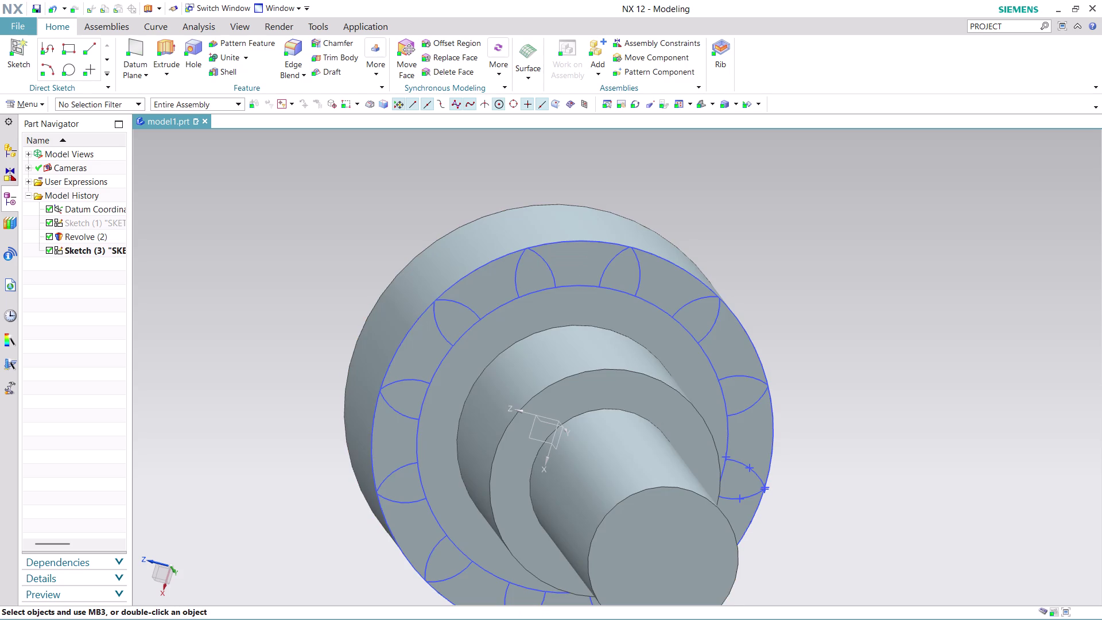
Zoom in on the tooth tip and bring up the Sketch (3) context menu.
scroll(up, 3)
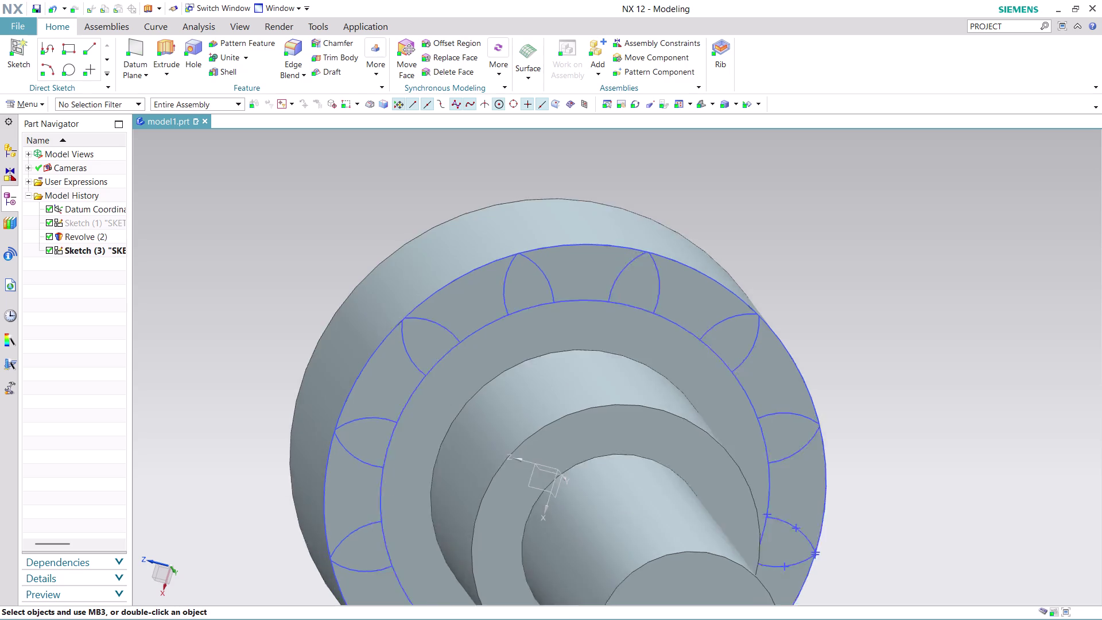
scroll(up, 3)
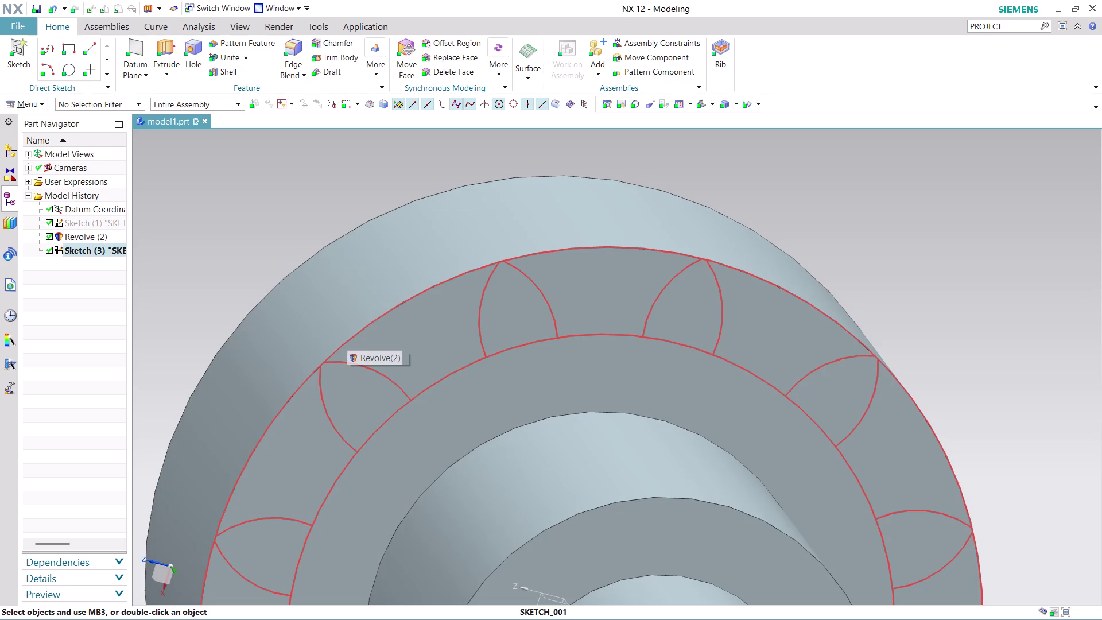
scroll(up, 3)
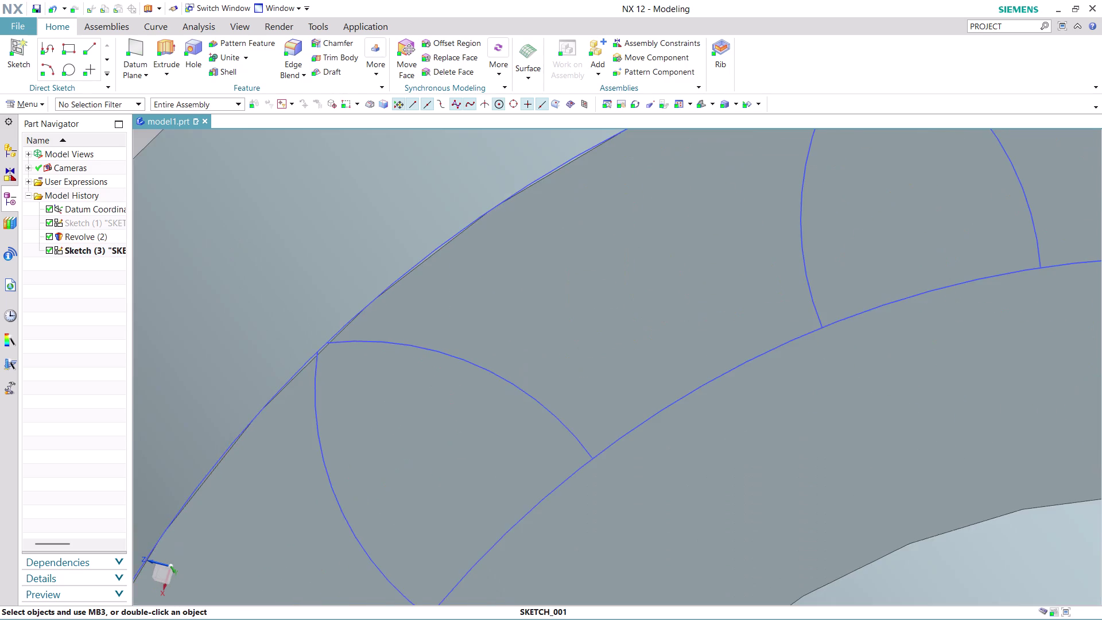
scroll(up, 3)
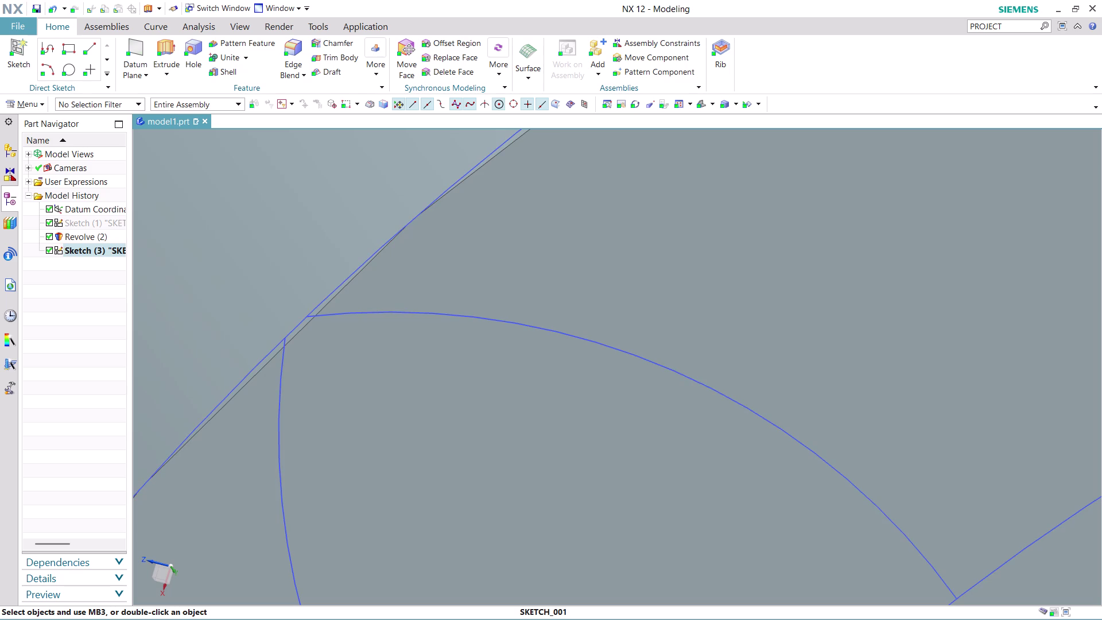
right_click(86, 246)
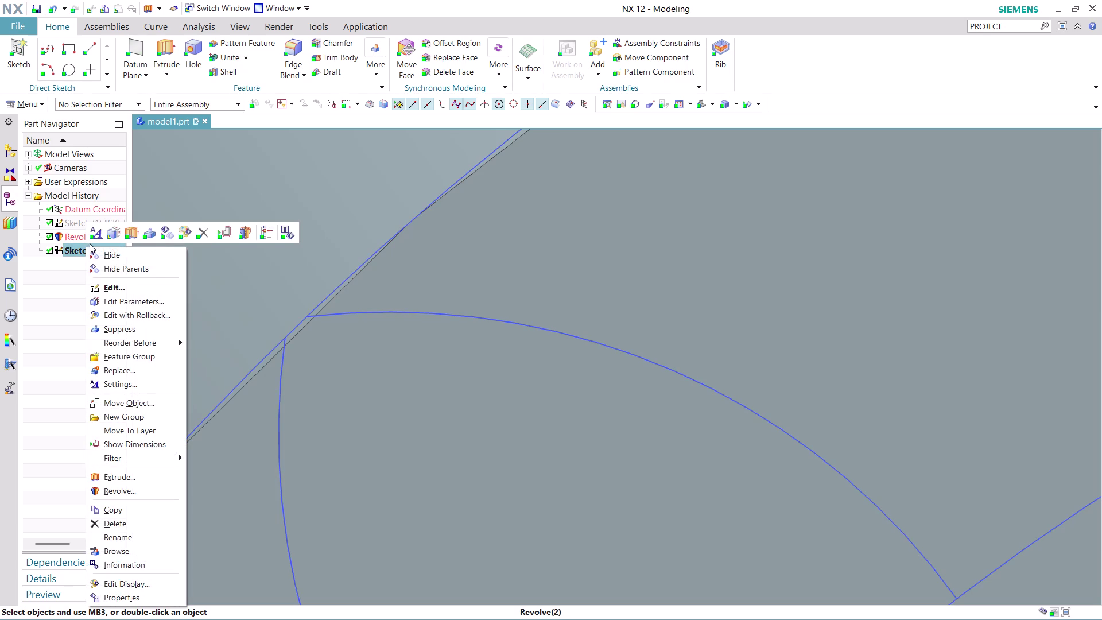
Edit Sketch (3) and zoom in on the tooth tip.
click(120, 289)
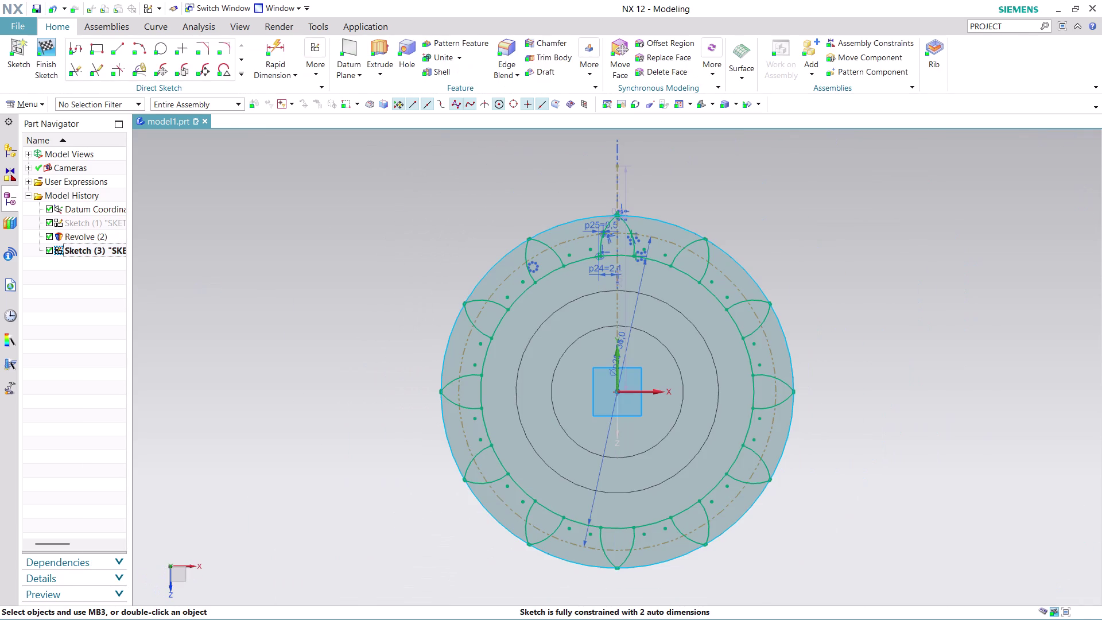
scroll(up, 3)
scroll(up, 3)
scroll(up, 3)
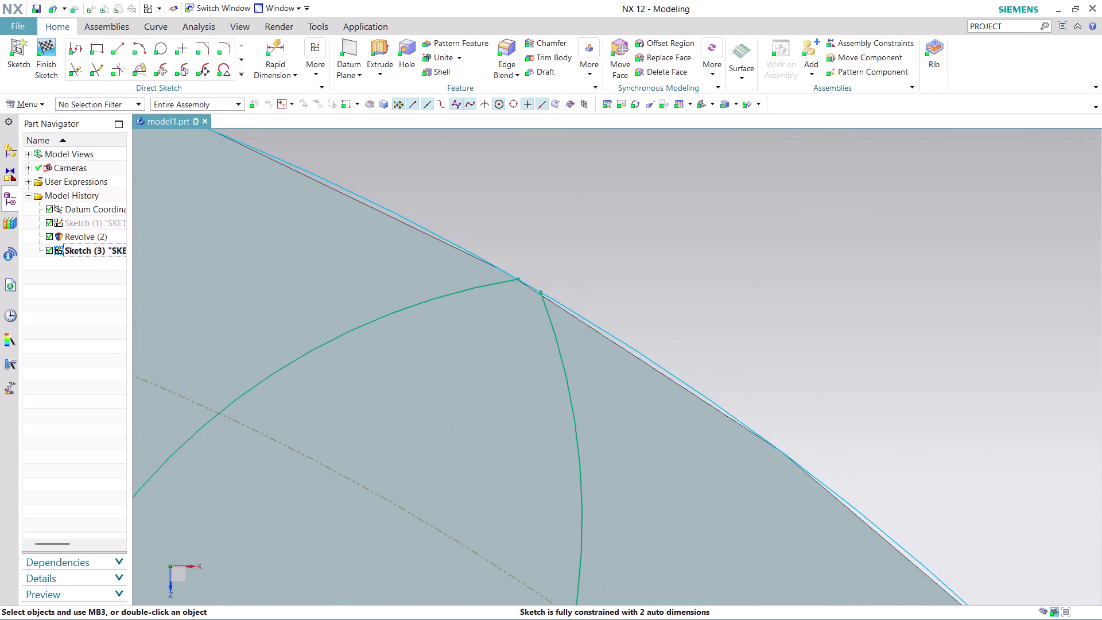
scroll(up, 3)
scroll(up, 3)
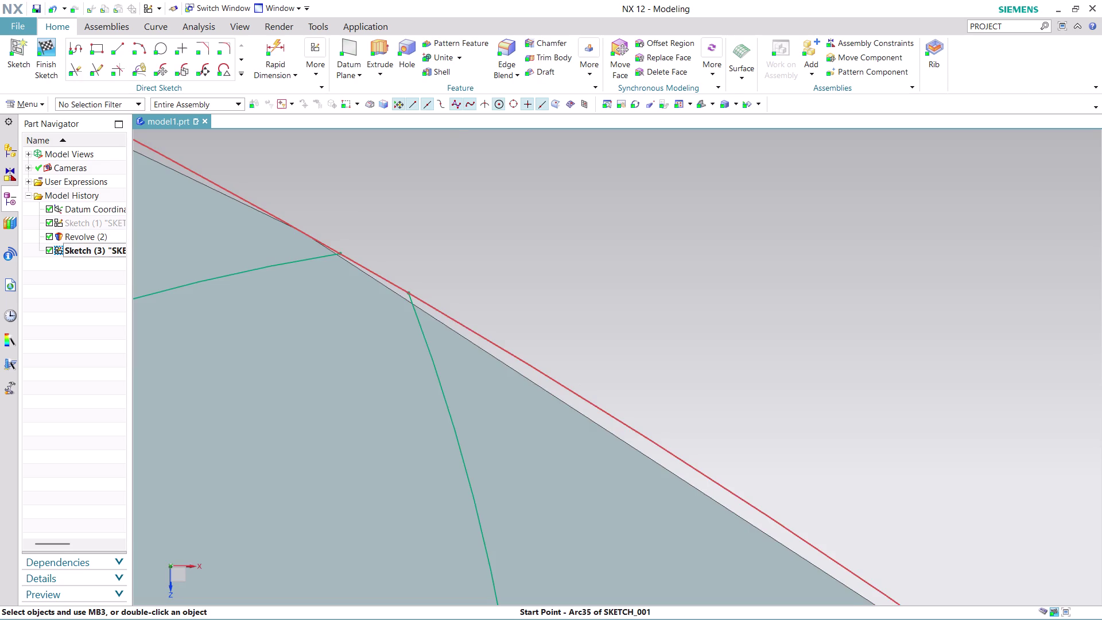
Select the tooth flank arc via QuickPick and the outer rim arc, then show More constraints.
click(416, 324)
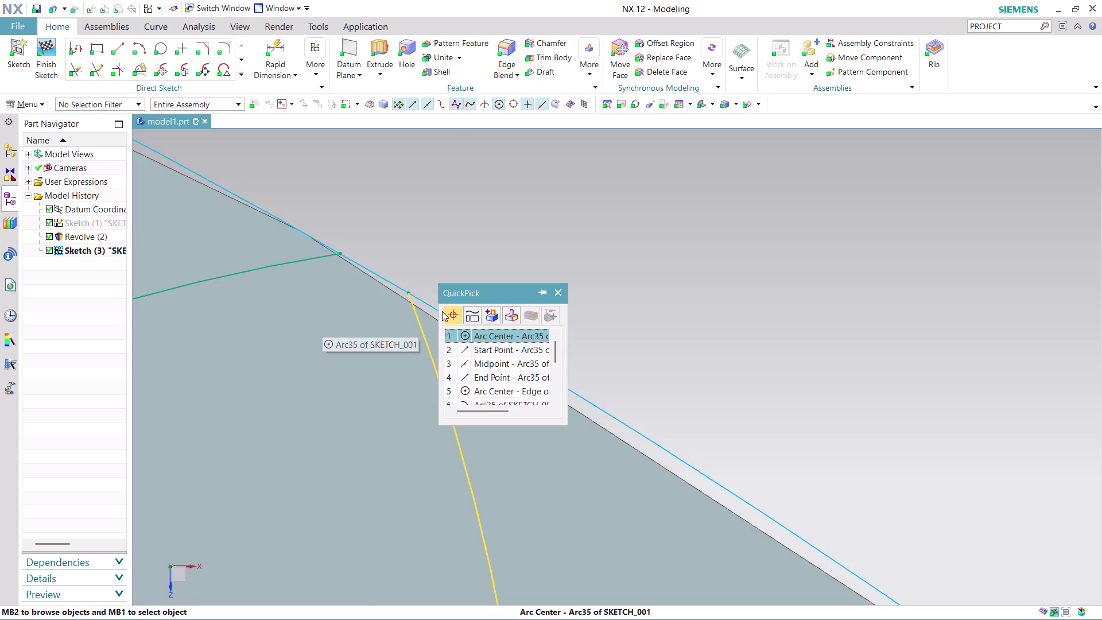
click(497, 337)
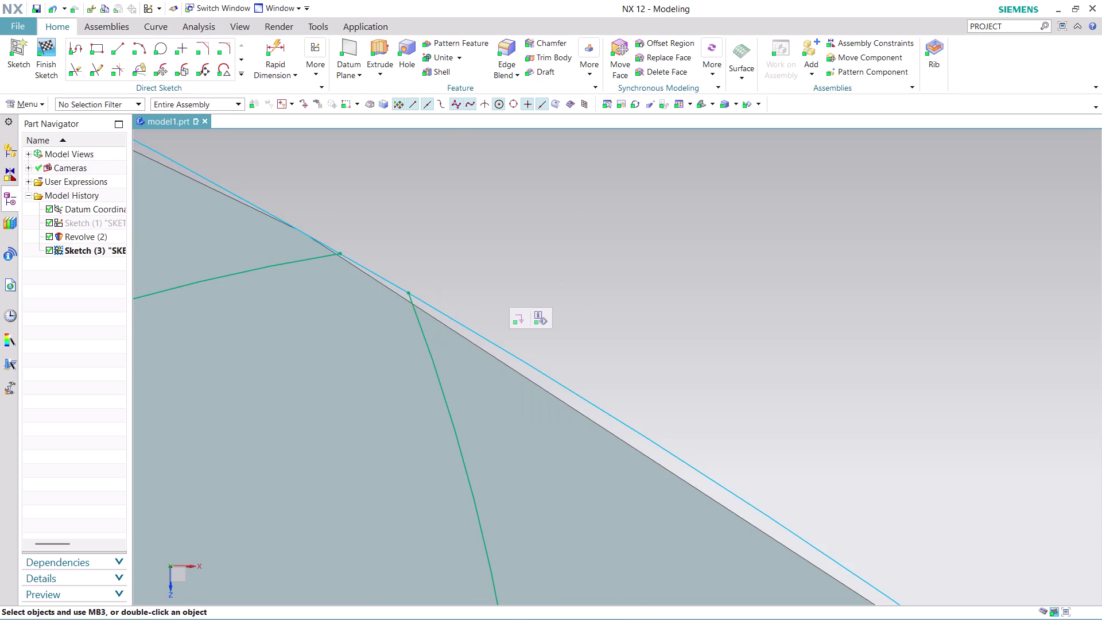
click(450, 316)
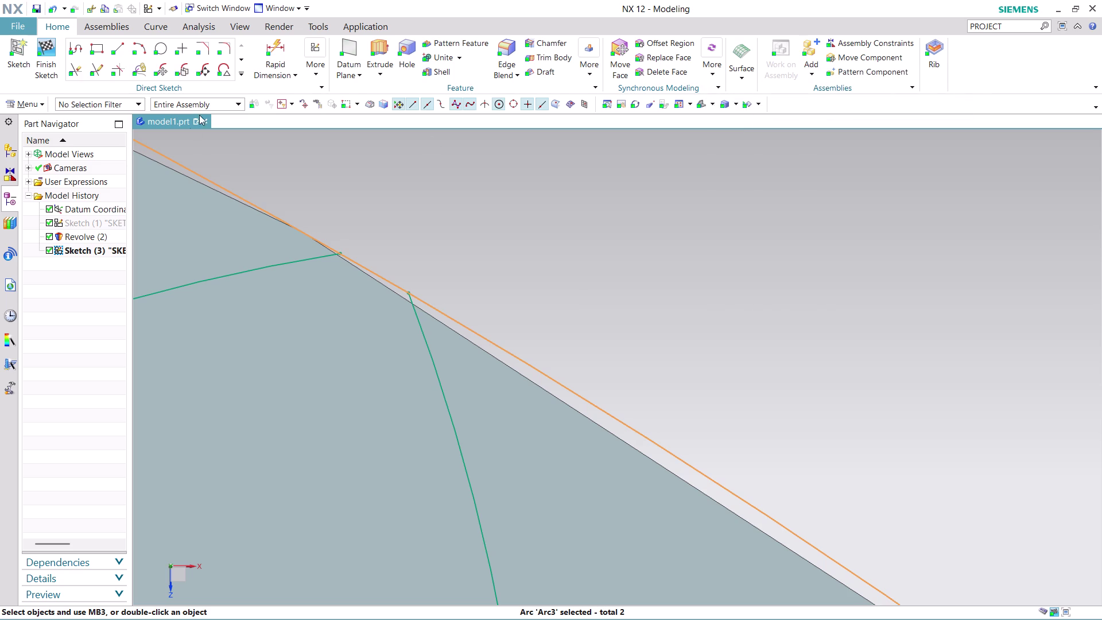
click(315, 66)
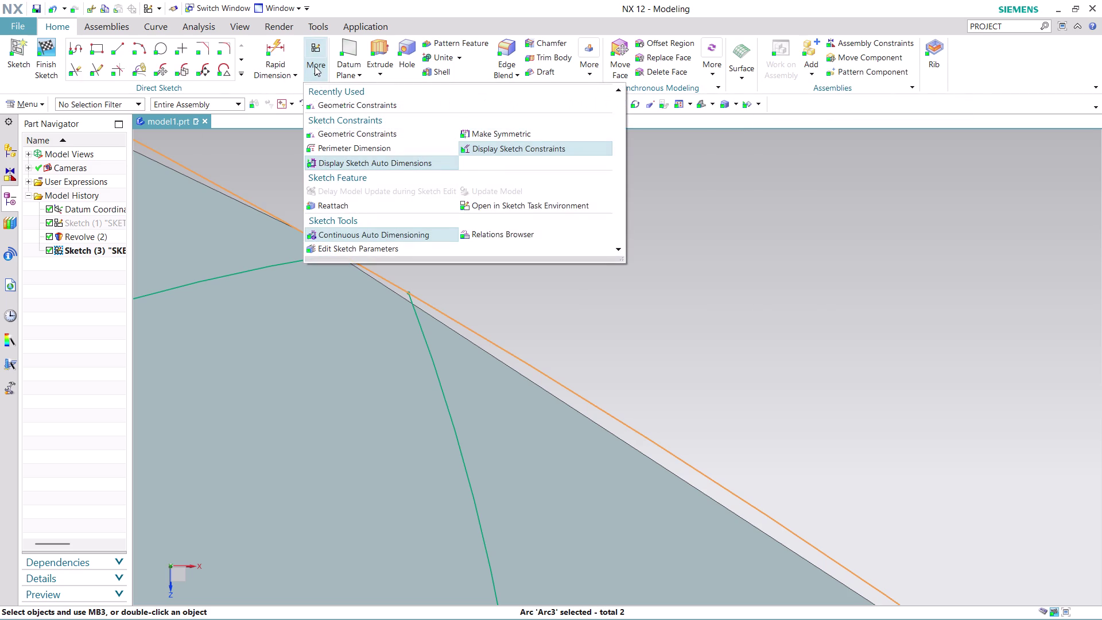
Make the tooth tip coincident with the outer rim and acknowledge the overconstrained warning.
click(370, 129)
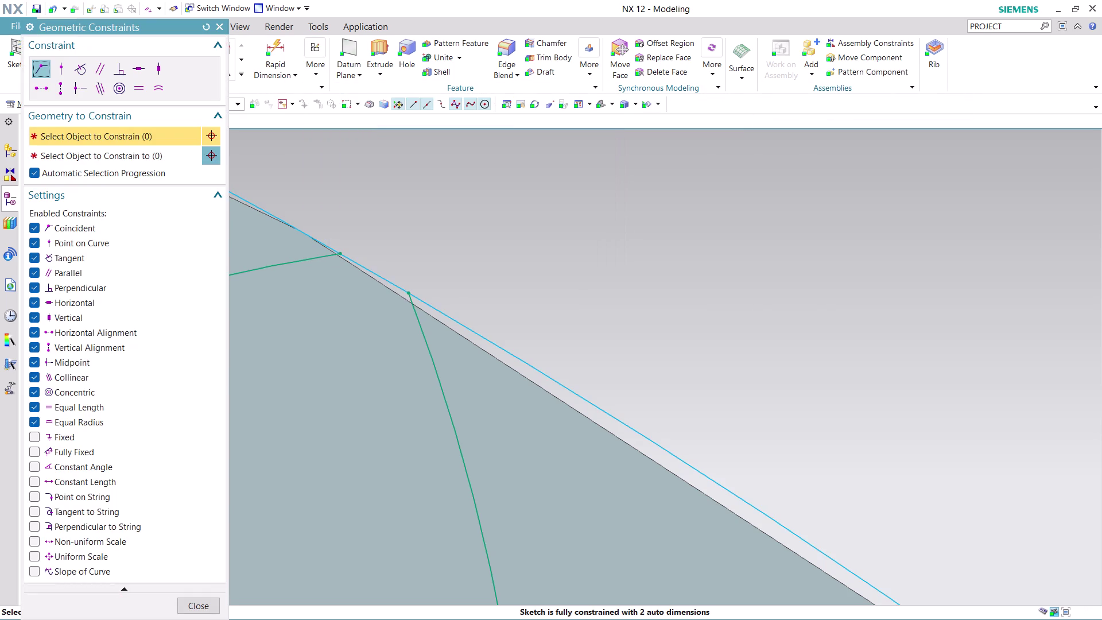
click(418, 297)
click(410, 292)
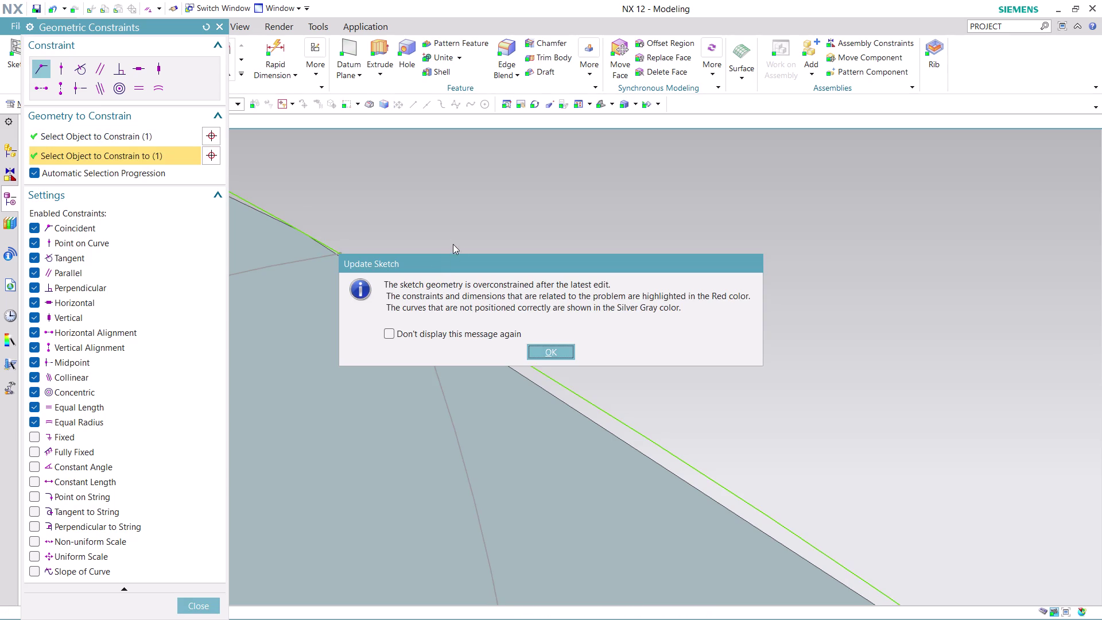
click(544, 344)
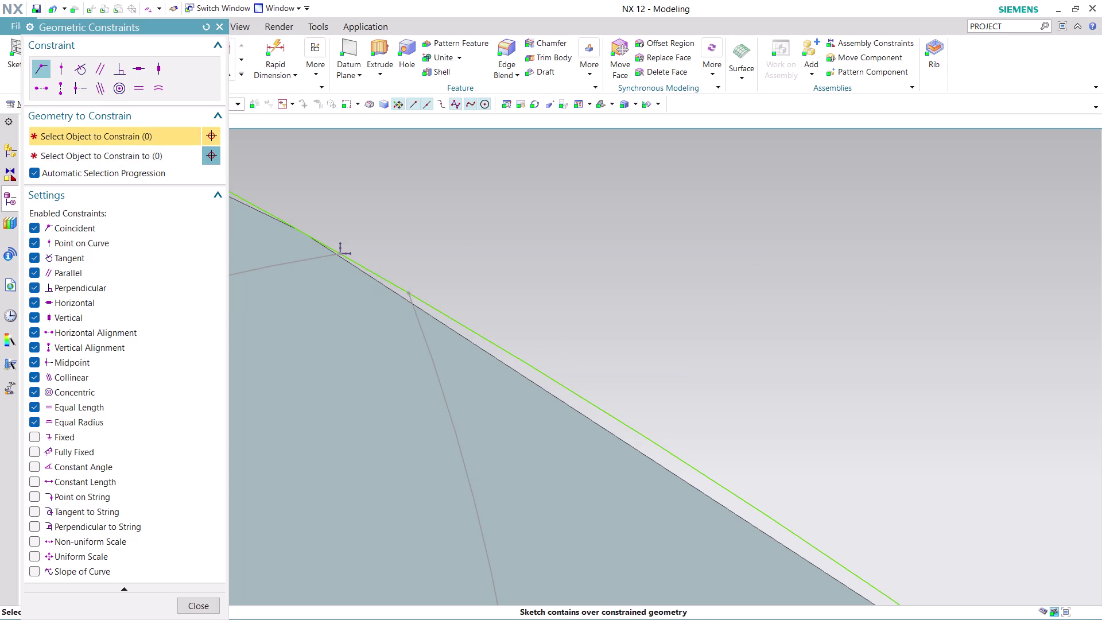
Undo the overconstraining coincident constraint.
scroll(down, 3)
scroll(down, 3)
scroll(down, 3)
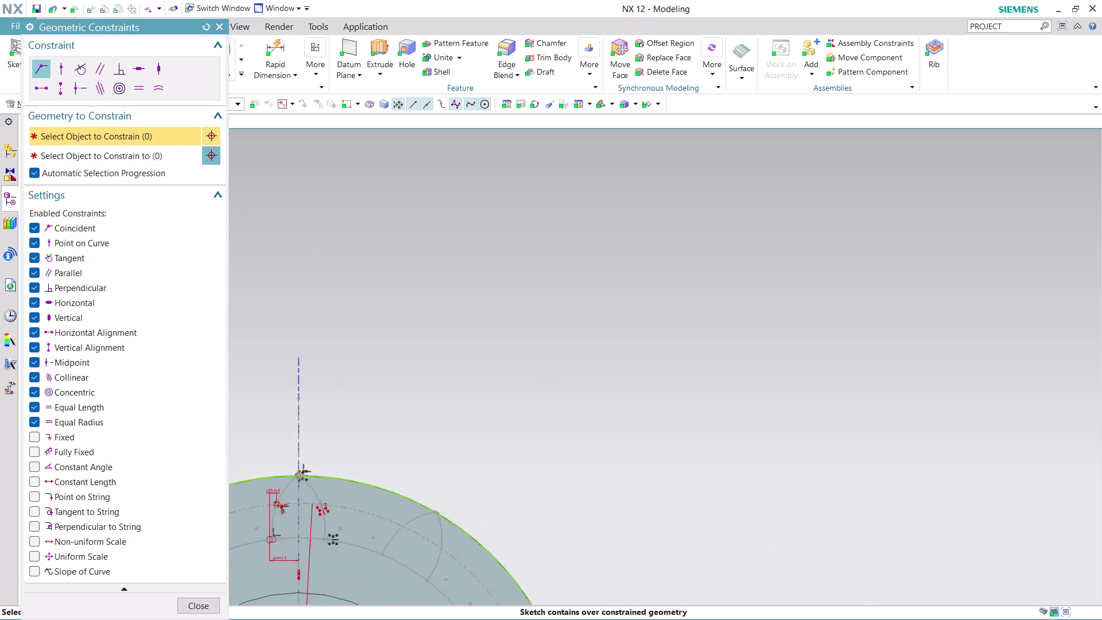
scroll(down, 3)
scroll(up, 3)
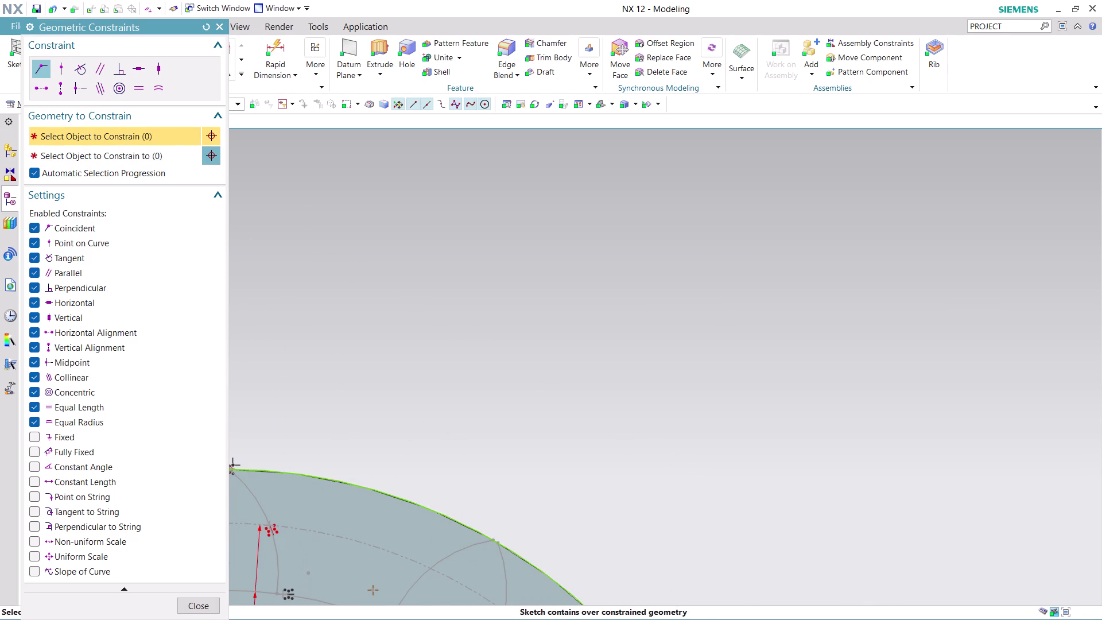
key(ctrl+z)
scroll(up, 3)
scroll(down, 3)
scroll(down, 3)
scroll(up, 3)
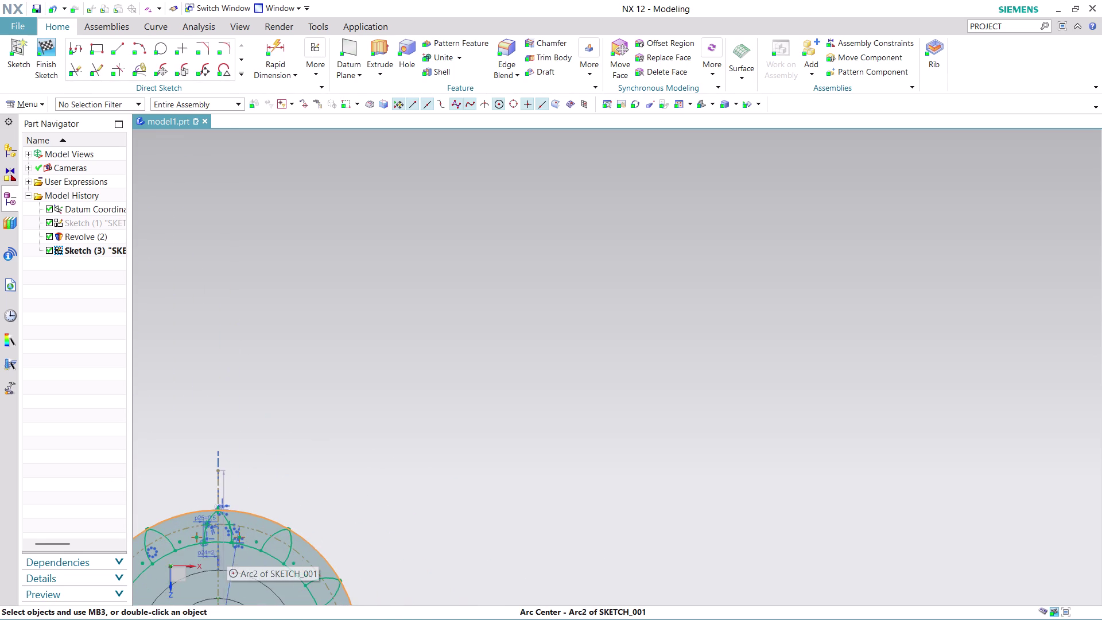
Pan and zoom to review the top tooth against the rim.
middle_drag(391, 448, 610, 242)
scroll(up, 3)
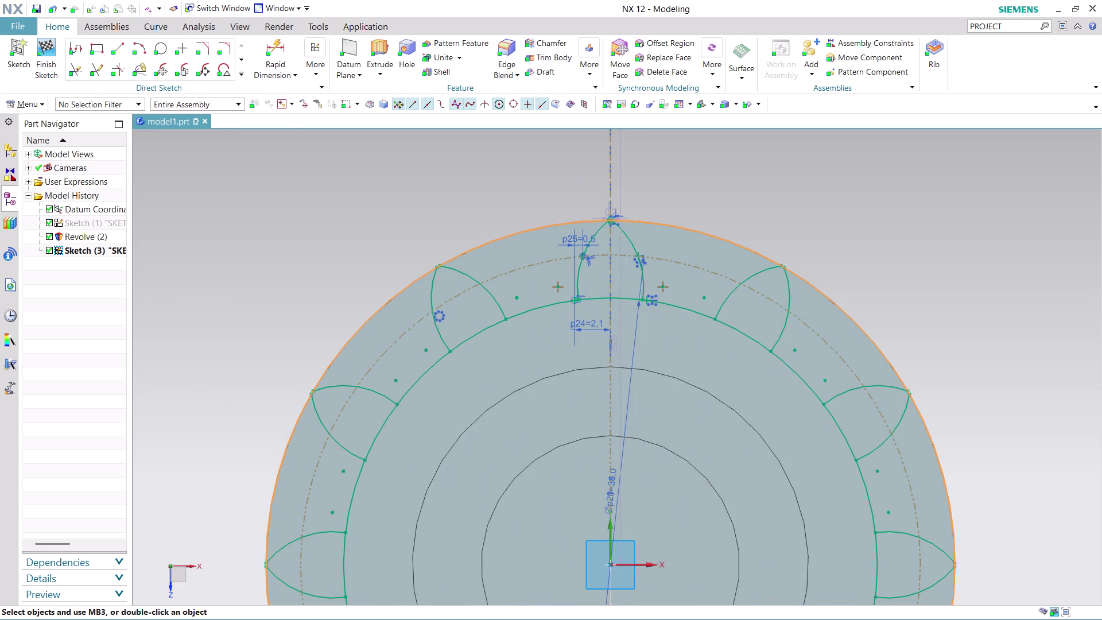
scroll(up, 3)
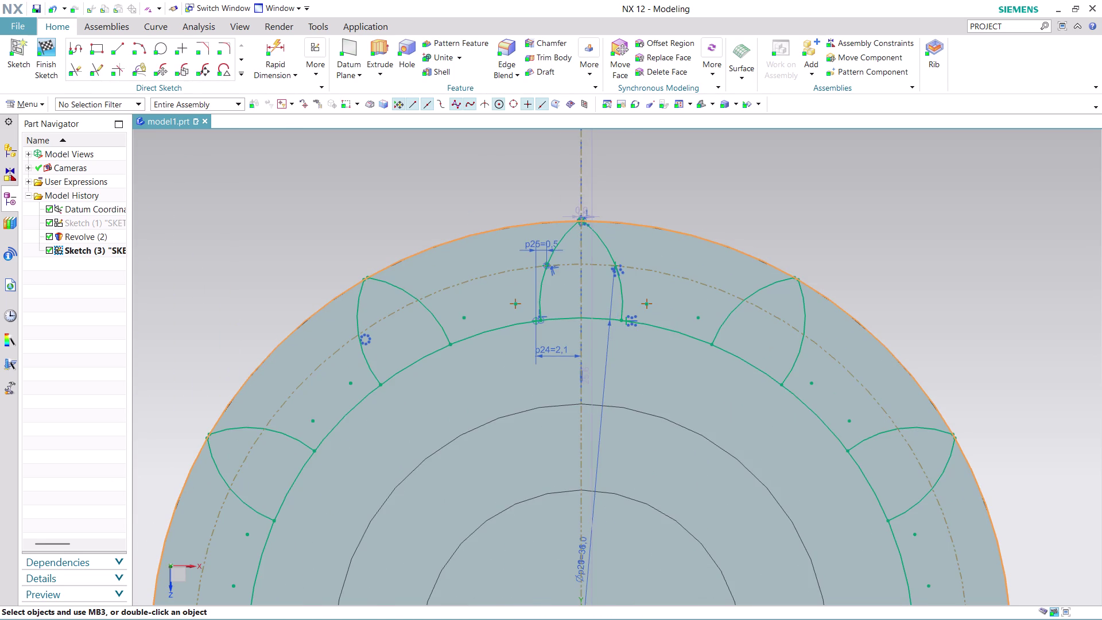
scroll(up, 3)
scroll(up, 3)
scroll(up, 3)
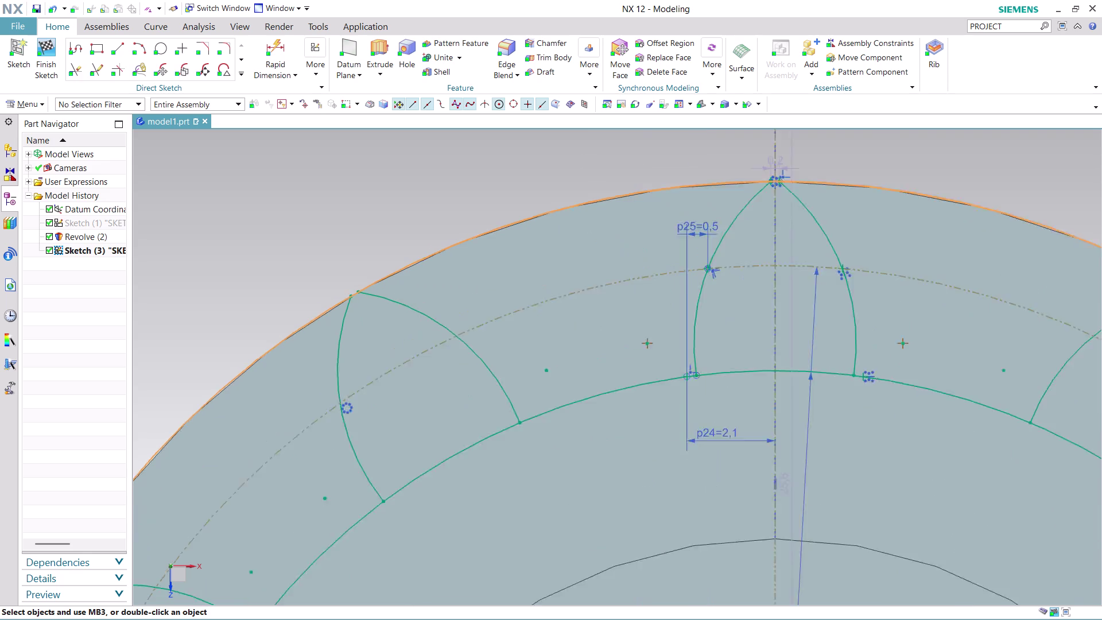
scroll(up, 3)
scroll(up, 3)
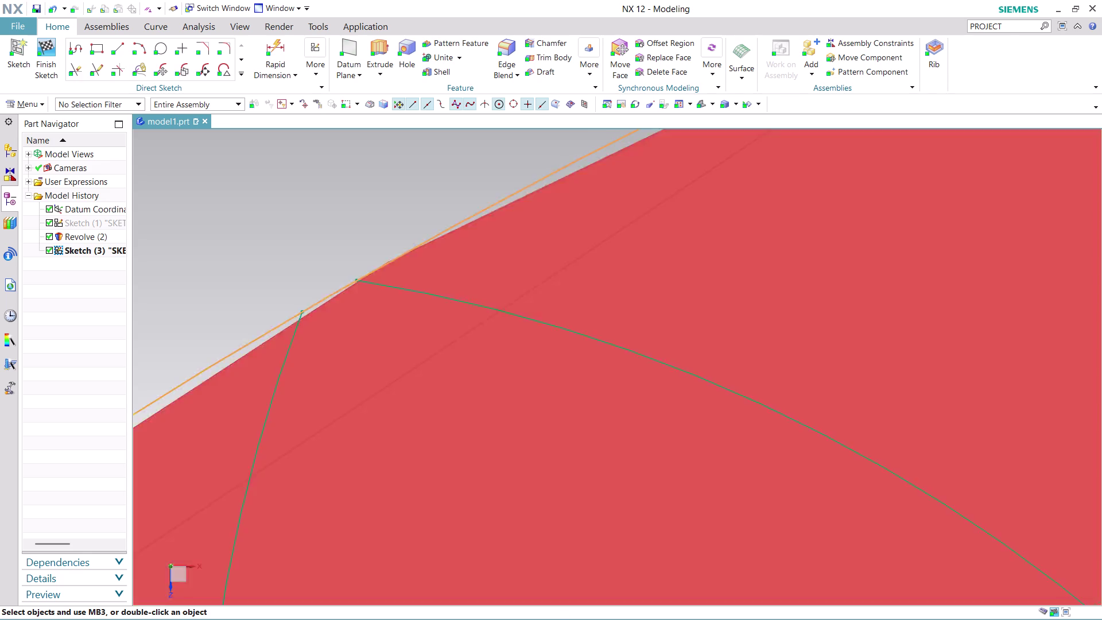
scroll(down, 3)
scroll(down, 3)
scroll(down, 3)
scroll(down, 3)
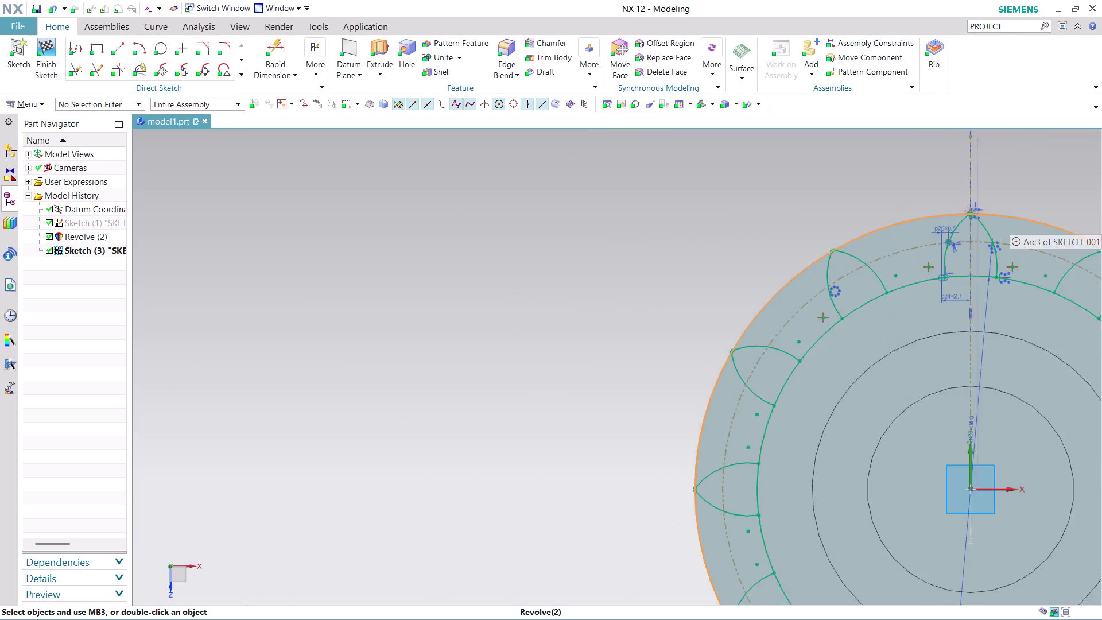
scroll(down, 3)
scroll(up, 3)
scroll(up, 3)
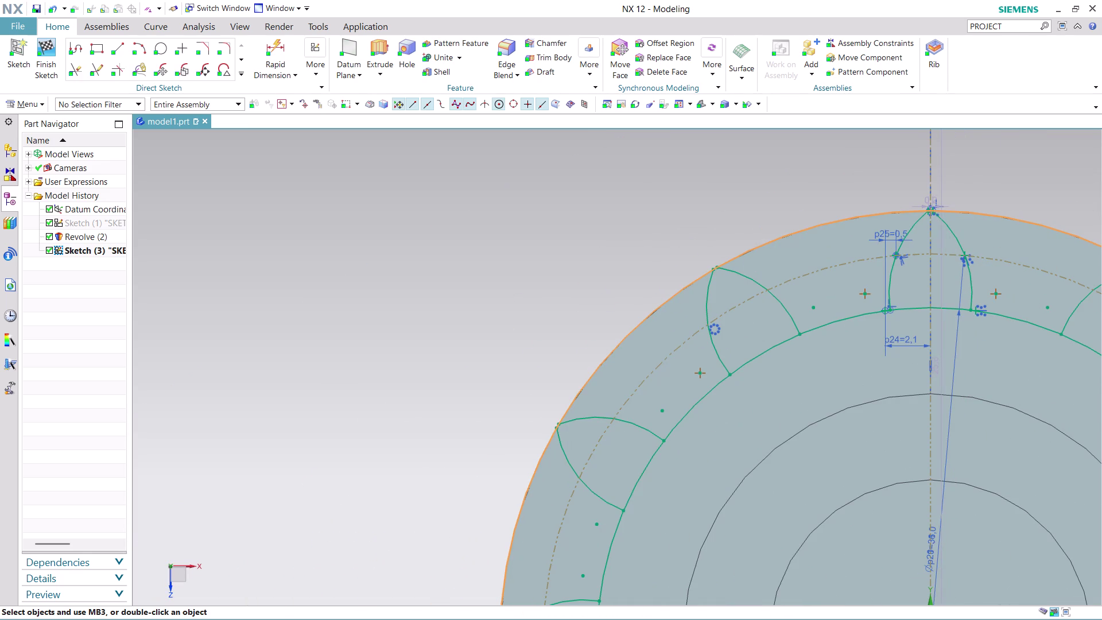
Move in closer on the top tooth tip and start Quick Trim.
middle_drag(1050, 196, 823, 220)
scroll(up, 3)
scroll(up, 3)
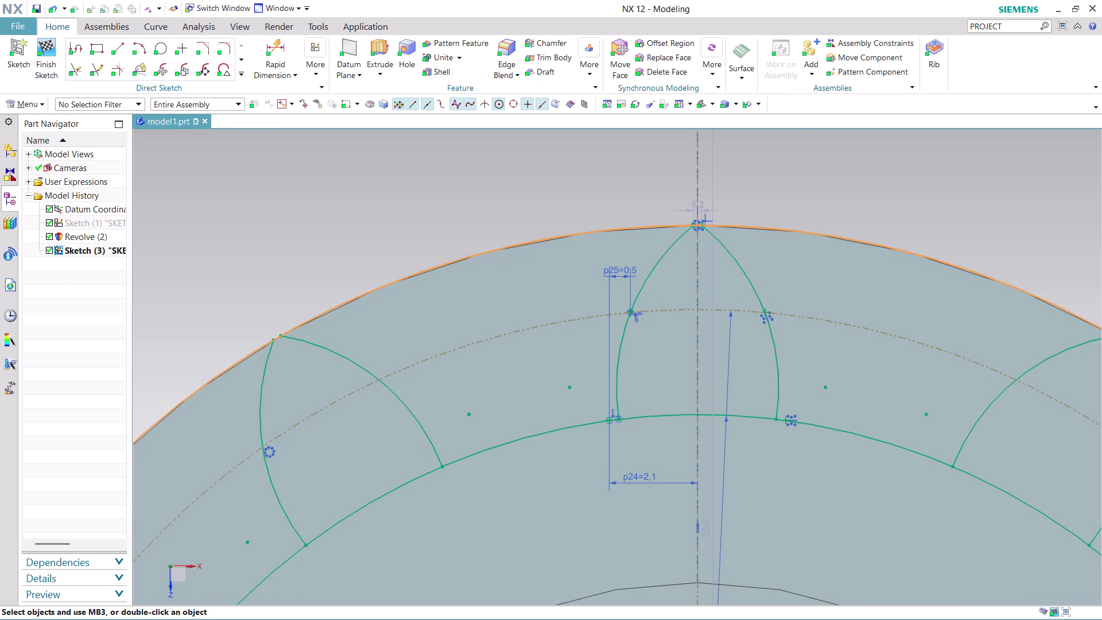
scroll(up, 3)
scroll(up, 3)
scroll(up, 3)
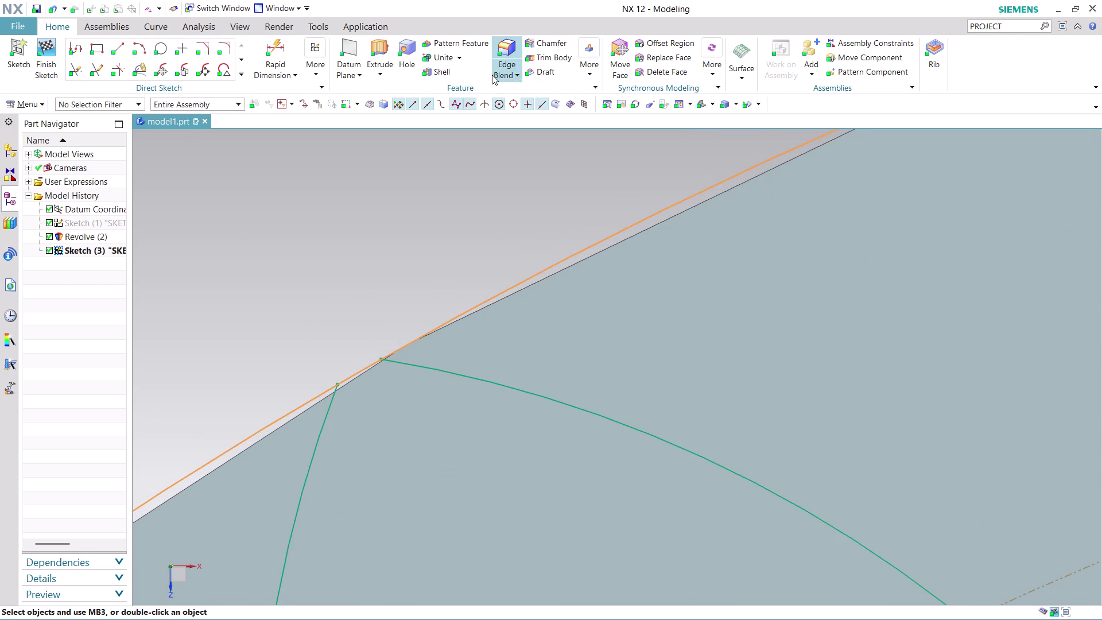
click(77, 70)
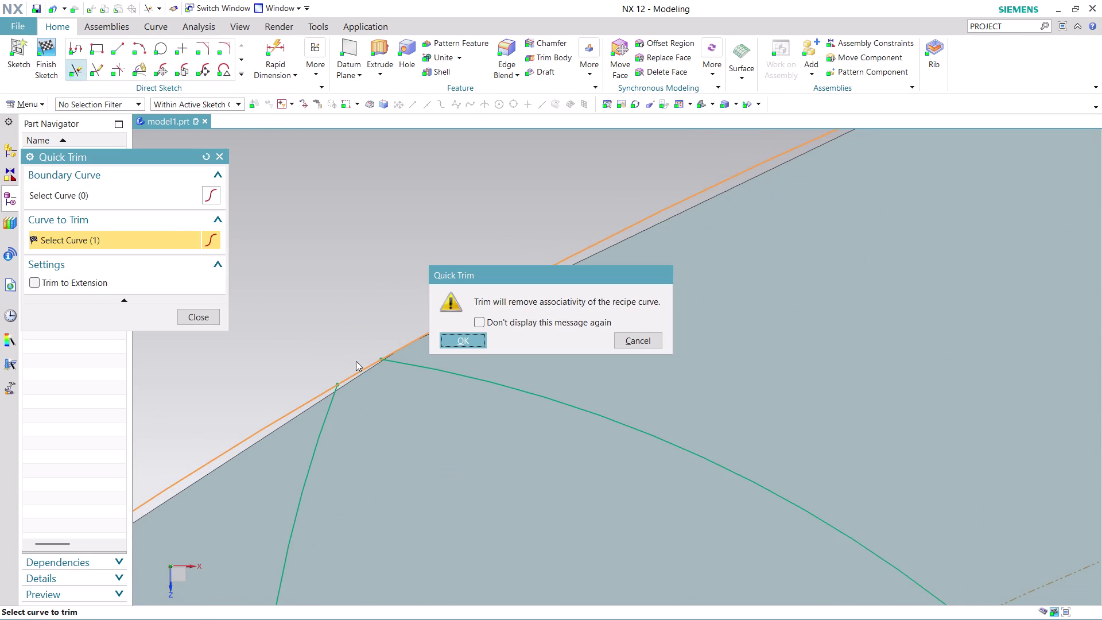
Accept the associativity-loss warning and trim the rim arc segment at the top tooth.
click(467, 339)
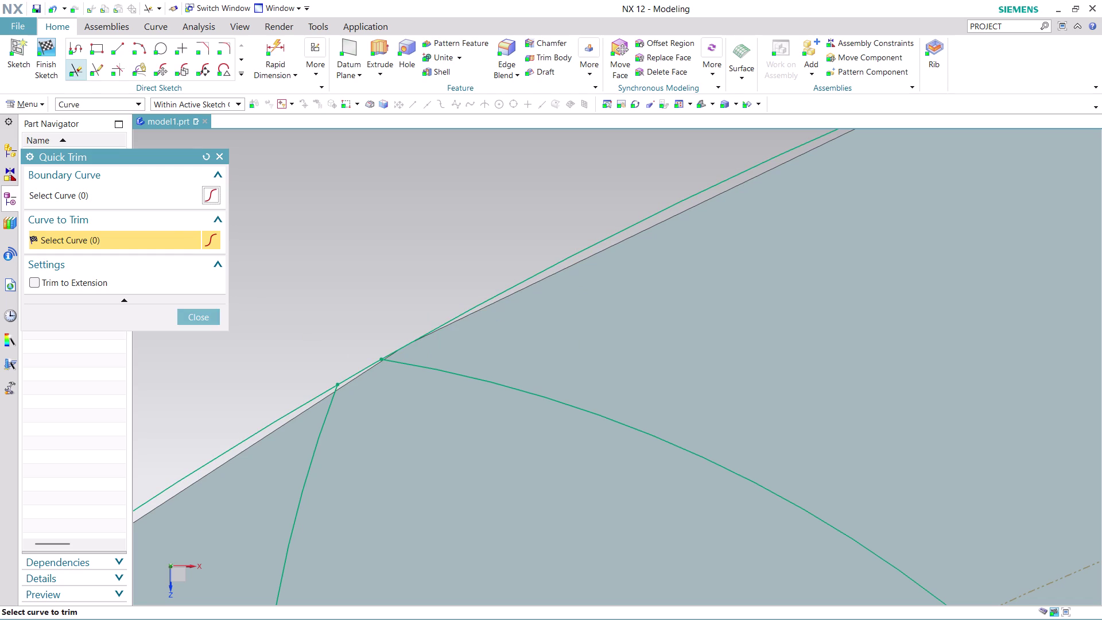
click(354, 375)
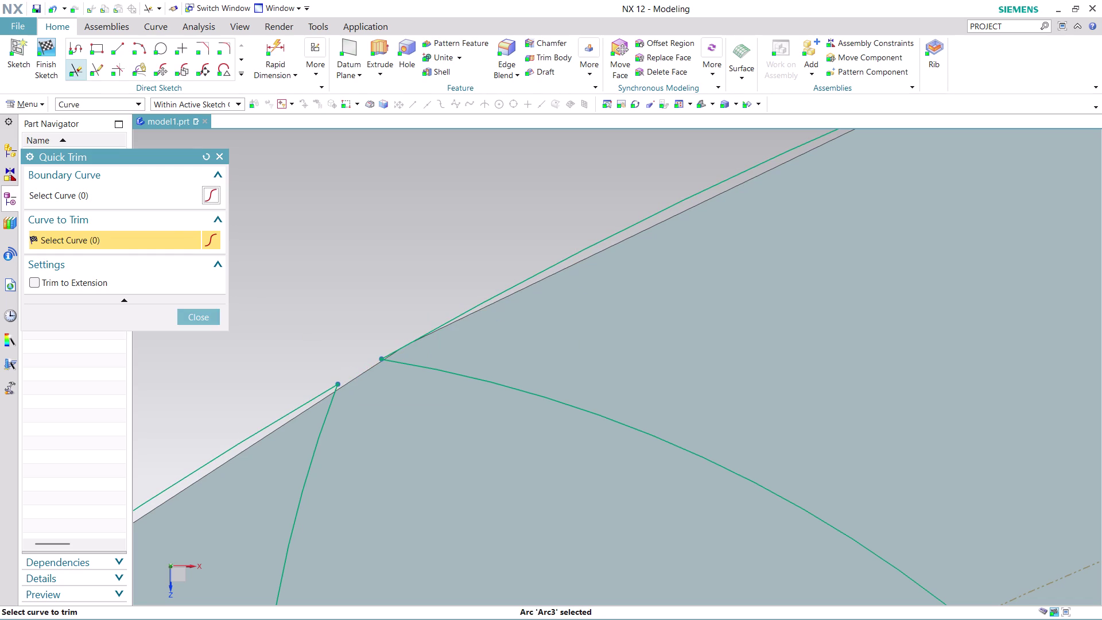
scroll(down, 3)
scroll(up, 3)
scroll(down, 3)
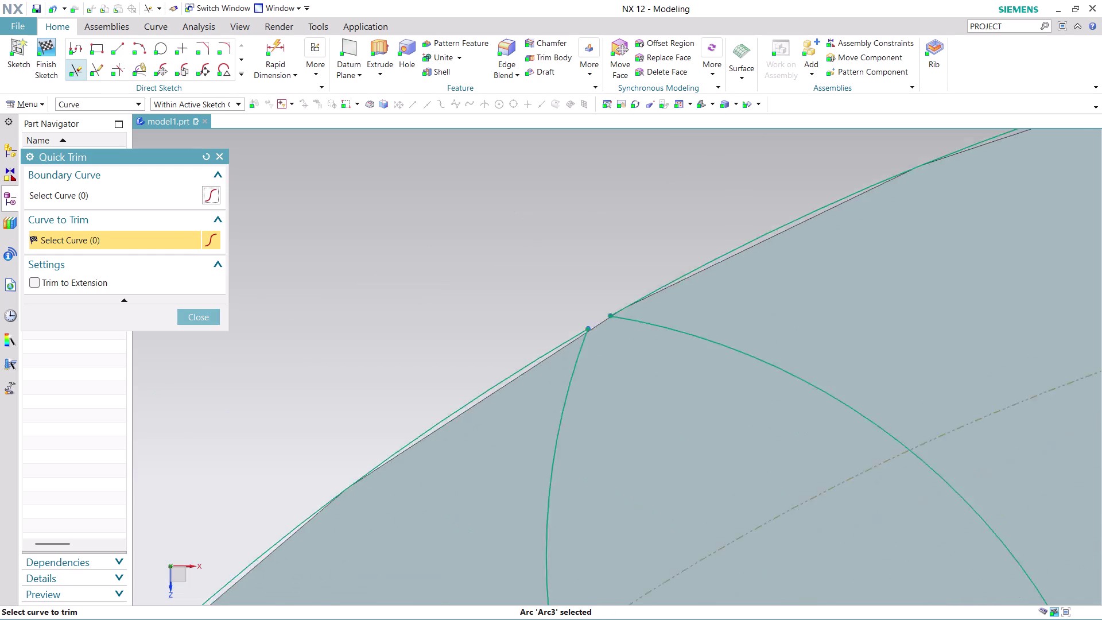
scroll(down, 3)
scroll(down, 3)
scroll(up, 3)
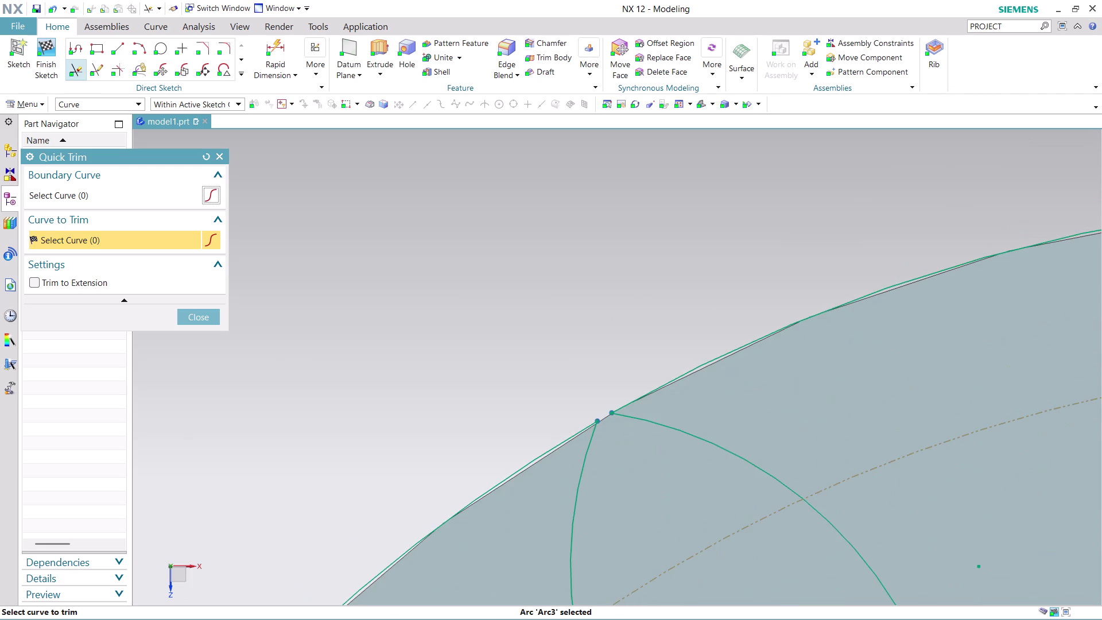
scroll(up, 3)
scroll(down, 3)
scroll(down, 3)
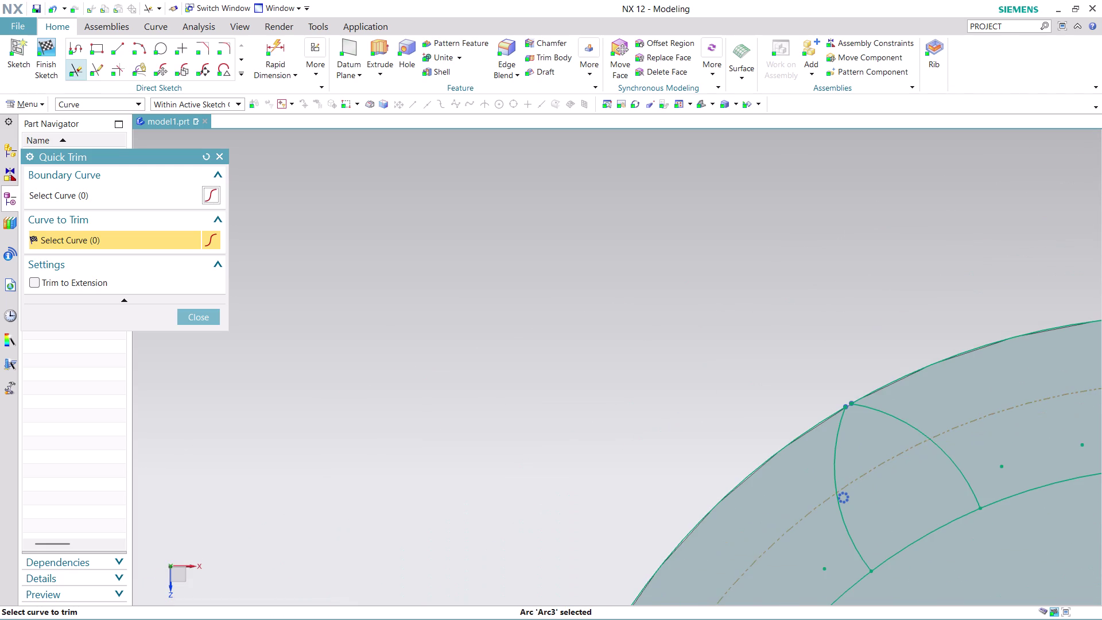
Trim the small arc piece at another tooth tip and close Quick Trim.
middle_drag(1004, 401, 517, 400)
scroll(up, 3)
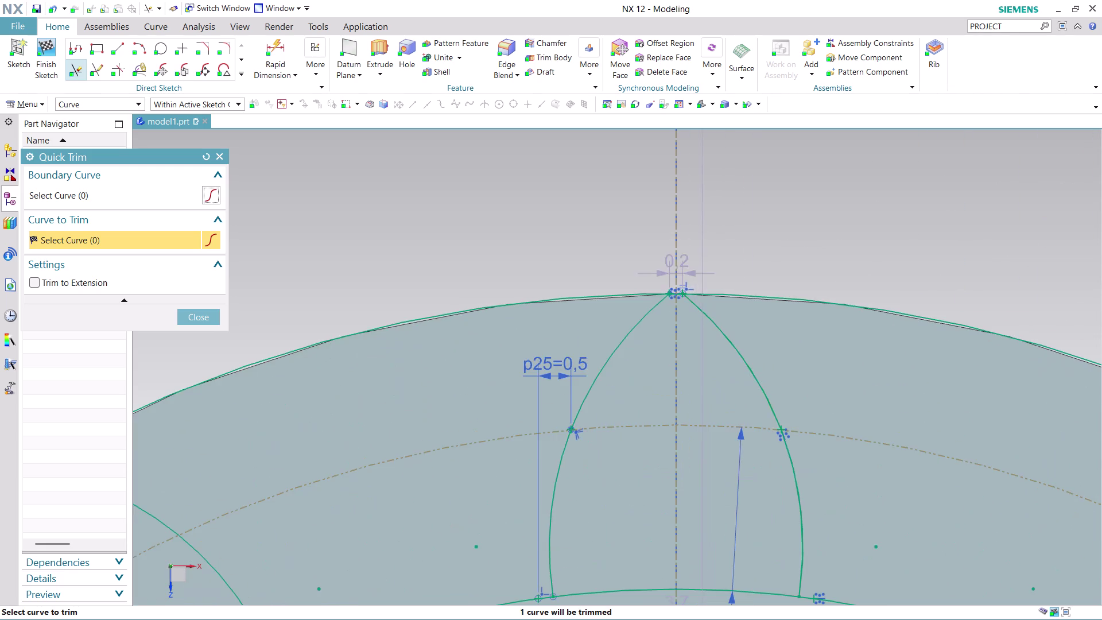
scroll(up, 3)
scroll(up, 3)
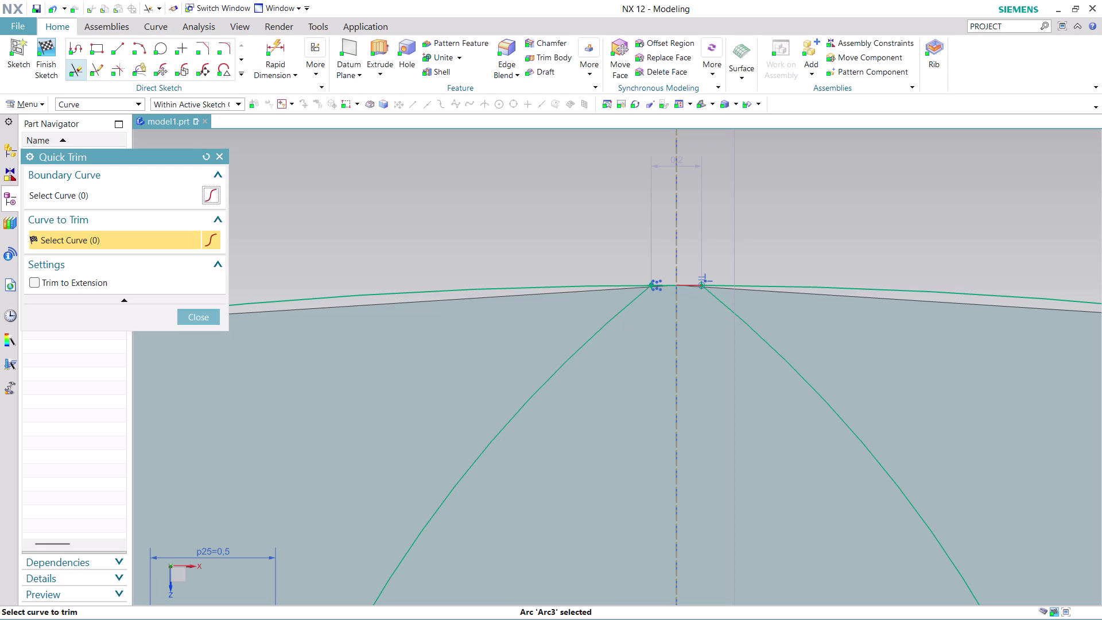
click(691, 285)
click(665, 285)
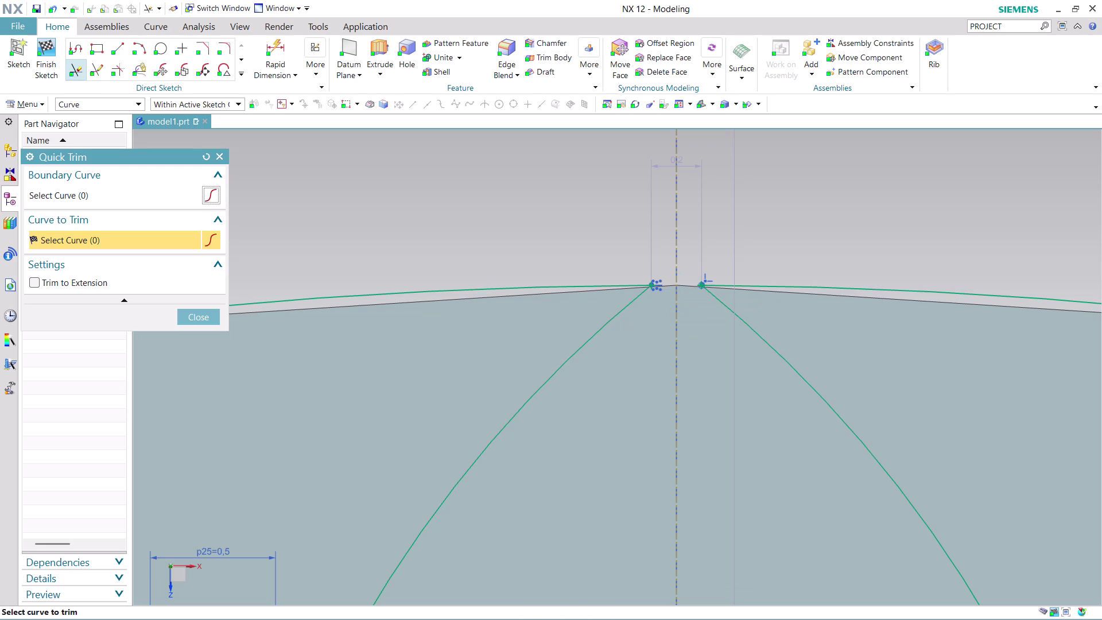
scroll(down, 3)
scroll(down, 3)
scroll(down, 3)
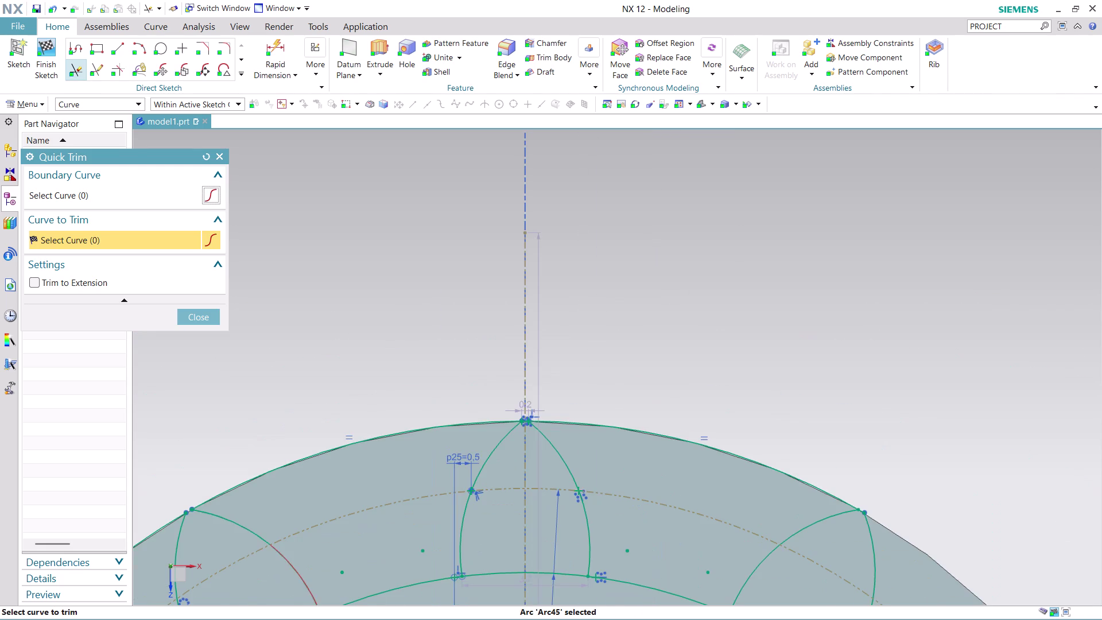
scroll(down, 3)
scroll(up, 3)
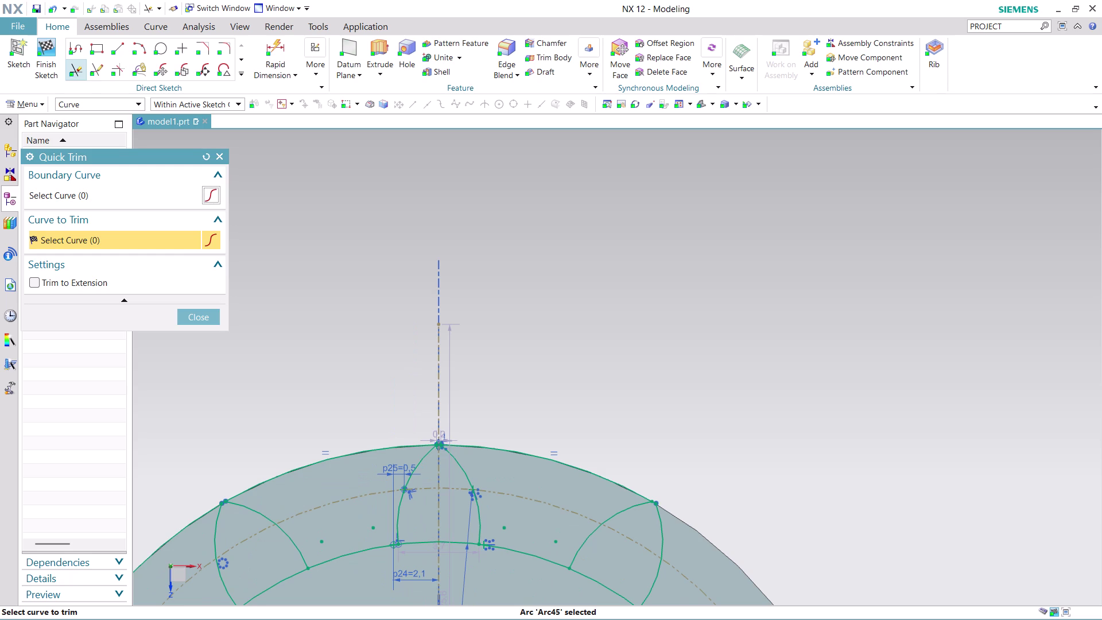
scroll(down, 3)
scroll(up, 3)
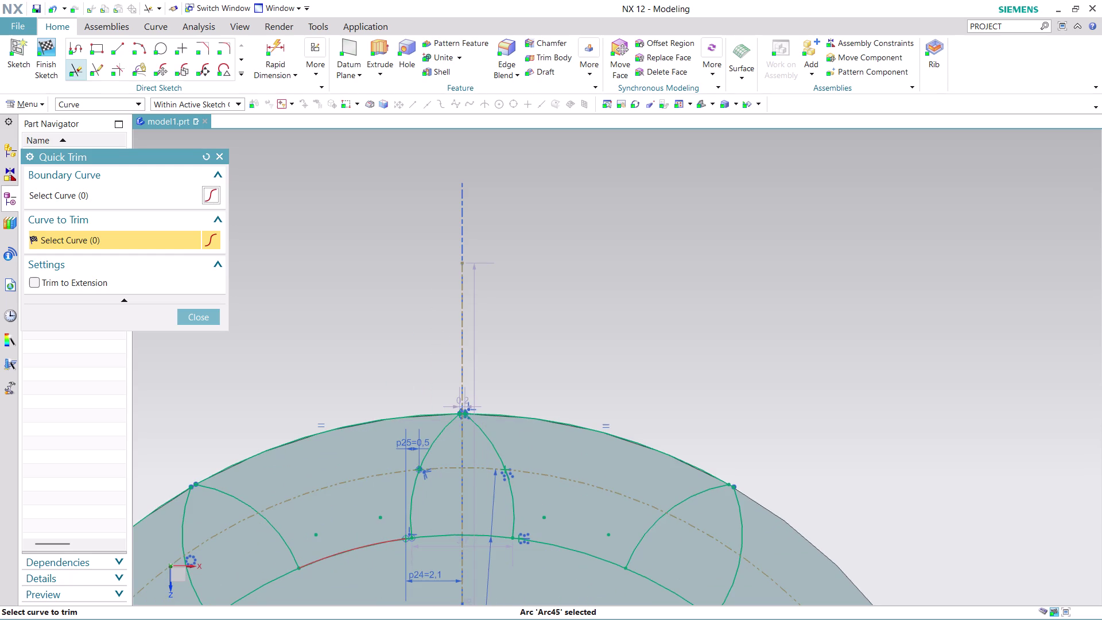
scroll(down, 3)
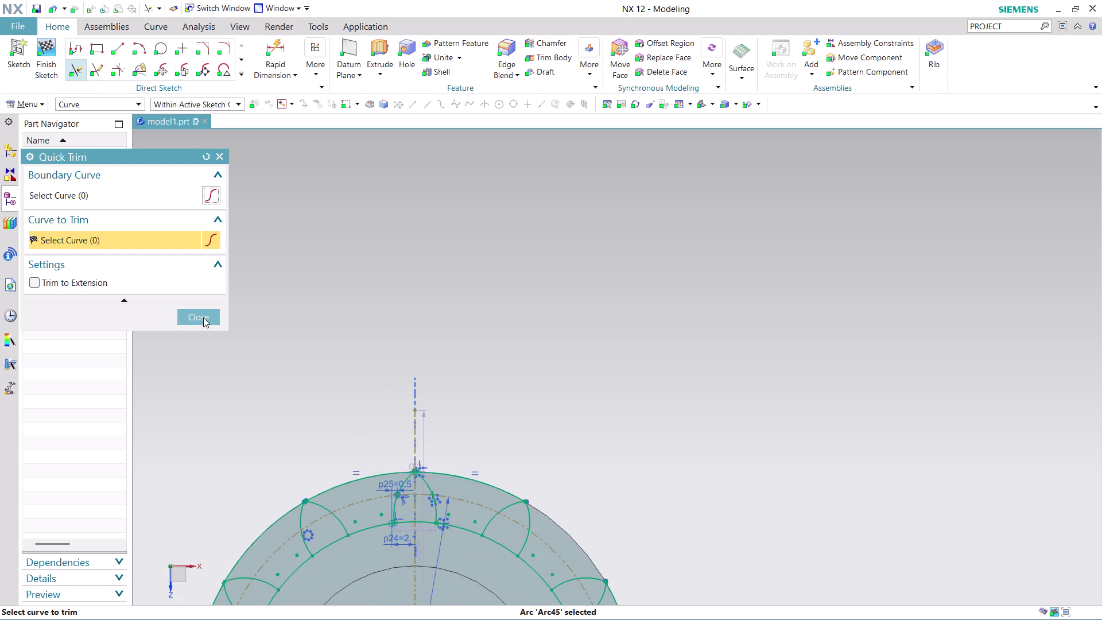
click(203, 318)
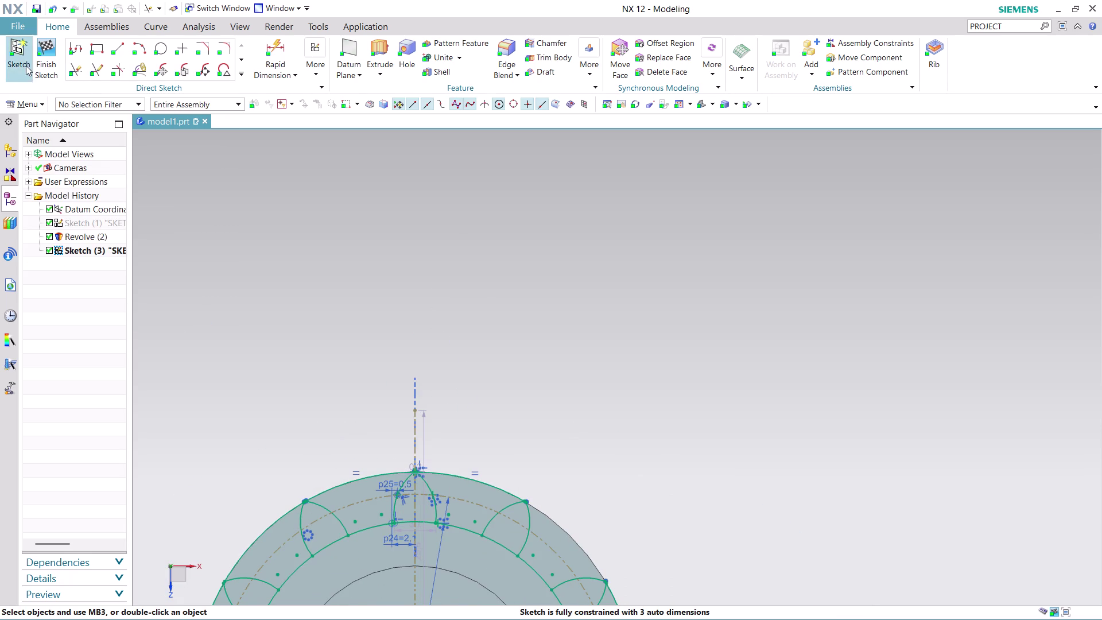
Finish the tooth-profile sketch.
click(47, 55)
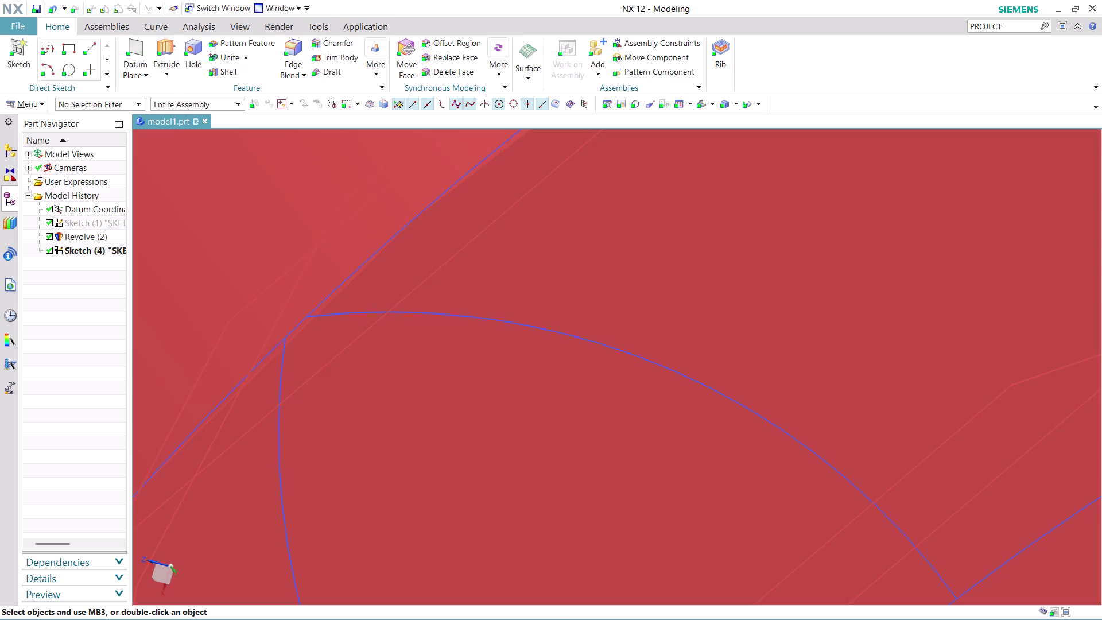
scroll(up, 3)
scroll(down, 3)
scroll(down, 3)
scroll(down, 3)
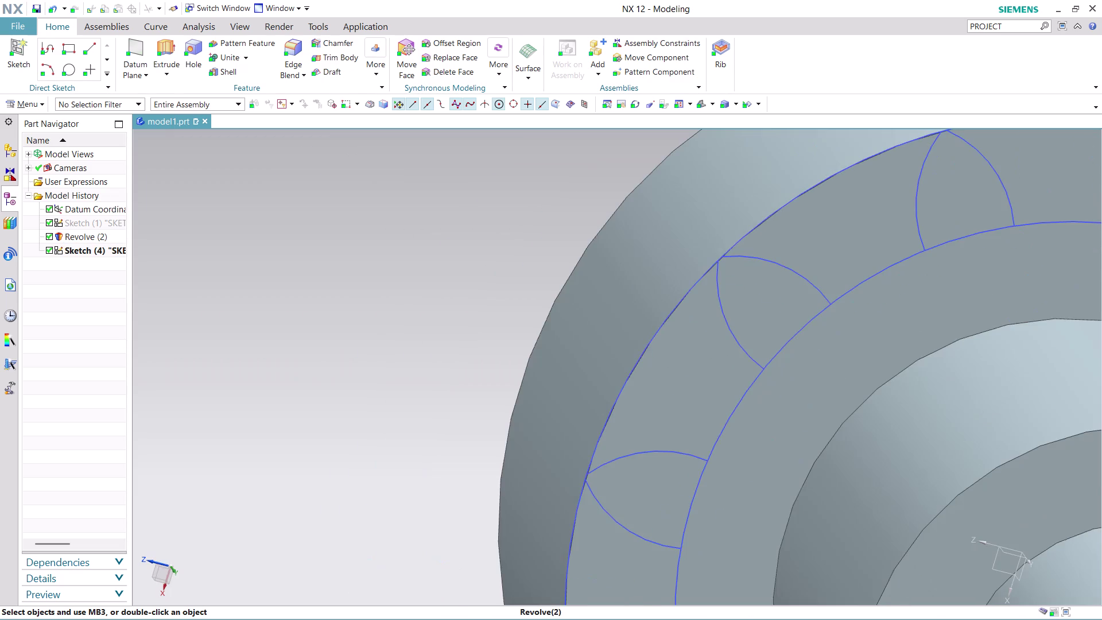
scroll(down, 3)
scroll(up, 3)
Orbit to inspect the petal-shaped tooth curves on the end face, then start Extrude.
middle_drag(928, 210, 662, 274)
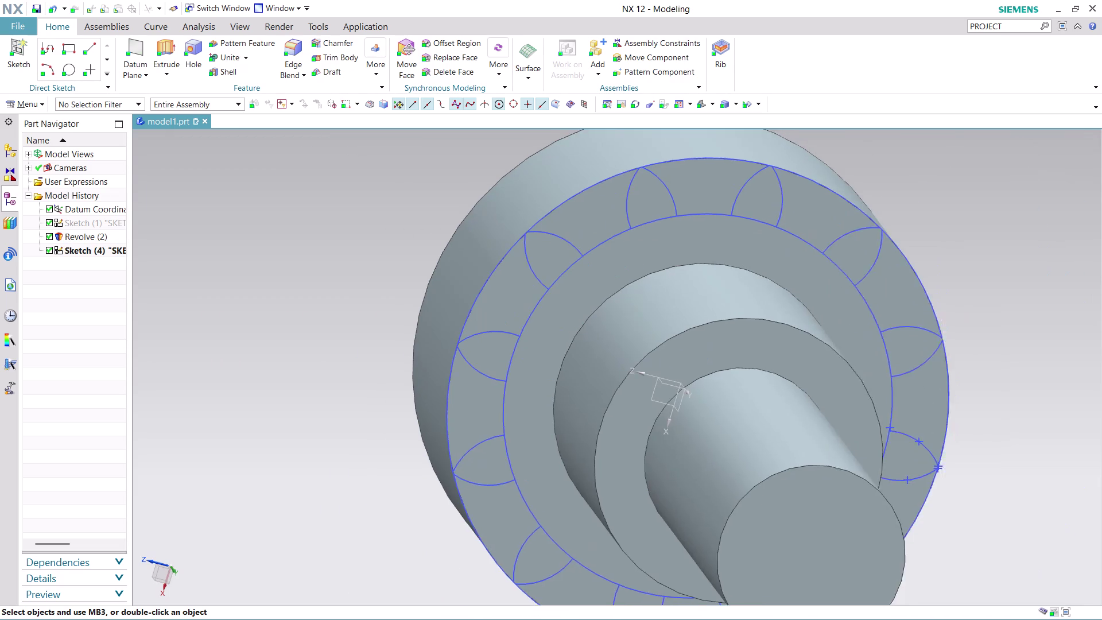
middle_drag(661, 274, 490, 403)
scroll(up, 3)
scroll(up, 3)
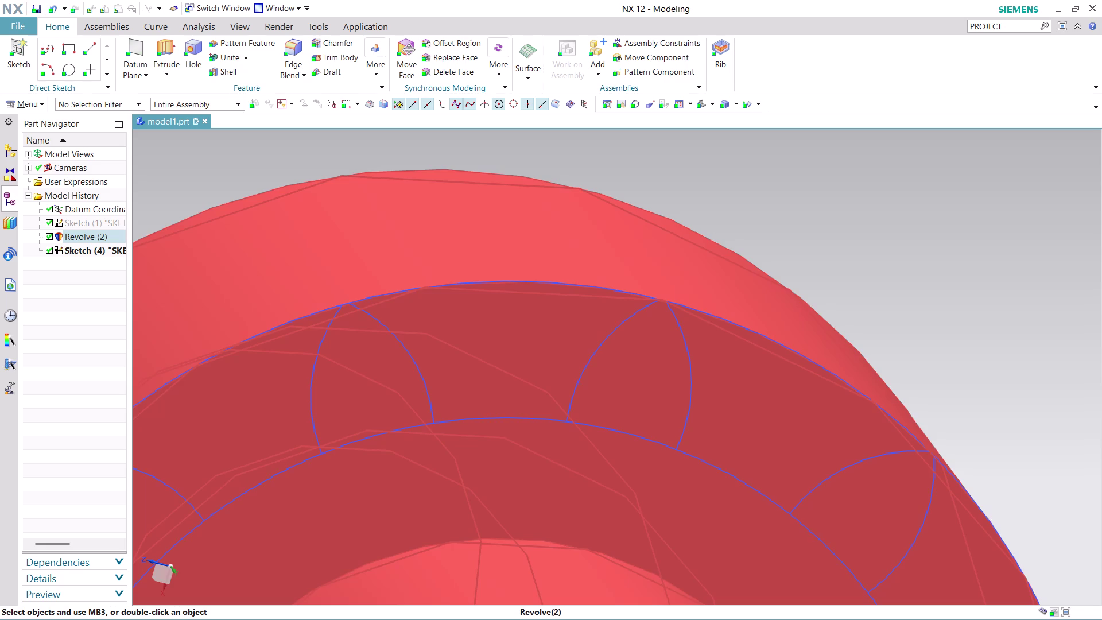
click(171, 45)
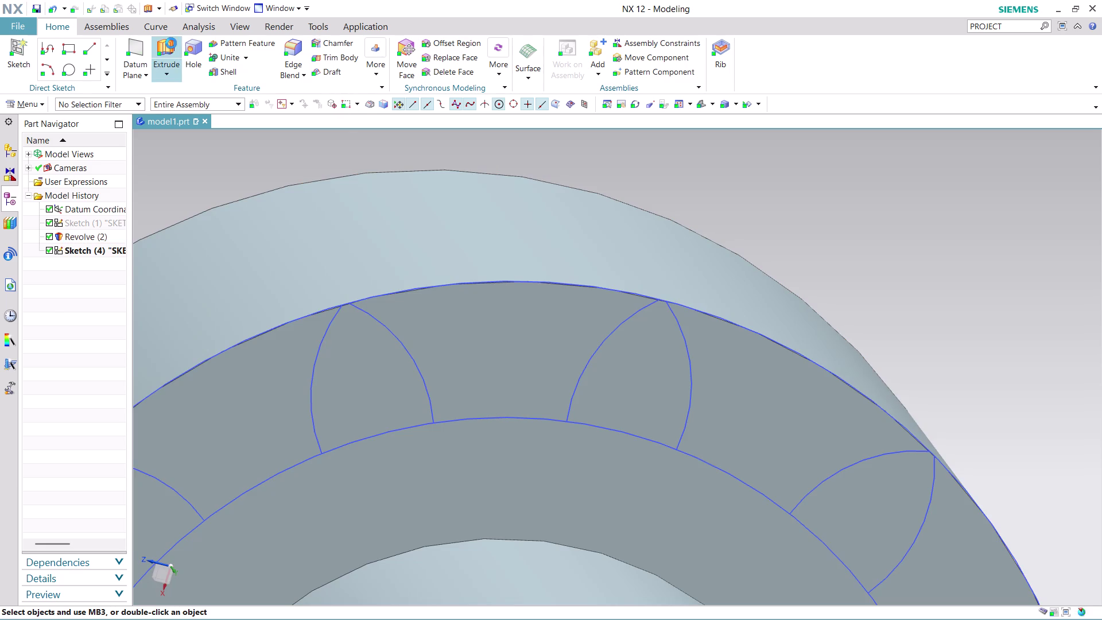
click(462, 102)
click(451, 119)
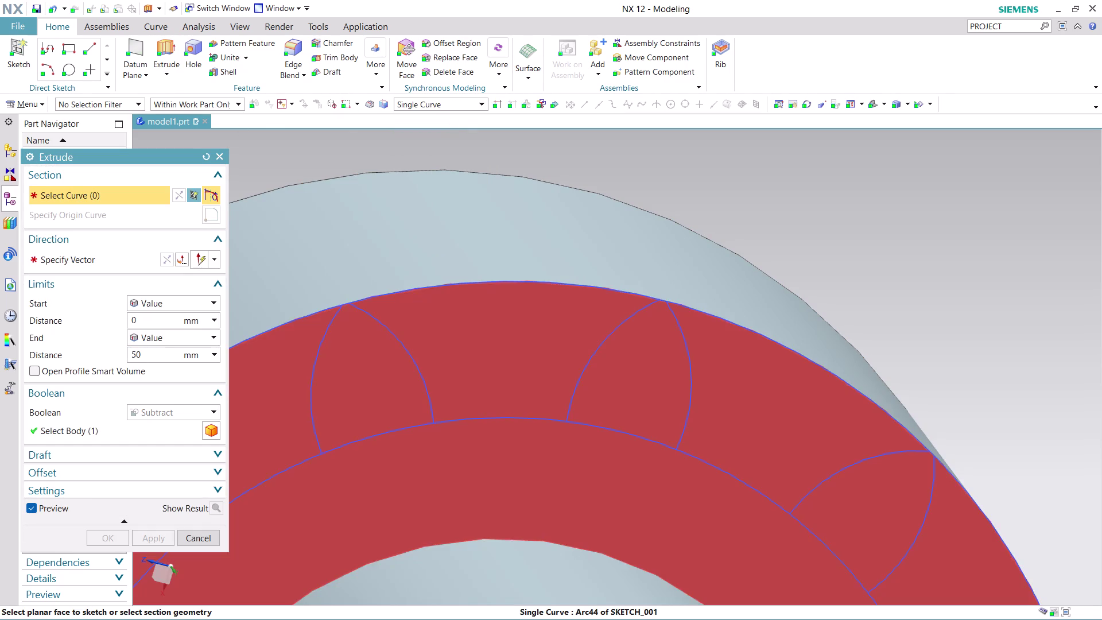
scroll(up, 3)
scroll(down, 3)
scroll(up, 3)
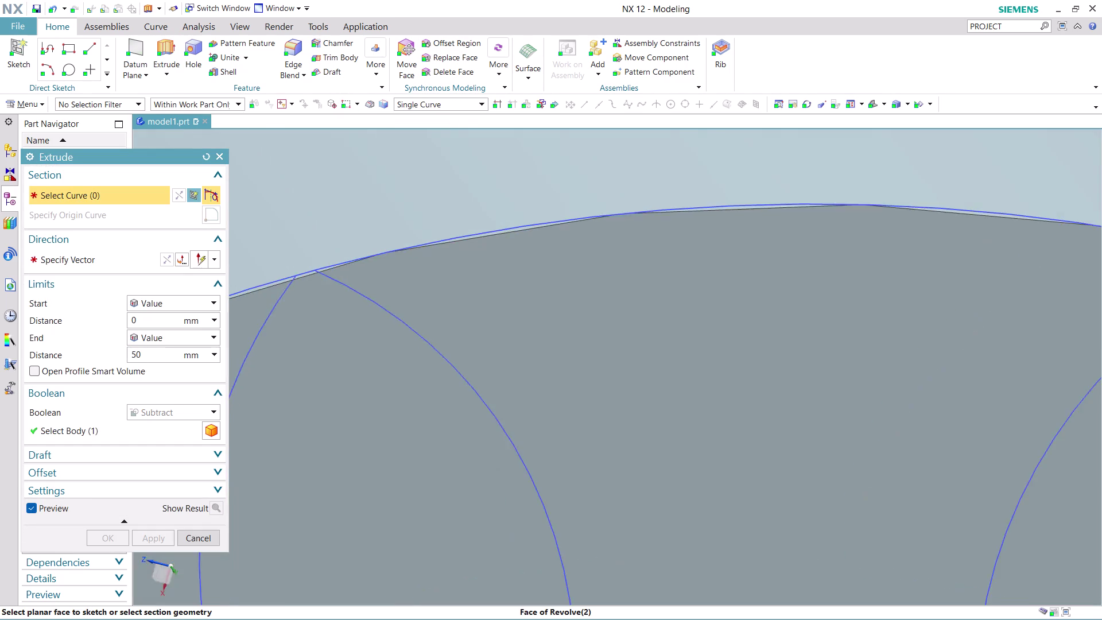
scroll(down, 3)
scroll(up, 3)
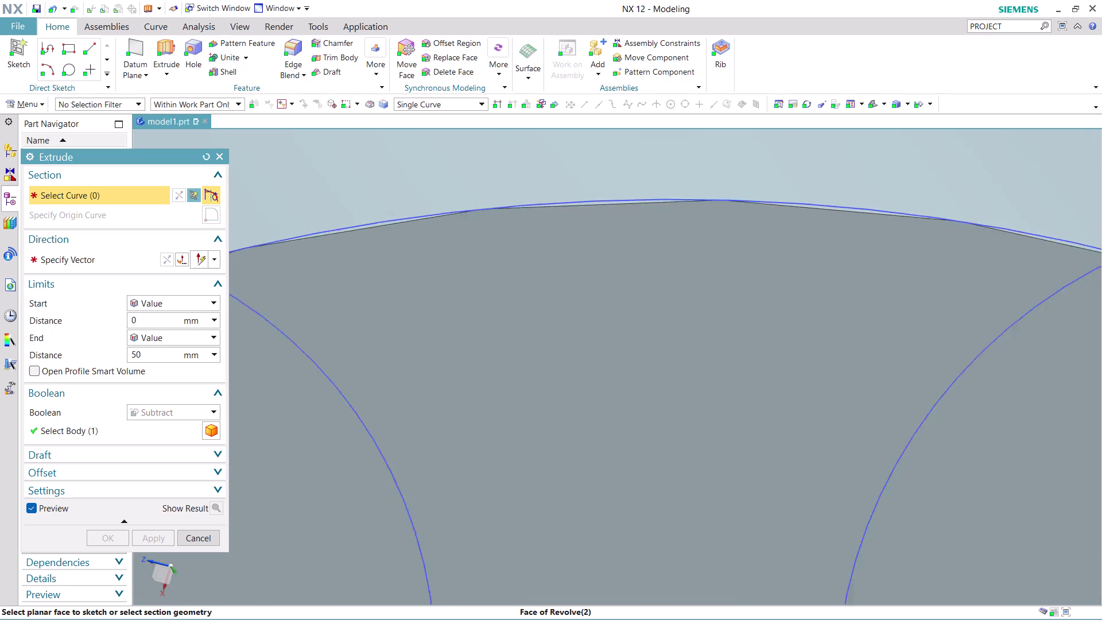
scroll(down, 3)
middle_drag(984, 307, 856, 329)
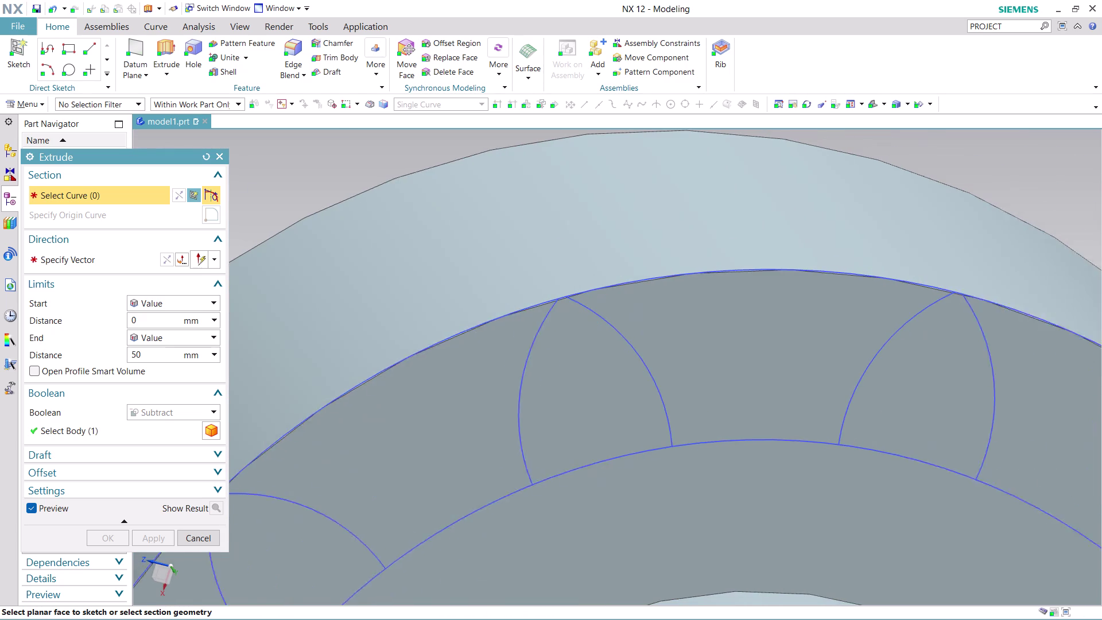
middle_drag(856, 329, 618, 350)
scroll(down, 3)
scroll(up, 3)
scroll(up, 3)
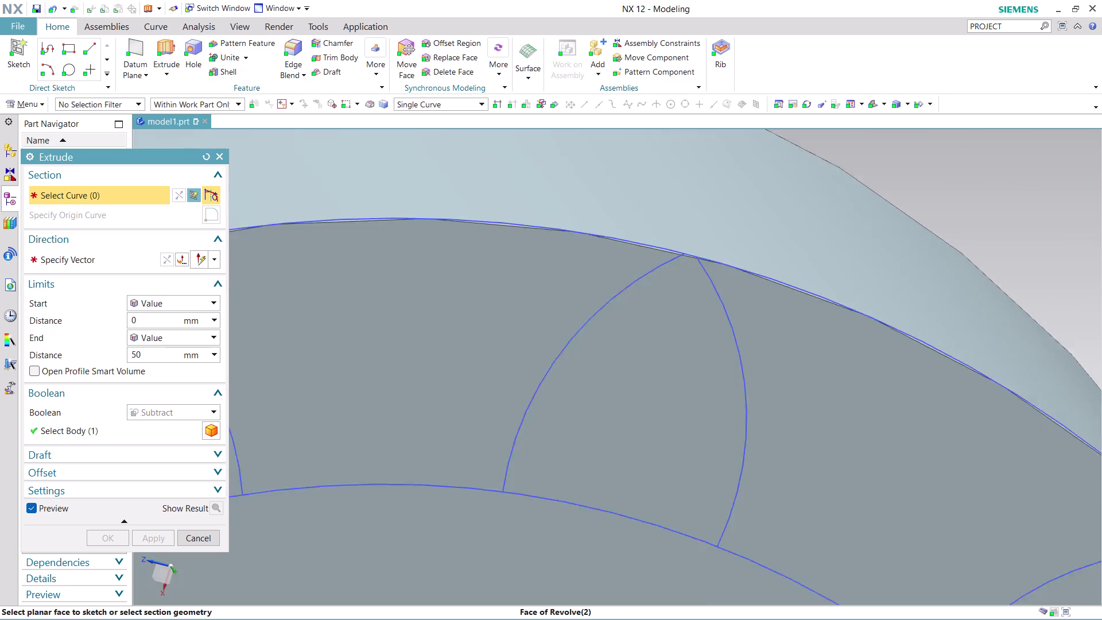
scroll(up, 3)
scroll(down, 3)
scroll(down, 3)
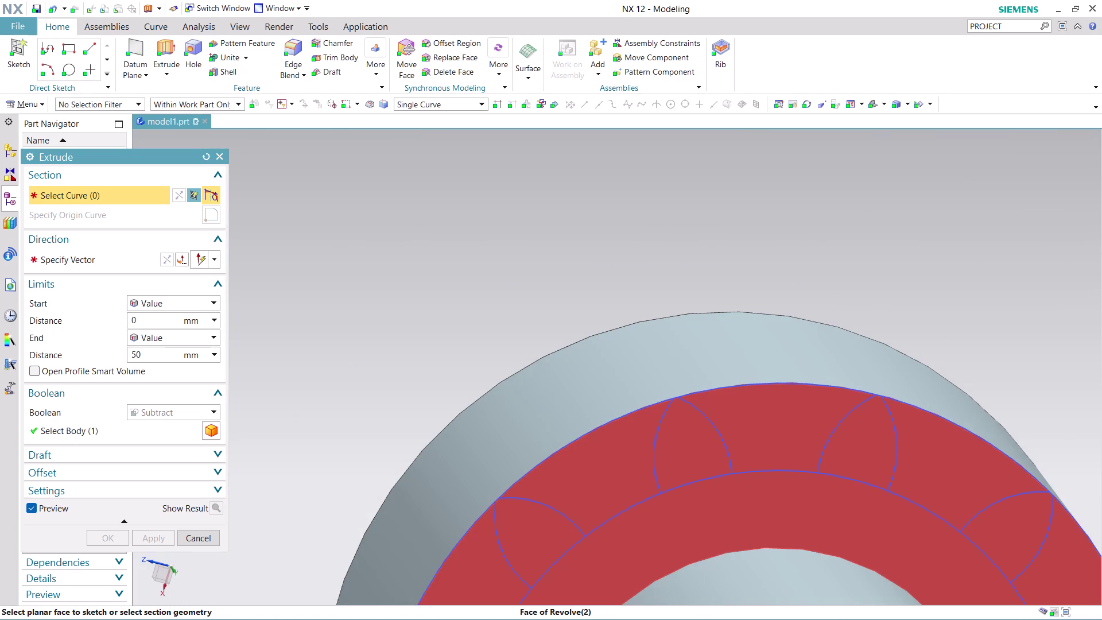
scroll(down, 3)
scroll(down, 3)
scroll(up, 3)
scroll(up, 3)
scroll(up, 3)
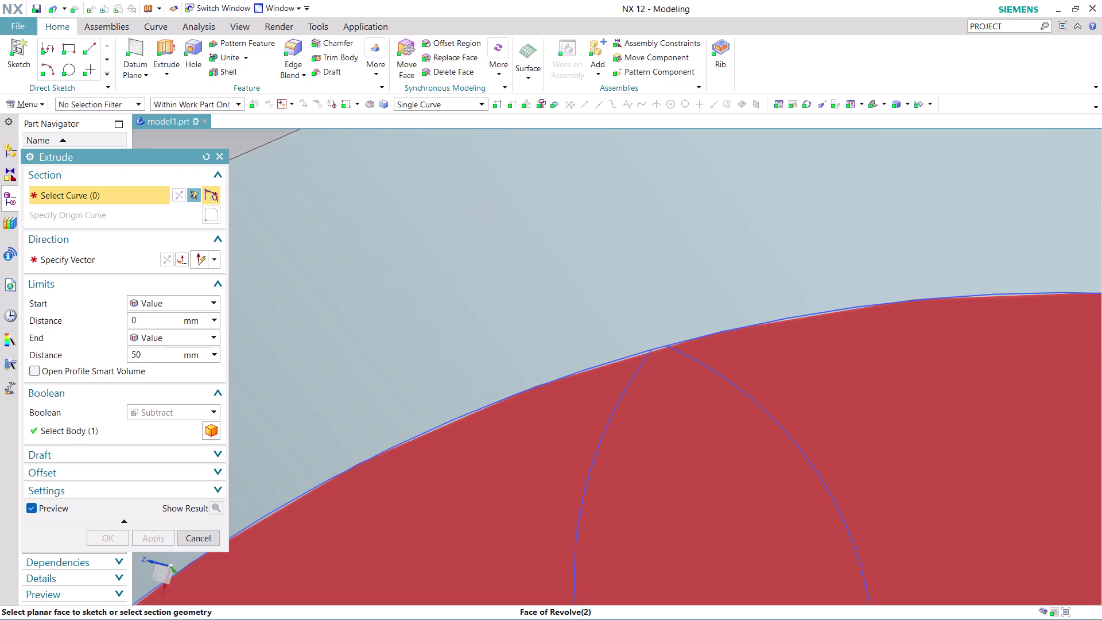
scroll(up, 3)
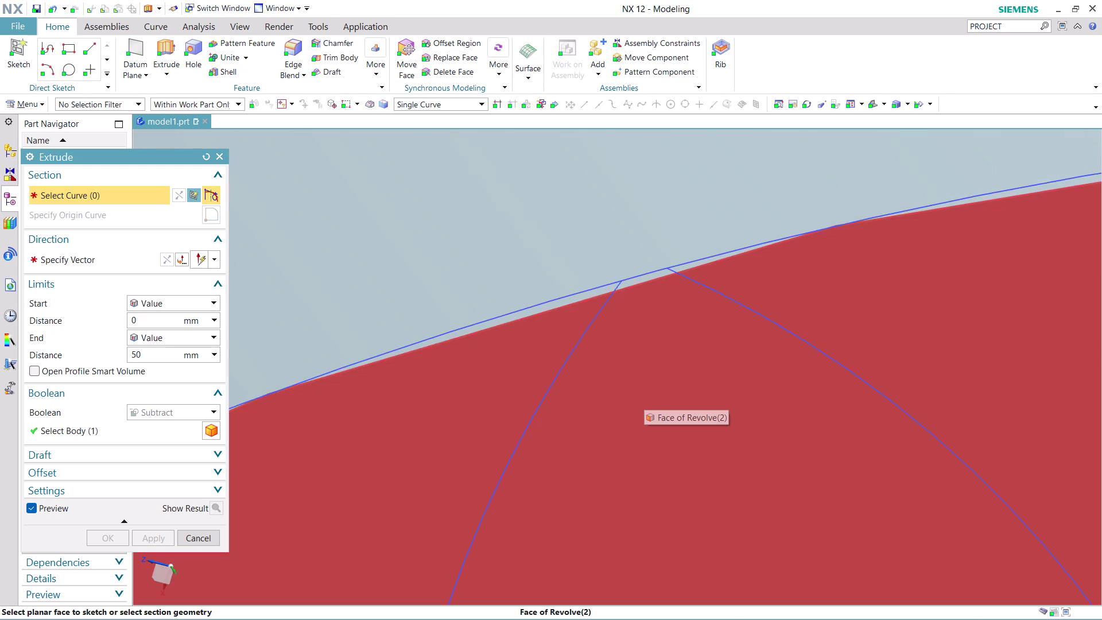
scroll(down, 3)
scroll(down, 3)
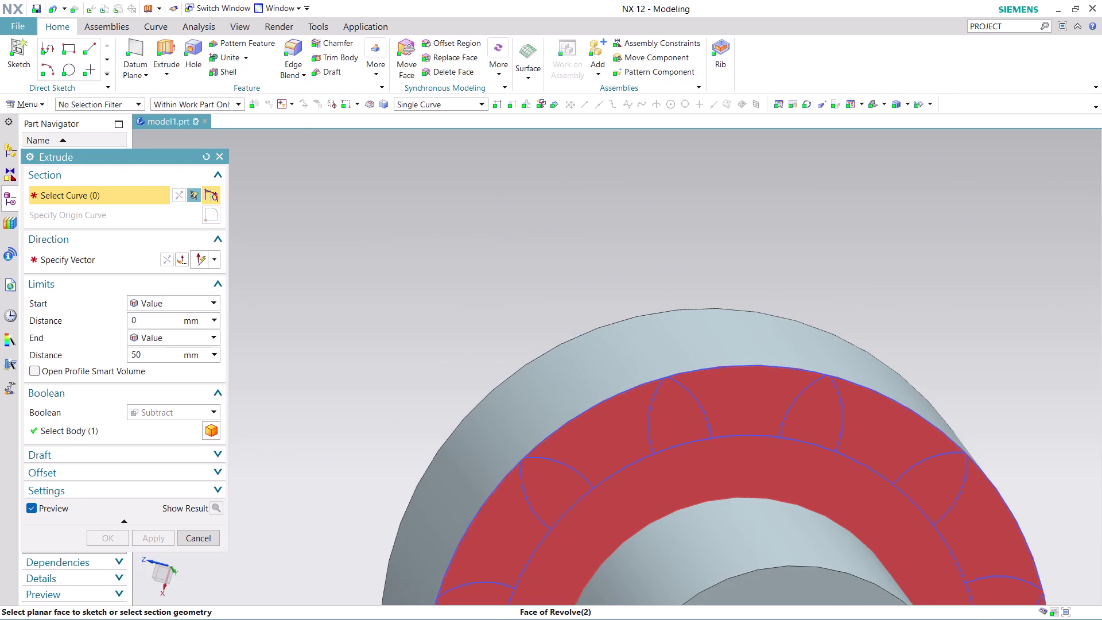
middle_drag(736, 471, 654, 306)
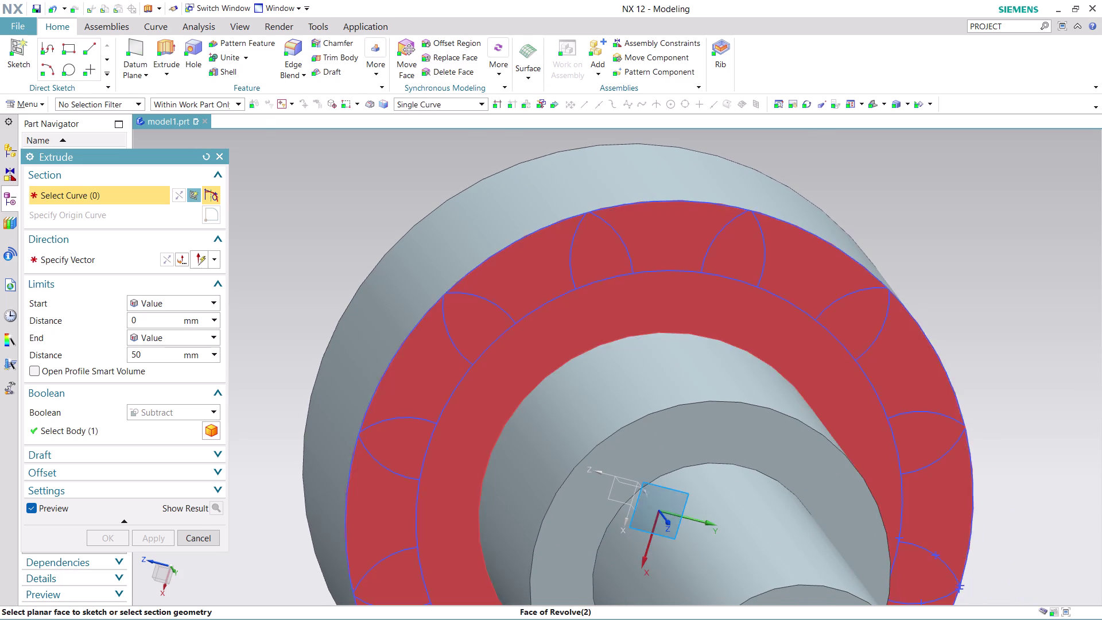
scroll(up, 3)
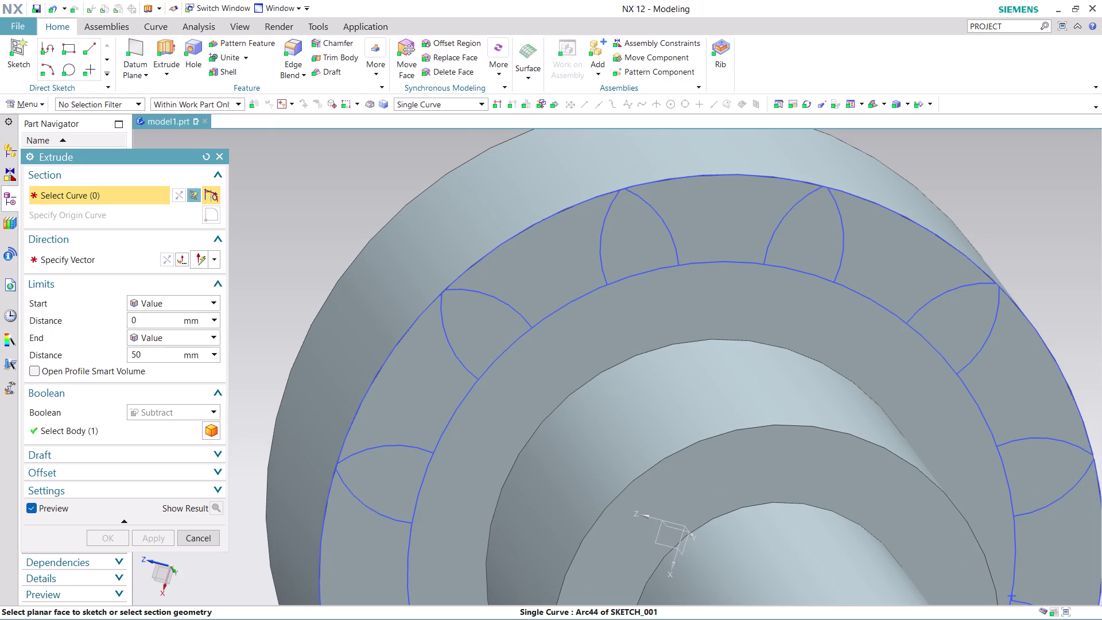
click(204, 534)
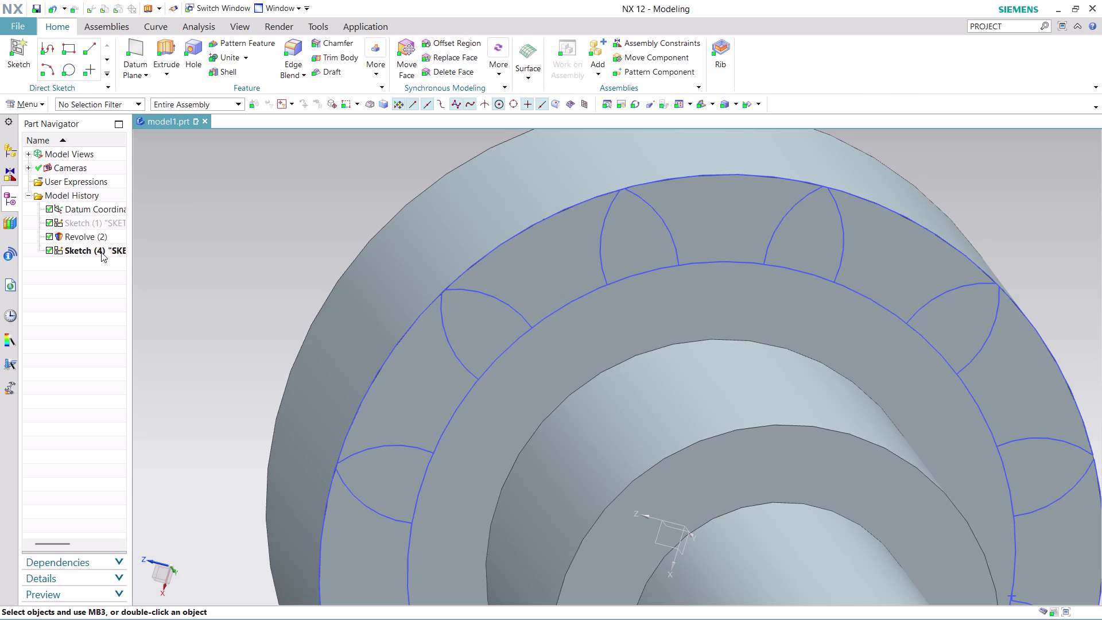
right_click(101, 252)
click(127, 291)
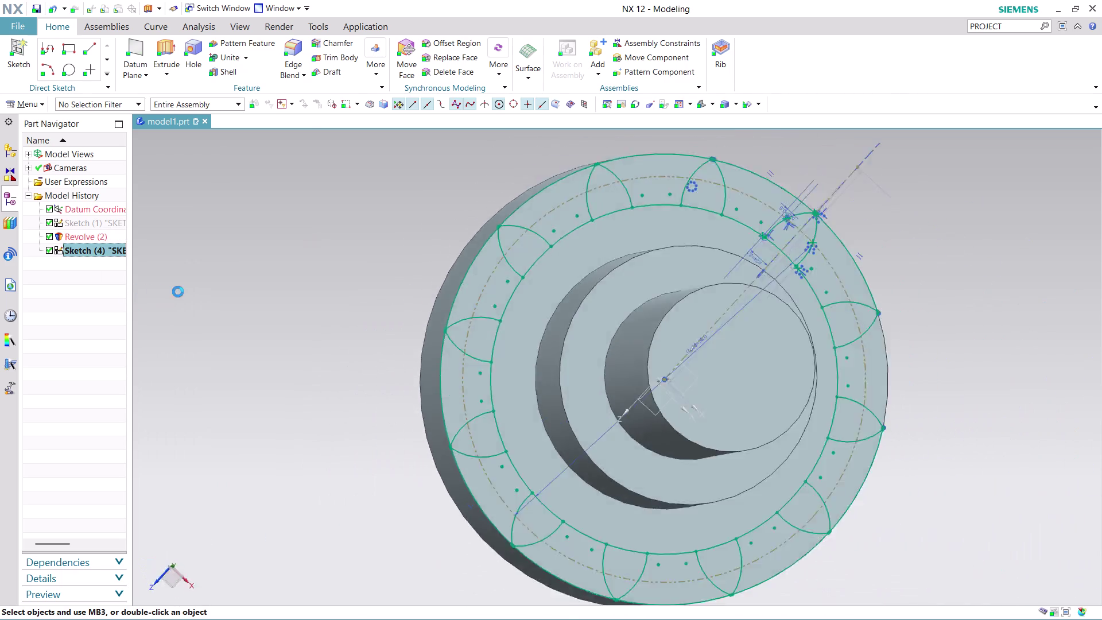
scroll(up, 3)
scroll(up, 3)
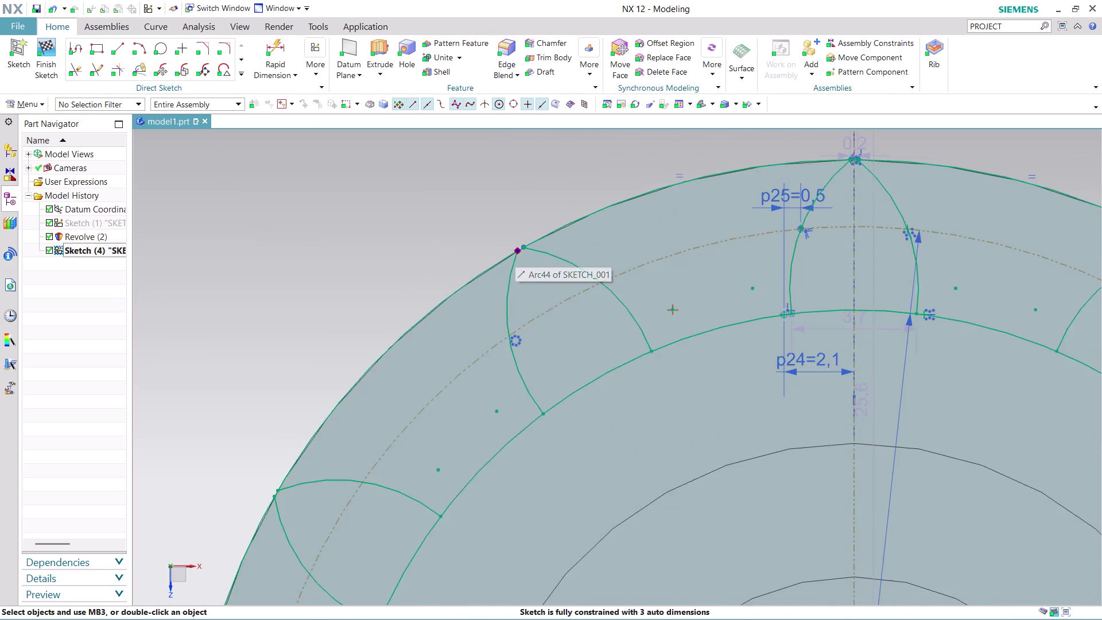
scroll(up, 3)
scroll(up, 3)
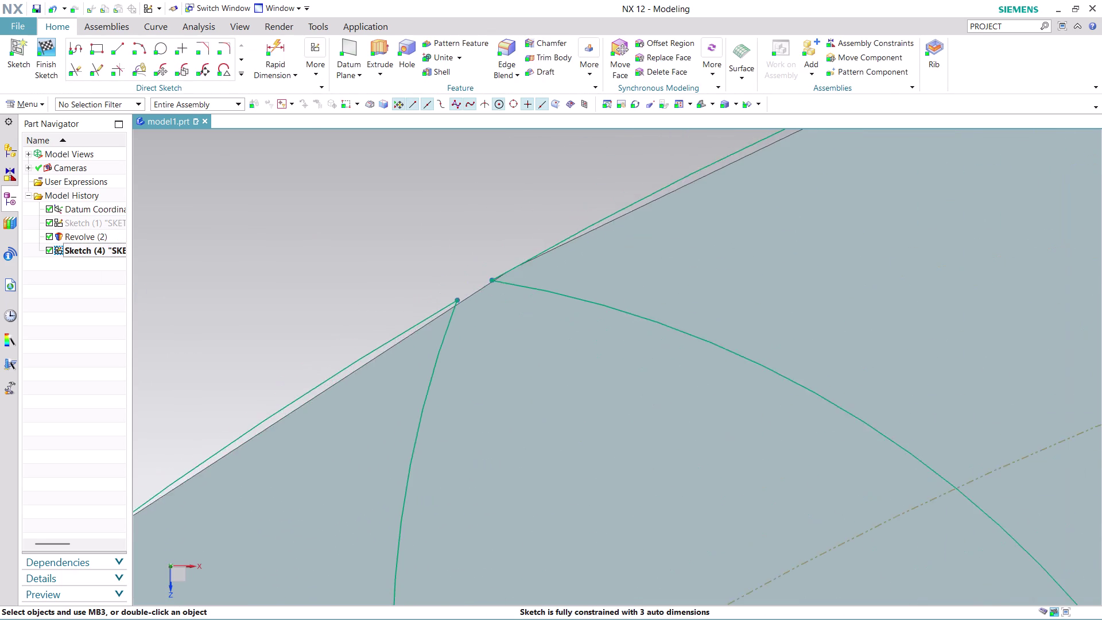
scroll(up, 3)
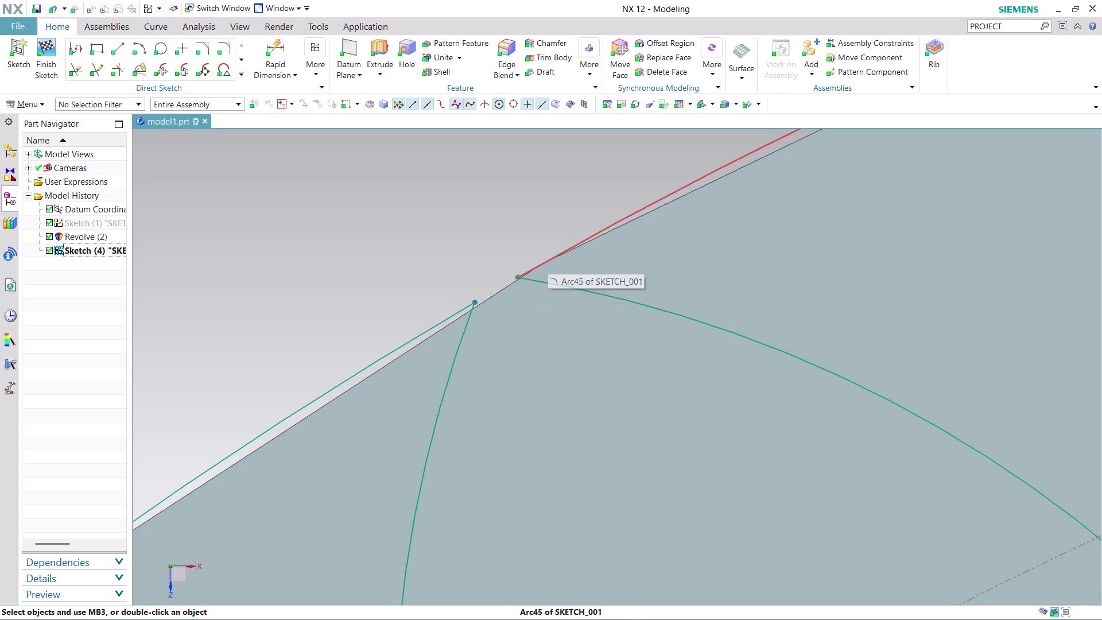
scroll(down, 3)
scroll(down, 3)
scroll(down, 3)
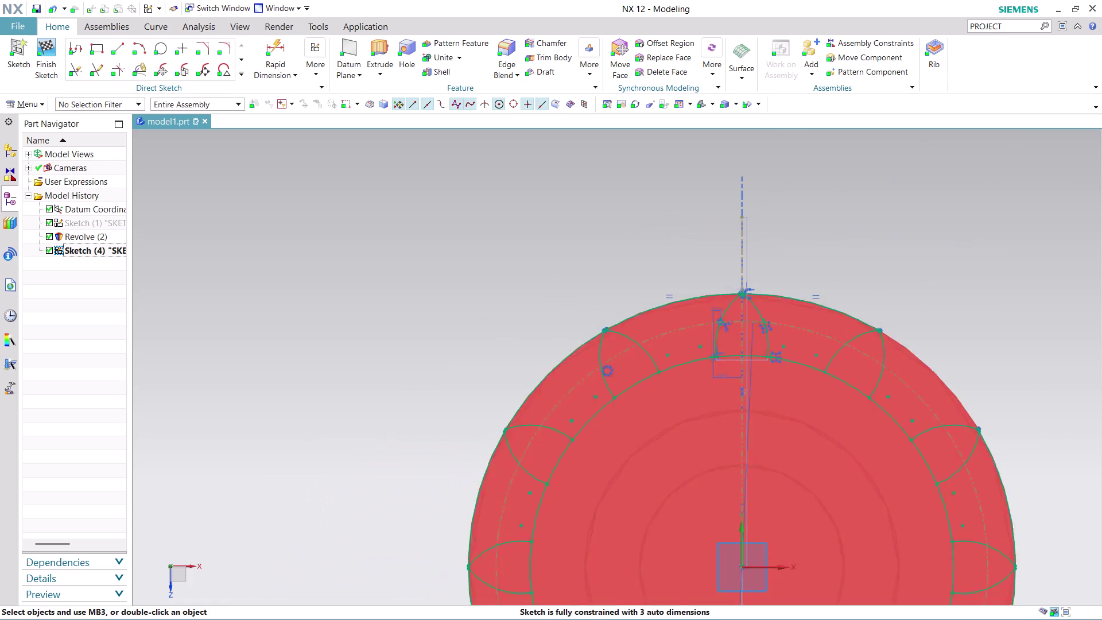
scroll(up, 3)
scroll(up, 3)
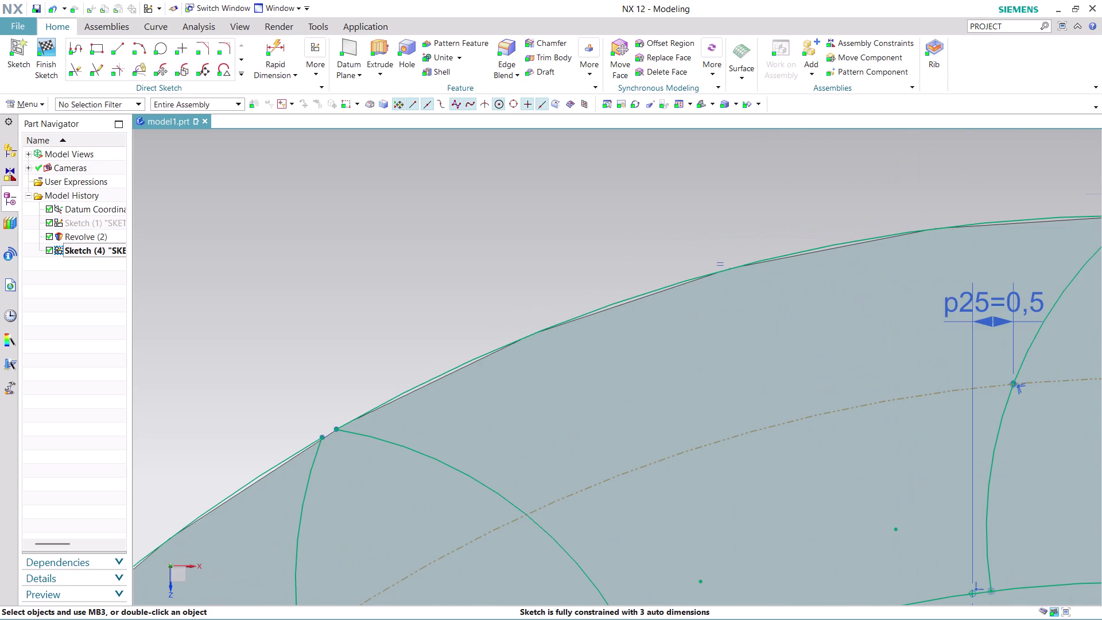
scroll(down, 3)
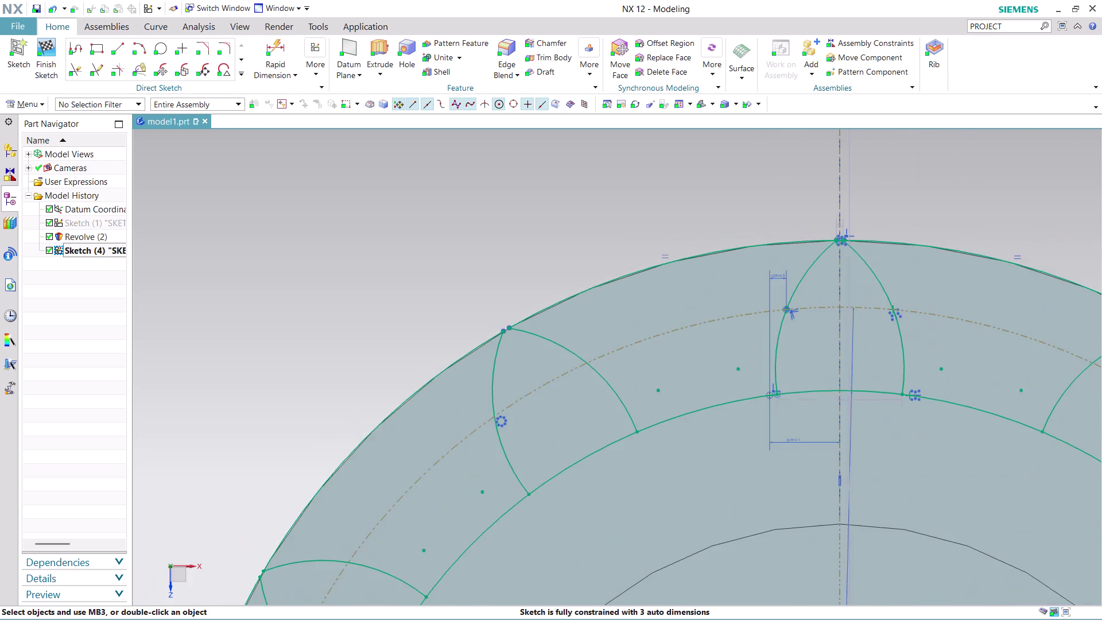
scroll(down, 3)
scroll(down, 3)
scroll(up, 3)
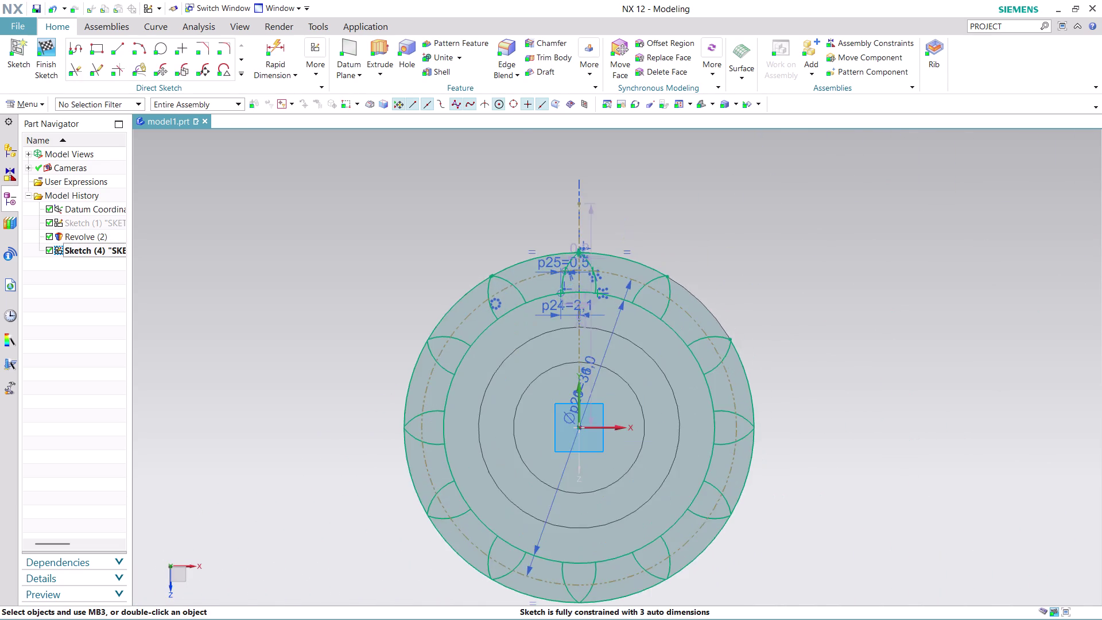
scroll(up, 3)
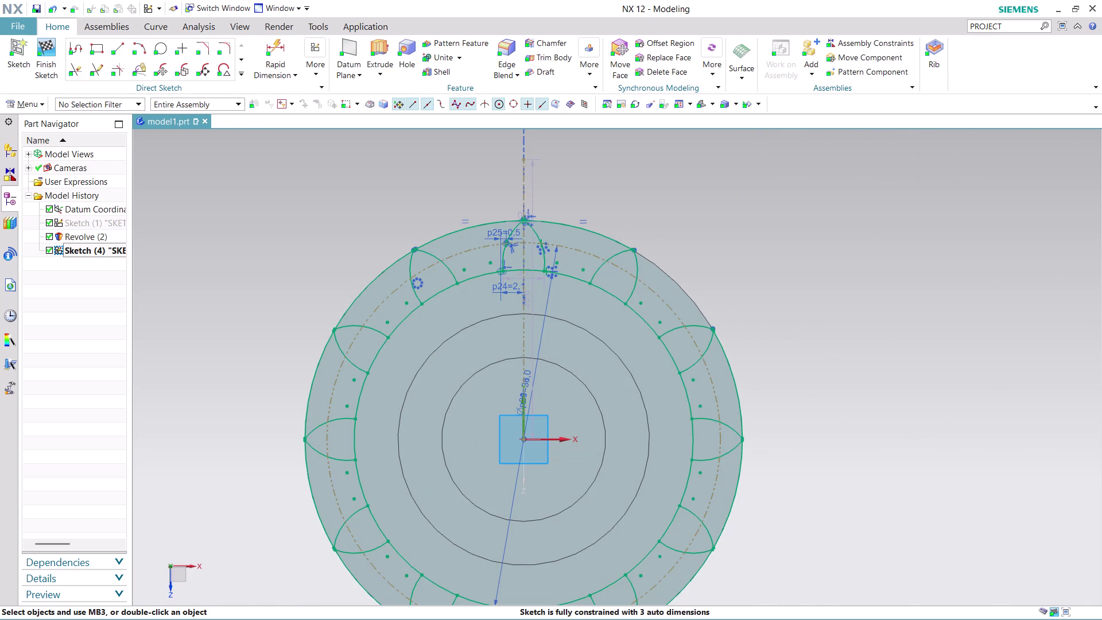
scroll(up, 3)
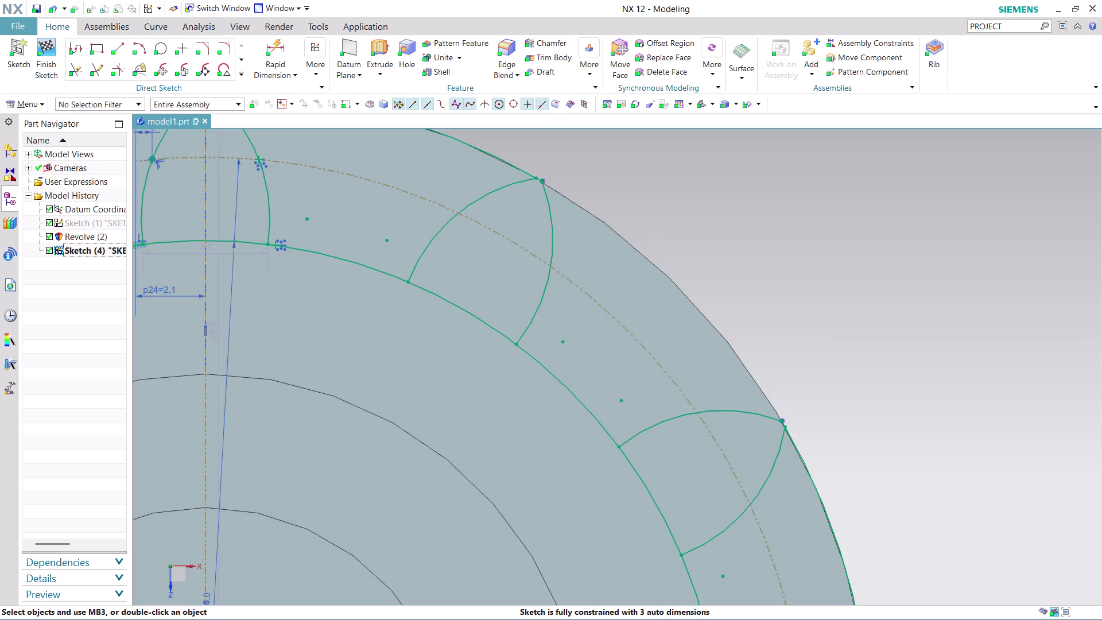
key(ctrl+z)
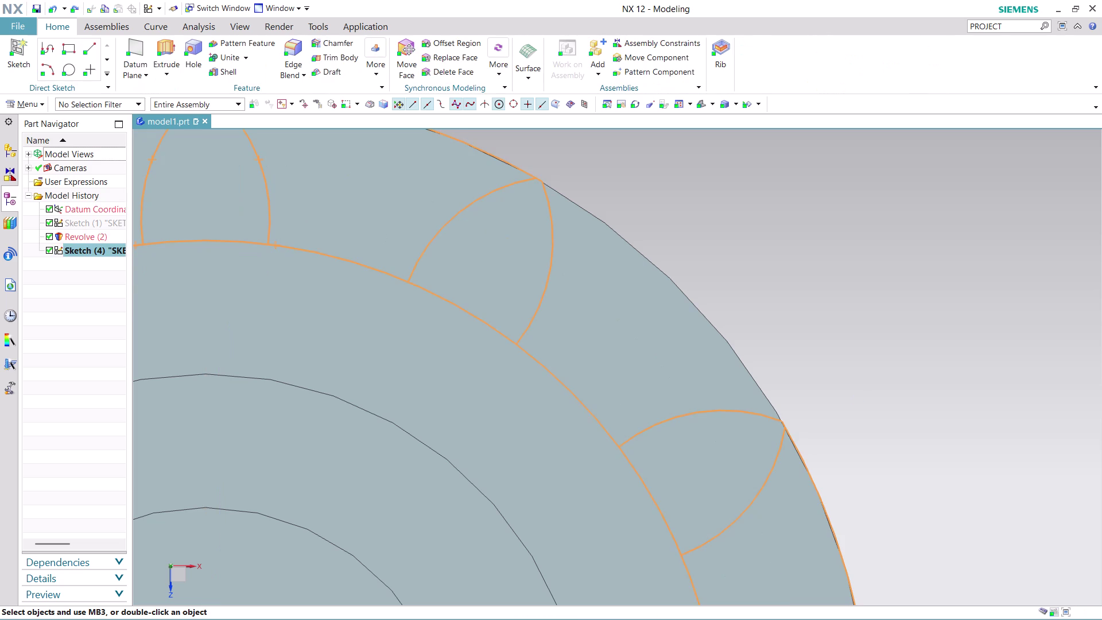
key(ctrl+z)
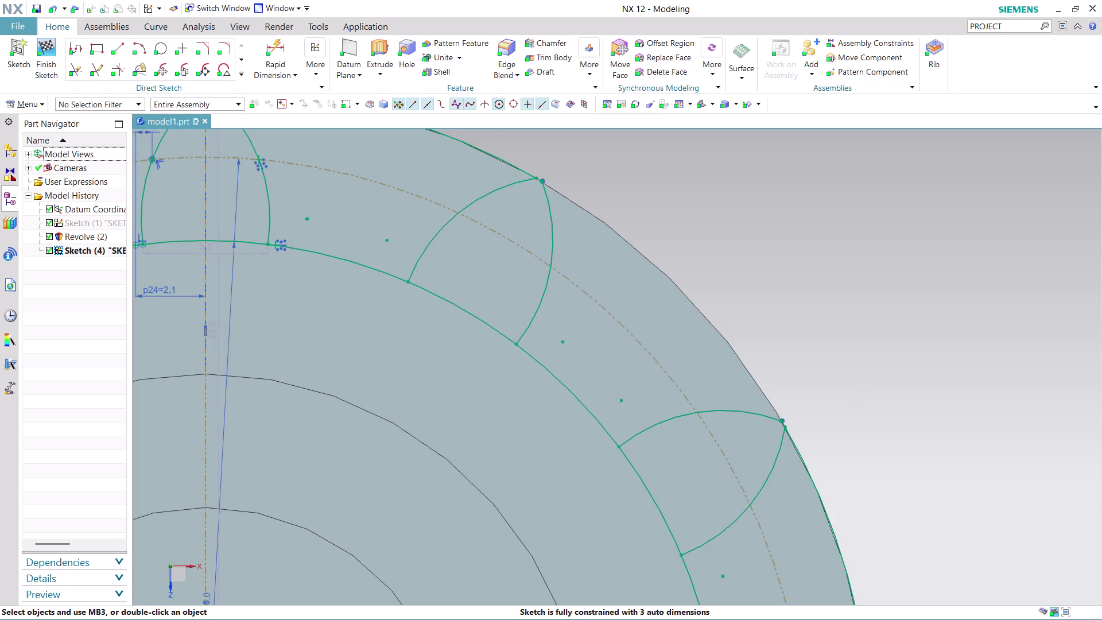
scroll(down, 3)
scroll(down, 3)
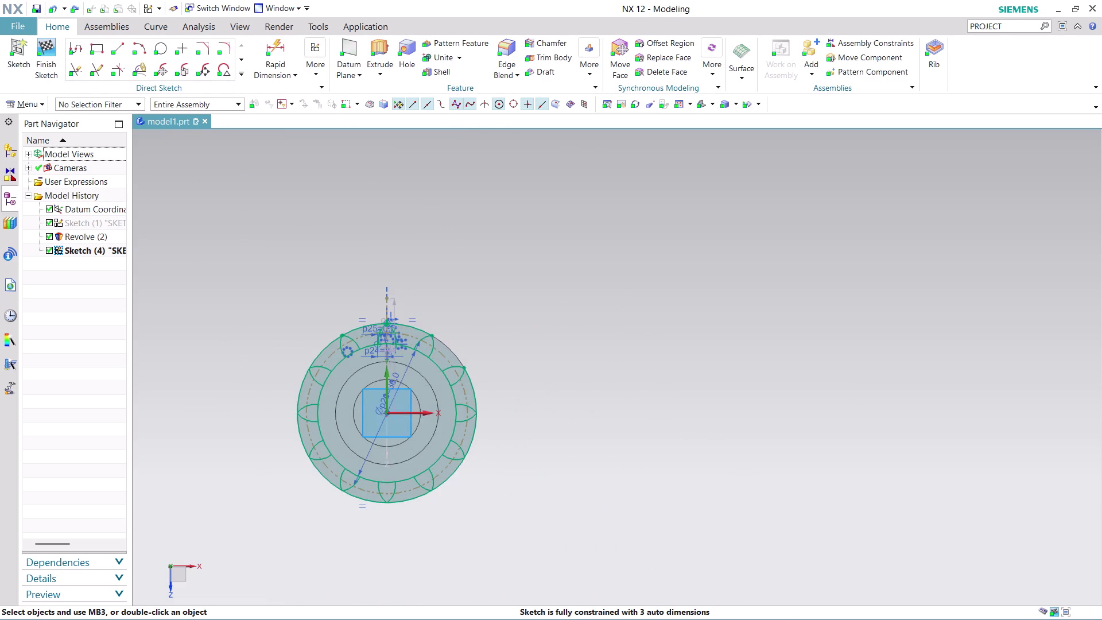
scroll(up, 3)
scroll(up, 3)
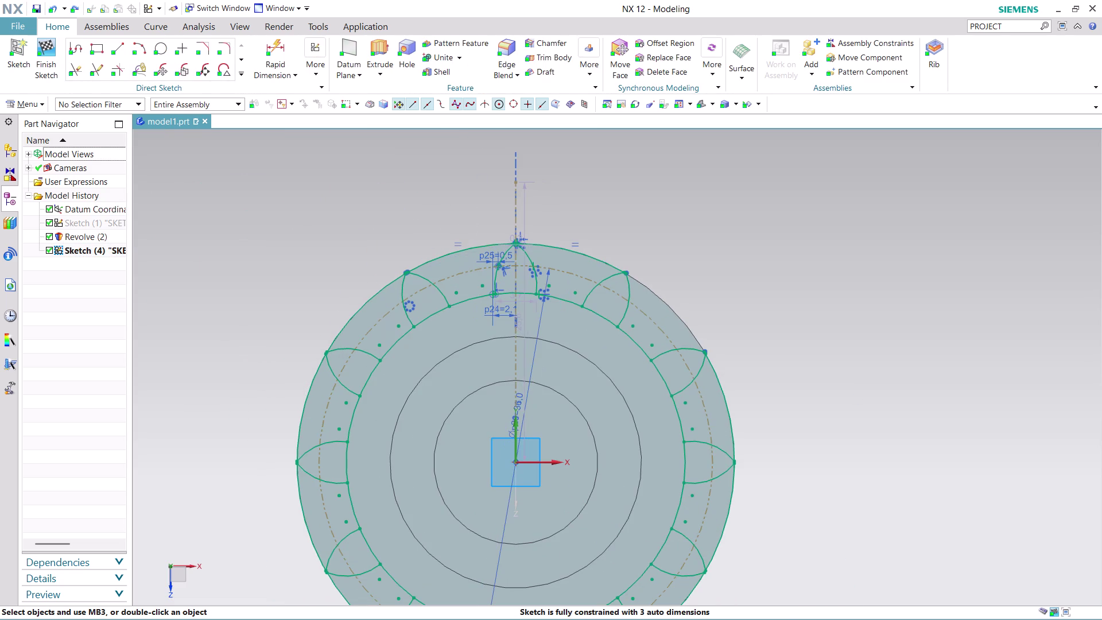
right_click(374, 296)
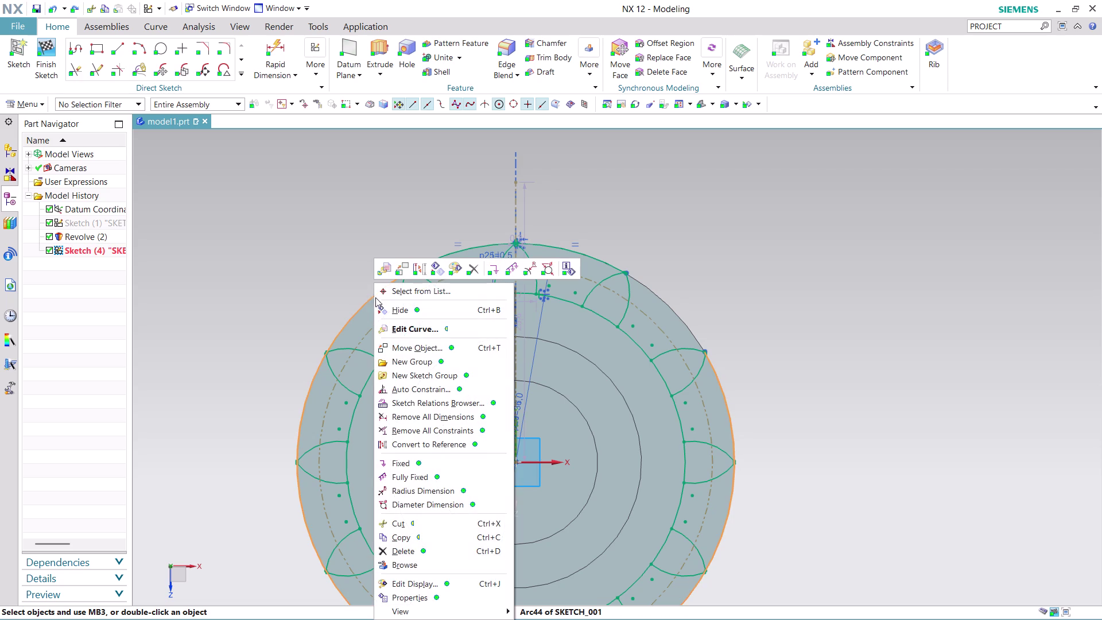
Delete an extra arc from the tooth sketch and finish the sketch.
click(434, 552)
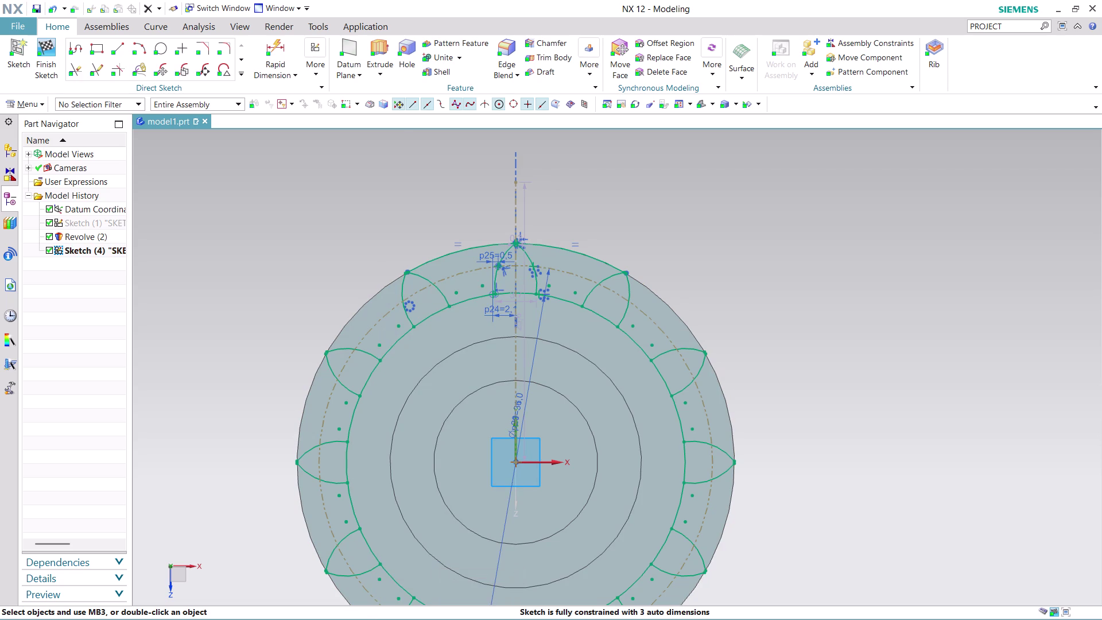
right_click(461, 253)
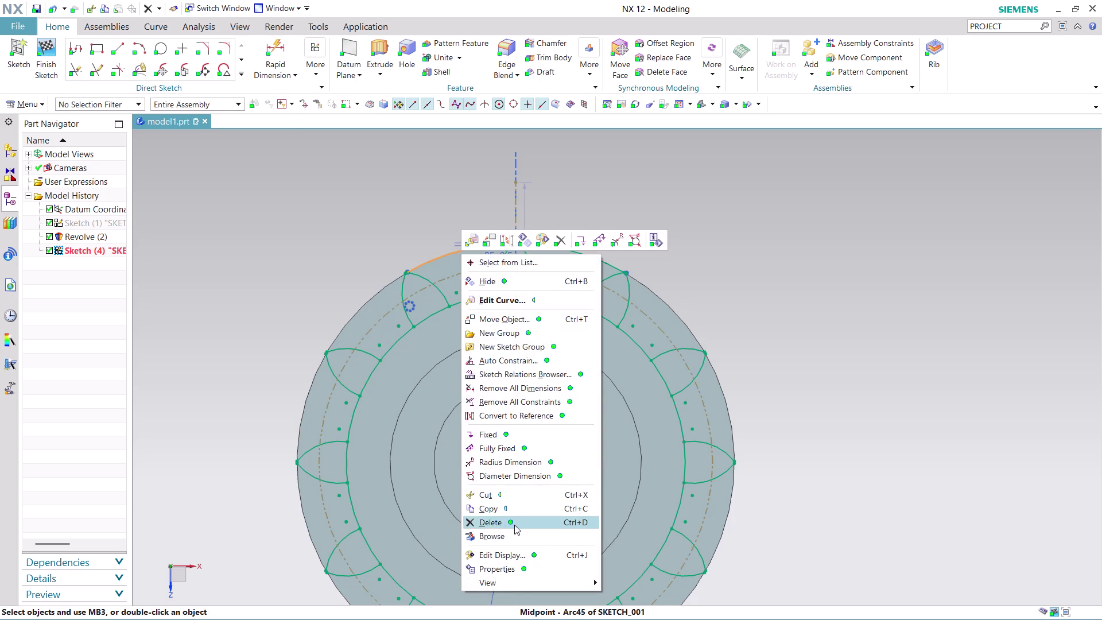
click(514, 525)
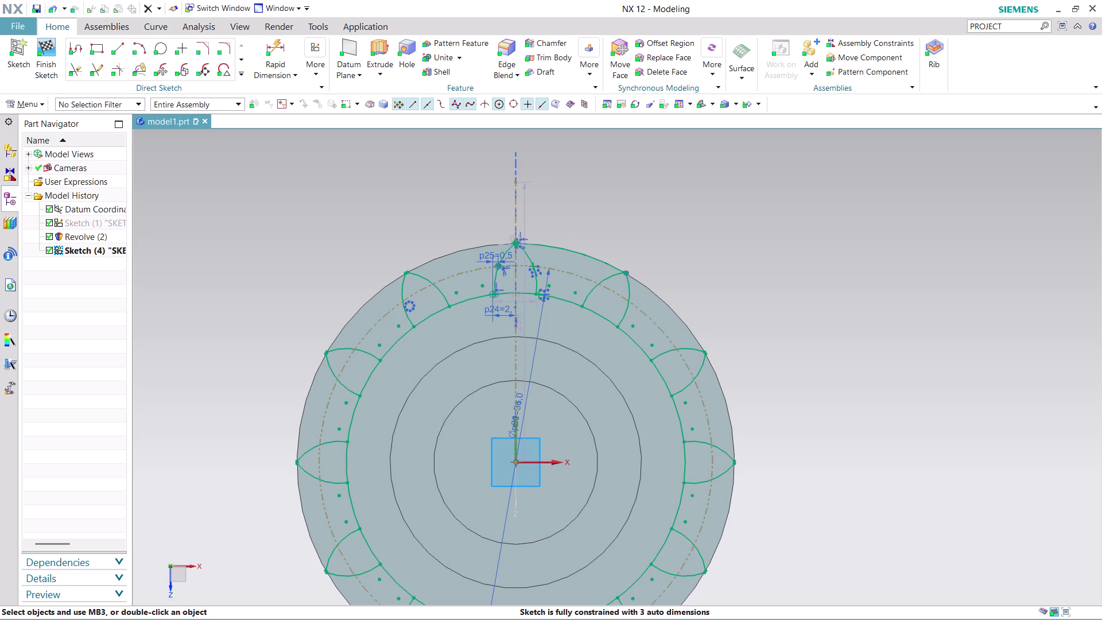
click(43, 49)
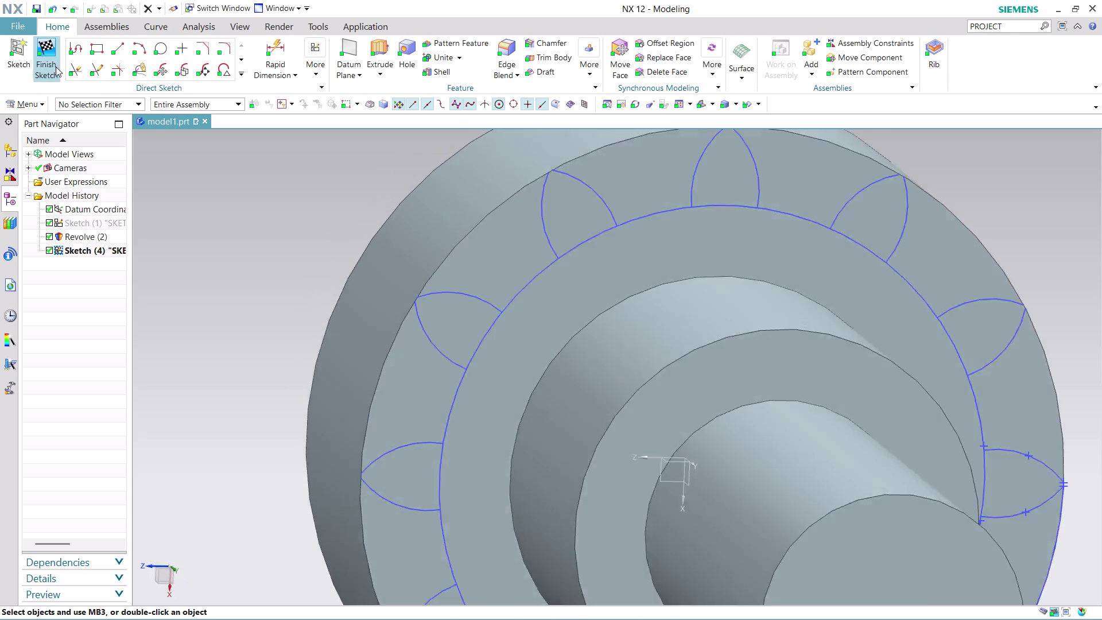
Zoom and orbit to check the sketched teeth on the gear face.
scroll(up, 3)
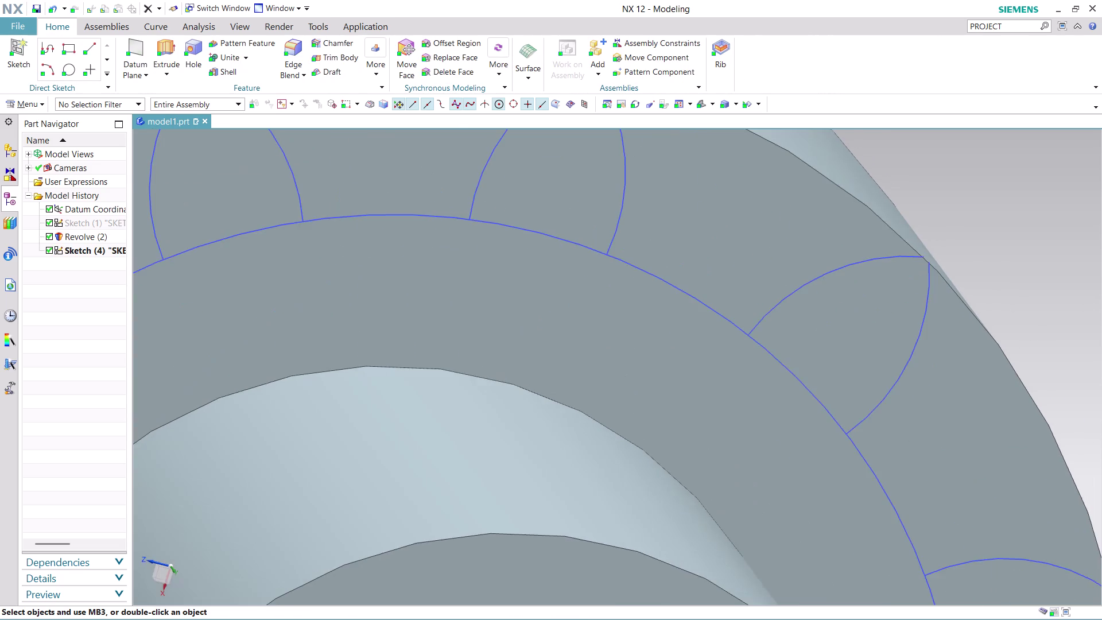
scroll(up, 3)
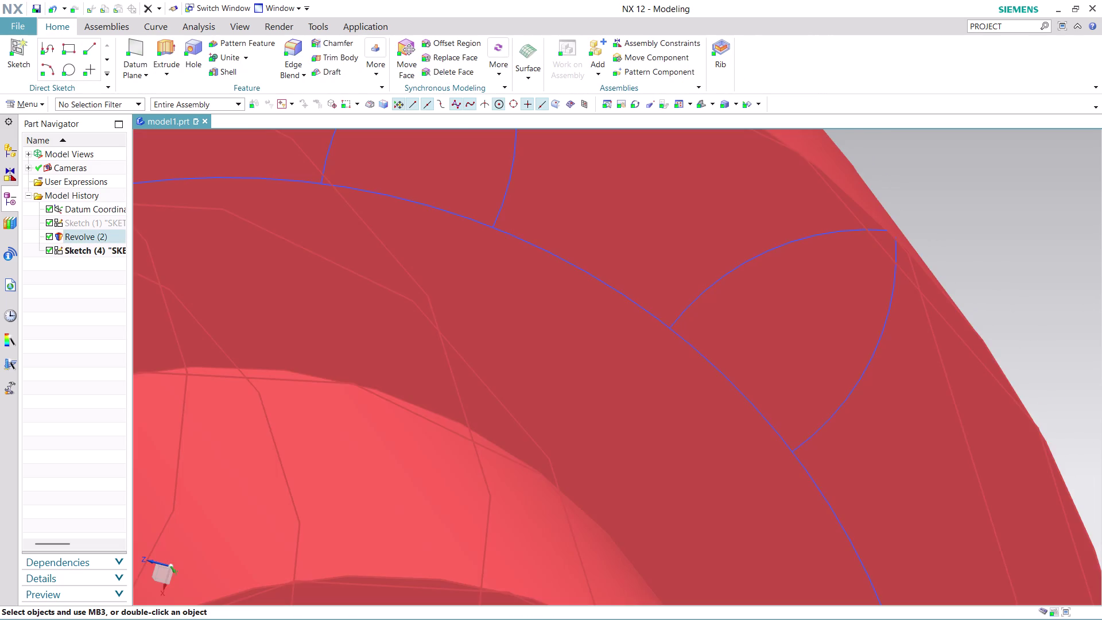
scroll(down, 3)
scroll(down, 3)
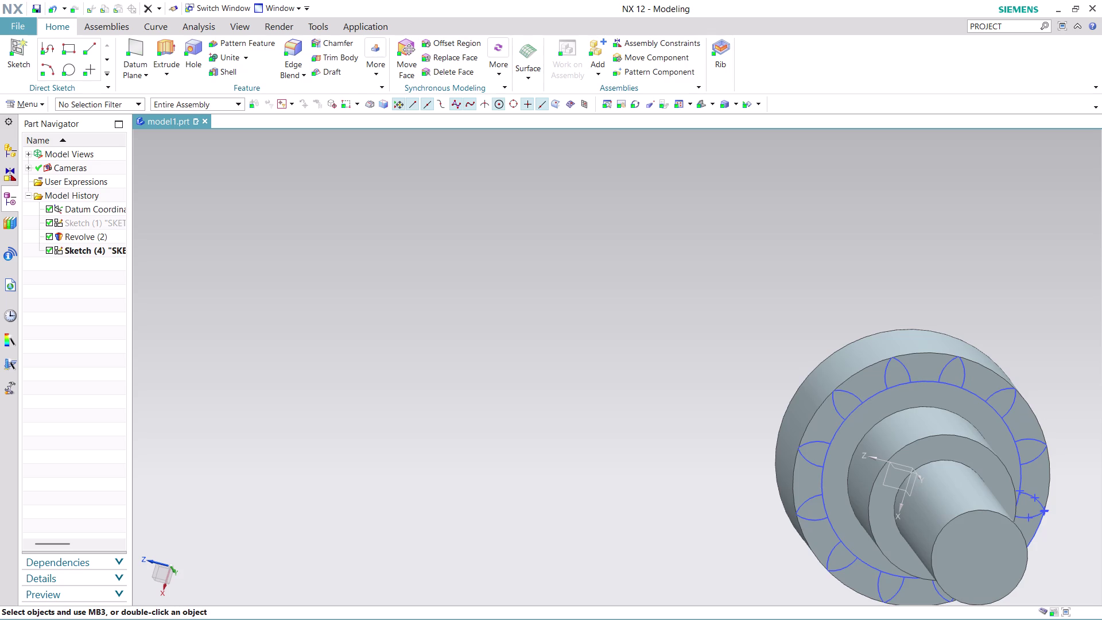
scroll(up, 3)
middle_drag(1024, 543, 1001, 516)
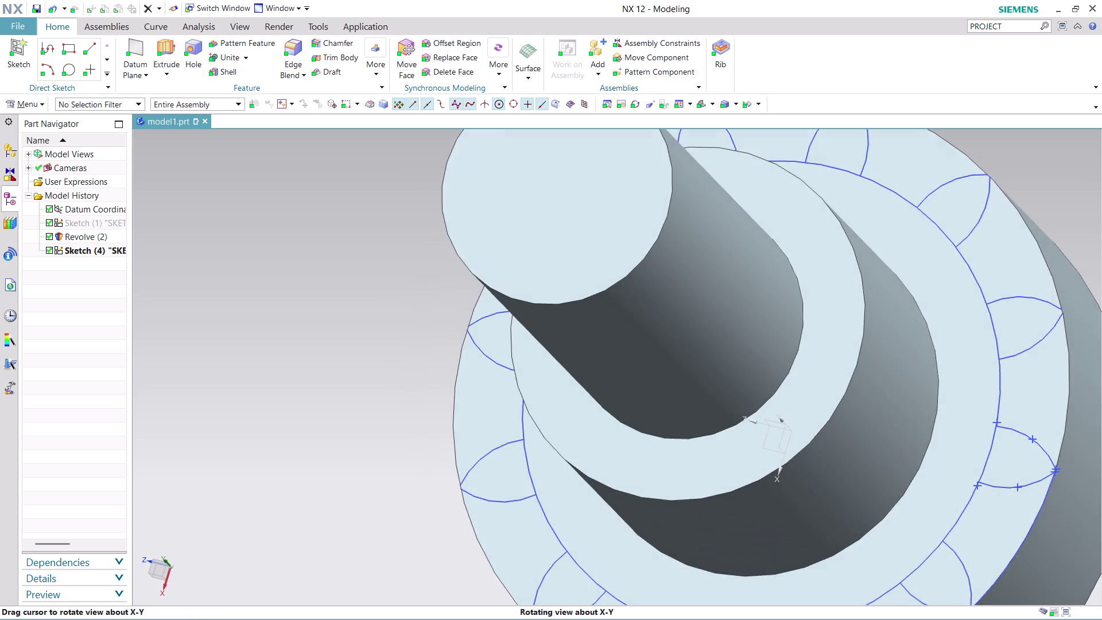
middle_drag(1001, 516, 1000, 516)
Turn the model toward the sketched face and start an extrusion.
scroll(down, 3)
scroll(up, 3)
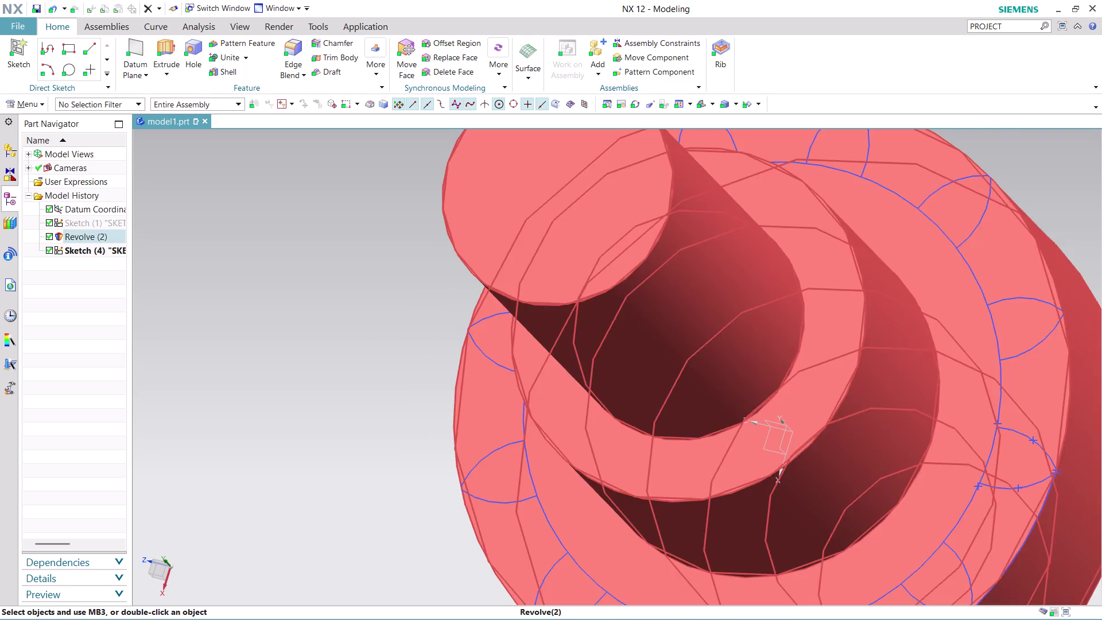
scroll(down, 3)
scroll(down, 3)
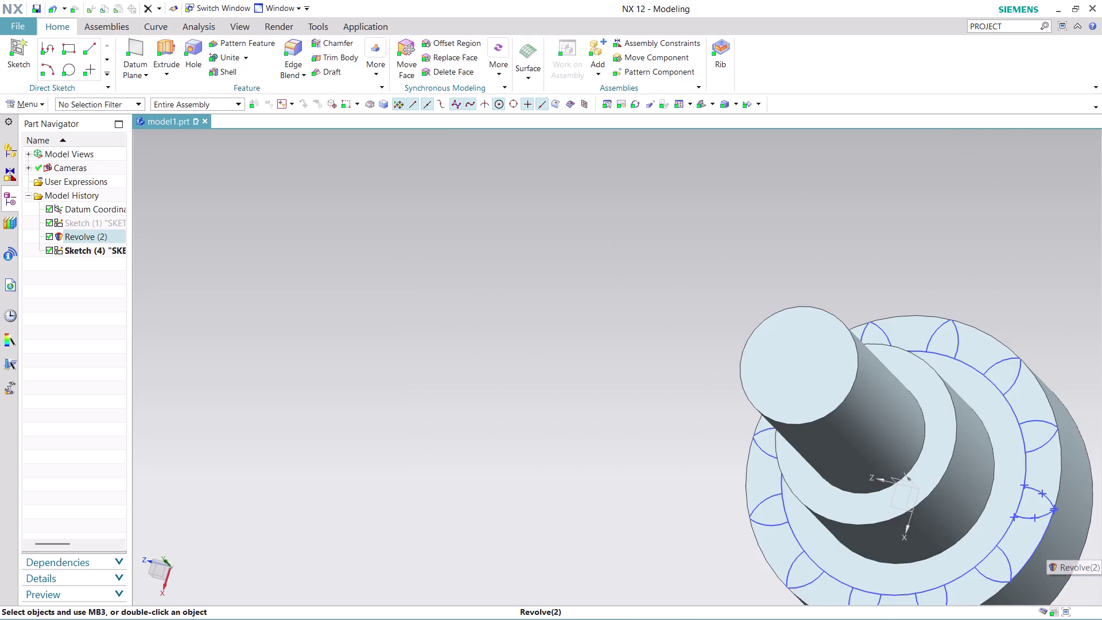
middle_drag(1062, 541, 713, 423)
scroll(up, 3)
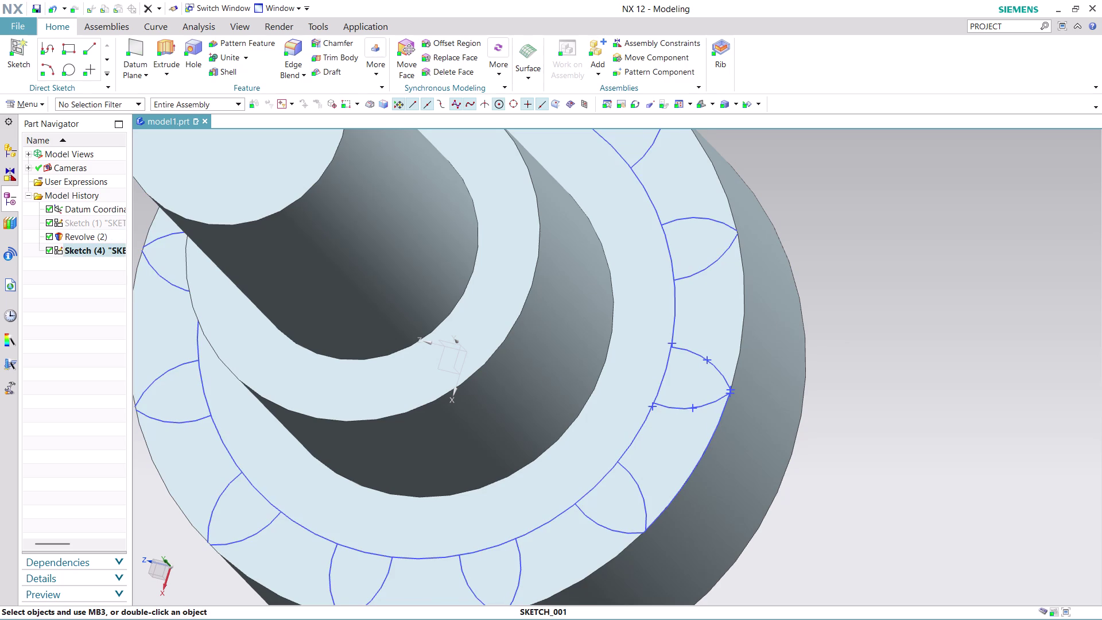
click(168, 46)
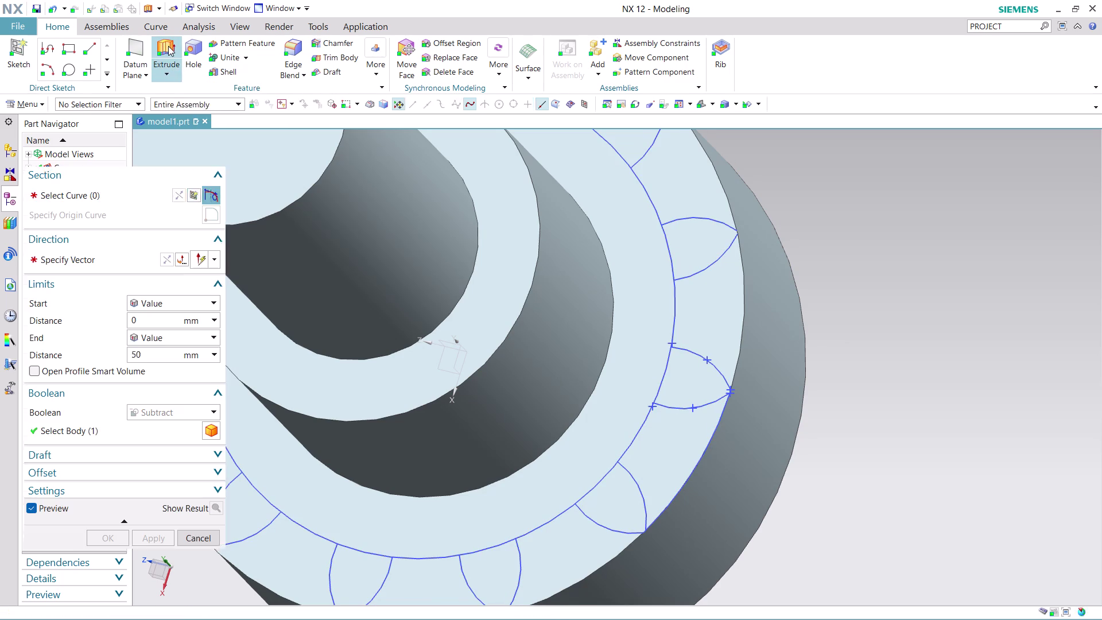
Use the Single Curve rule to pick the three arcs of one tooth gap.
click(445, 101)
click(442, 118)
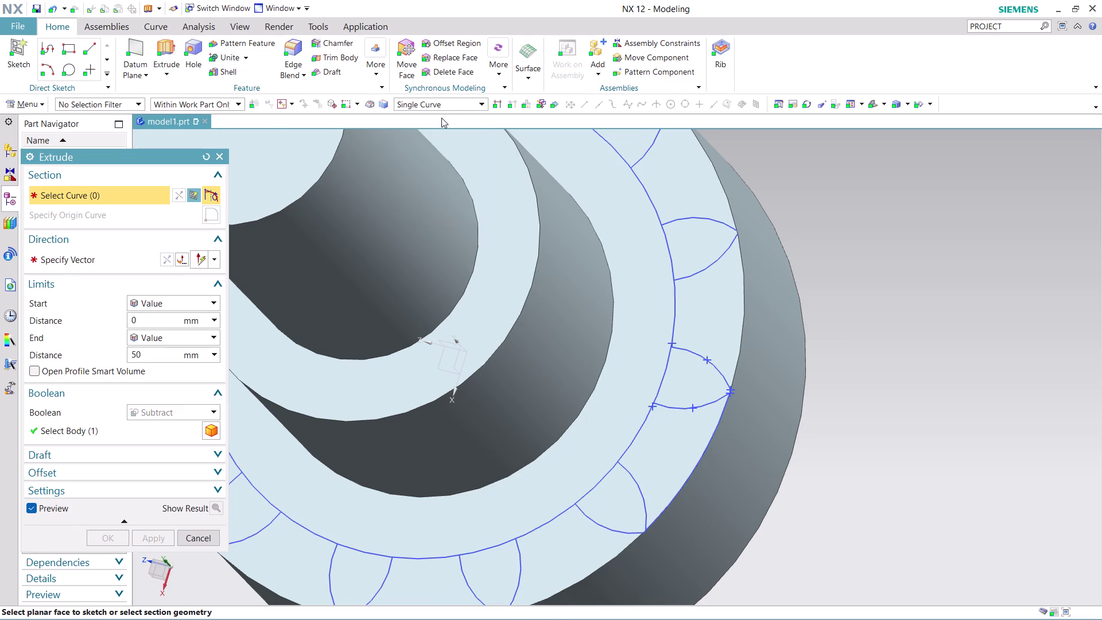
click(642, 491)
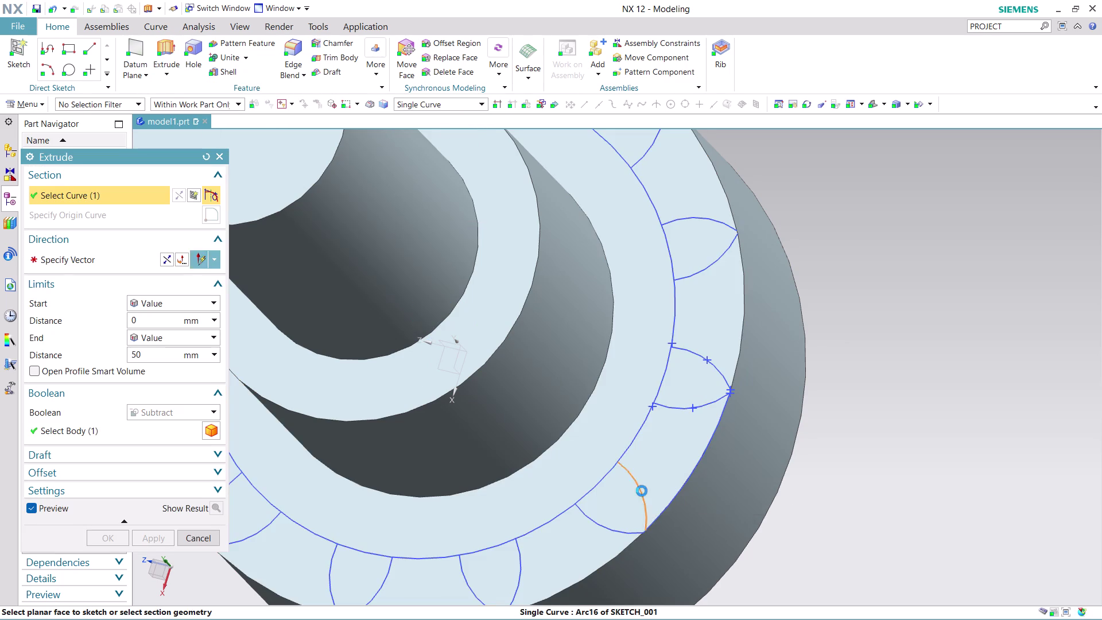
click(697, 406)
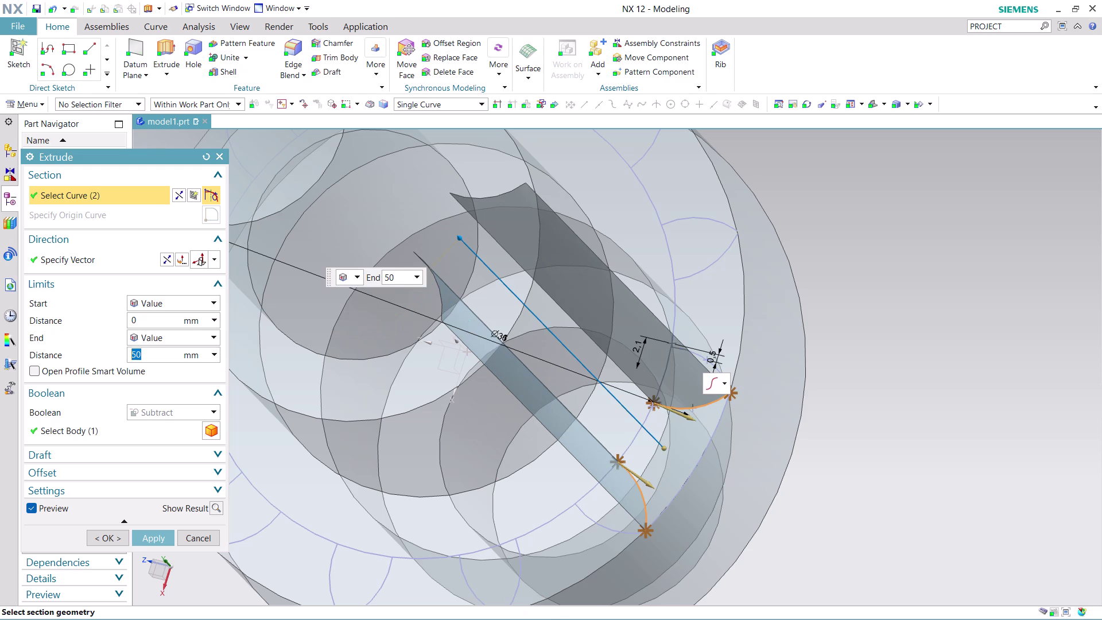
click(693, 469)
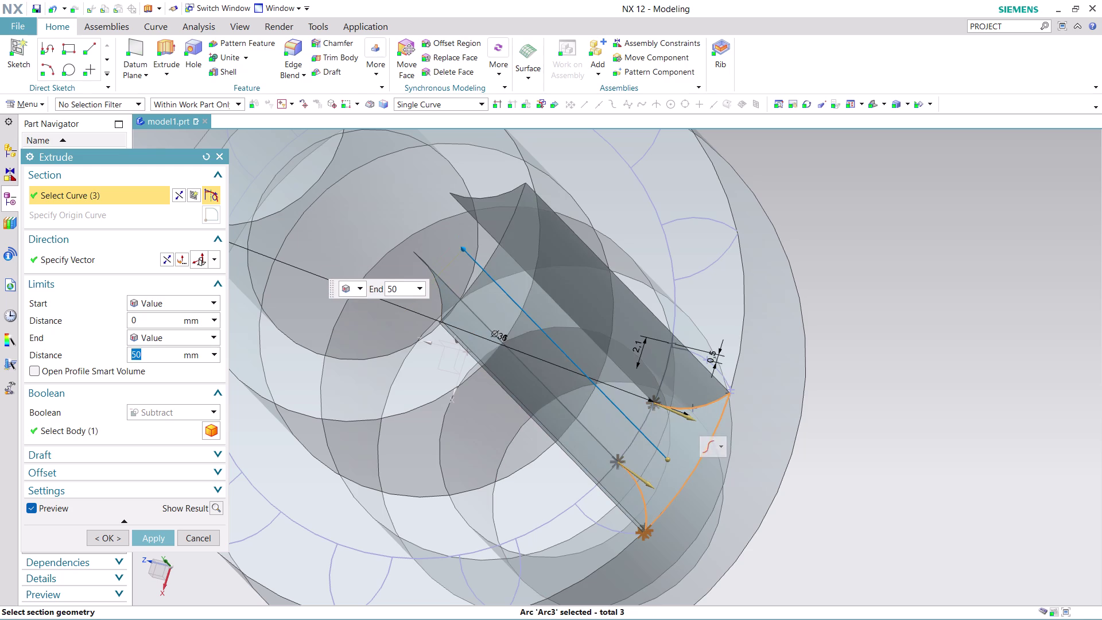
Check the extrusion preview and confirm End 50 mm with Subtract.
middle_drag(844, 522, 775, 408)
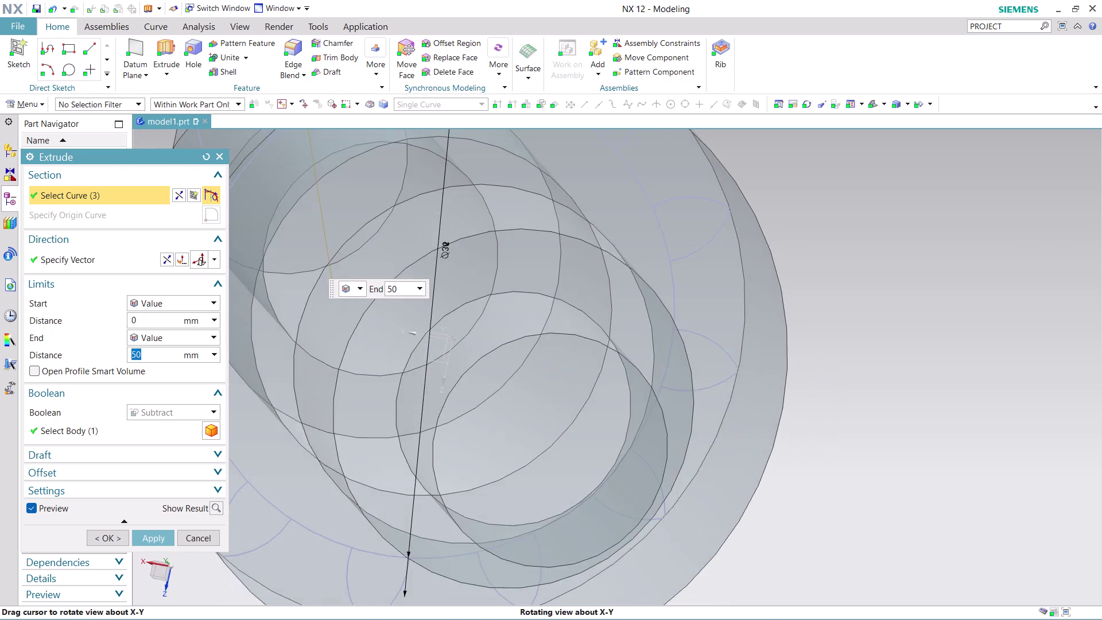
middle_drag(775, 408, 773, 426)
scroll(down, 3)
scroll(down, 3)
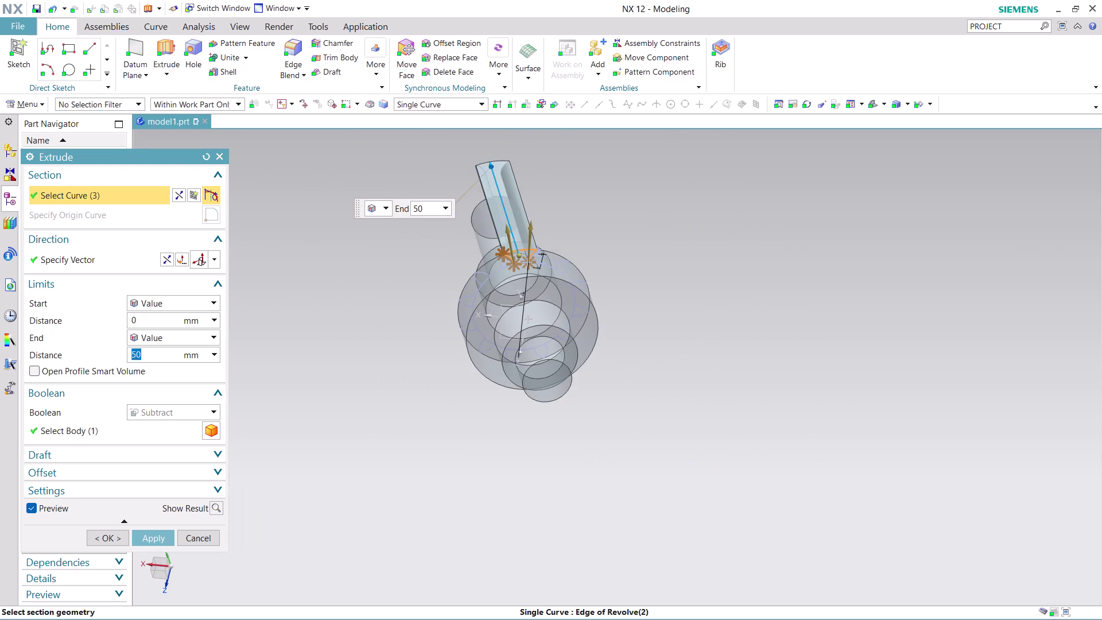
middle_drag(660, 270, 565, 355)
click(170, 260)
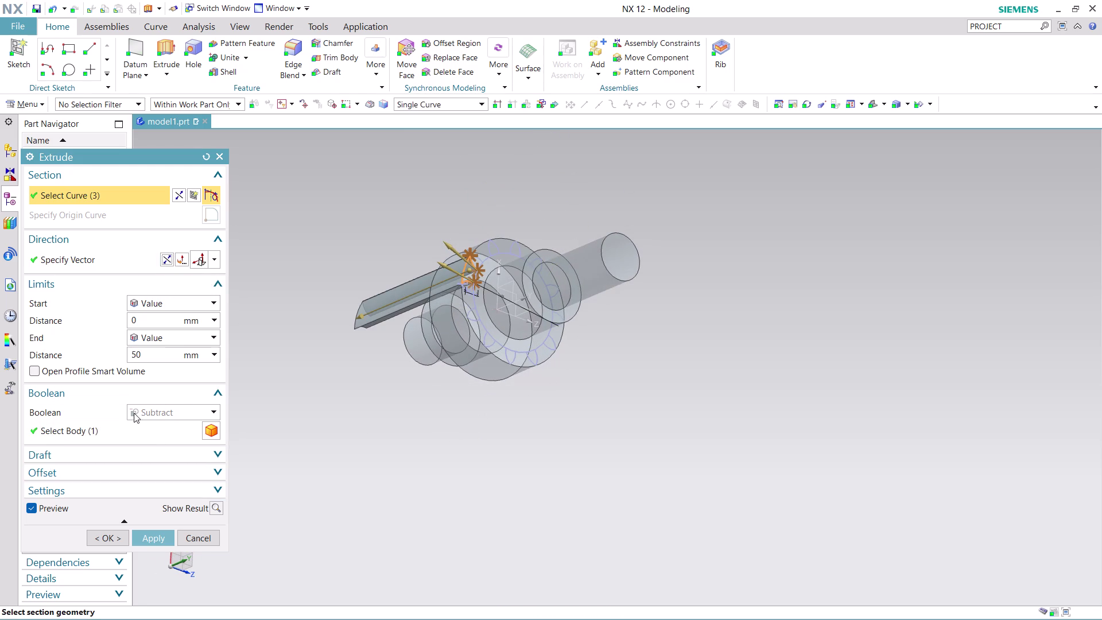
click(161, 538)
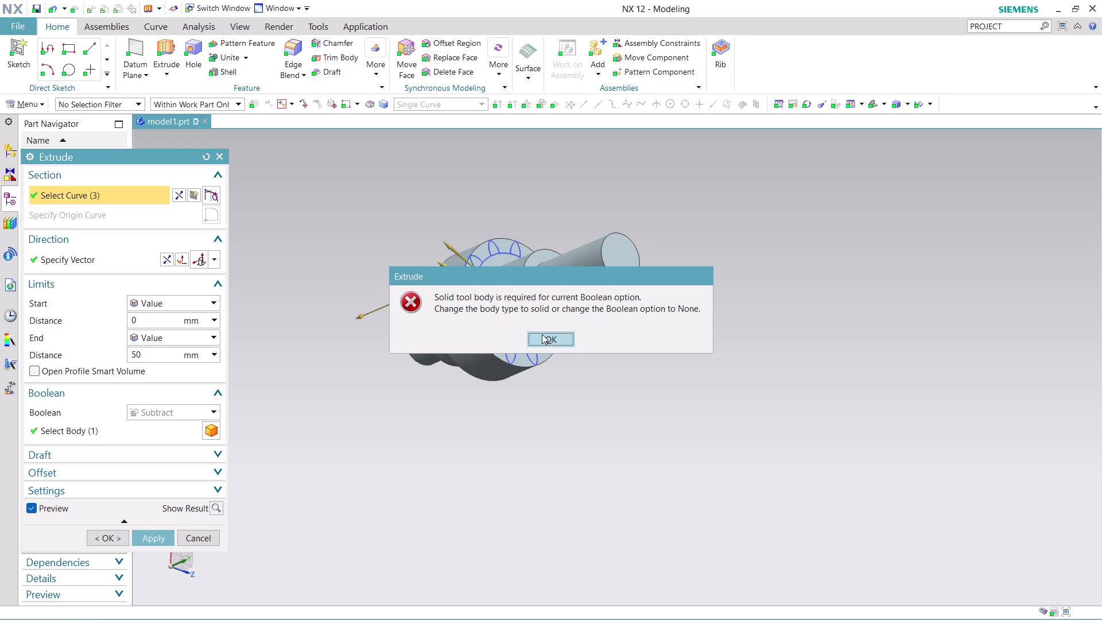
Dismiss the repeated solid-tool-body errors and show the Extrude Boolean choices.
click(127, 438)
click(174, 407)
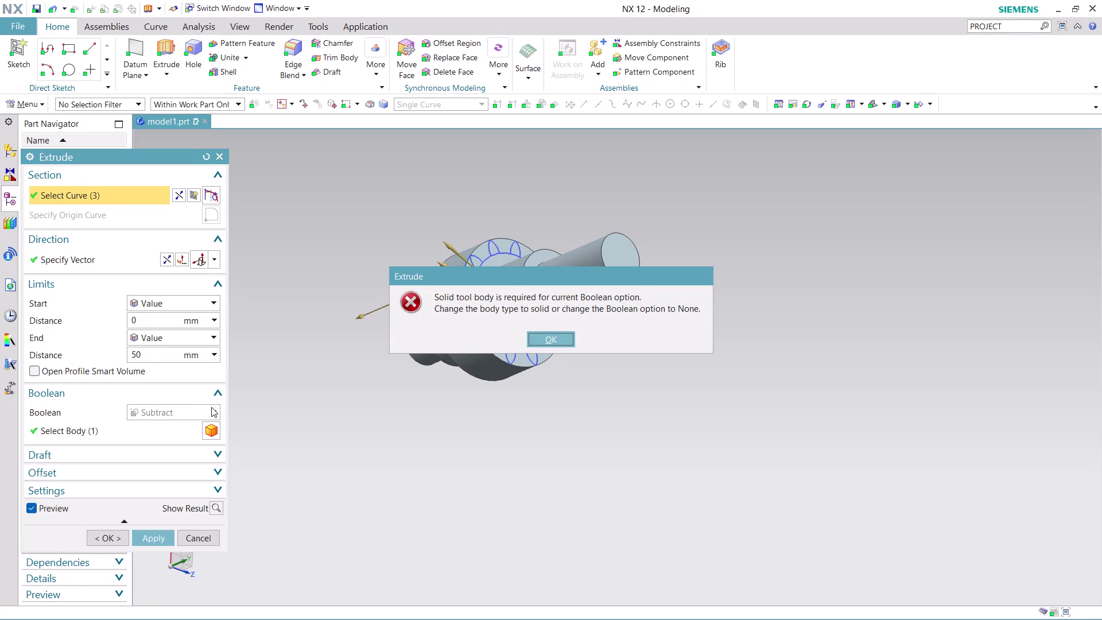
click(211, 409)
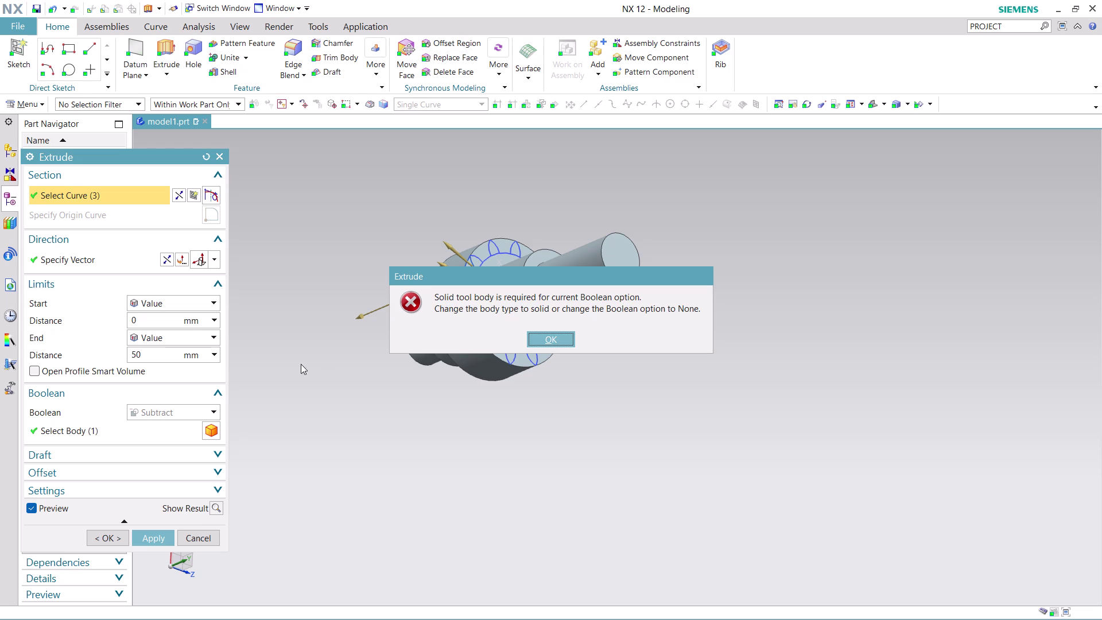
click(212, 411)
click(212, 411)
click(180, 389)
click(61, 392)
click(178, 451)
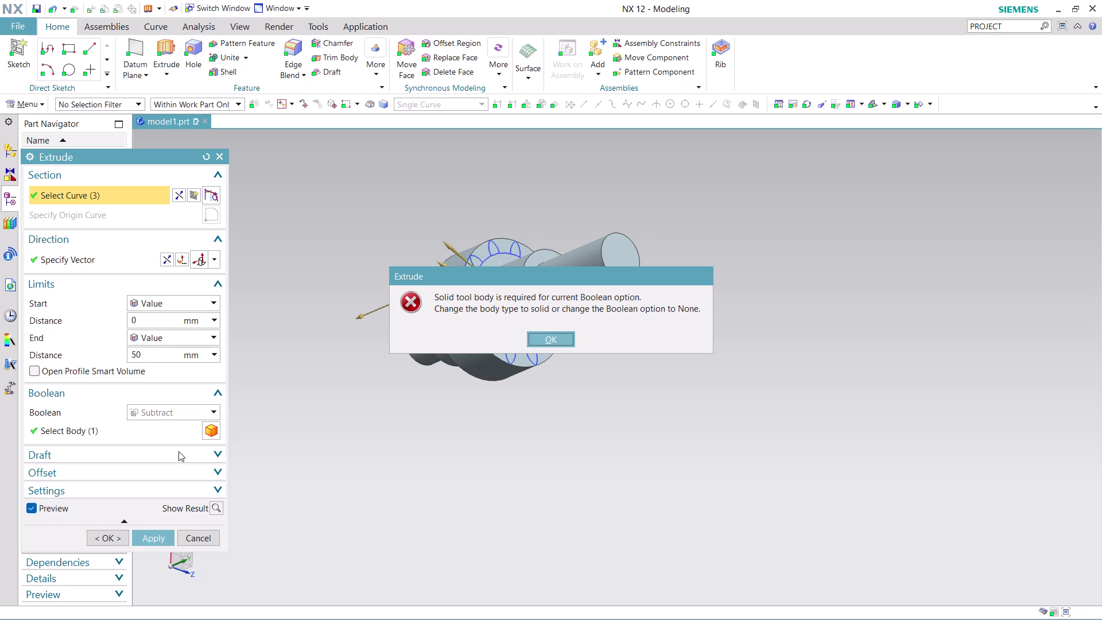
click(179, 451)
click(213, 451)
click(214, 454)
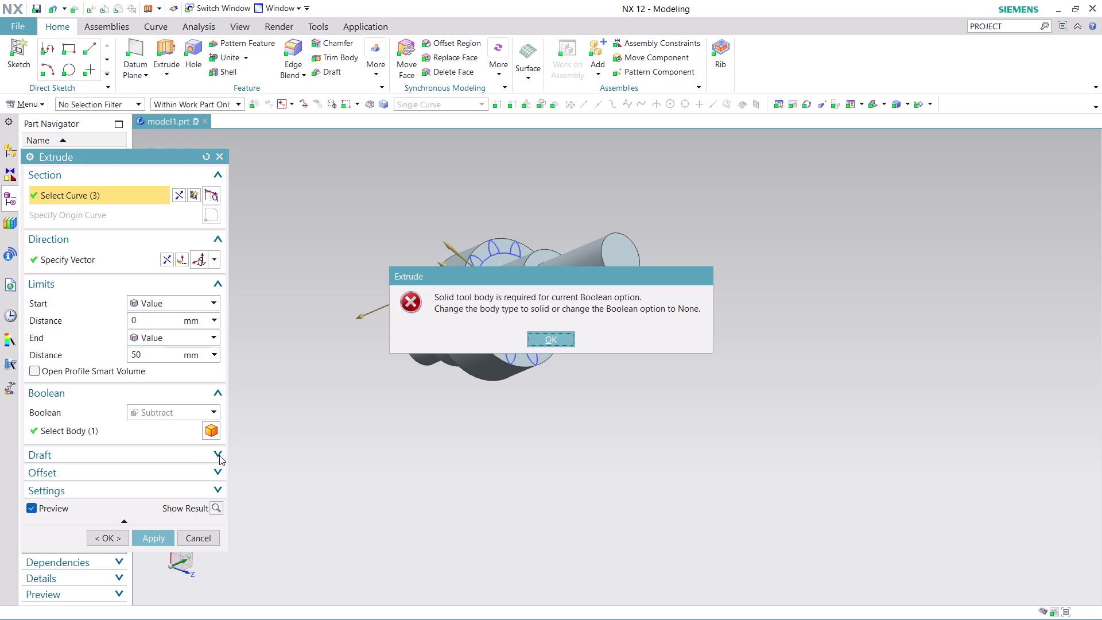
click(219, 455)
click(219, 455)
click(538, 338)
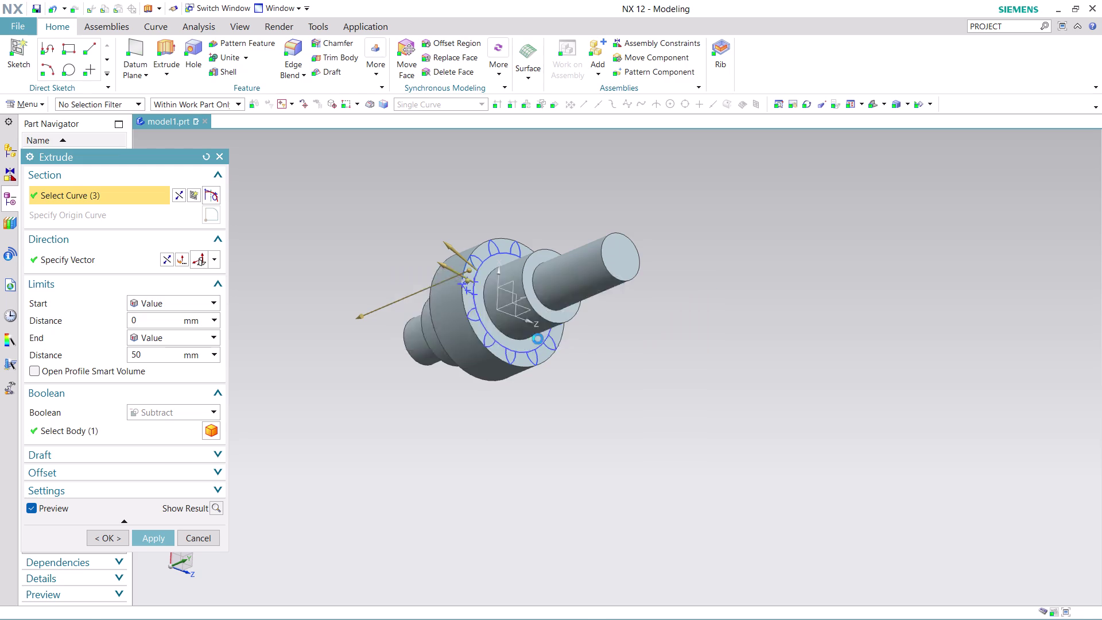
click(216, 408)
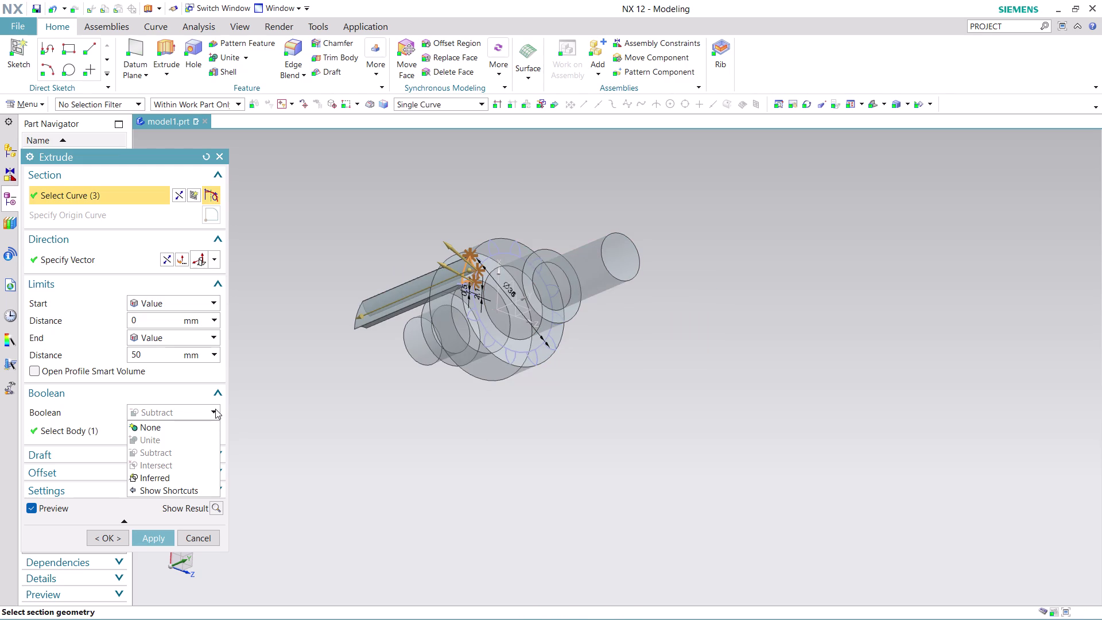
Apply a trial tooth-profile extrusion with Boolean None and orbit to inspect it.
click(199, 426)
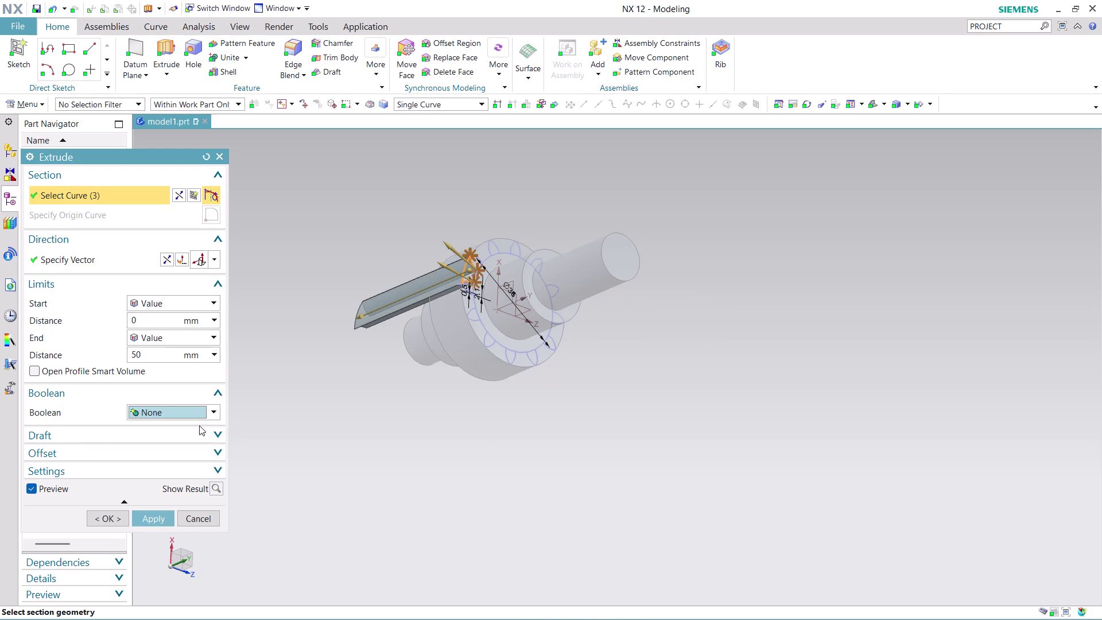
click(160, 518)
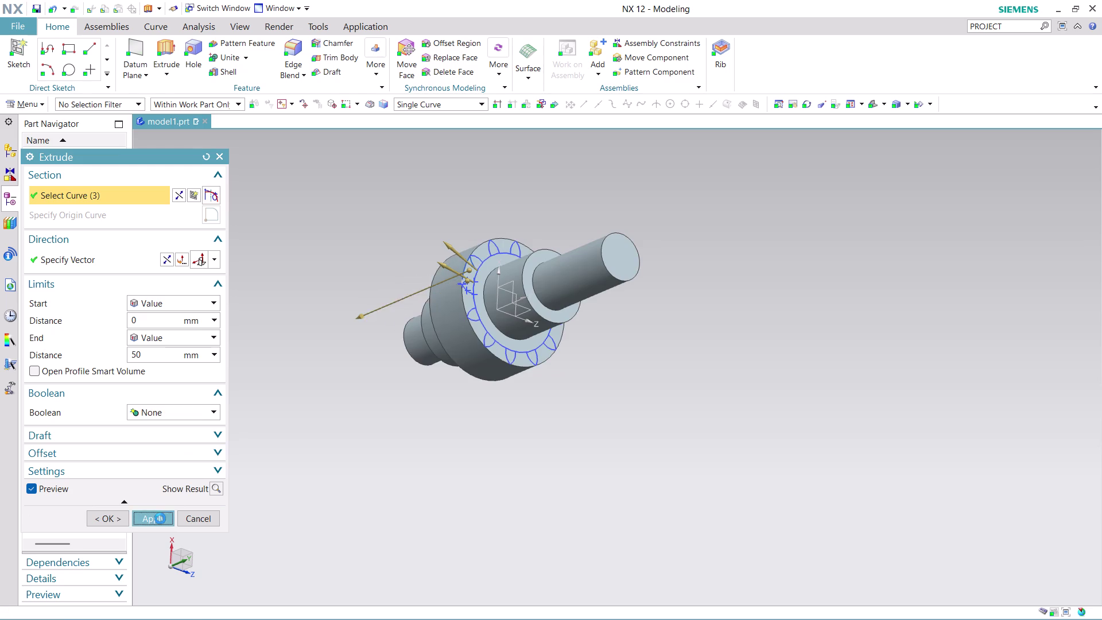
middle_drag(485, 418, 455, 439)
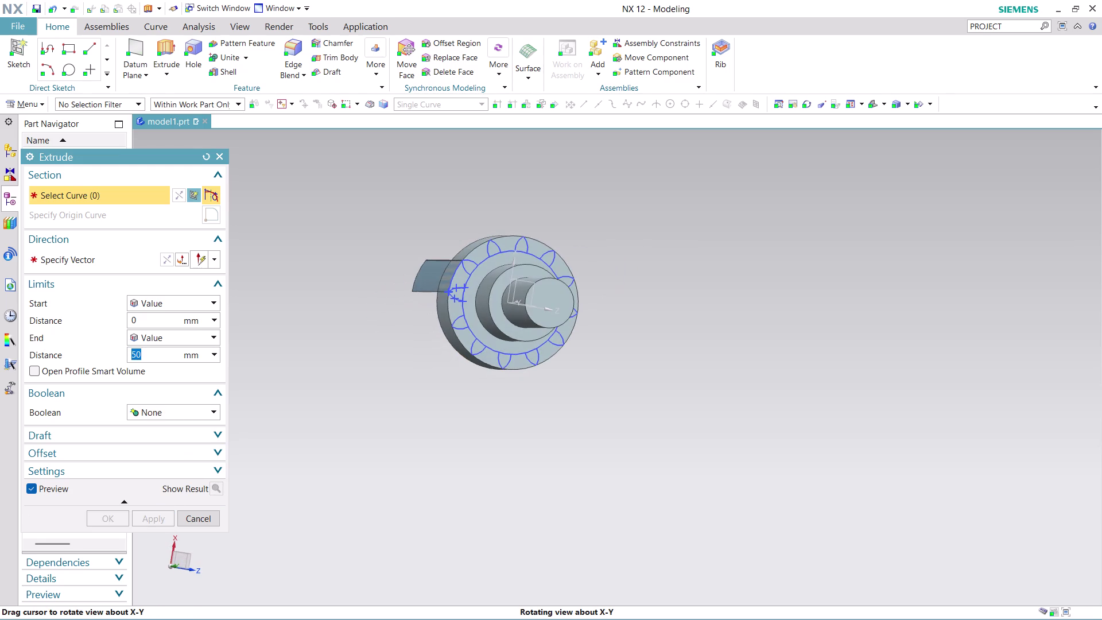
middle_drag(454, 439, 468, 407)
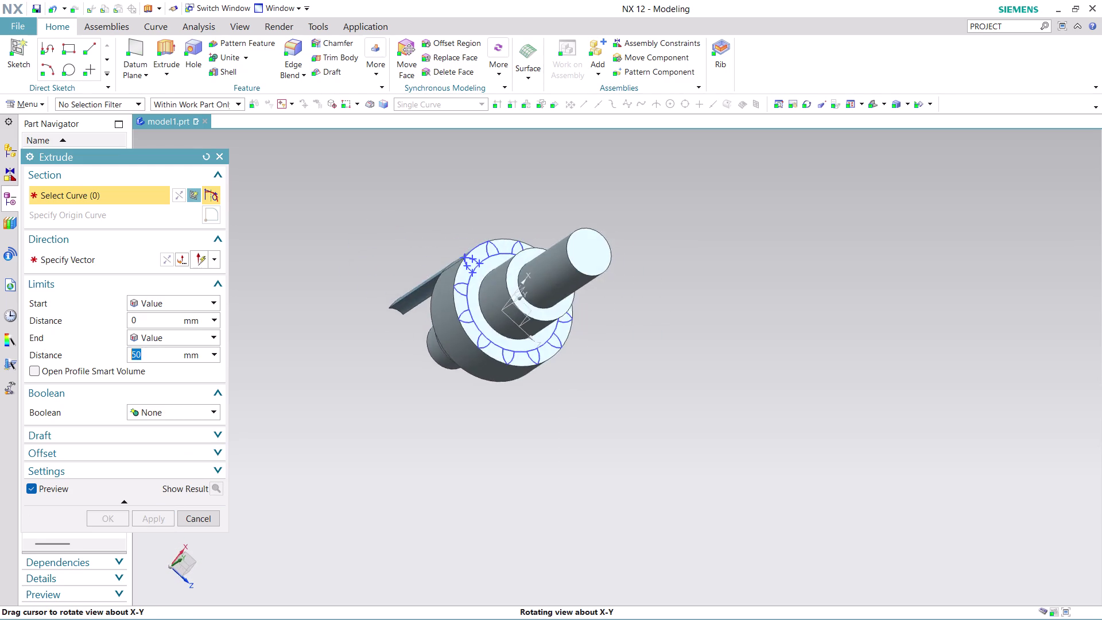
middle_drag(468, 407, 445, 434)
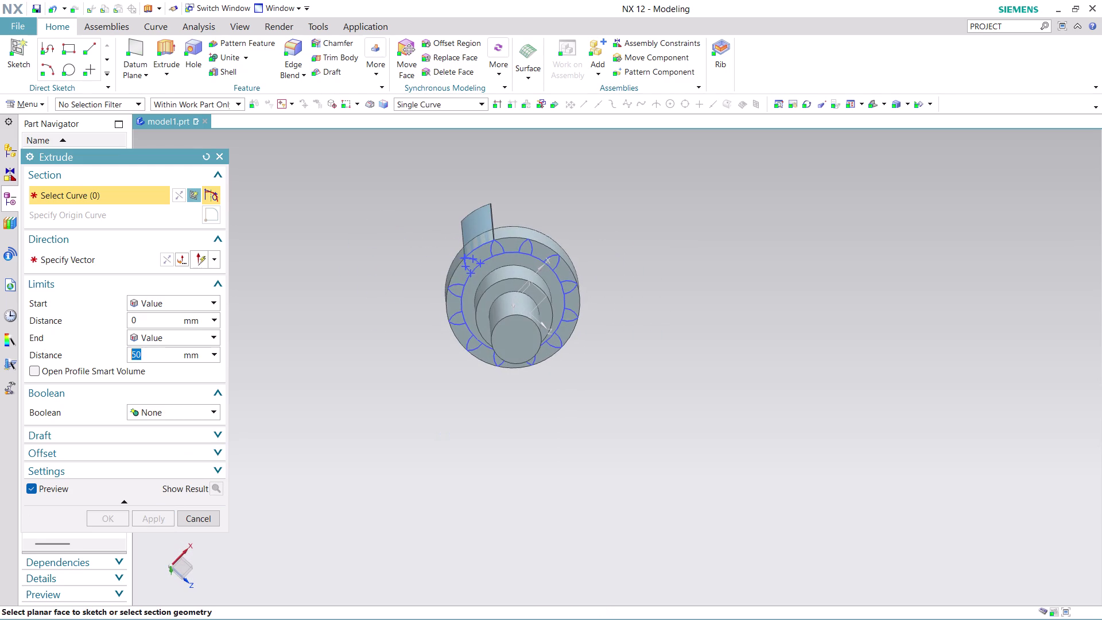
Zoom on the gear face, then undo the trial extrusion and leave Extrude.
scroll(down, 3)
scroll(up, 3)
scroll(up, 3)
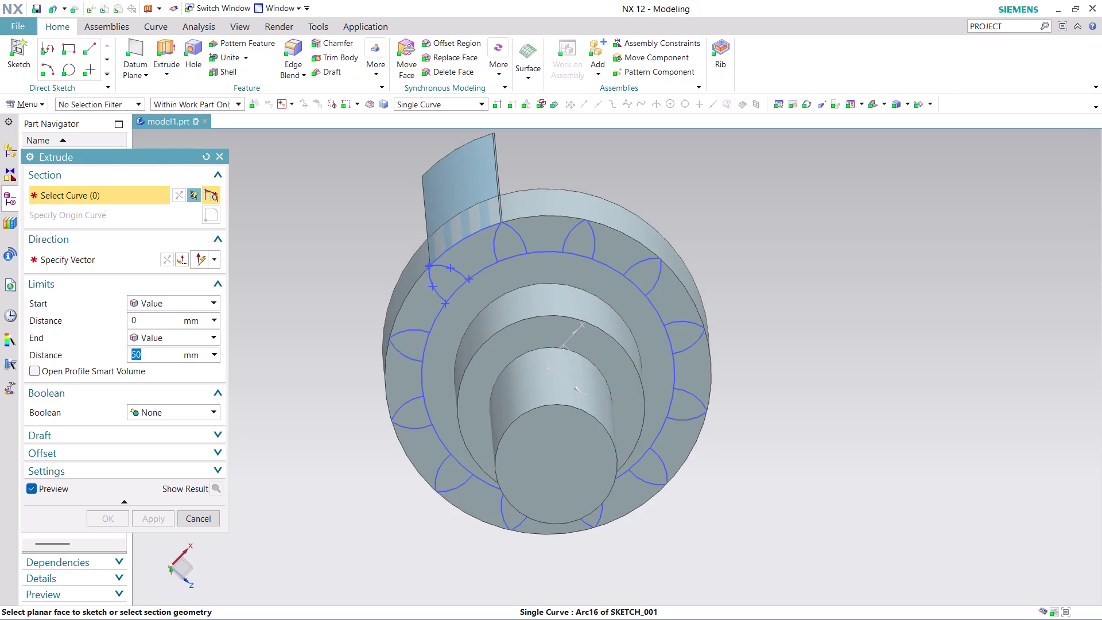
scroll(up, 3)
scroll(up, 3)
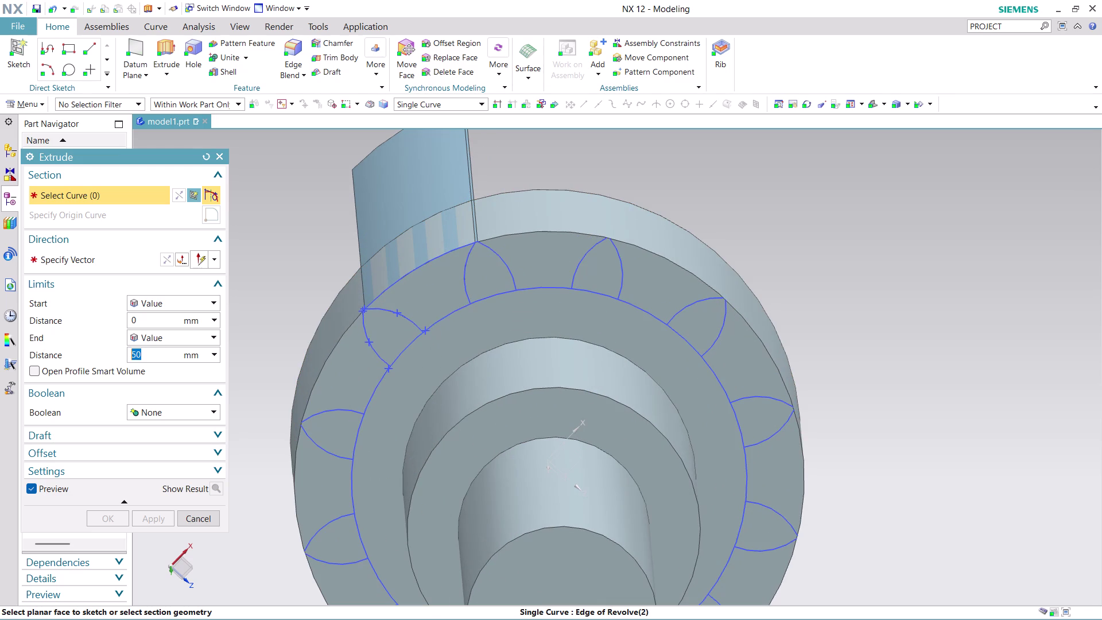
key(ctrl+z)
key(ctrl+z)
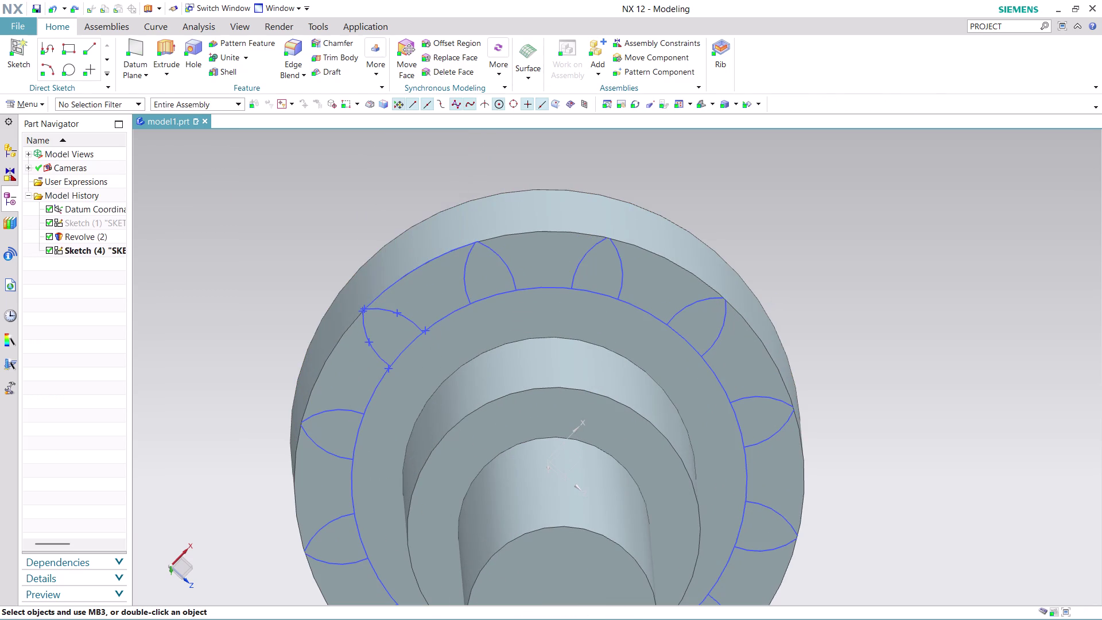
click(160, 46)
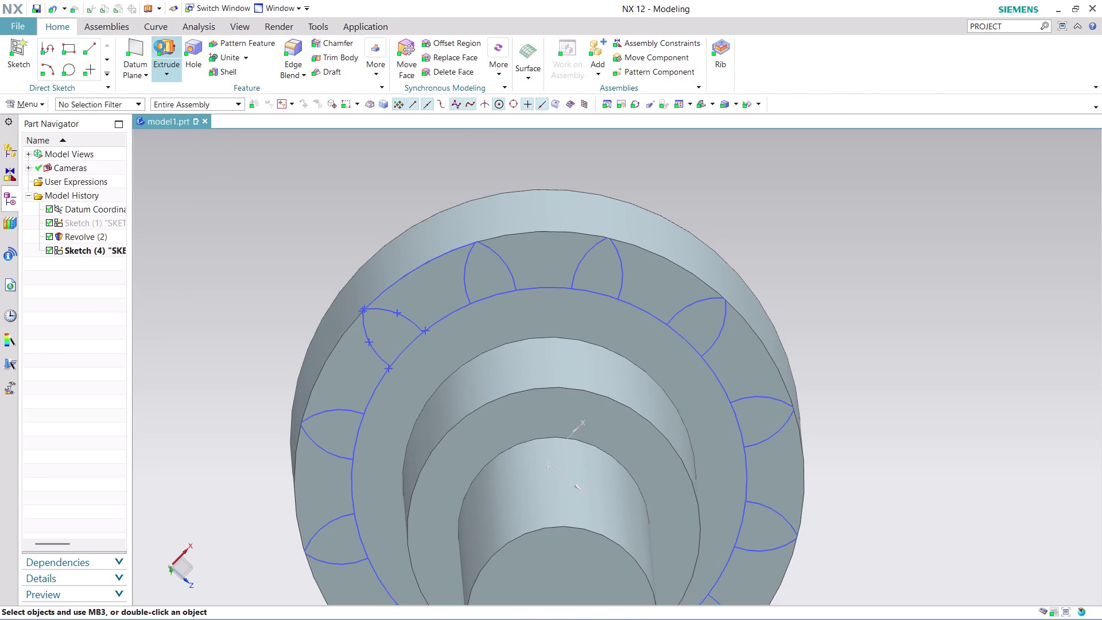
click(207, 411)
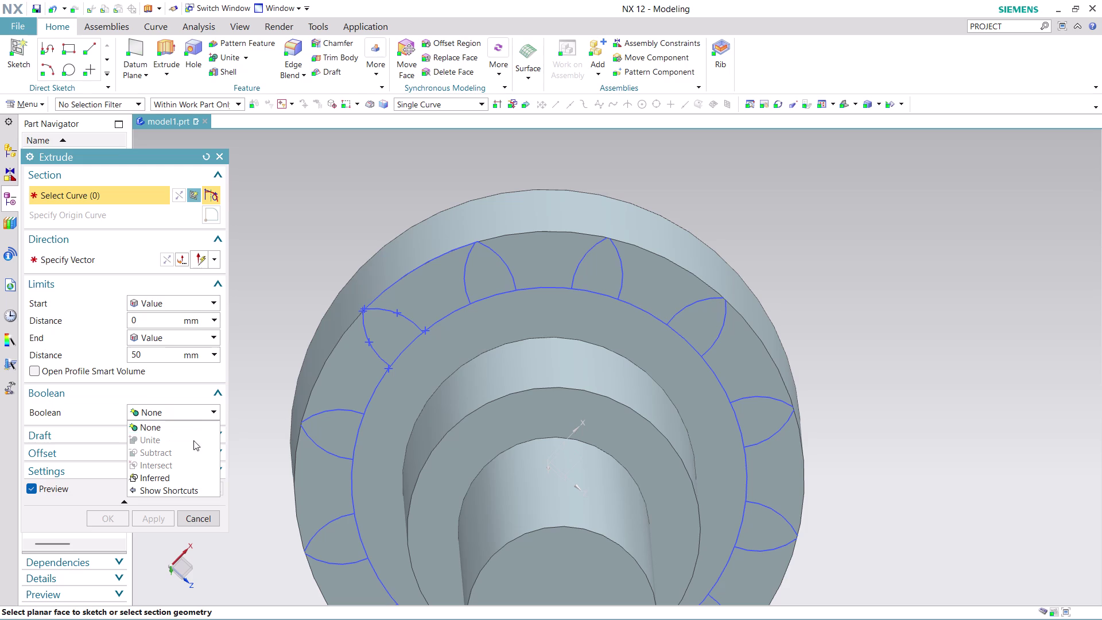
click(131, 191)
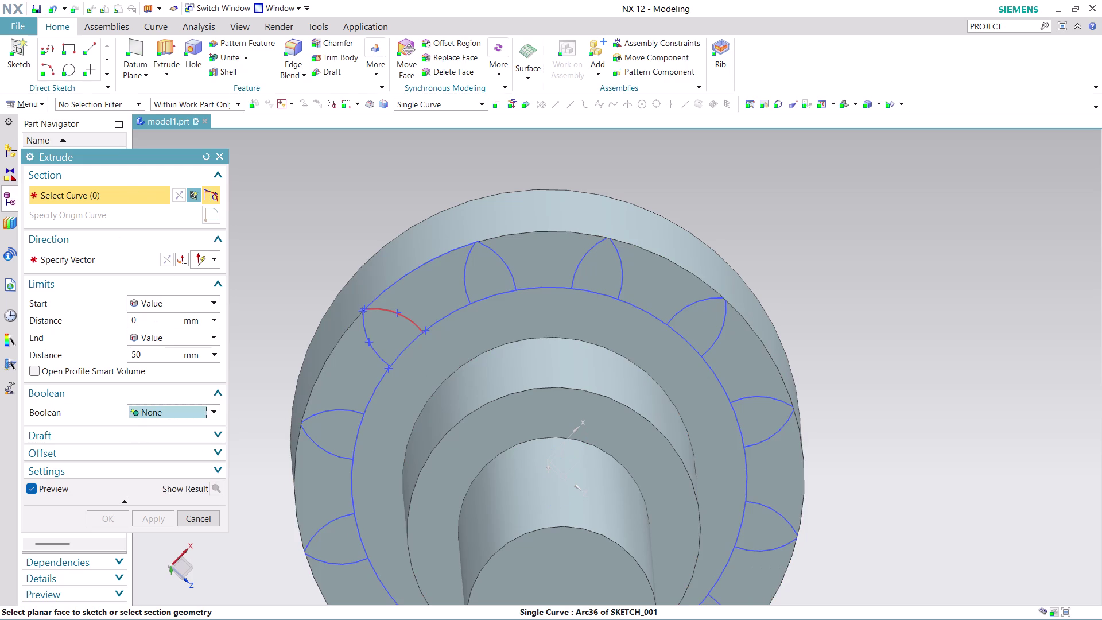
click(404, 316)
click(465, 283)
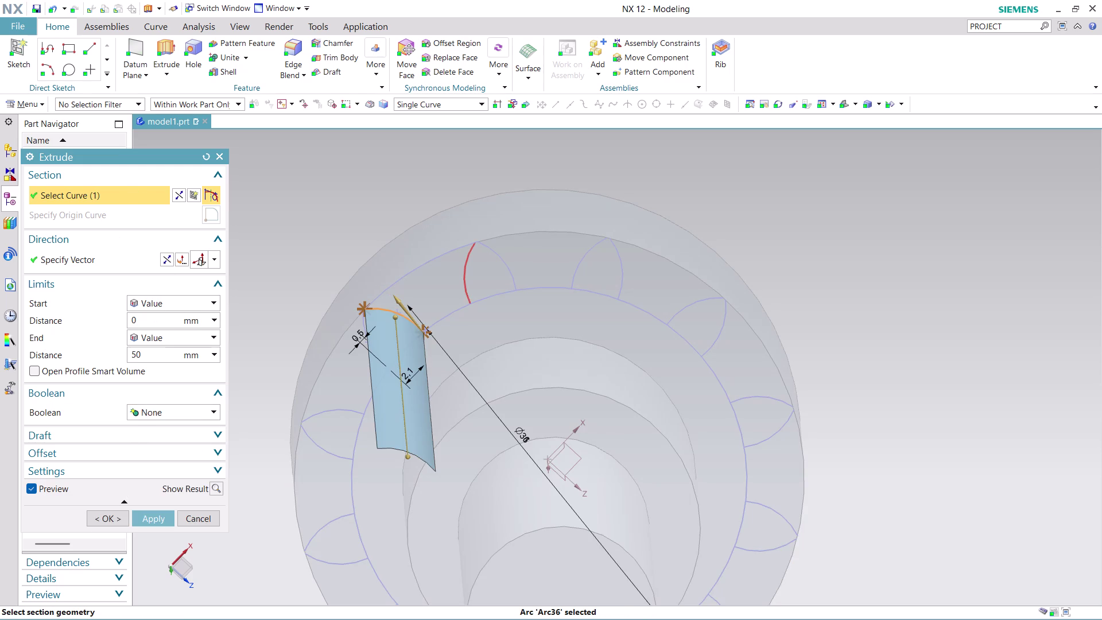
click(439, 321)
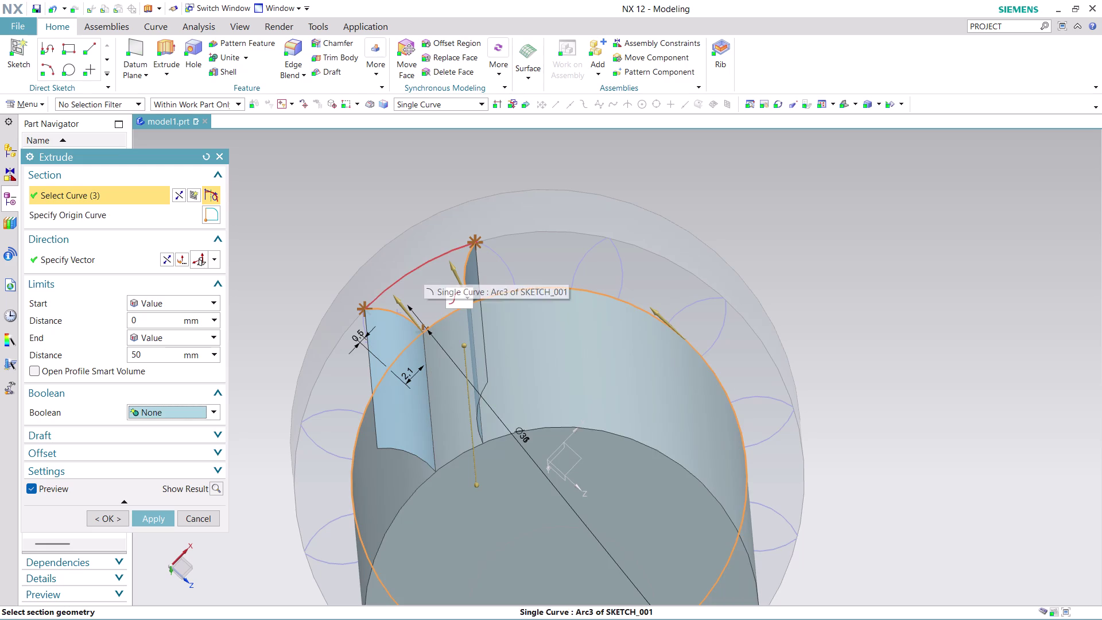
click(424, 269)
middle_click(906, 398)
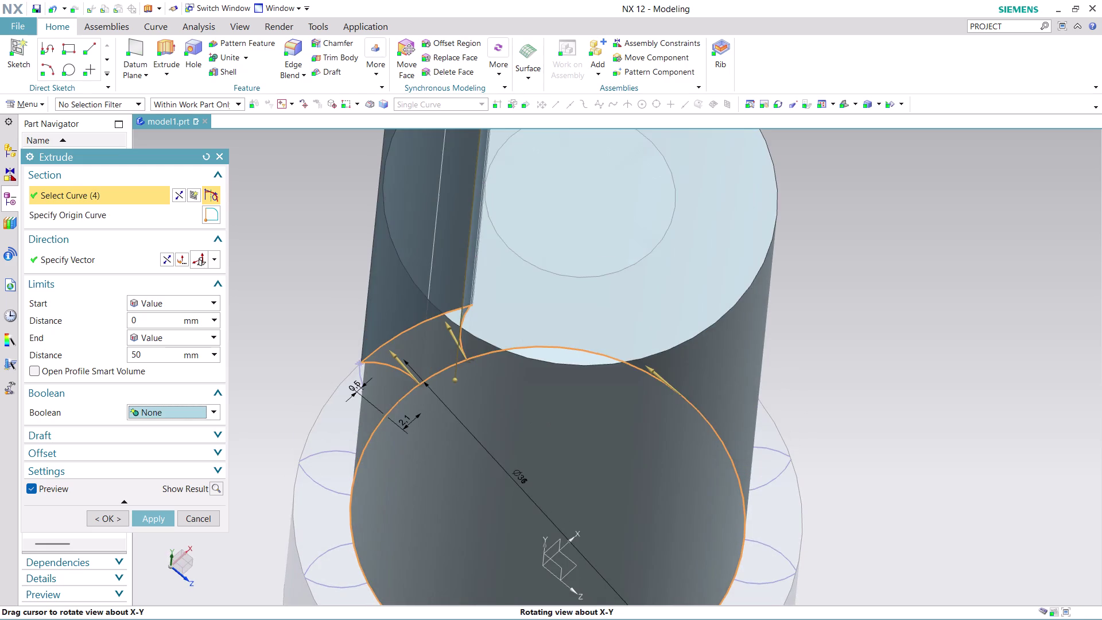
scroll(up, 3)
key(ctrl+z)
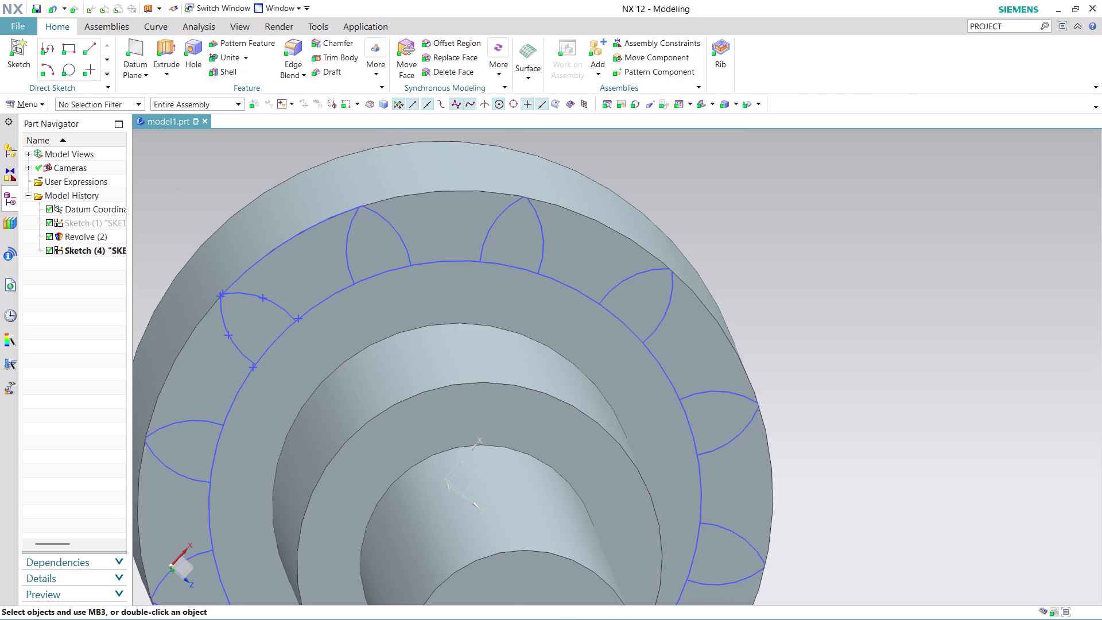
Zoom in and out on the gear face, then reopen SKETCH_001 for editing.
scroll(up, 3)
scroll(down, 3)
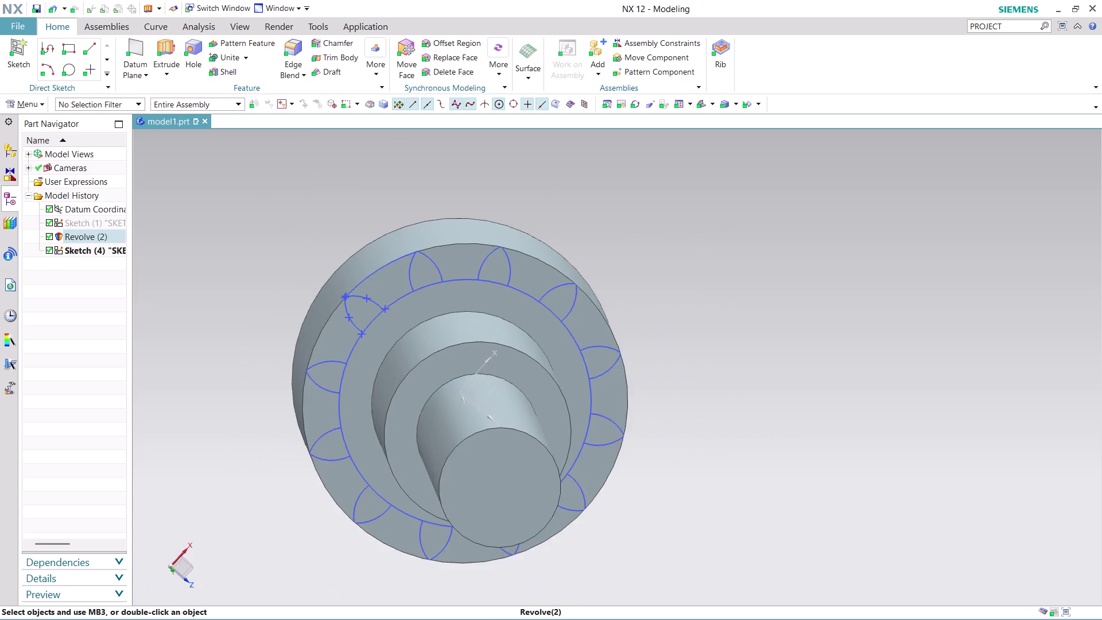
scroll(up, 3)
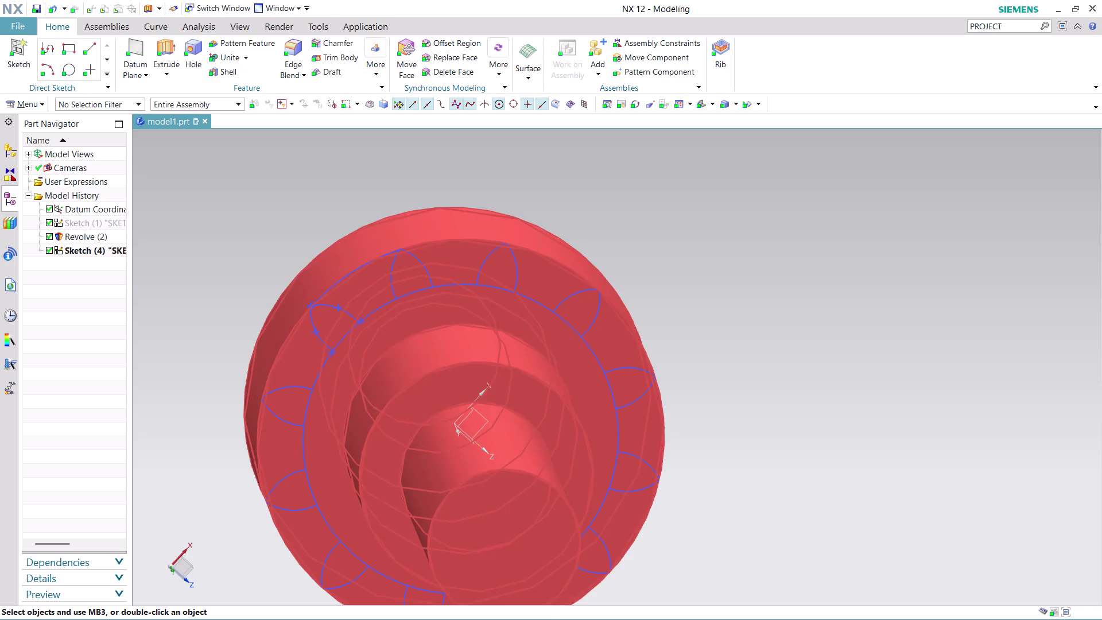
scroll(up, 3)
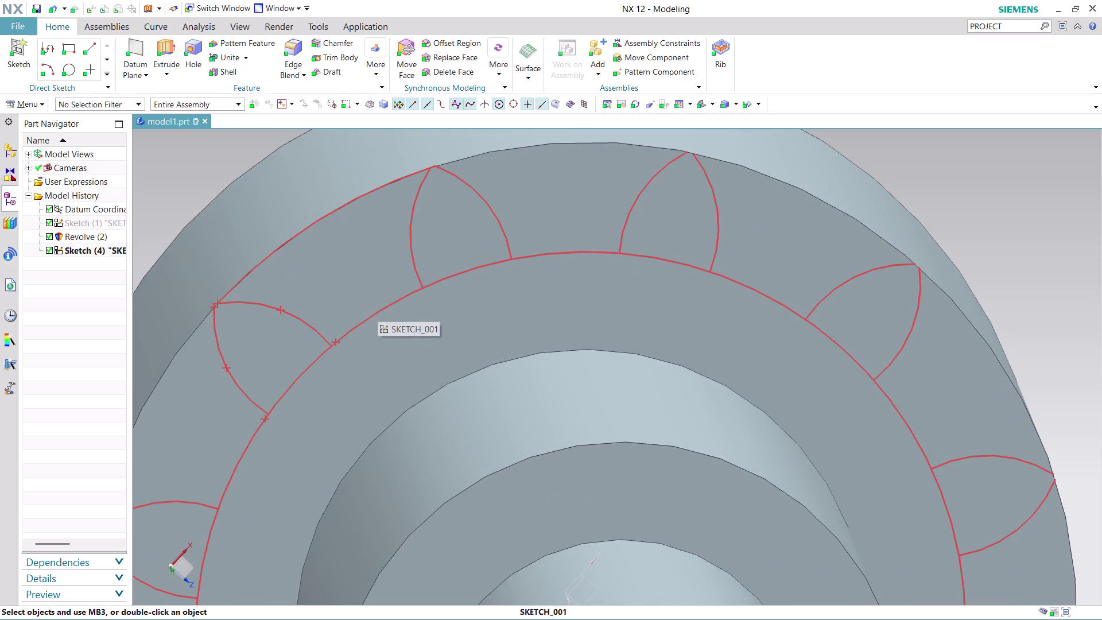
scroll(up, 3)
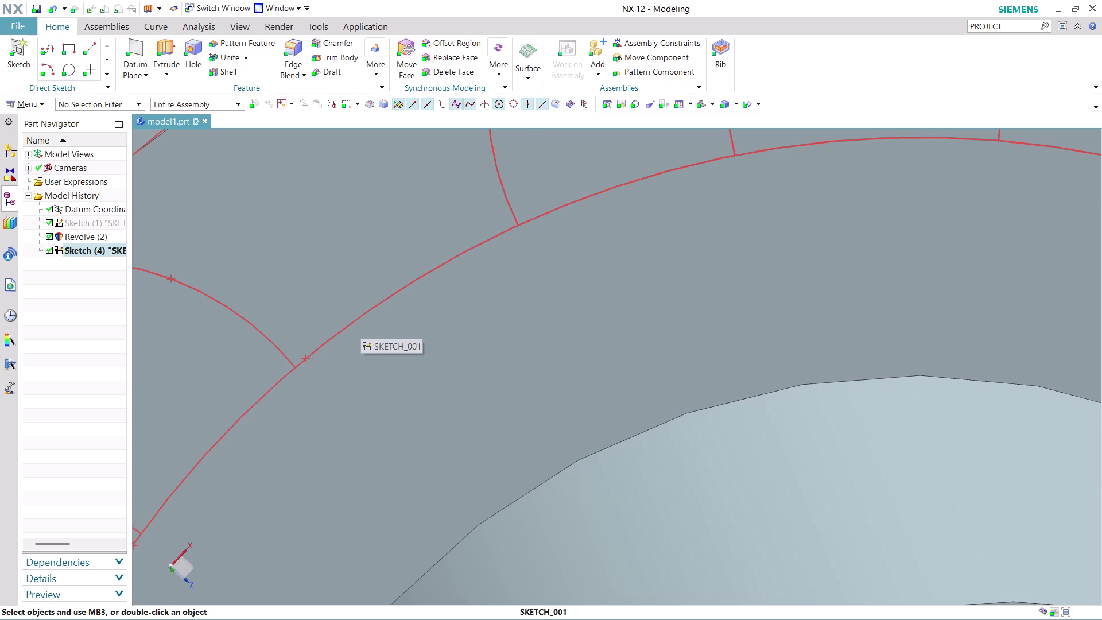
scroll(up, 3)
scroll(down, 3)
scroll(down, 3)
scroll(up, 3)
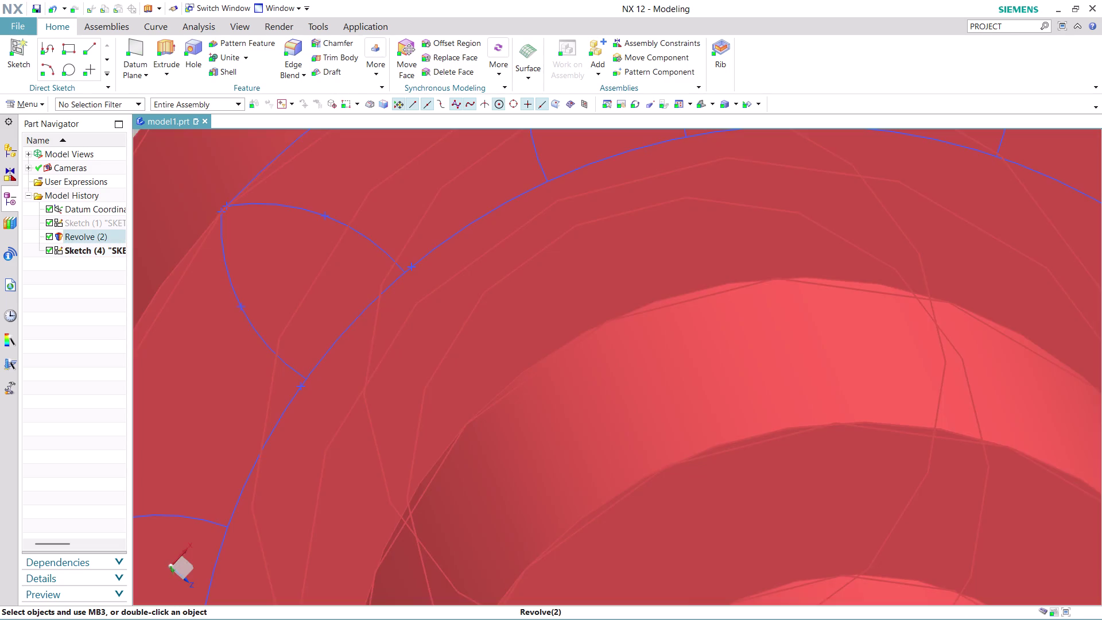
scroll(up, 3)
scroll(down, 3)
scroll(down, 3)
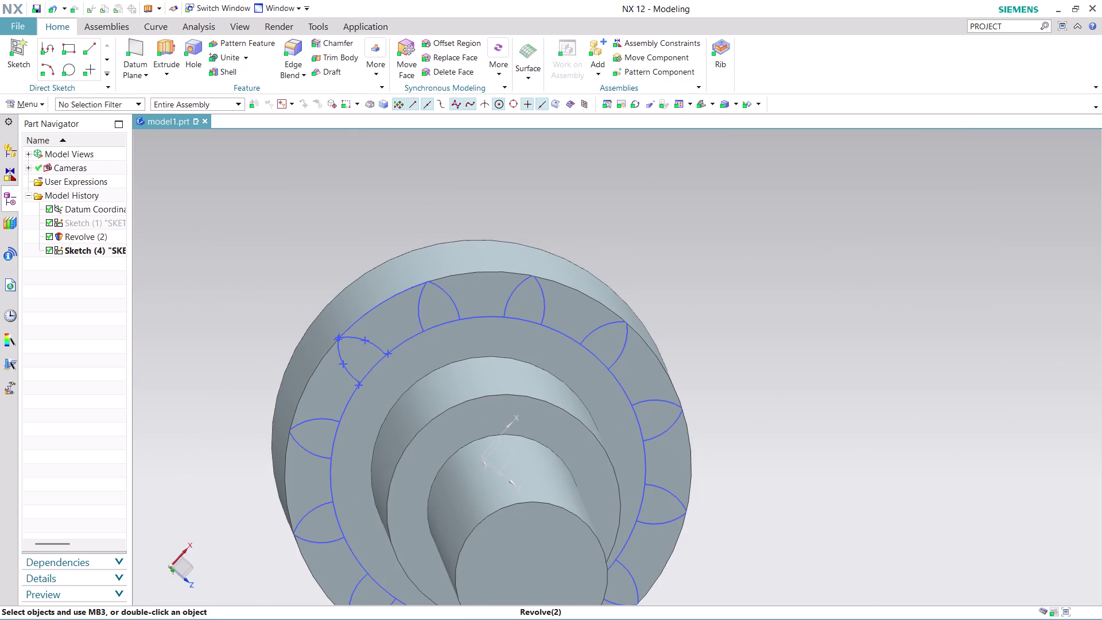
key(ctrl+z)
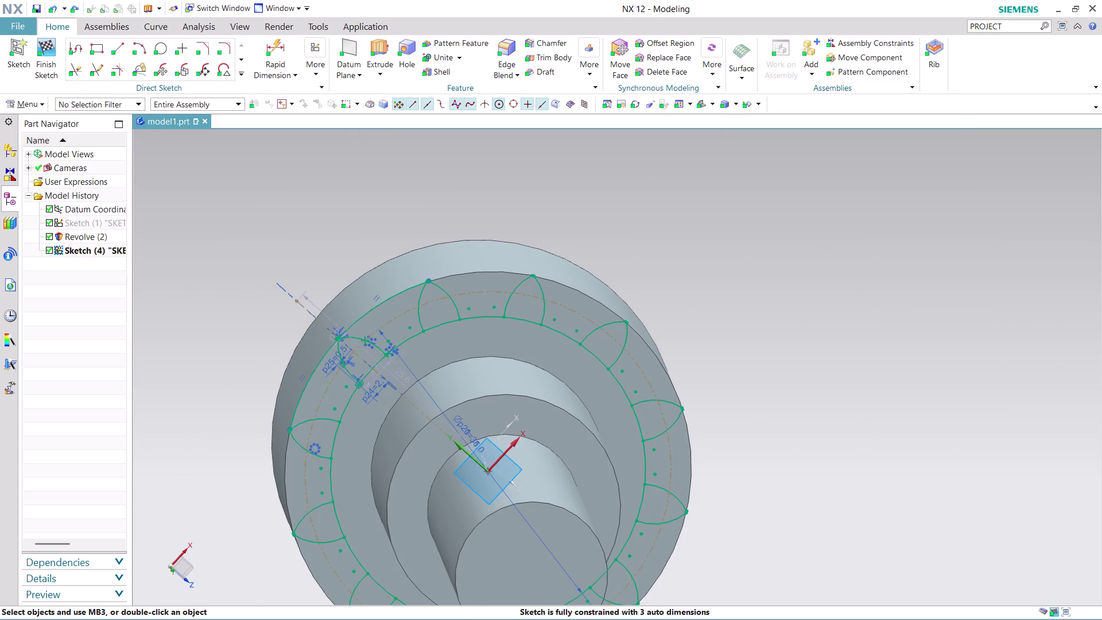
Select the diagonal line's mirror constraint and the curve-line intersection point, then show more constraint commands.
middle_drag(742, 440, 734, 418)
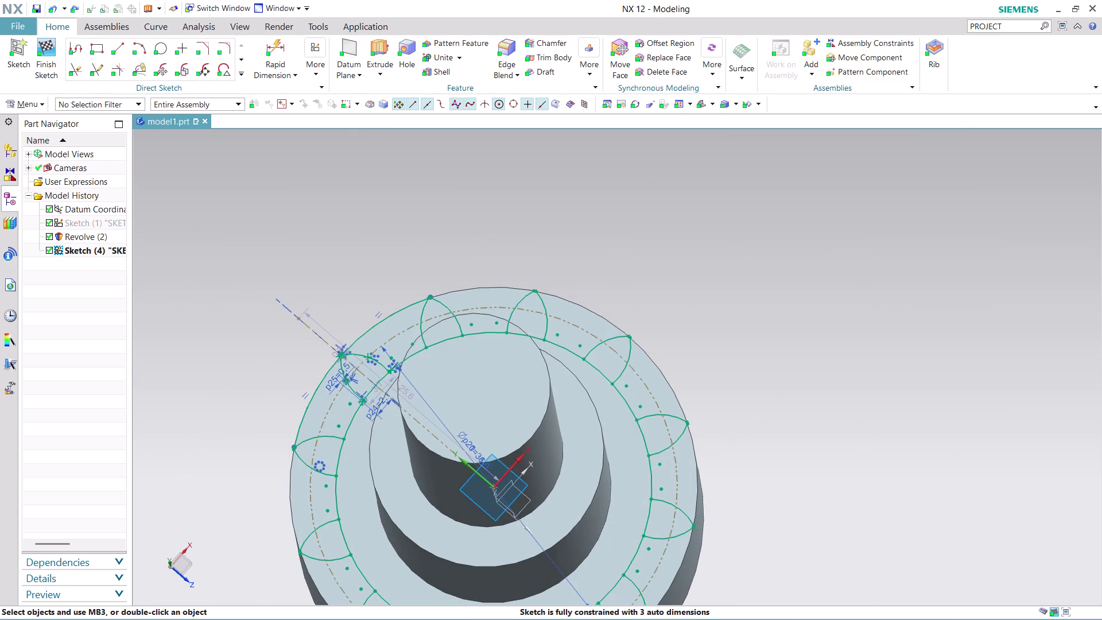
scroll(up, 3)
scroll(up, 3)
scroll(up, 3)
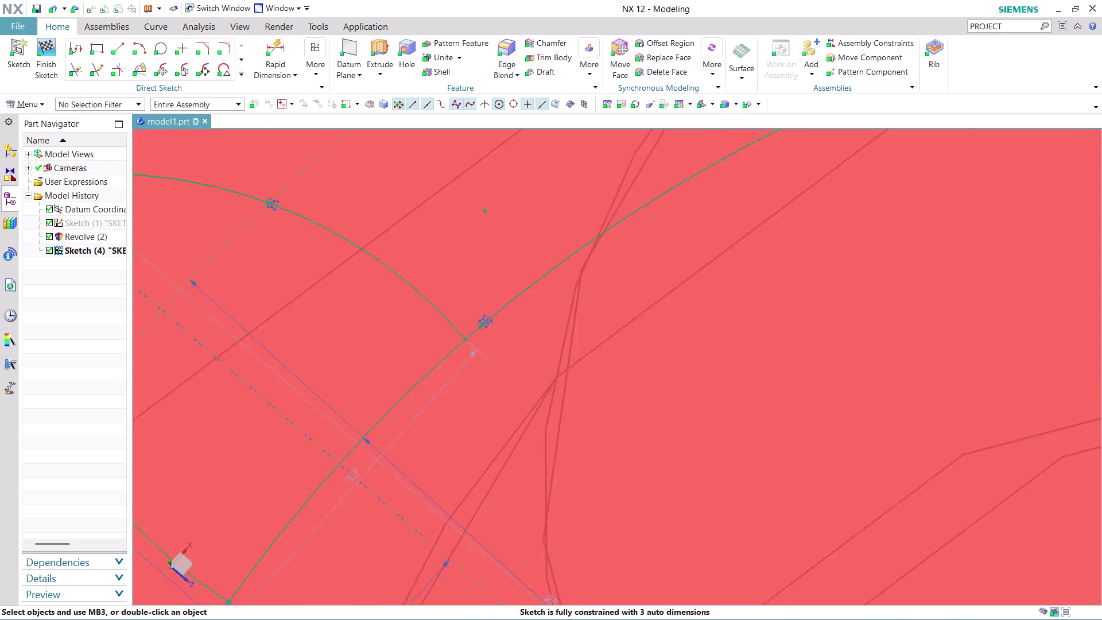
scroll(up, 3)
scroll(up, 3)
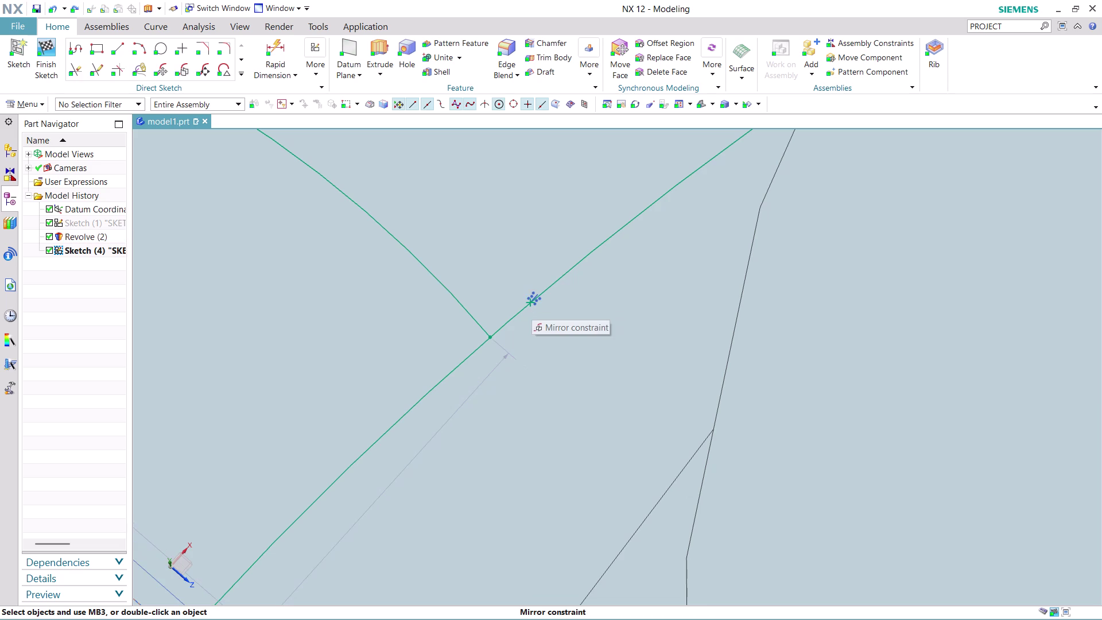
scroll(up, 3)
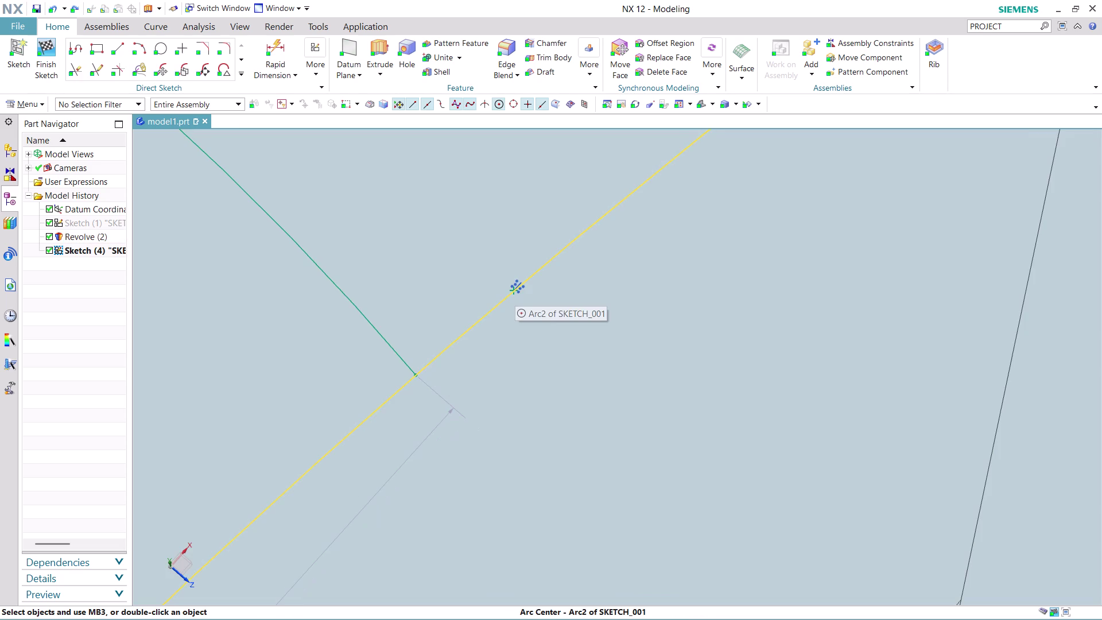
click(515, 287)
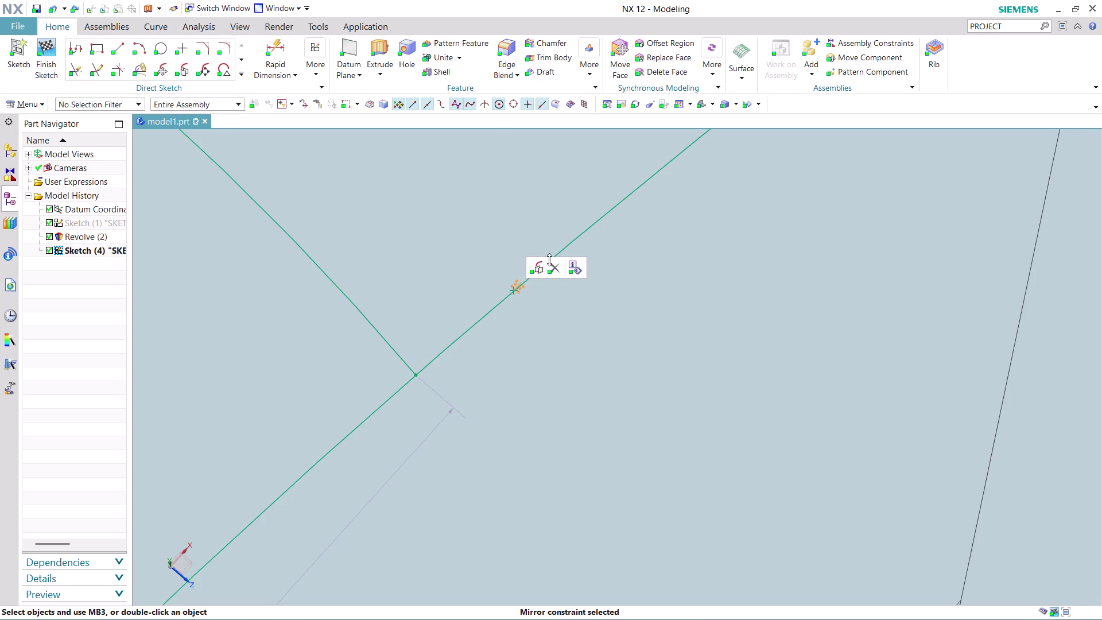
click(416, 374)
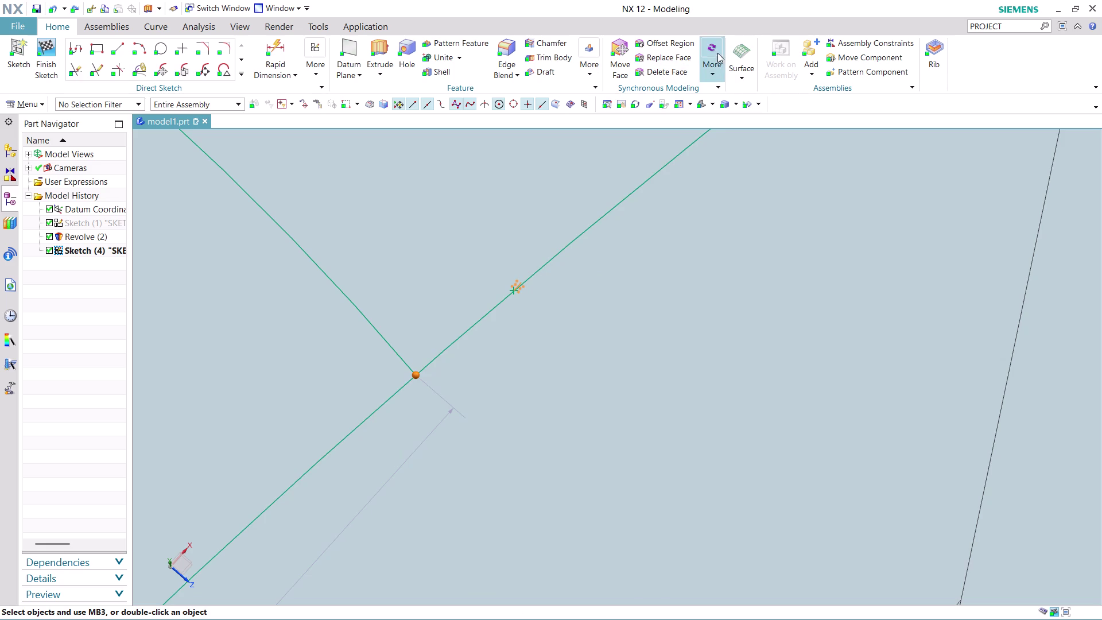
click(323, 69)
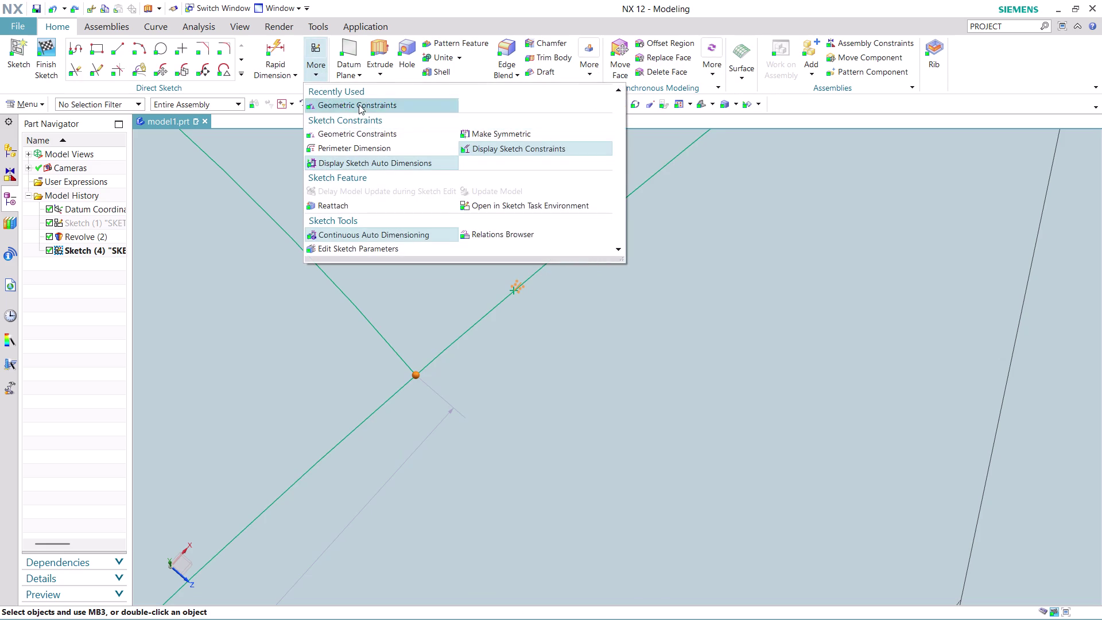
Constrain the tooth curve's end point onto the diagonal line, accepting the conflict warning.
click(366, 132)
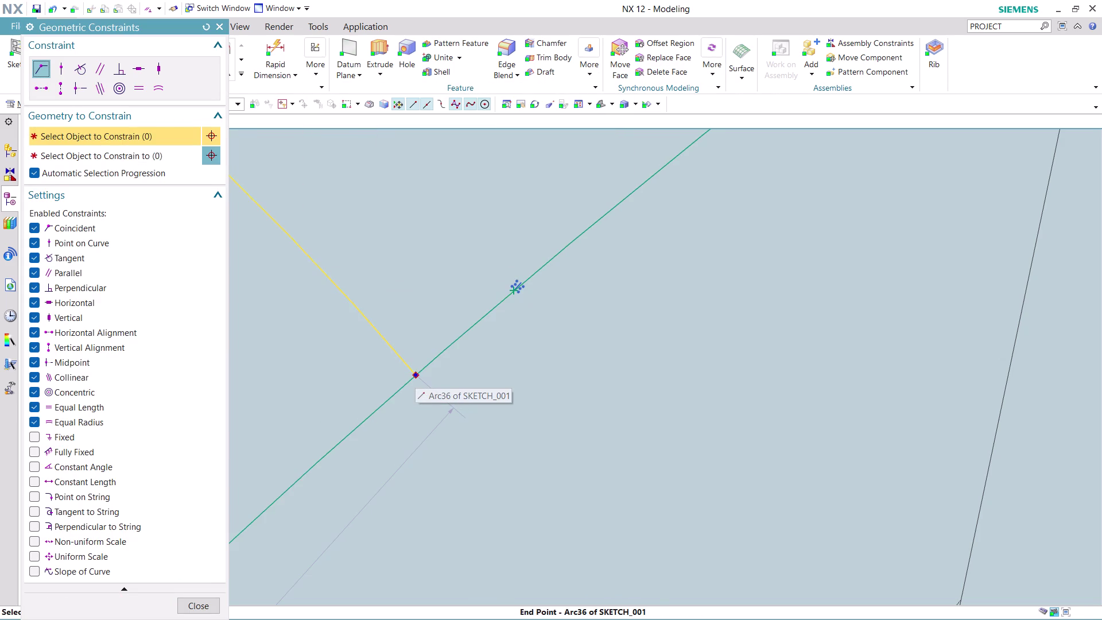
click(415, 373)
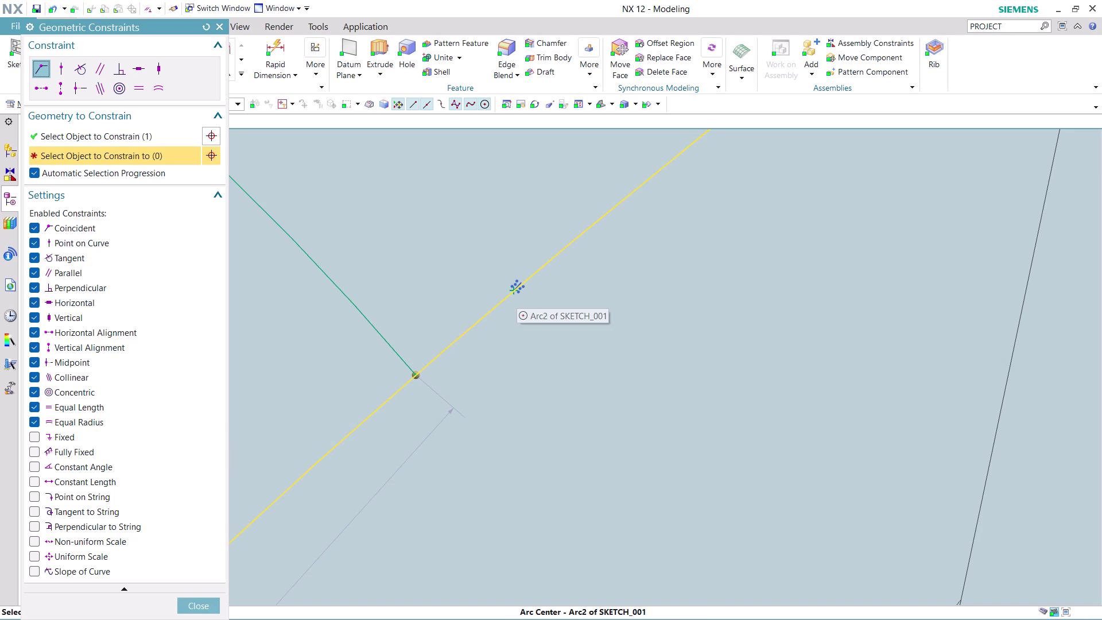
click(513, 291)
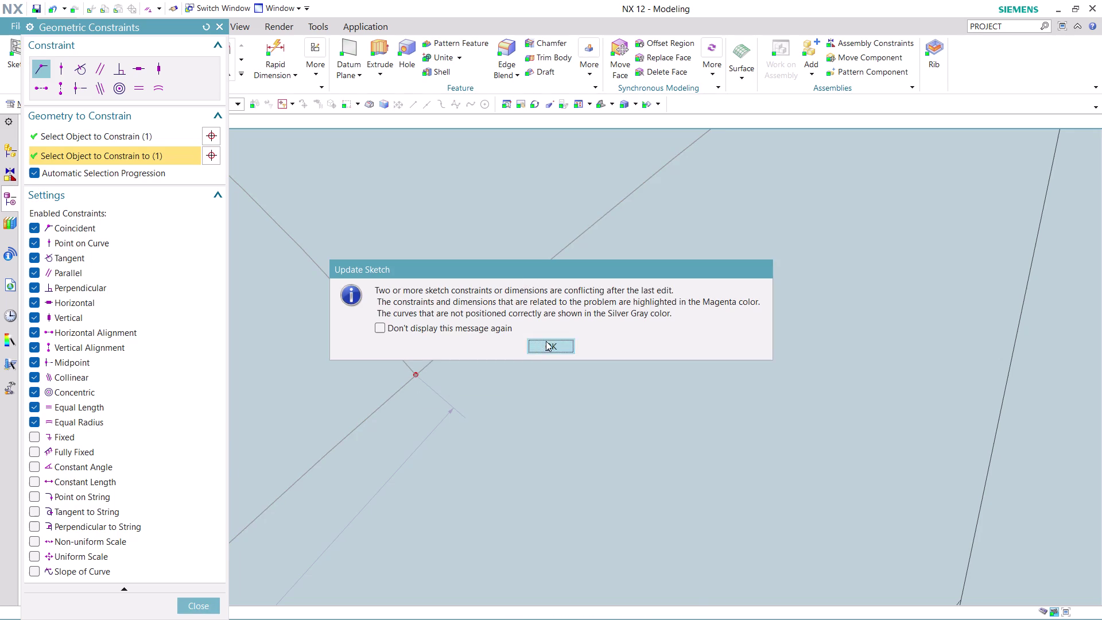
click(545, 341)
Pan and orbit around the conflicted tooth sketch, then close the Geometric Constraints dialog.
scroll(down, 3)
scroll(down, 3)
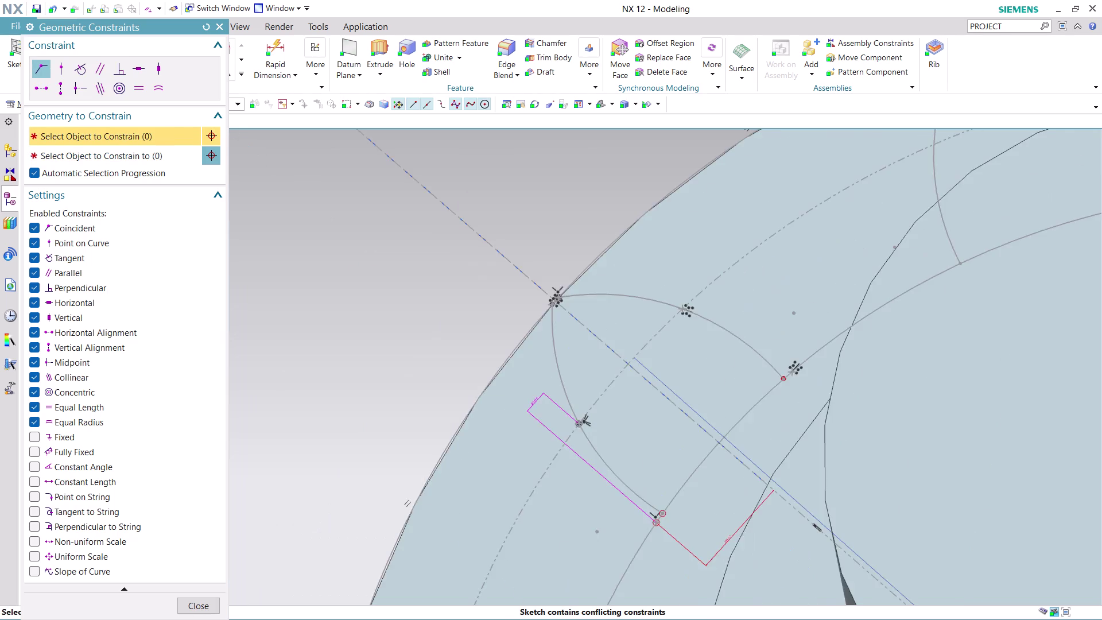
scroll(down, 3)
scroll(up, 3)
scroll(up, 3)
middle_drag(1047, 309, 1045, 309)
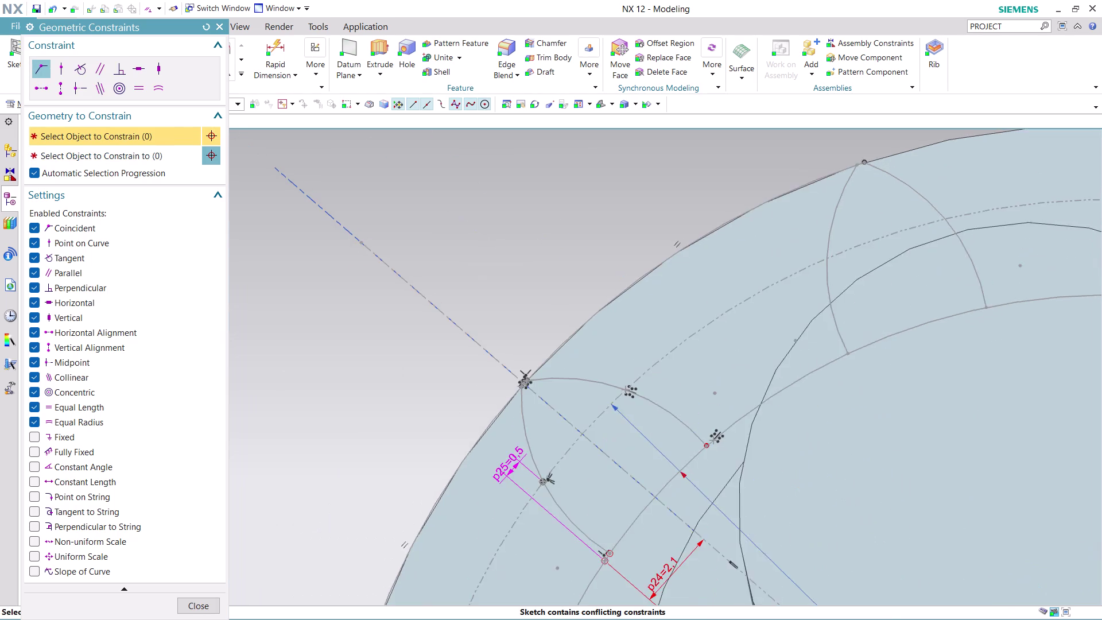
middle_drag(1045, 308, 708, 246)
scroll(down, 3)
middle_drag(1018, 272, 1002, 308)
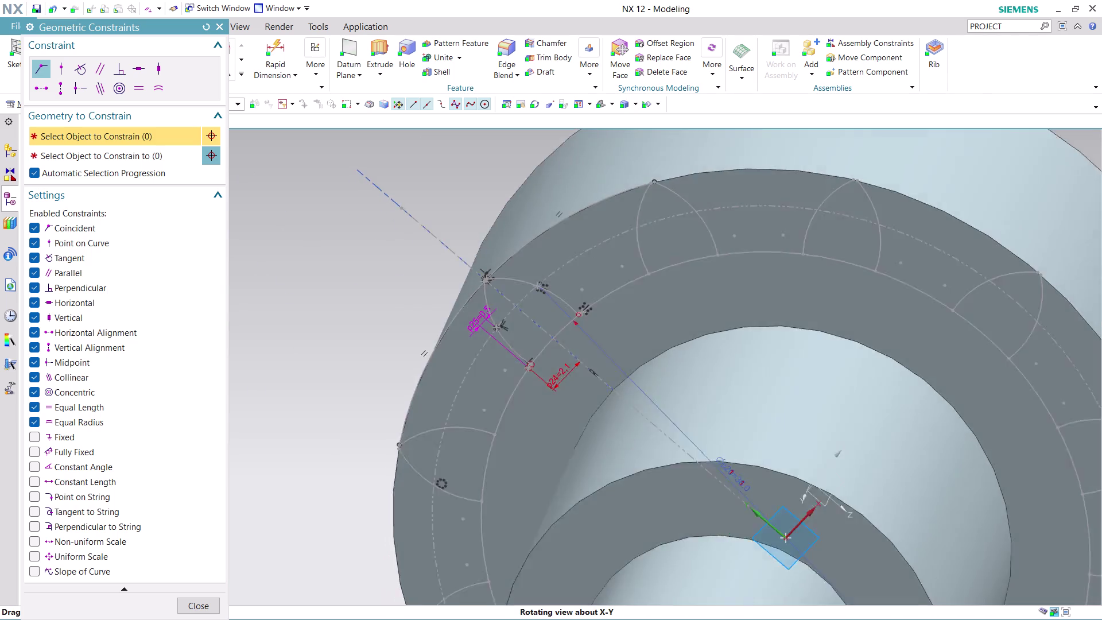
middle_drag(1002, 309, 999, 303)
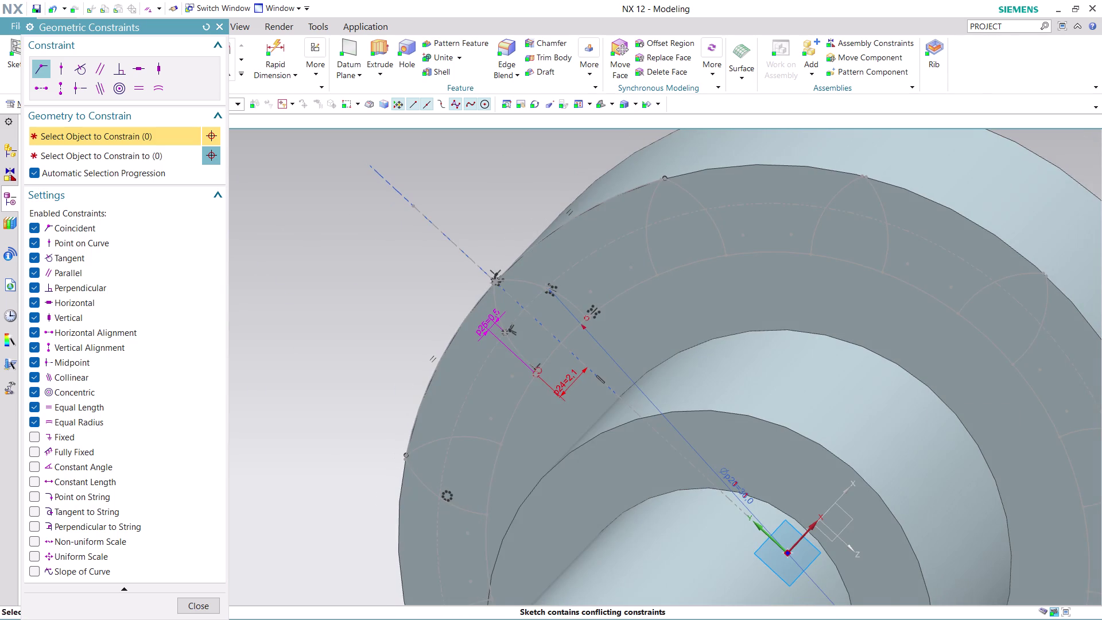
middle_drag(928, 394, 737, 352)
middle_drag(782, 448, 831, 419)
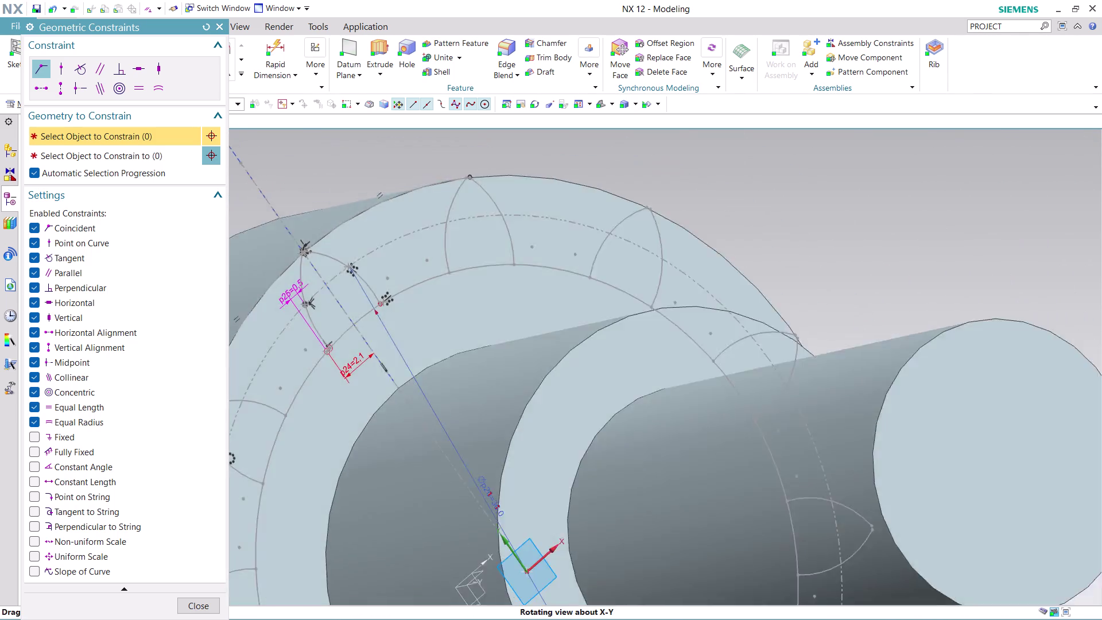
middle_drag(830, 419, 806, 428)
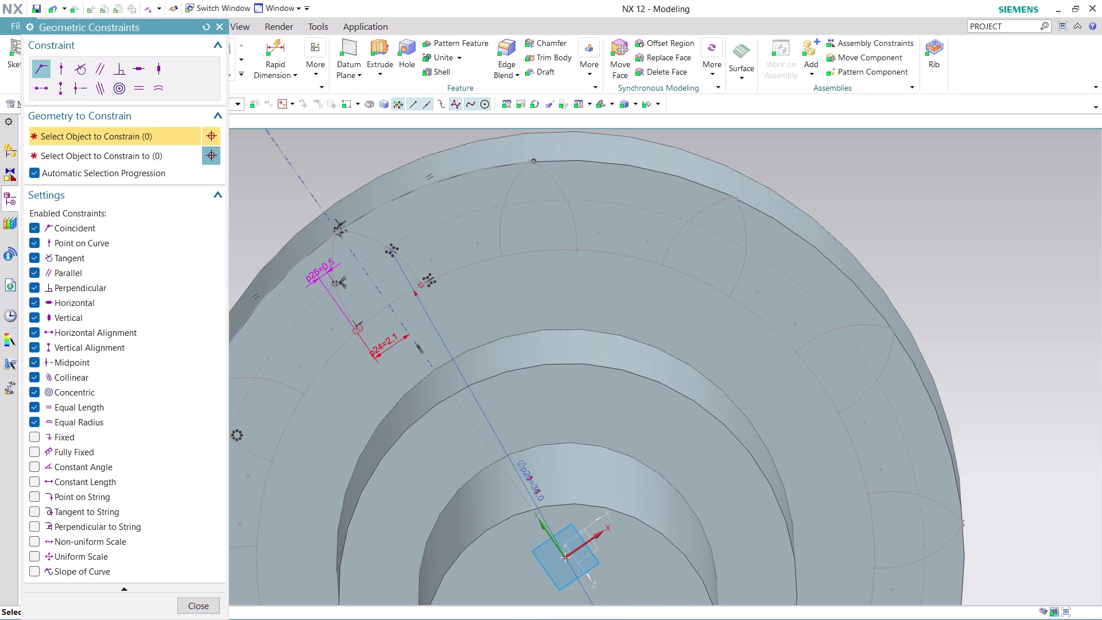
key(ctrl+z)
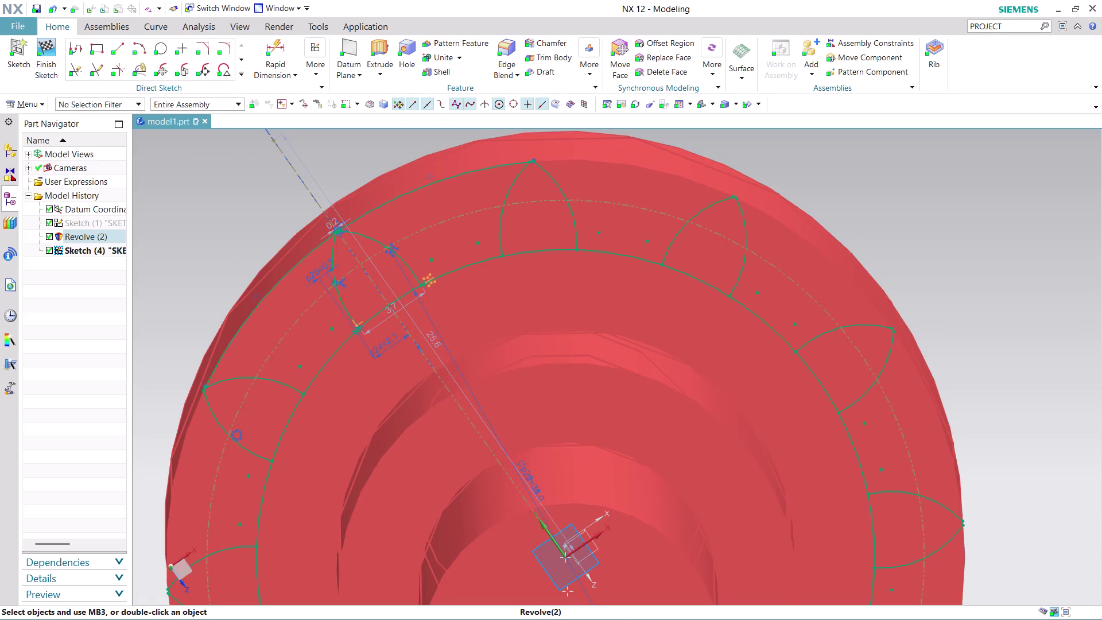
Zoom around the tooth sketch and start Quick Trim on its curves.
scroll(up, 3)
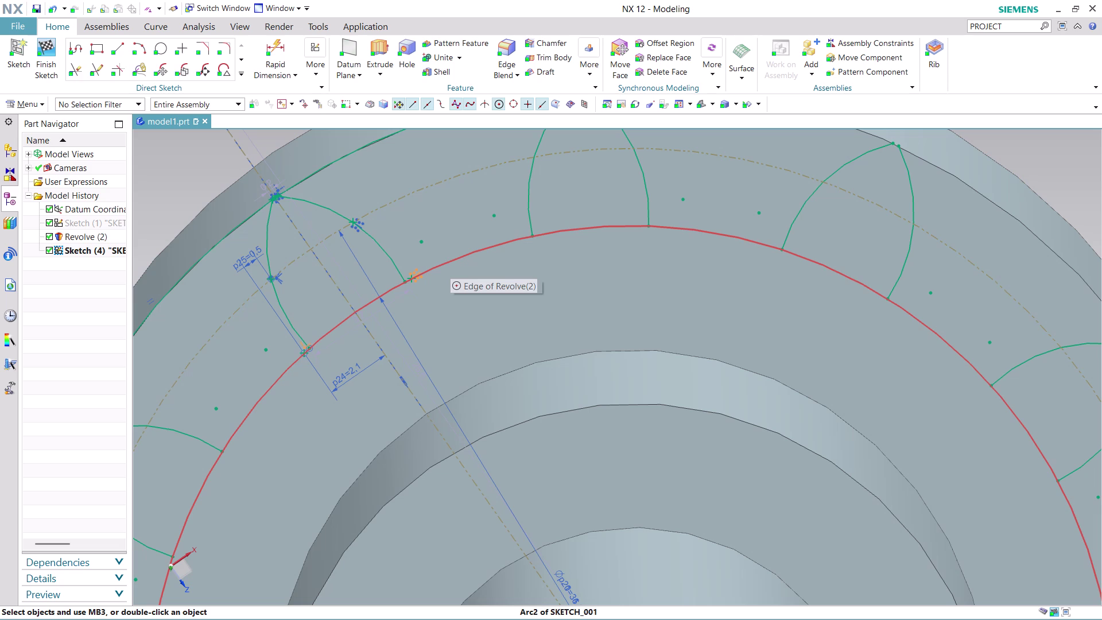
scroll(up, 3)
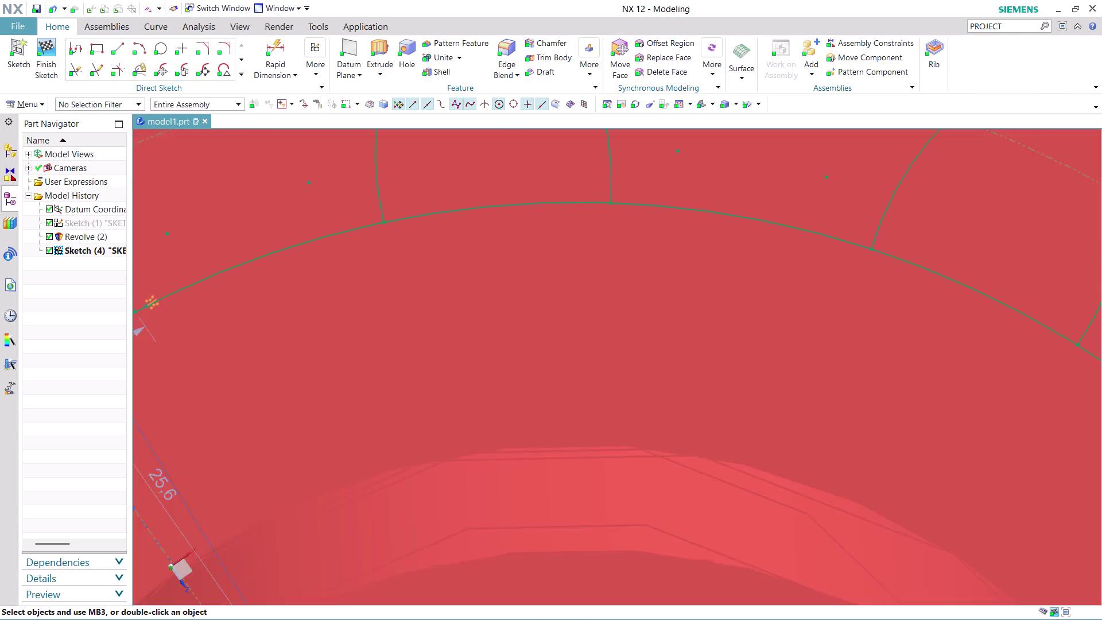
scroll(down, 3)
scroll(down, 3)
scroll(up, 3)
scroll(up, 3)
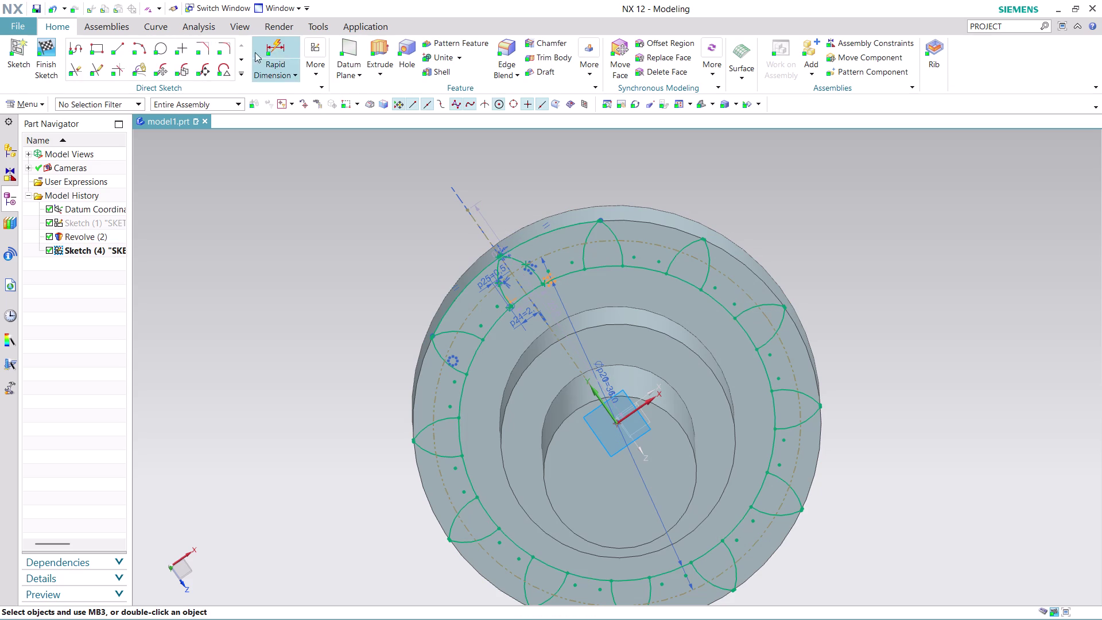
click(76, 71)
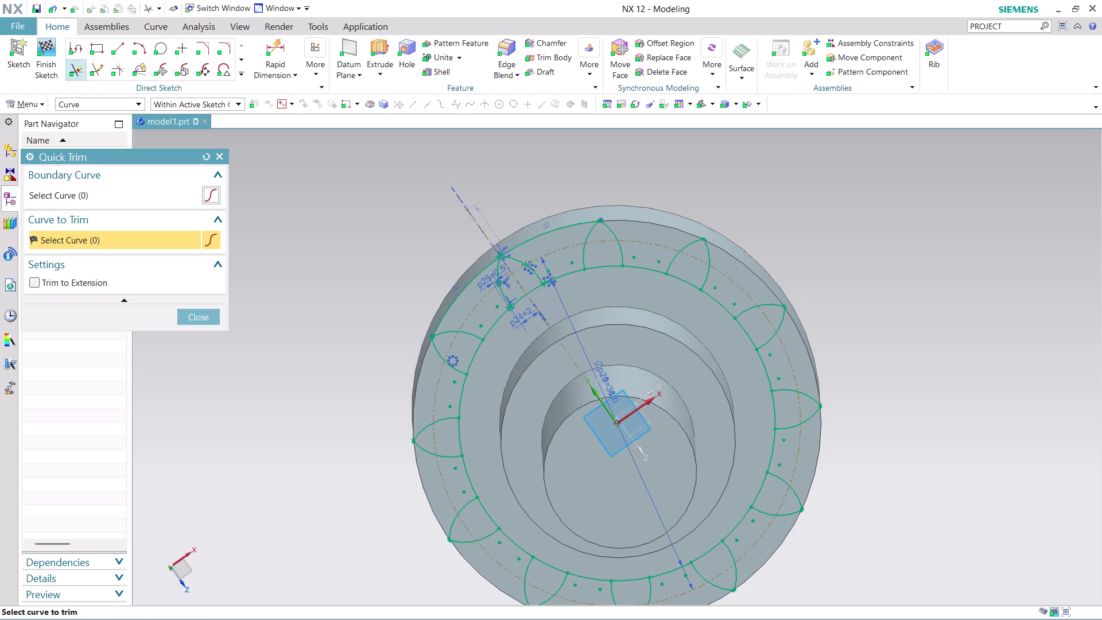
Trim off the first six rim arc segments between tooth profiles.
click(502, 319)
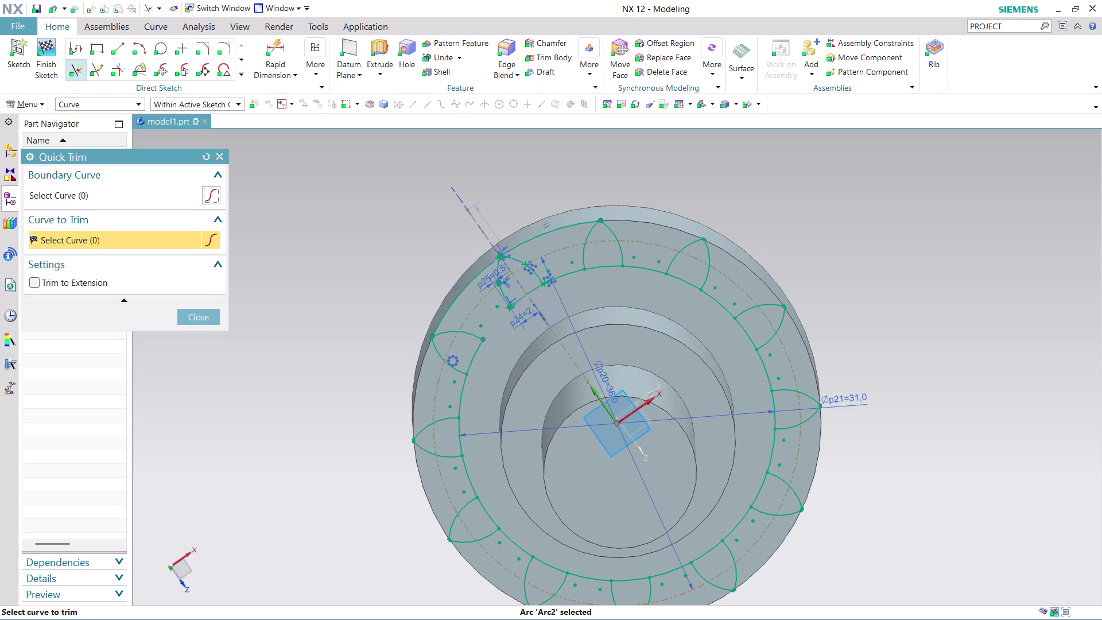
click(645, 269)
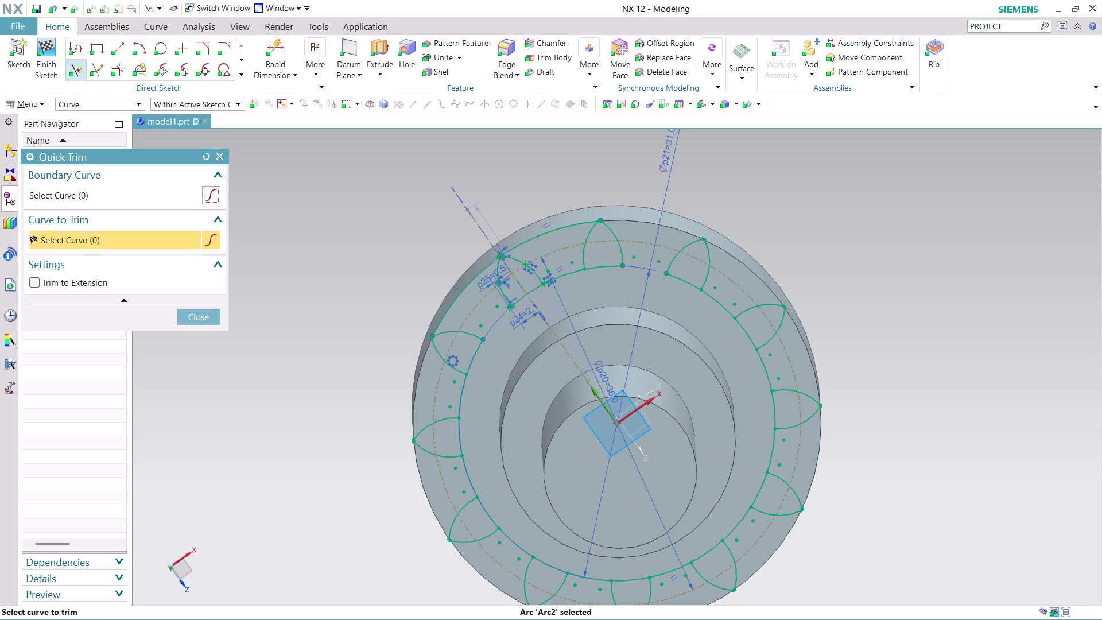
click(713, 301)
click(765, 368)
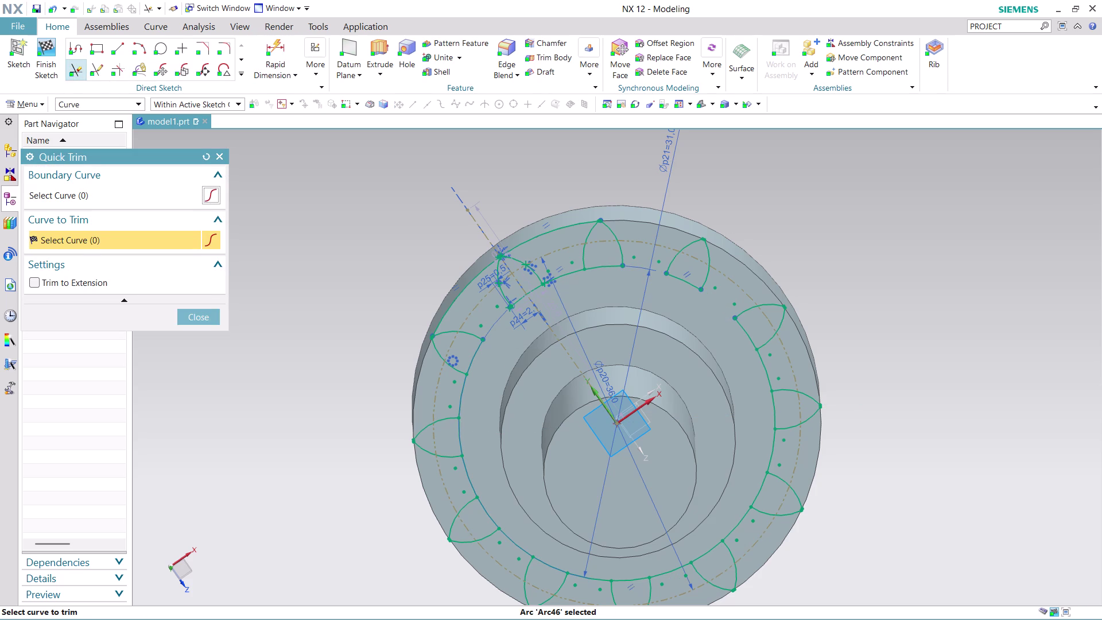
click(774, 461)
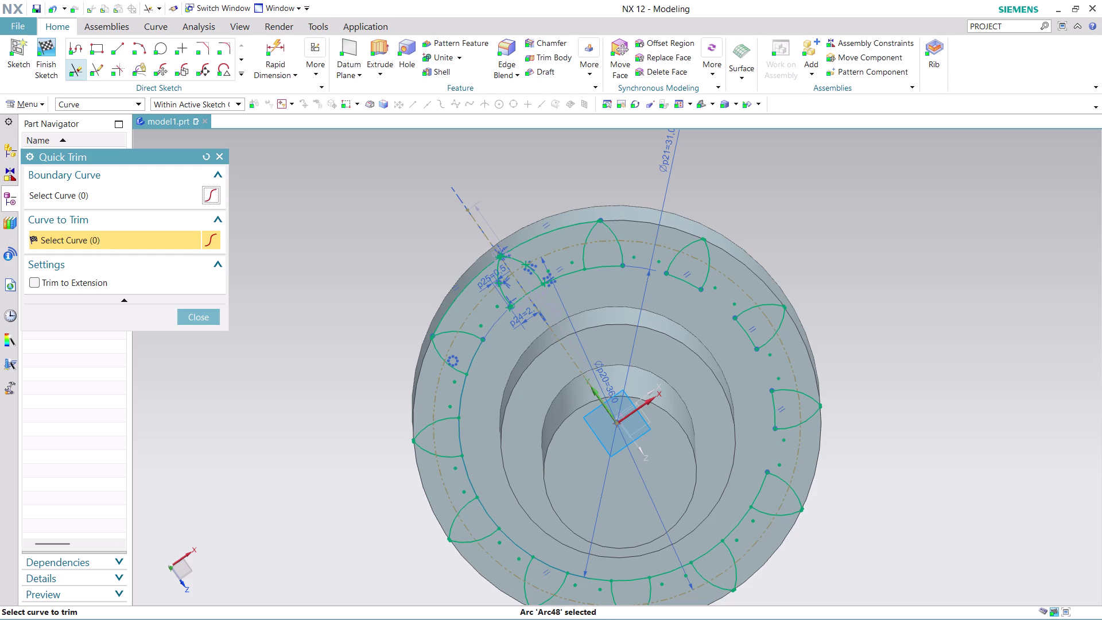
click(736, 532)
Trim the remaining five rim arcs, close Quick Trim, and finish the sketch.
click(668, 577)
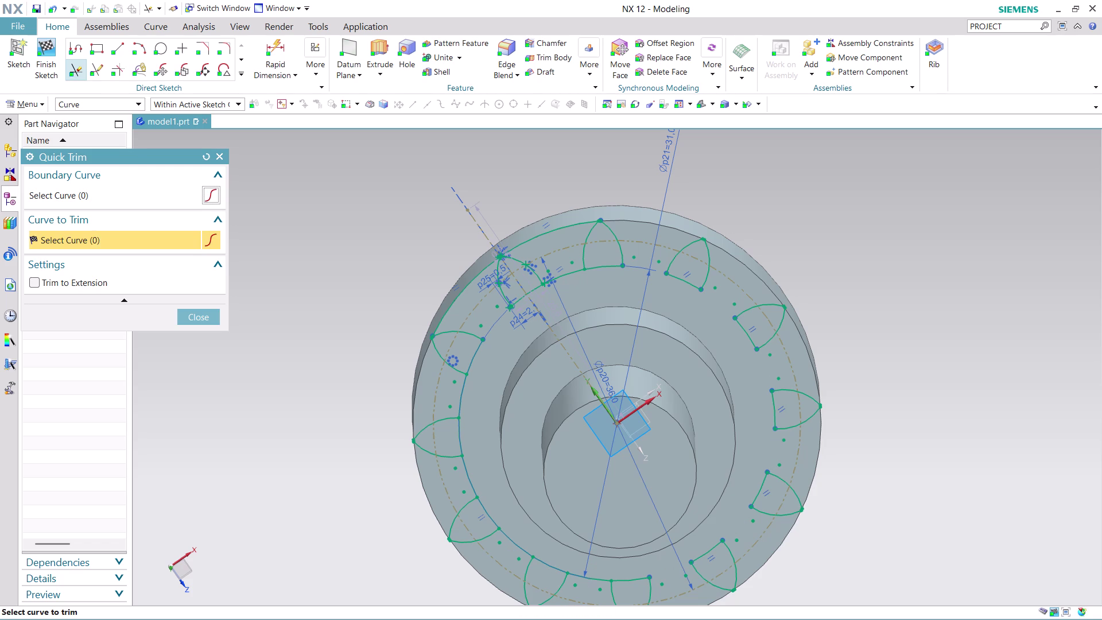
click(589, 580)
click(517, 549)
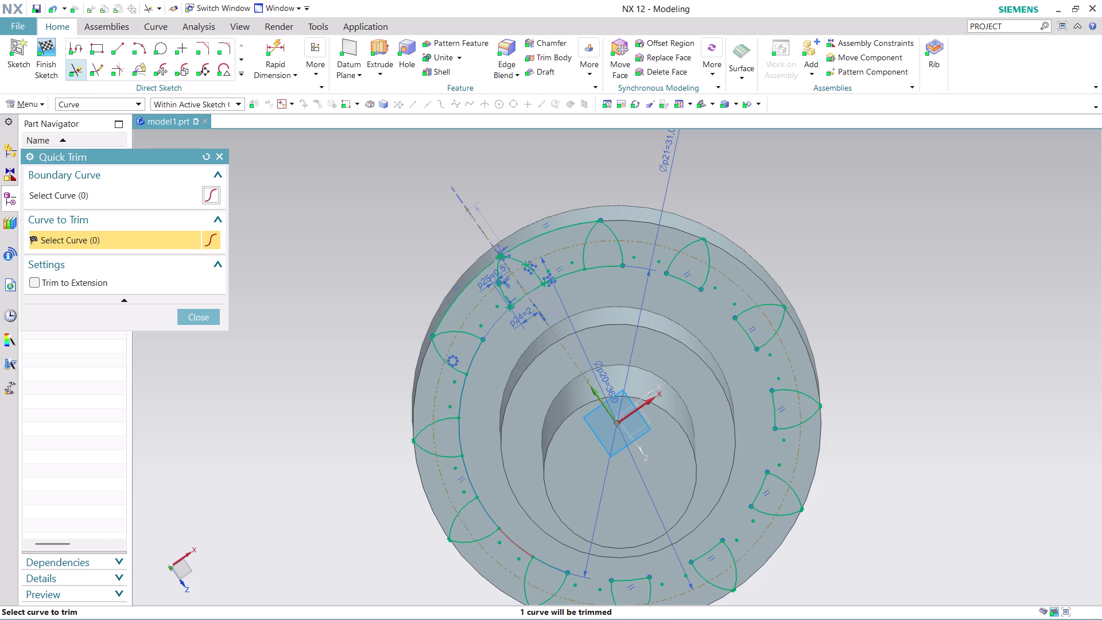
click(466, 480)
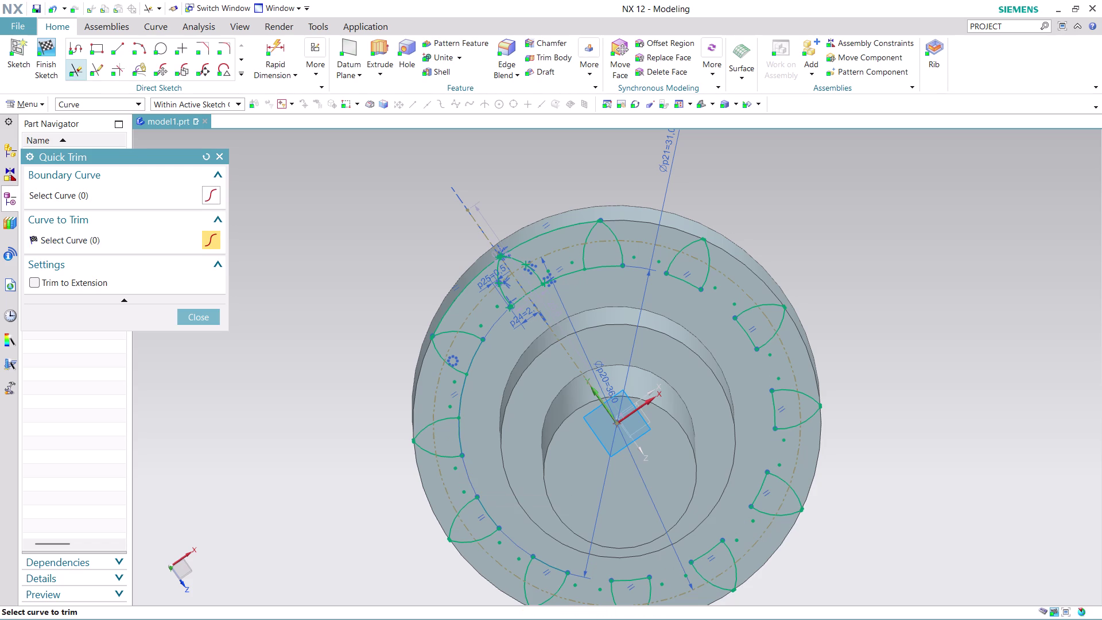
click(461, 398)
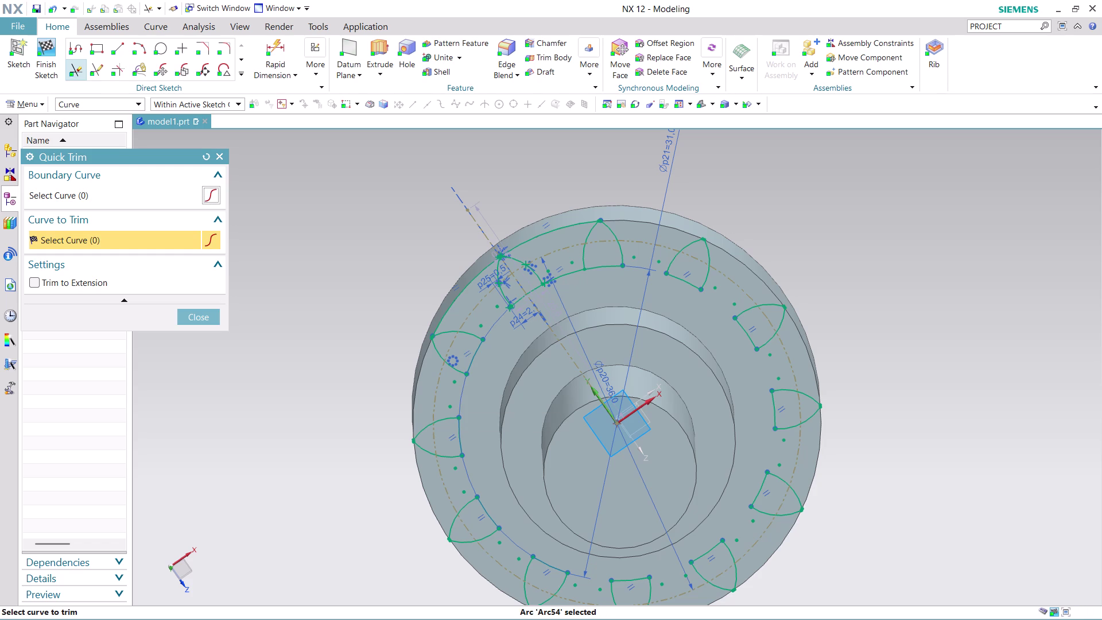
click(199, 310)
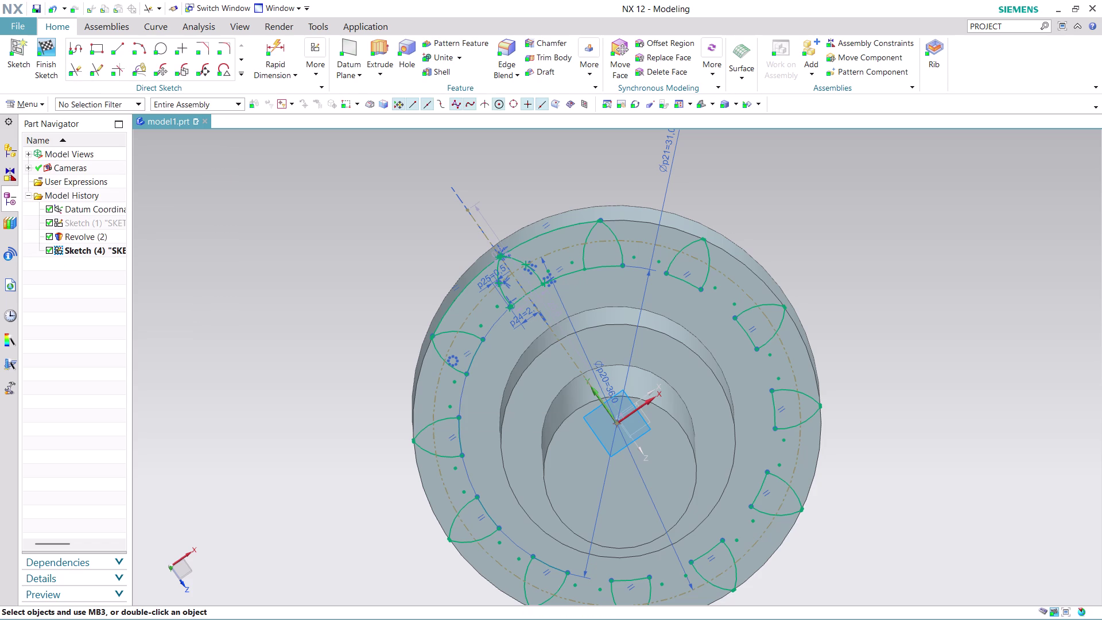
click(47, 55)
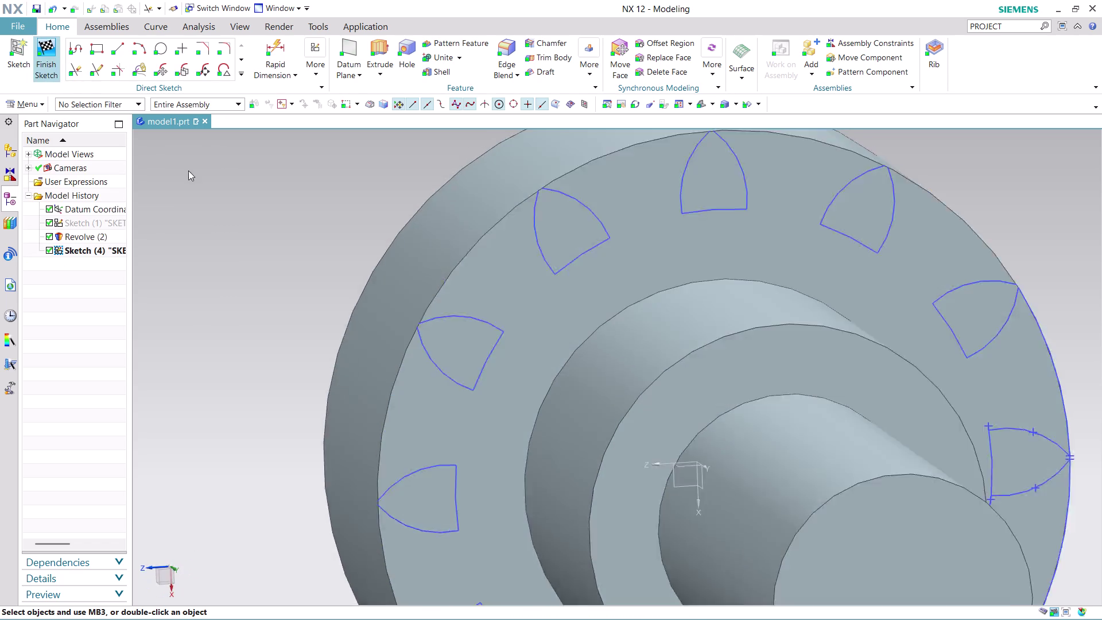
scroll(down, 3)
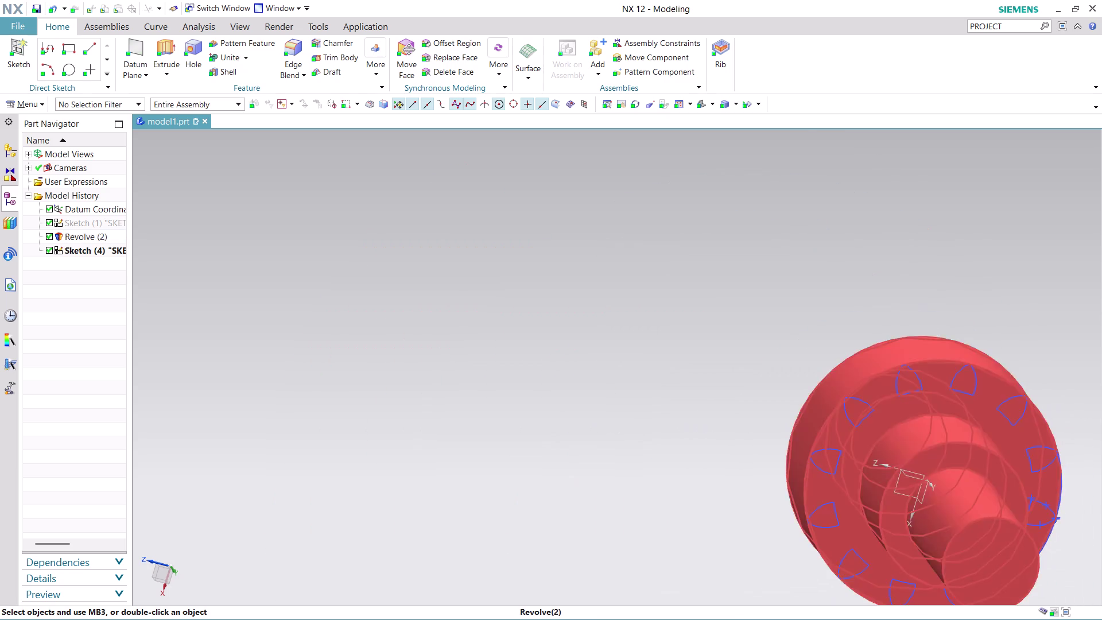
middle_drag(1058, 381, 912, 362)
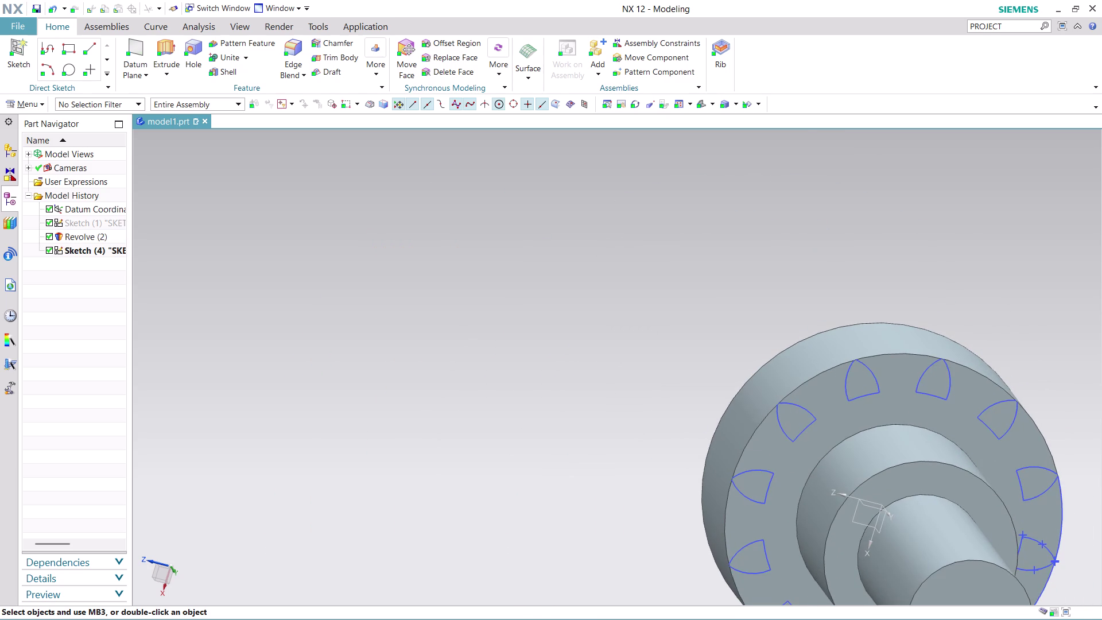
scroll(down, 3)
middle_drag(1014, 364, 686, 238)
middle_drag(738, 561, 712, 532)
scroll(down, 3)
scroll(up, 3)
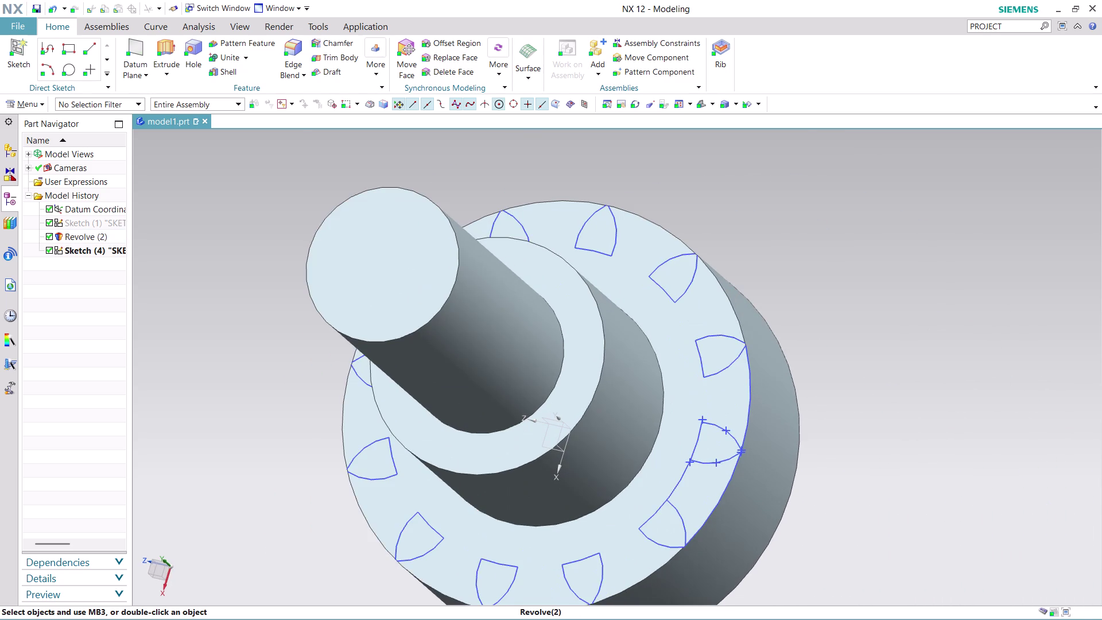
scroll(up, 3)
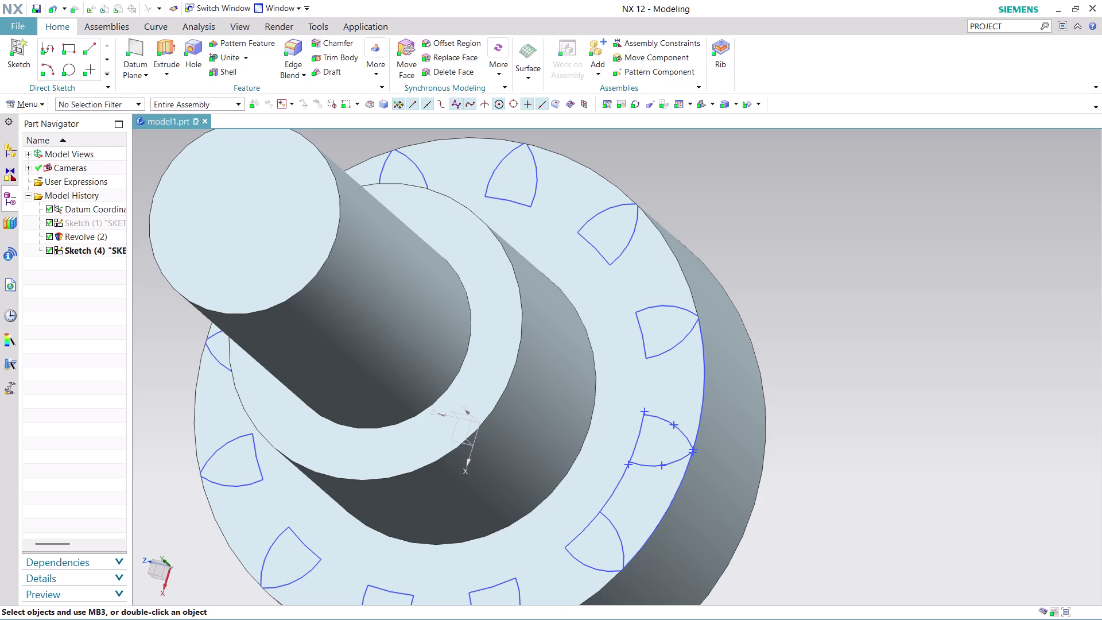
click(162, 54)
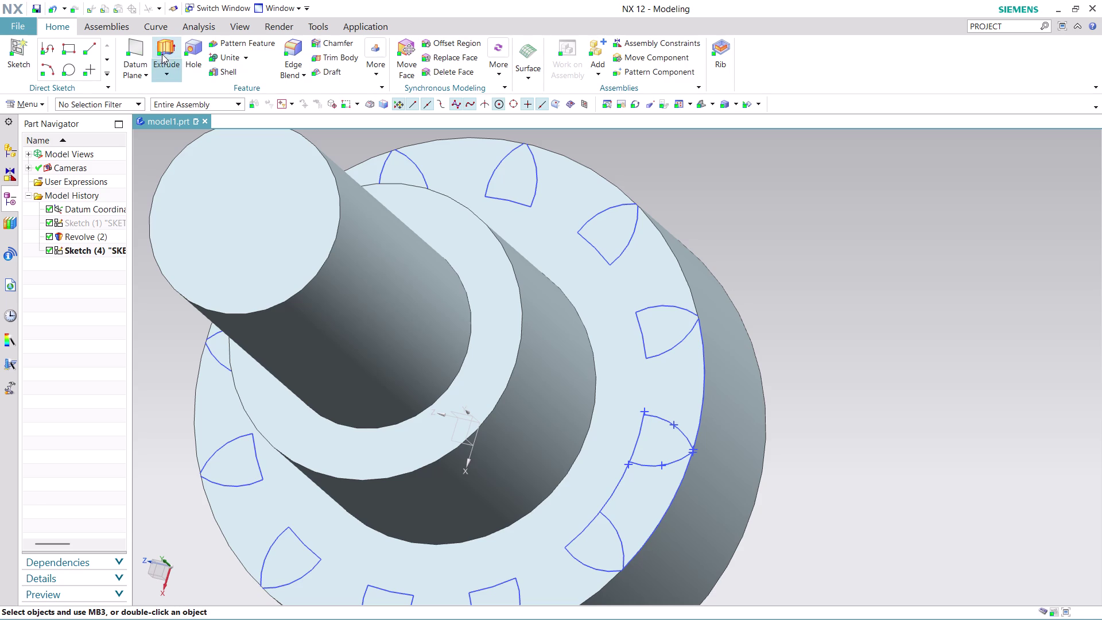
click(620, 546)
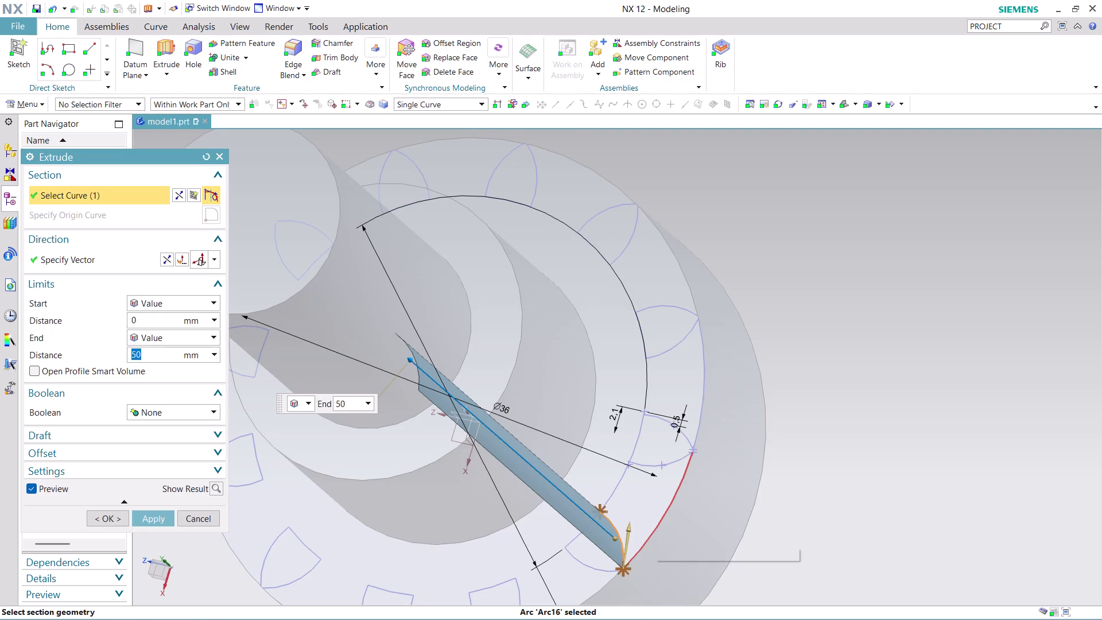
click(654, 531)
middle_drag(800, 429, 825, 457)
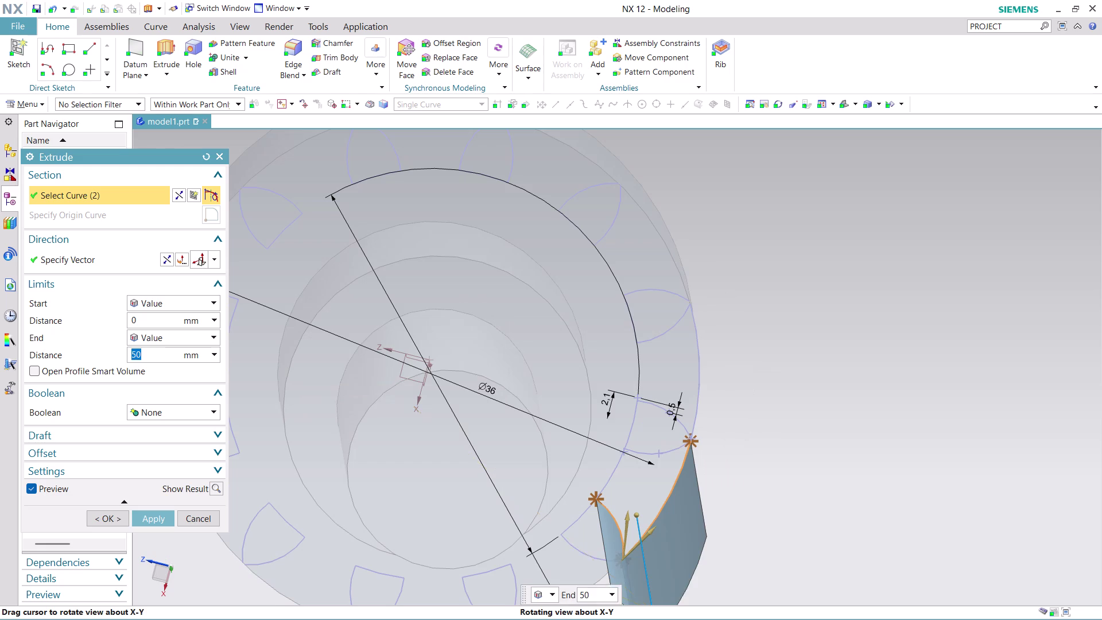
middle_drag(825, 457, 826, 457)
click(665, 455)
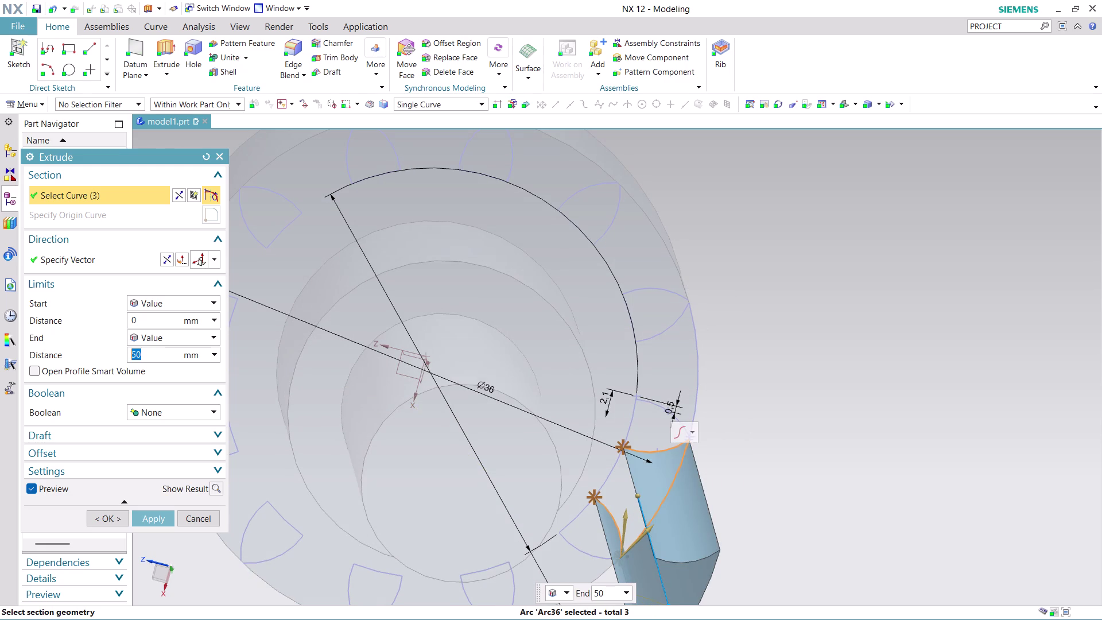
click(609, 476)
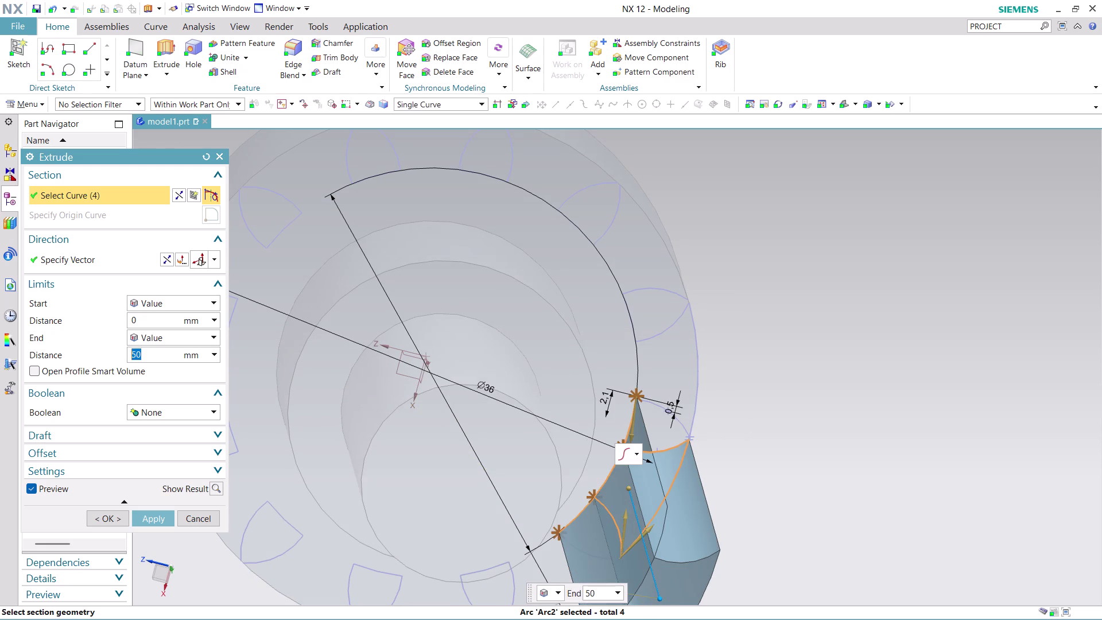
middle_drag(780, 500, 776, 460)
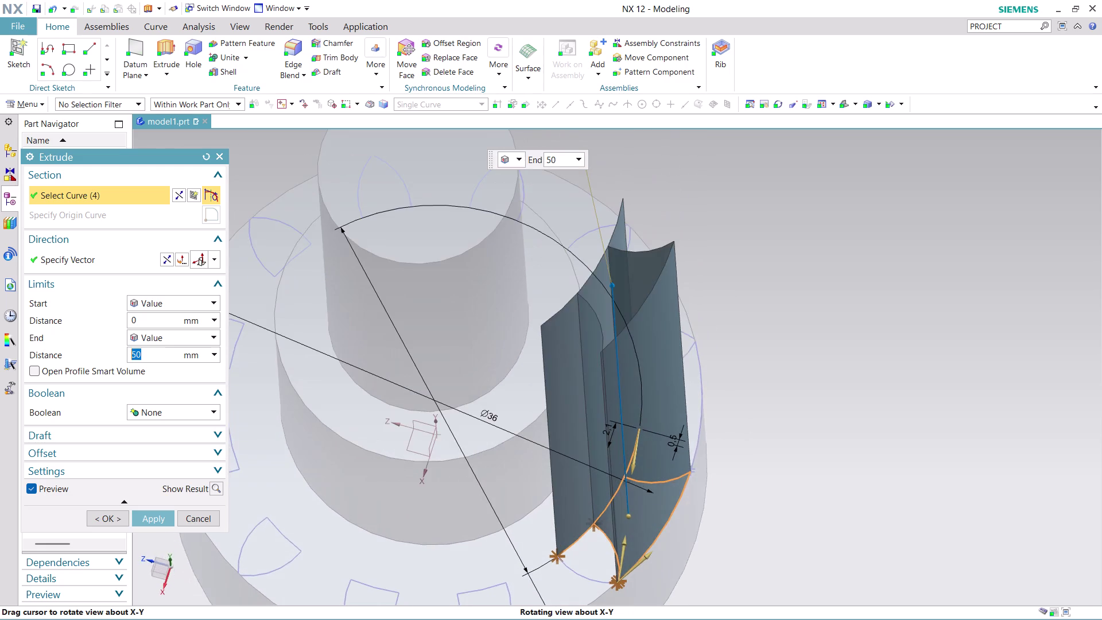
middle_drag(776, 460, 776, 476)
scroll(up, 3)
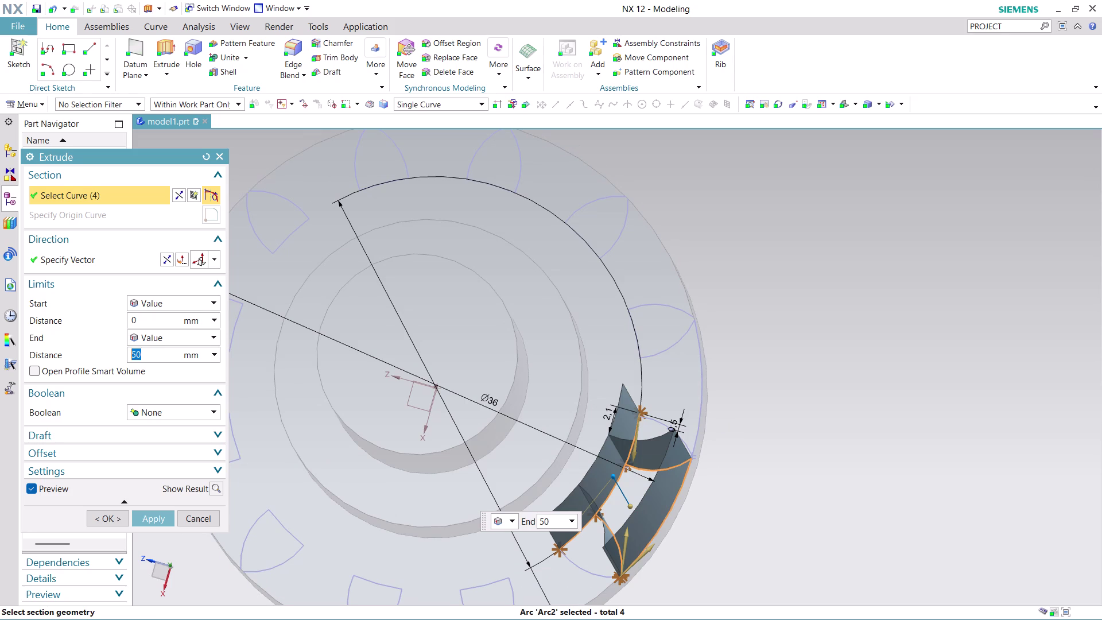
click(454, 106)
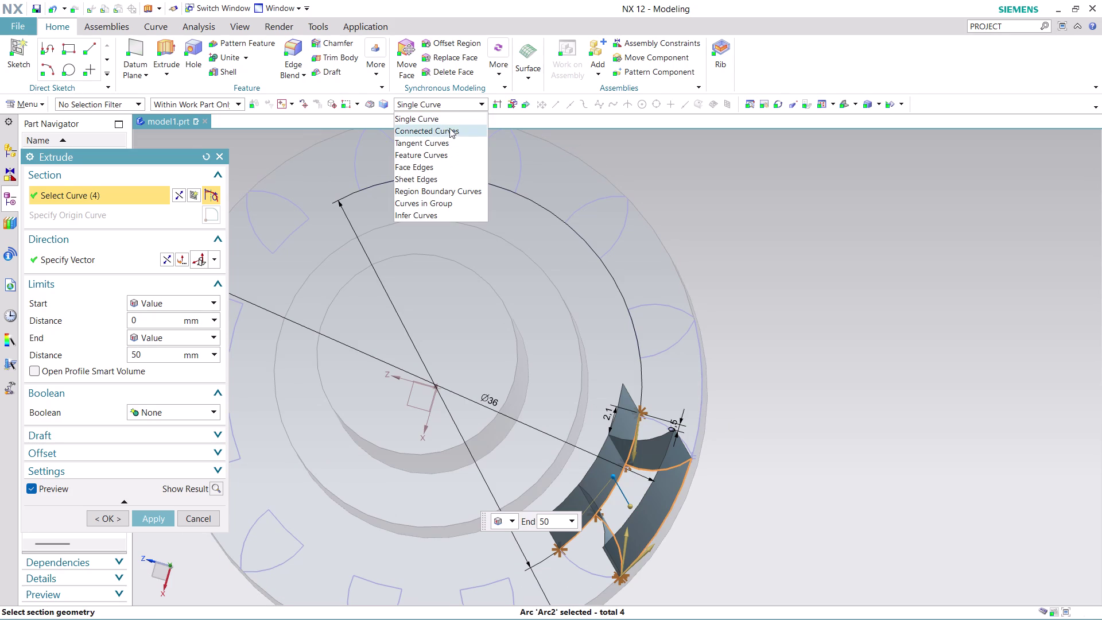
click(443, 189)
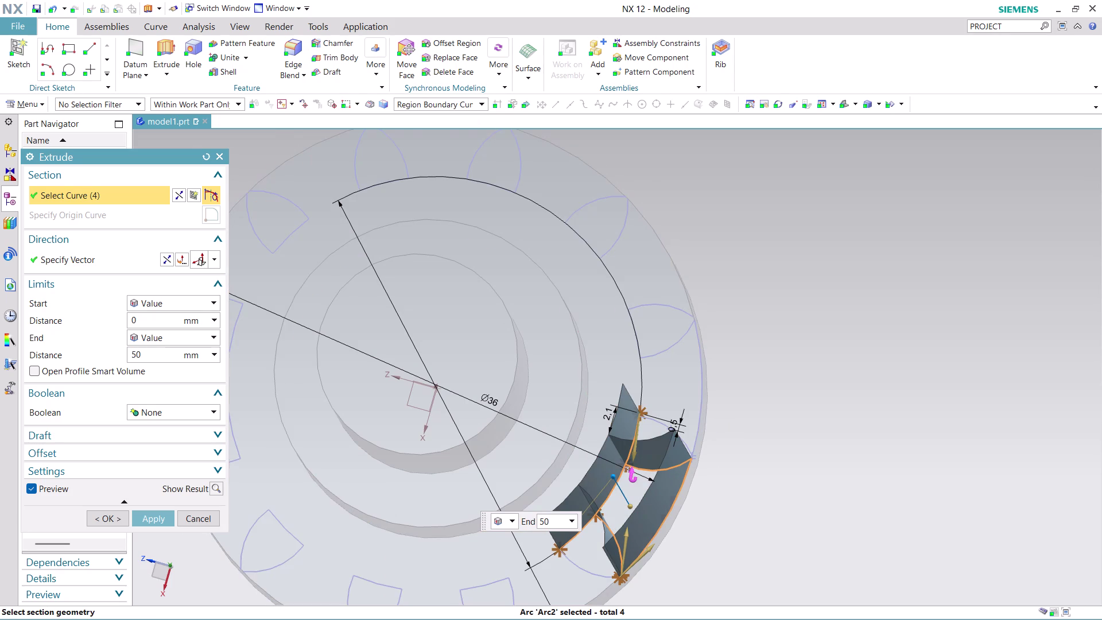
click(635, 492)
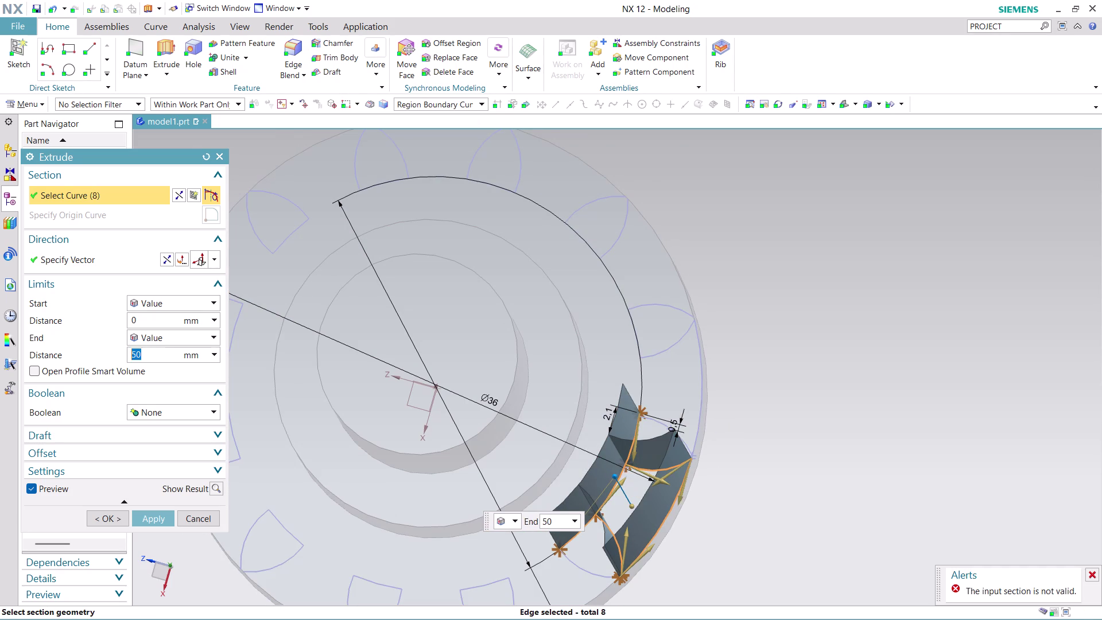
click(634, 483)
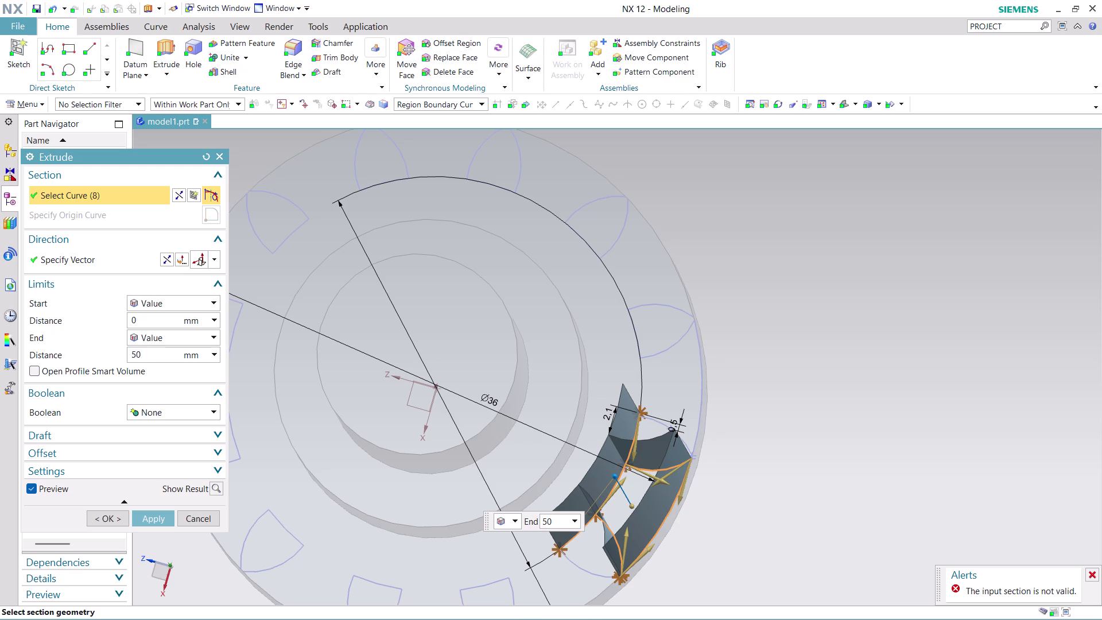
key(ctrl+z)
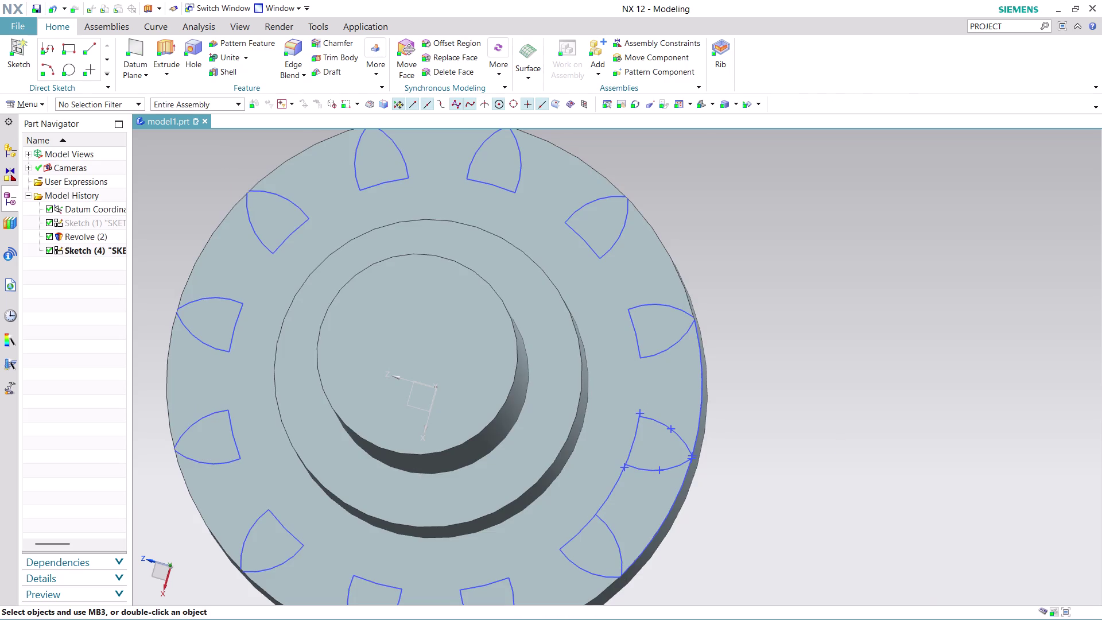
Start an extrusion from one tooth-gap region using the Region Boundary Curves rule.
click(159, 43)
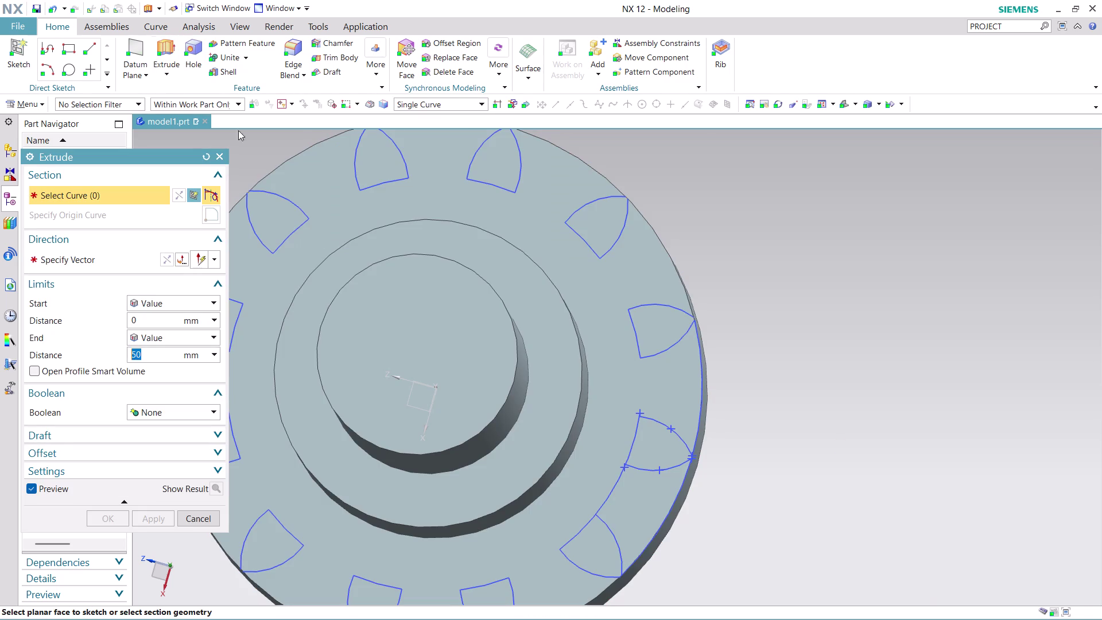
click(468, 99)
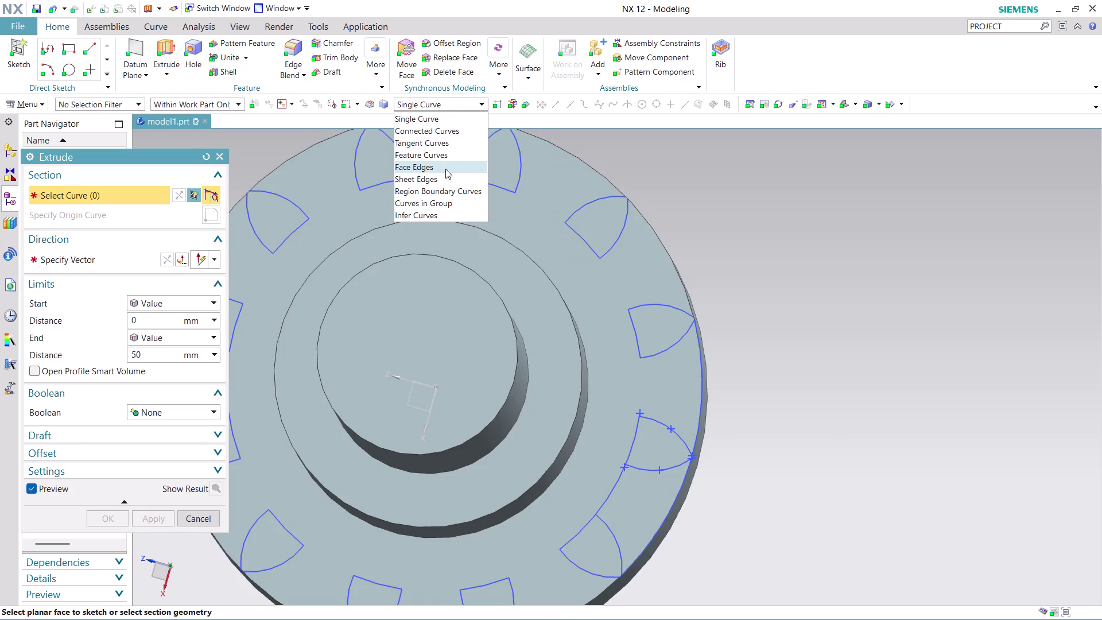
click(441, 188)
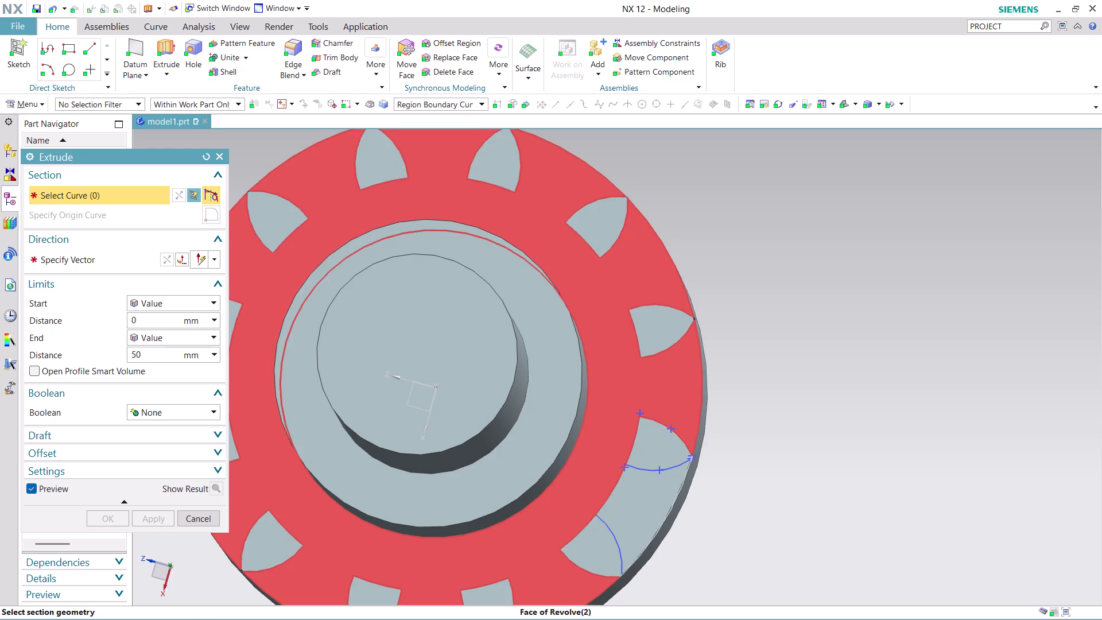
click(635, 503)
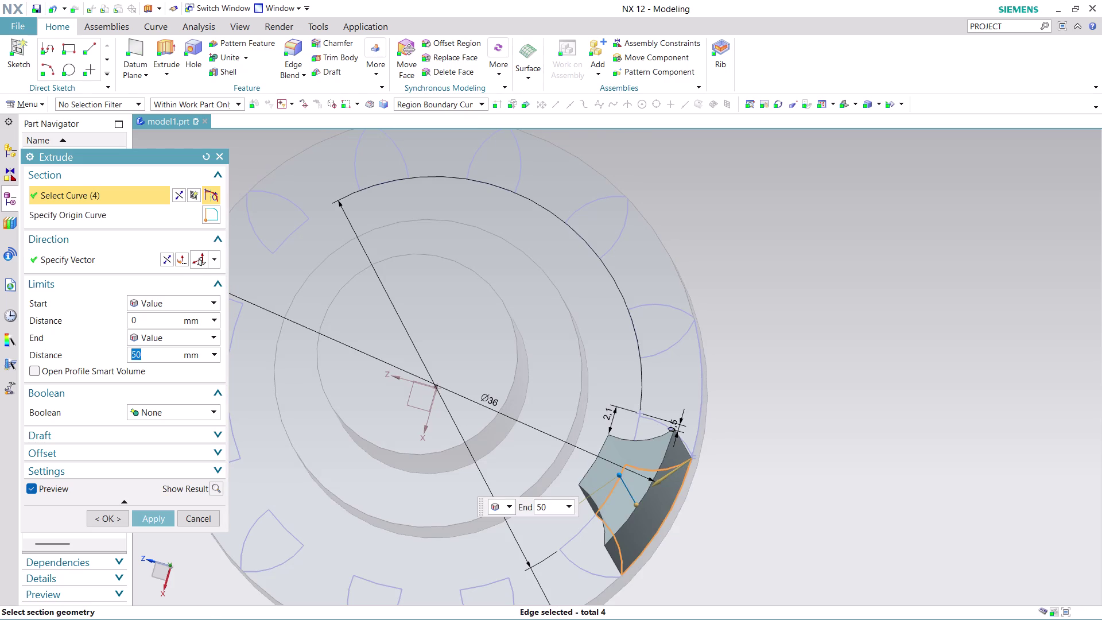
middle_drag(738, 543, 574, 411)
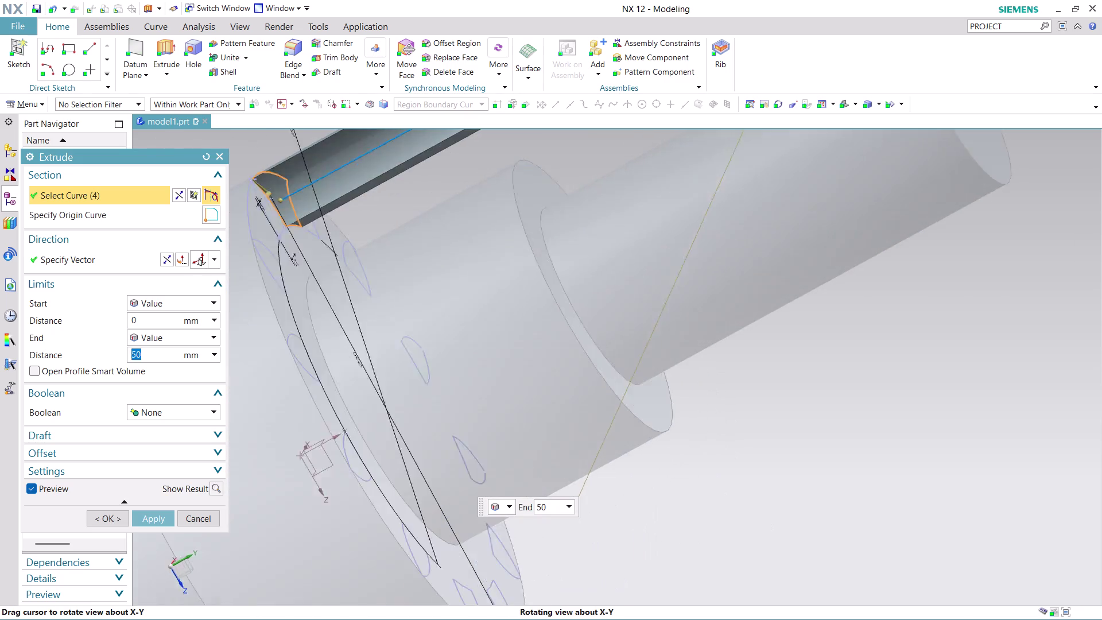
middle_drag(574, 410, 548, 438)
scroll(down, 3)
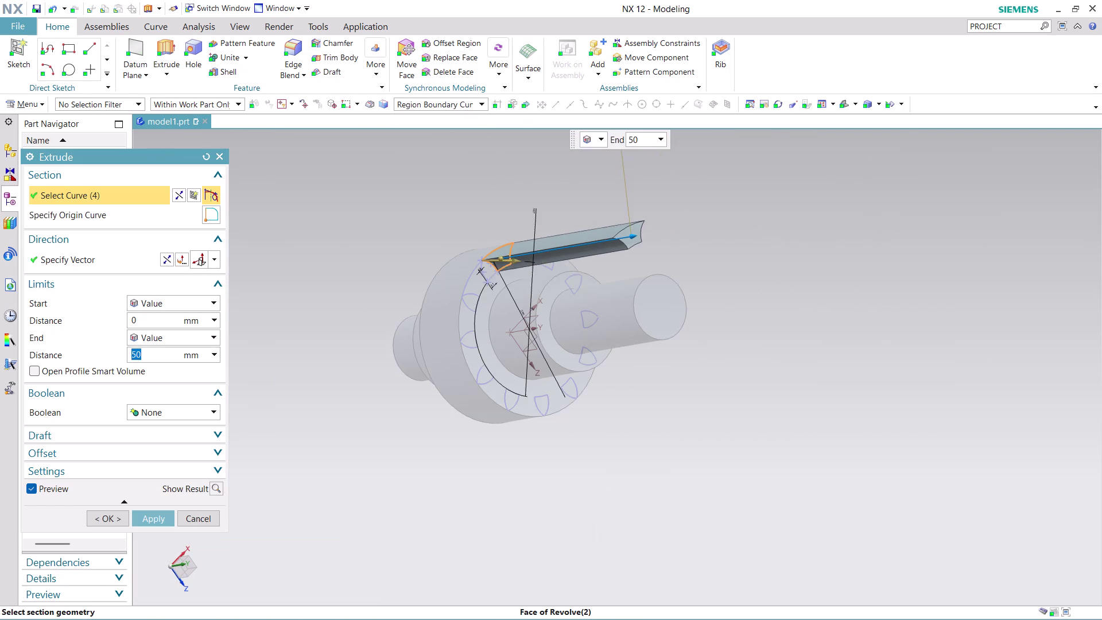
scroll(up, 3)
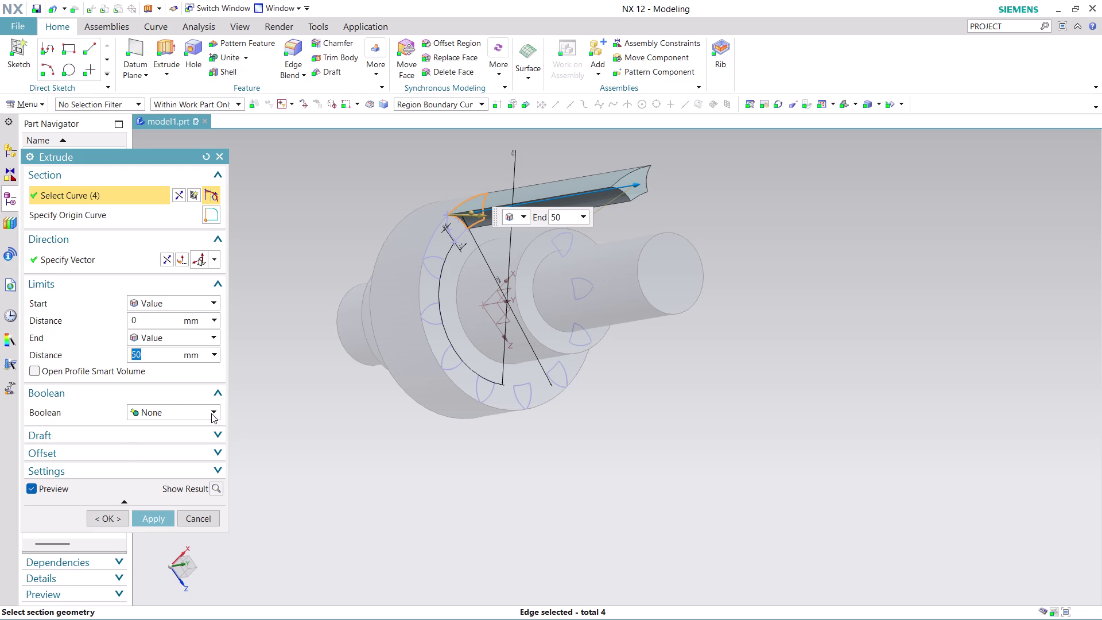
Apply the tooth-gap extrusion as a Subtract cut and orbit to inspect the rim.
click(211, 414)
click(194, 455)
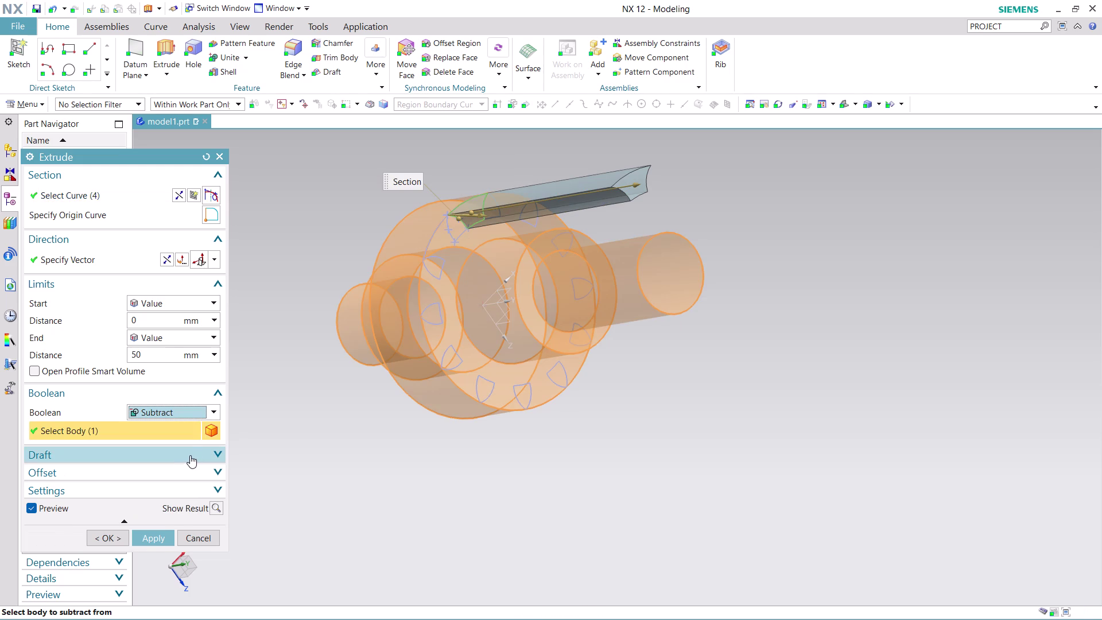
click(161, 262)
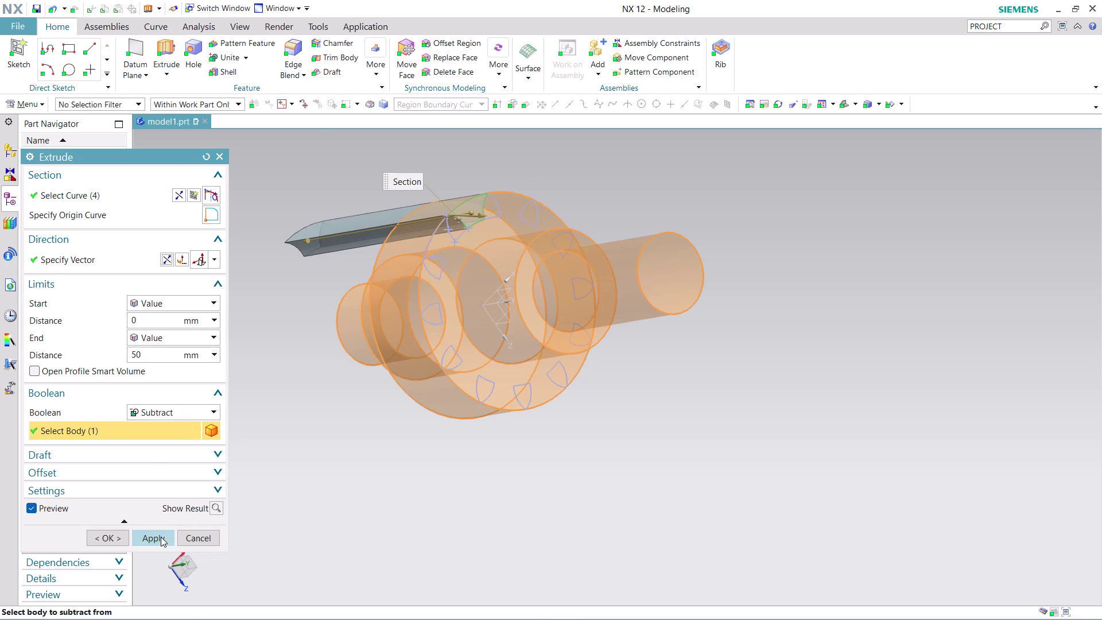
click(161, 537)
middle_drag(734, 363, 696, 387)
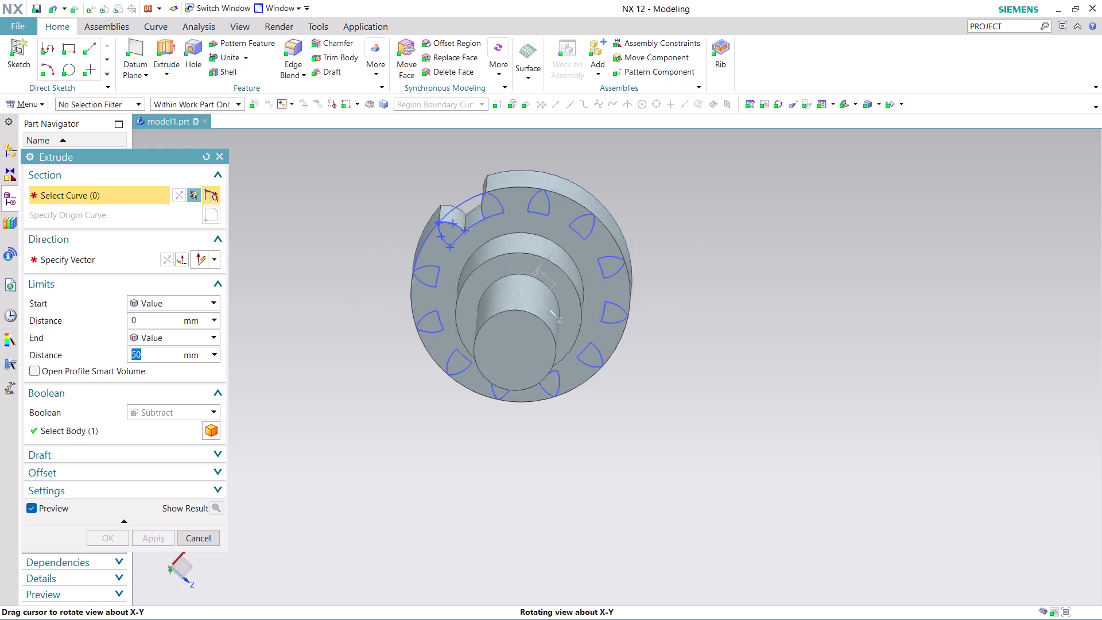
middle_drag(695, 387, 694, 383)
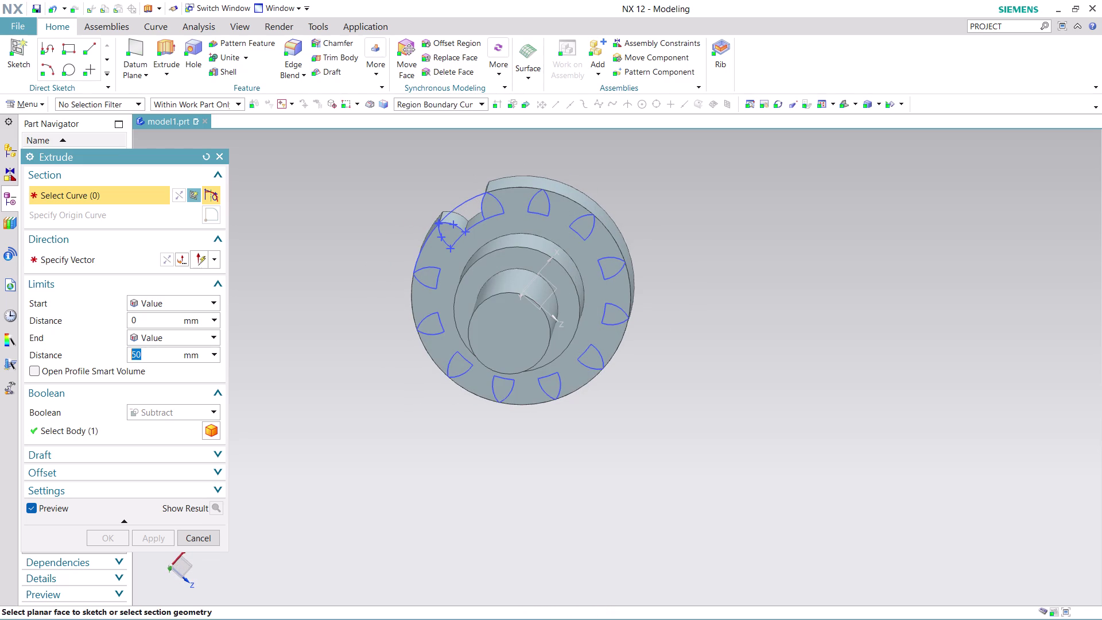
scroll(up, 3)
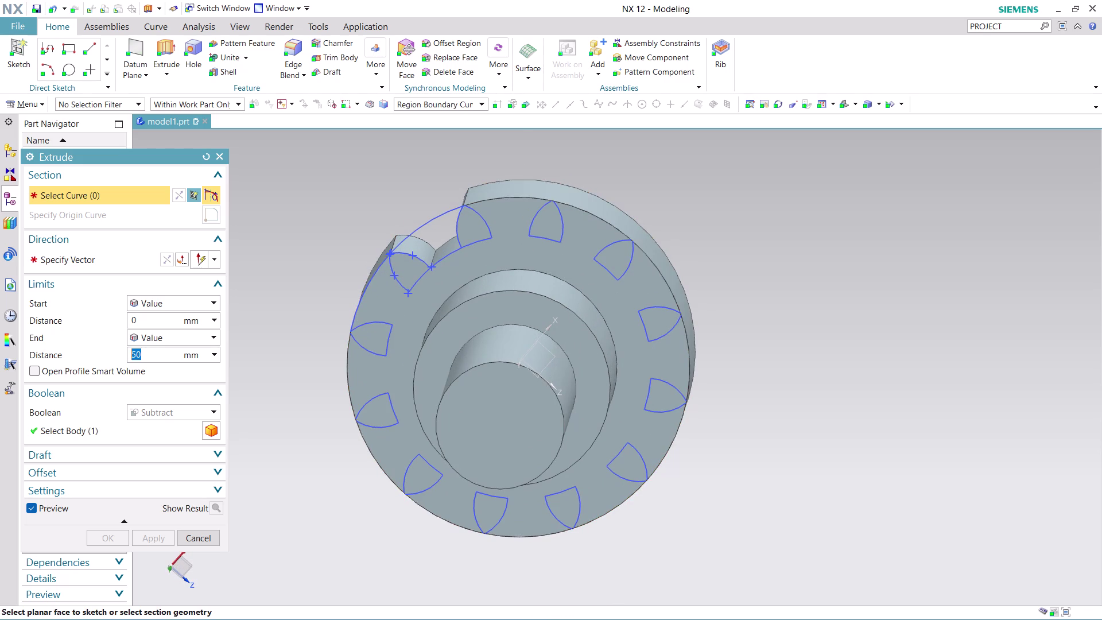
middle_drag(782, 272, 794, 270)
scroll(up, 3)
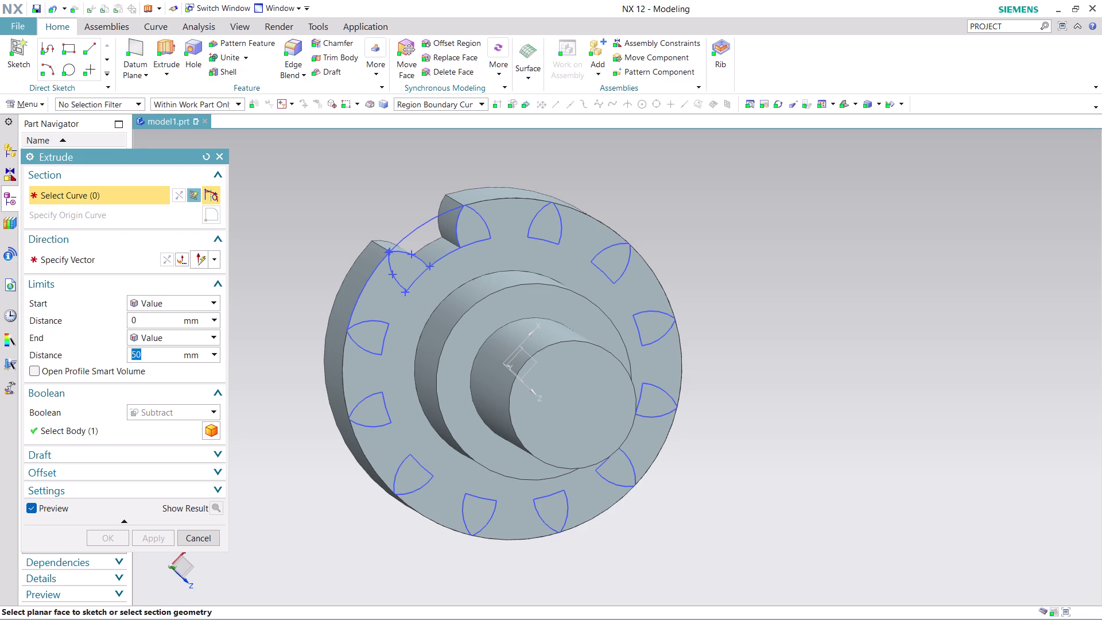
Undo the cut and close the Extrude tool.
key(ctrl+z)
key(ctrl+z)
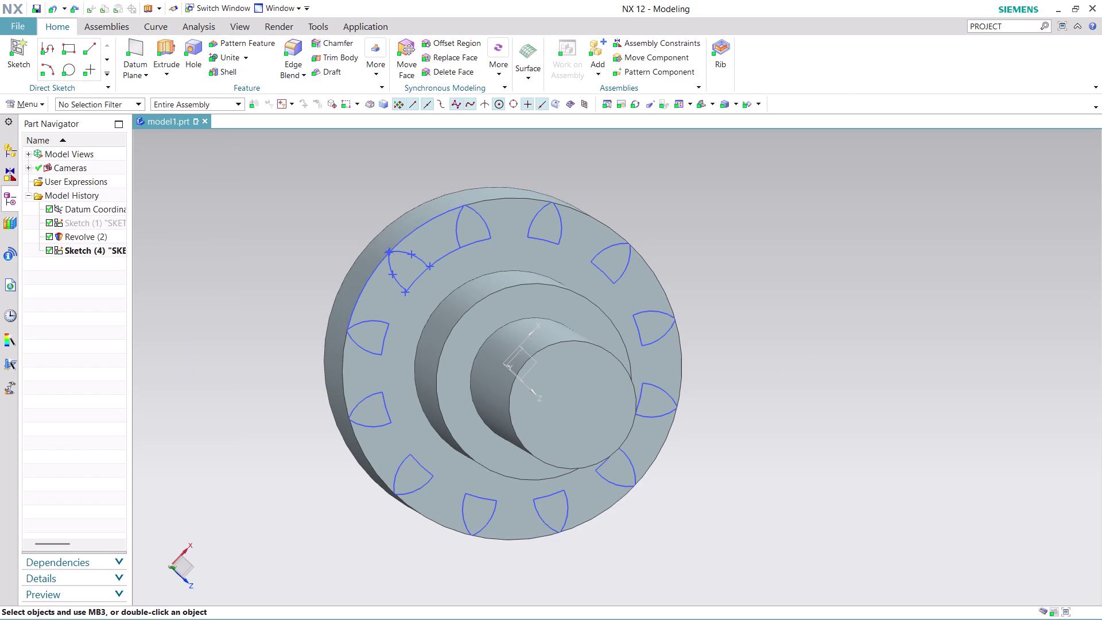
key(ctrl+z)
key(ctrl+z)
Undo back into the tooth-gap sketch edit, then finish the sketch to return to Modeling.
key(ctrl+z)
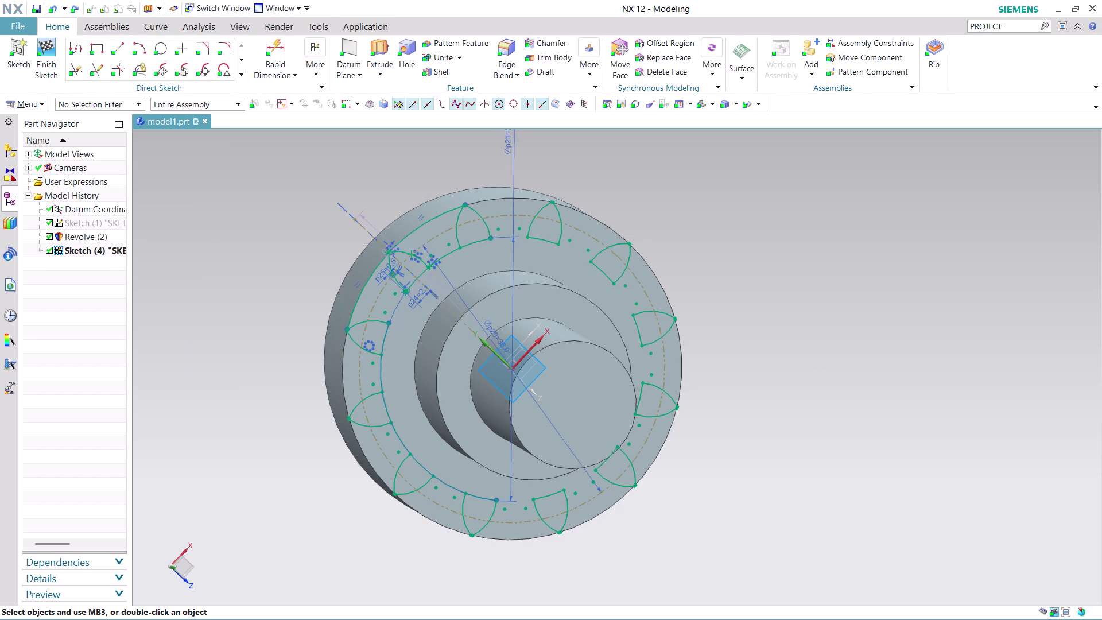
key(ctrl+z)
key(ctrl+z)
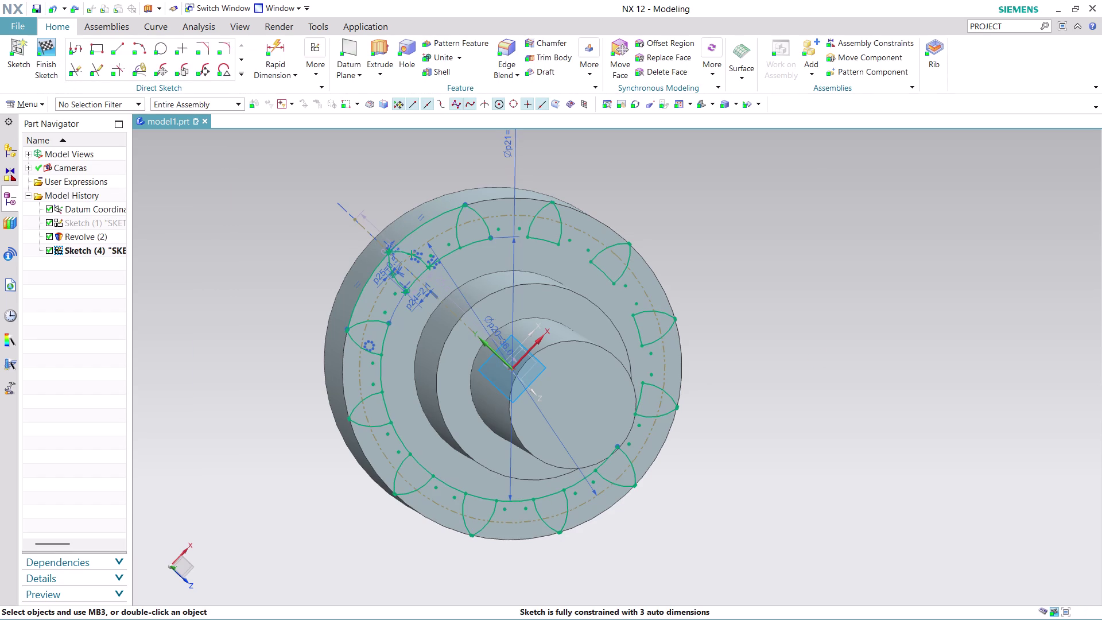
key(ctrl+z)
key(ctrl+z)
key(ctrl+z)
key(ctrl+z)
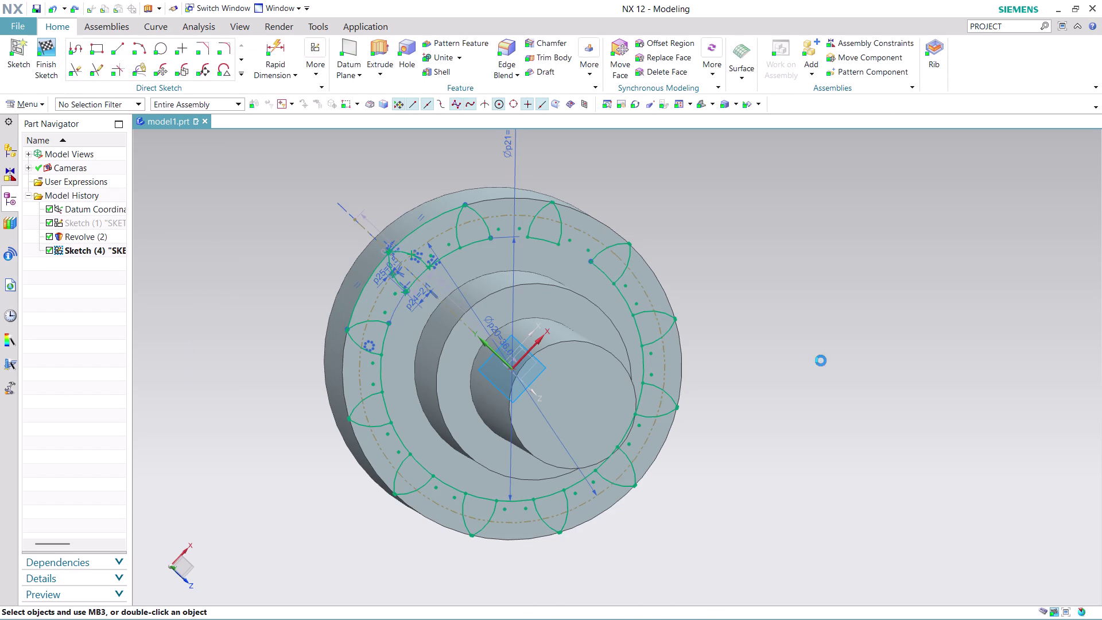
key(ctrl+z)
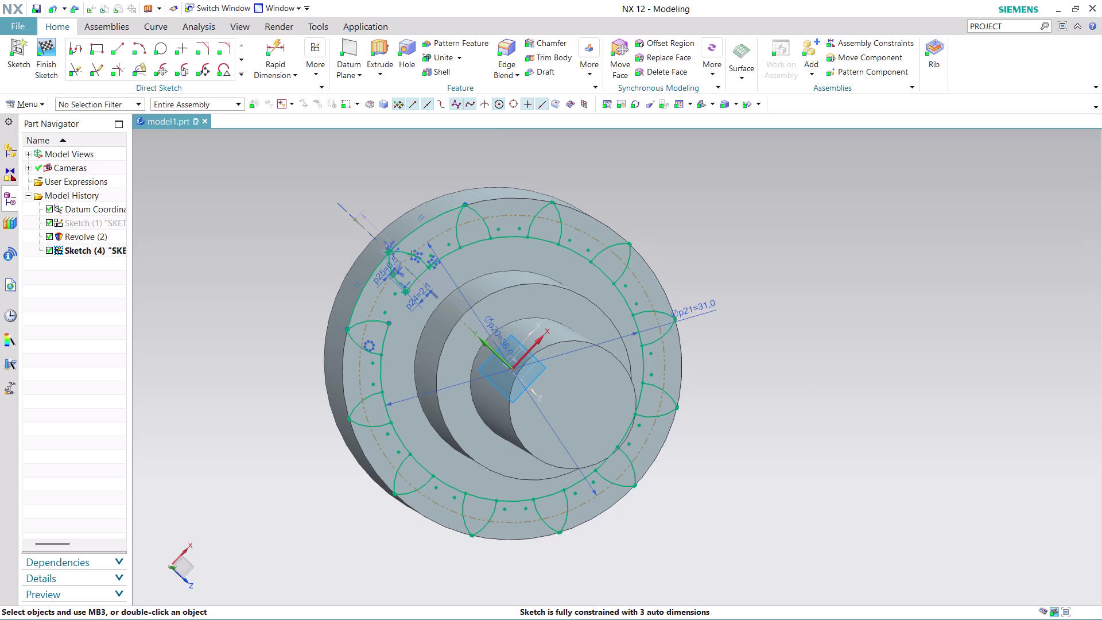
key(ctrl+z)
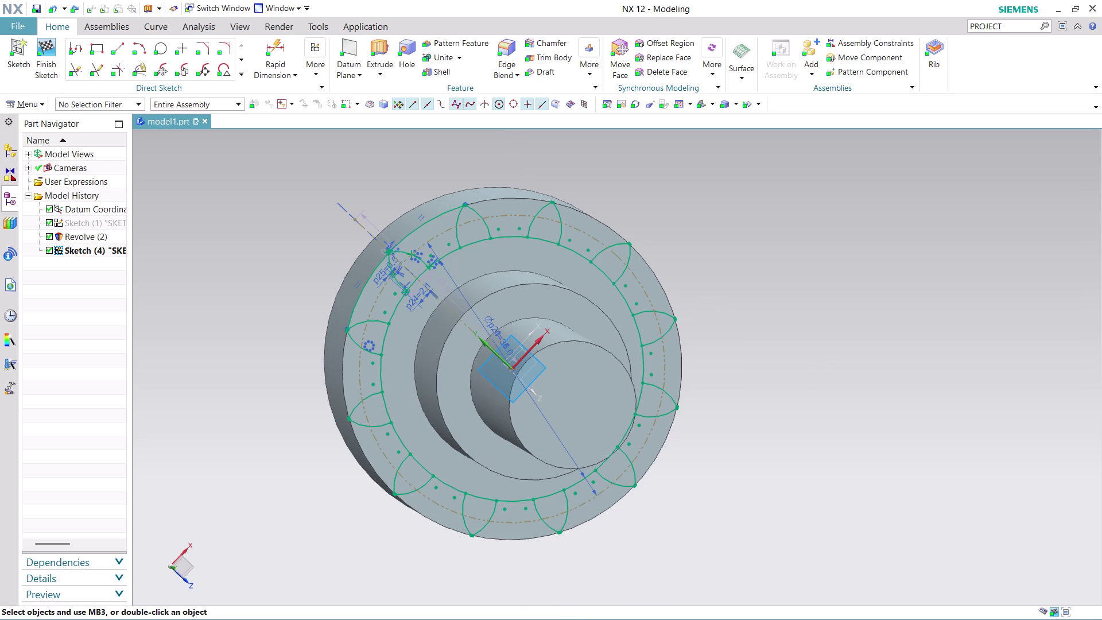
key(ctrl+z)
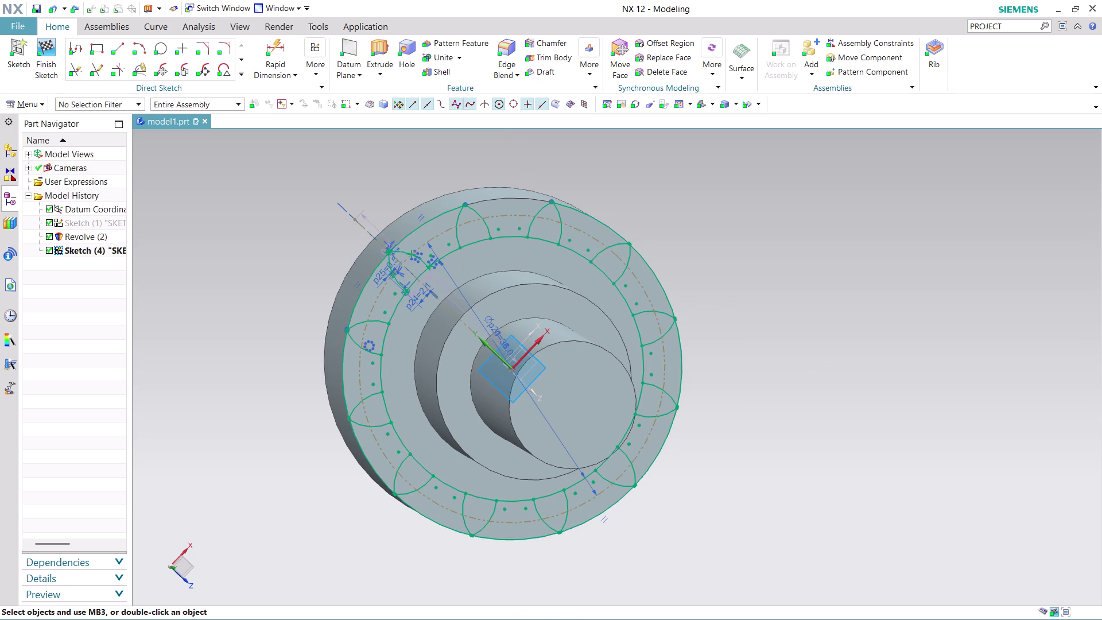
key(ctrl+z)
key(ctrl+z)
key(ctrl+z)
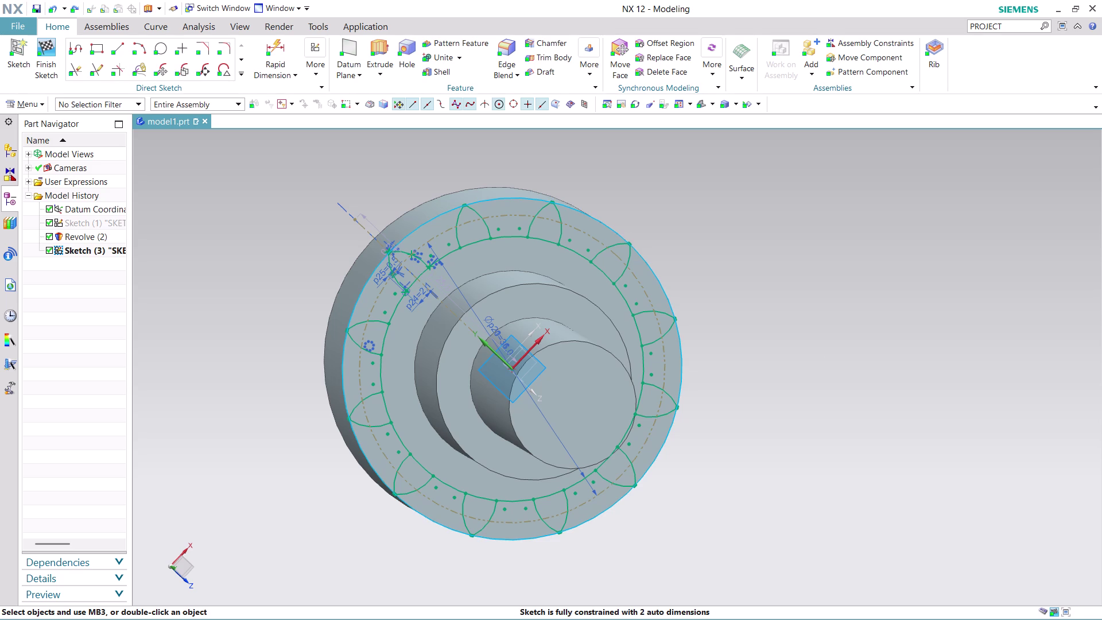
click(43, 51)
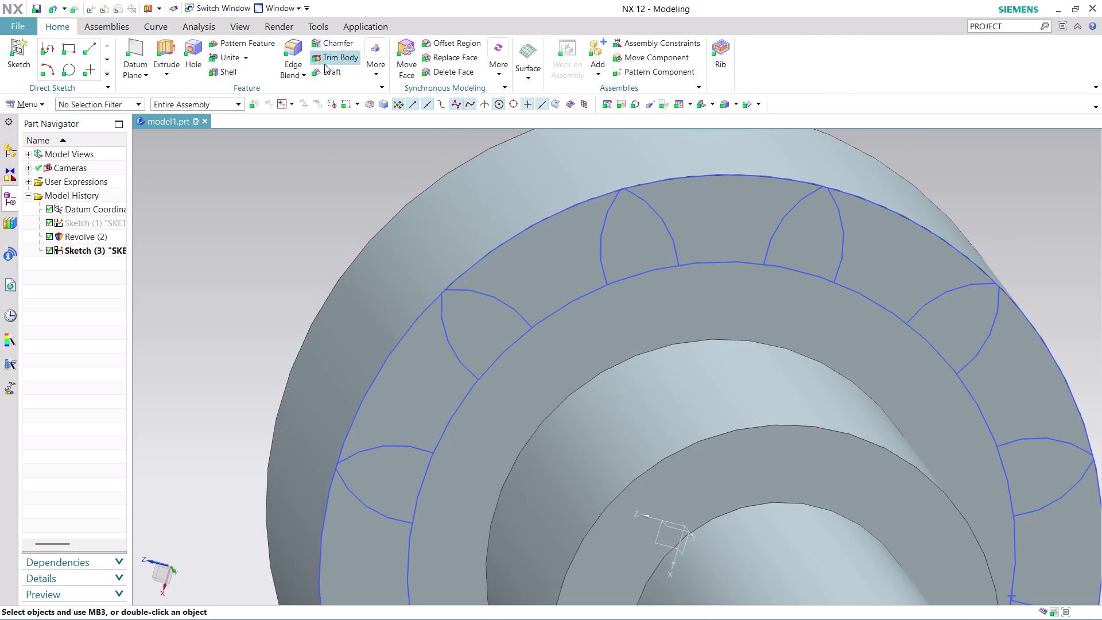
Start an extrusion on the first tooth-gap profiles, reversing its direction into the blank.
click(167, 44)
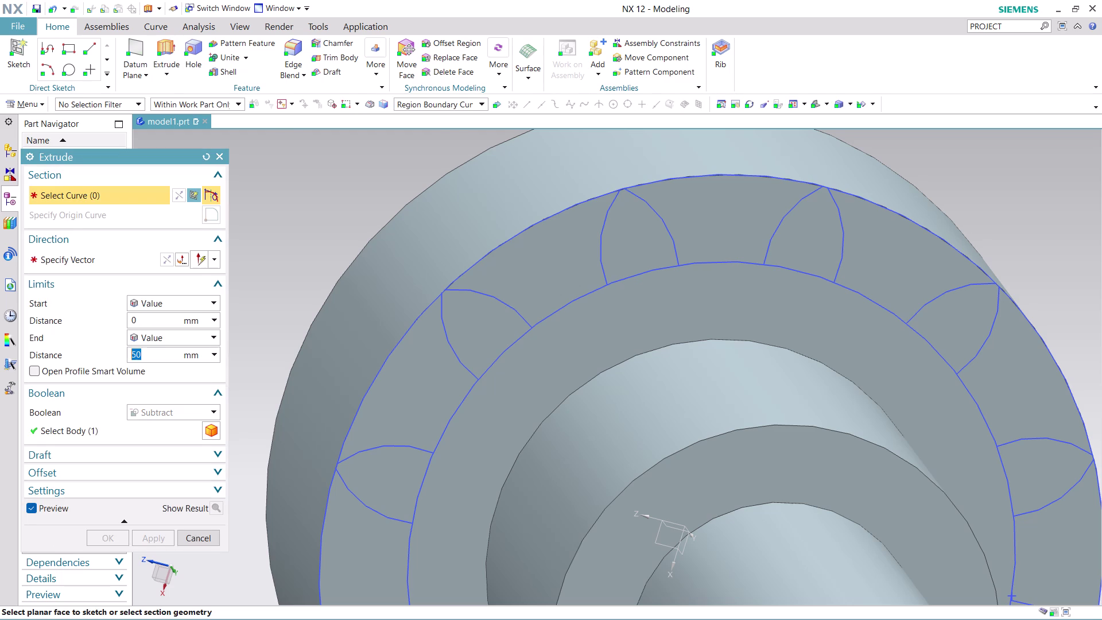
click(552, 265)
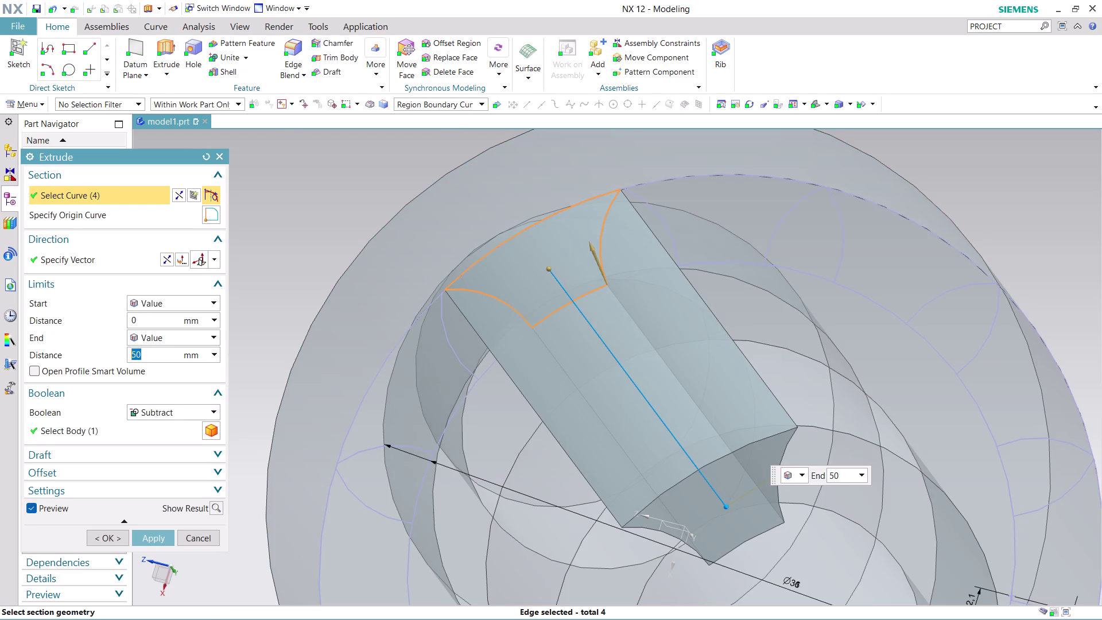
click(167, 256)
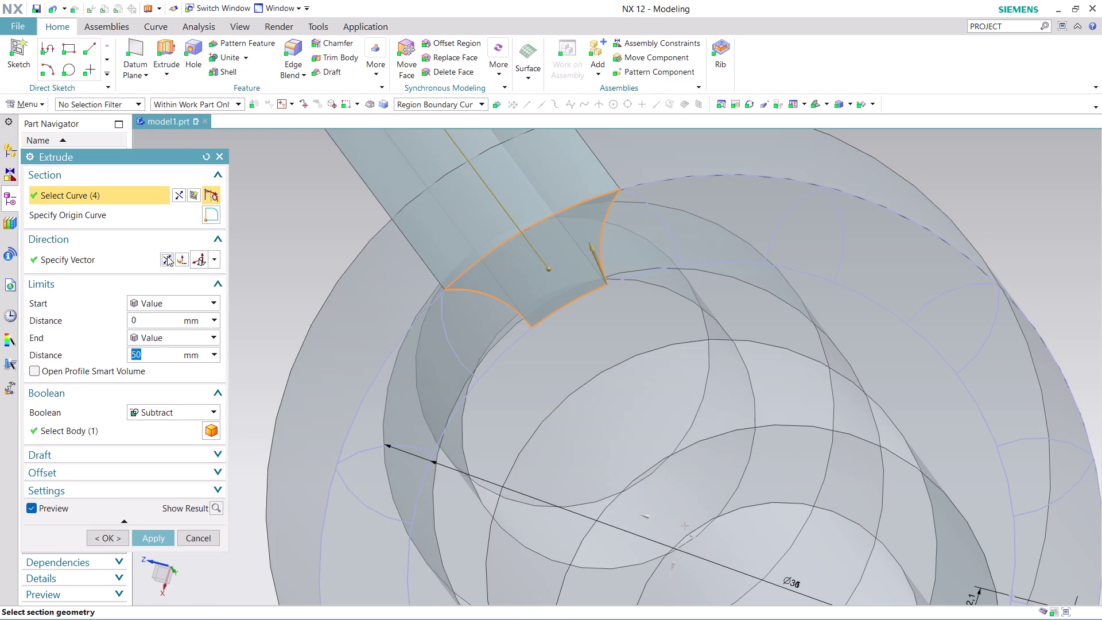
click(751, 205)
middle_drag(1039, 272, 988, 251)
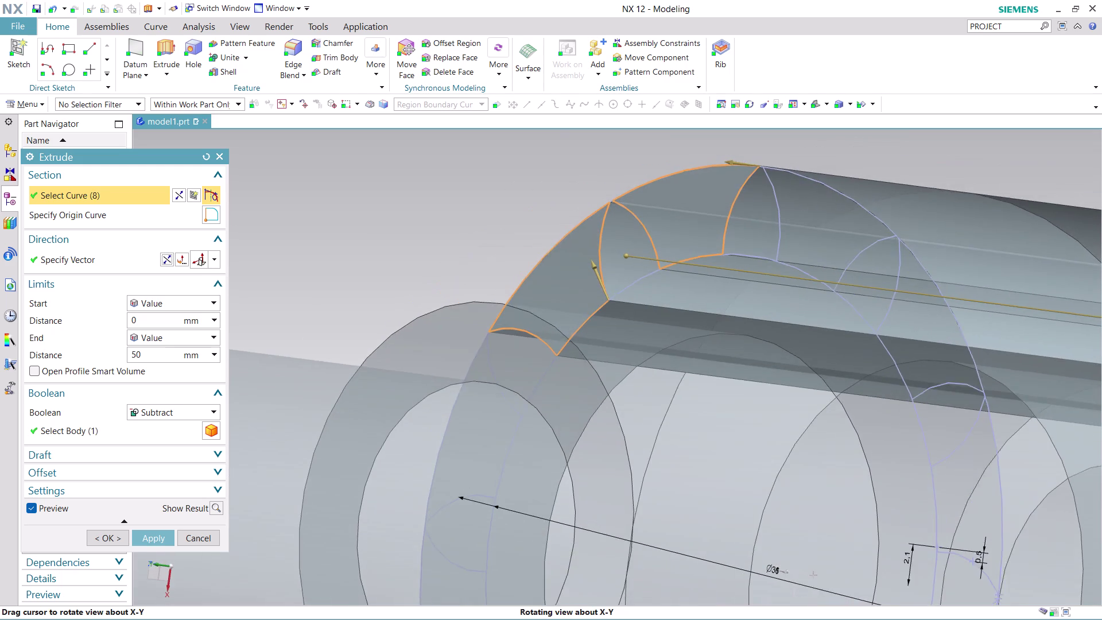
middle_drag(987, 250, 990, 250)
click(842, 230)
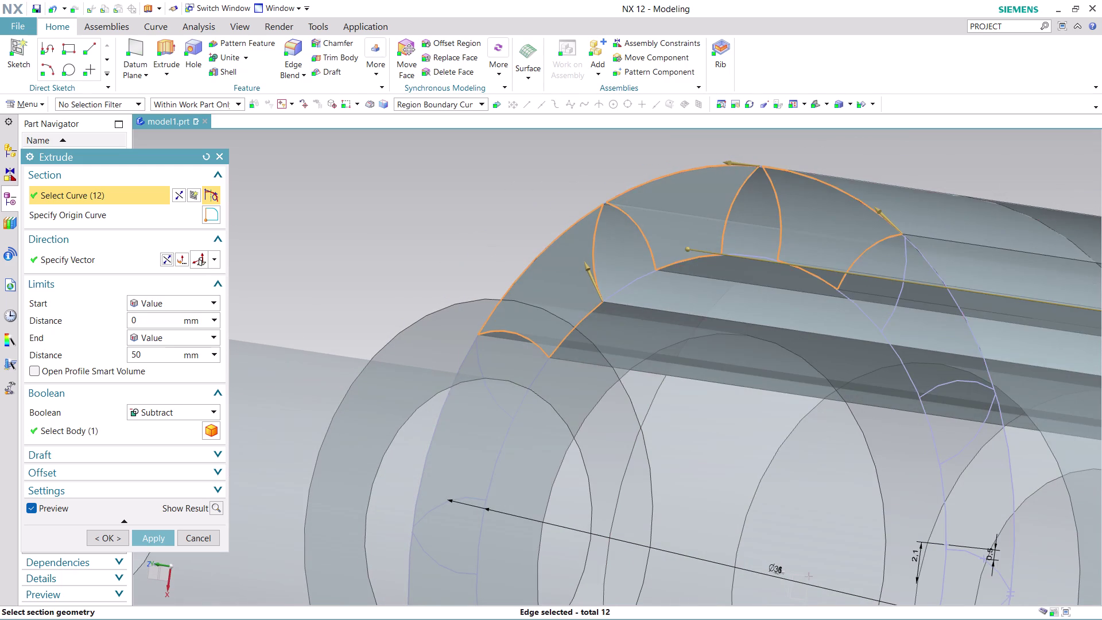
Add the remaining tooth-gap profiles and apply the 50 mm Subtract cut.
scroll(down, 3)
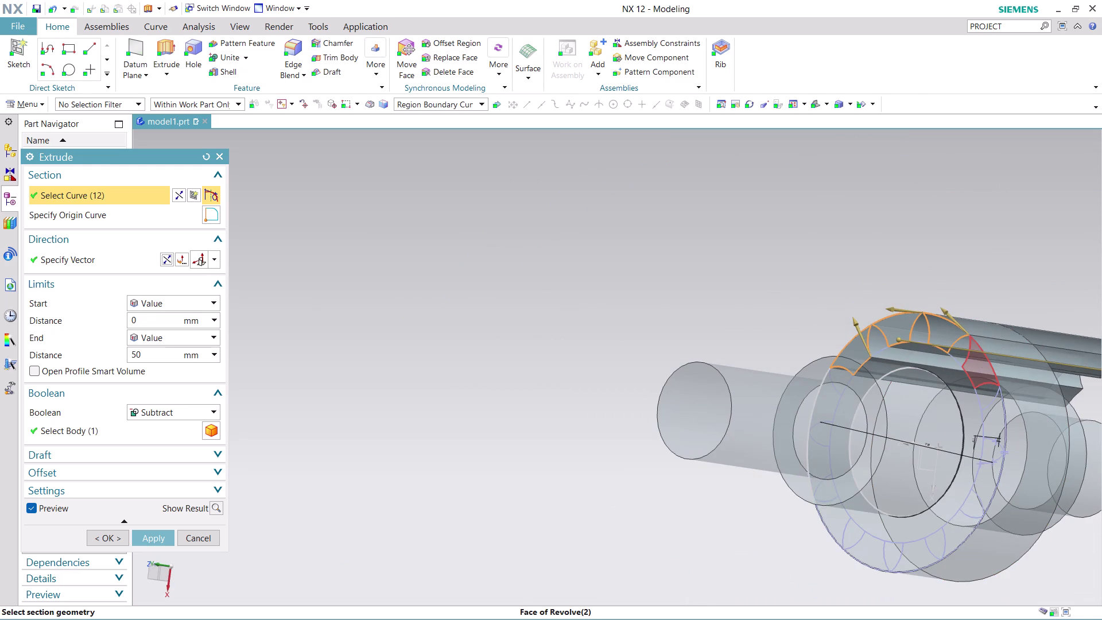
click(984, 369)
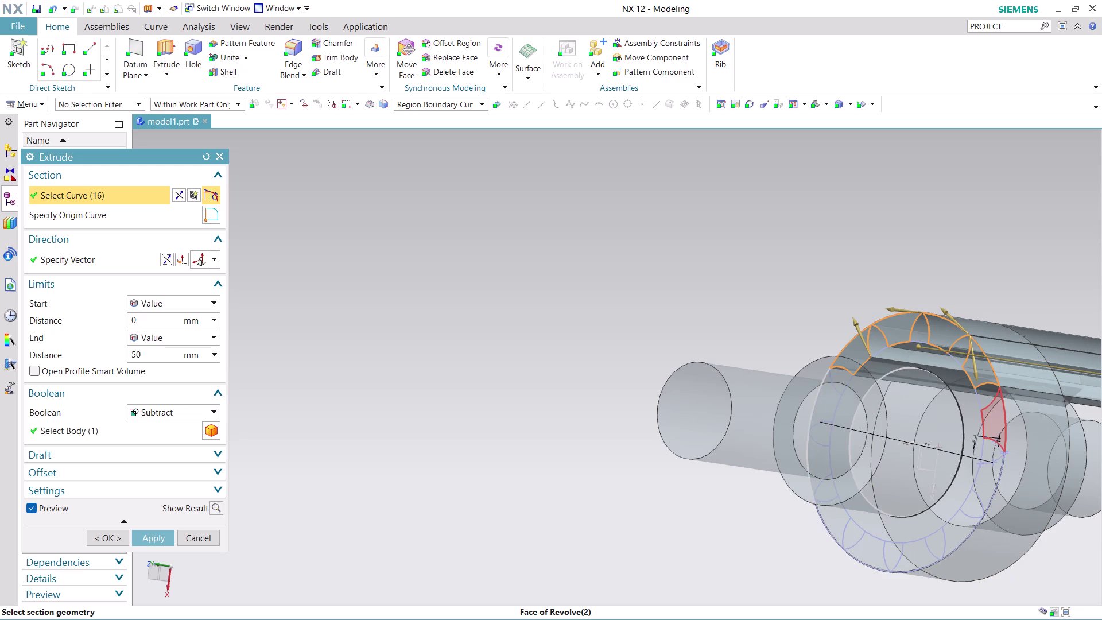
click(996, 421)
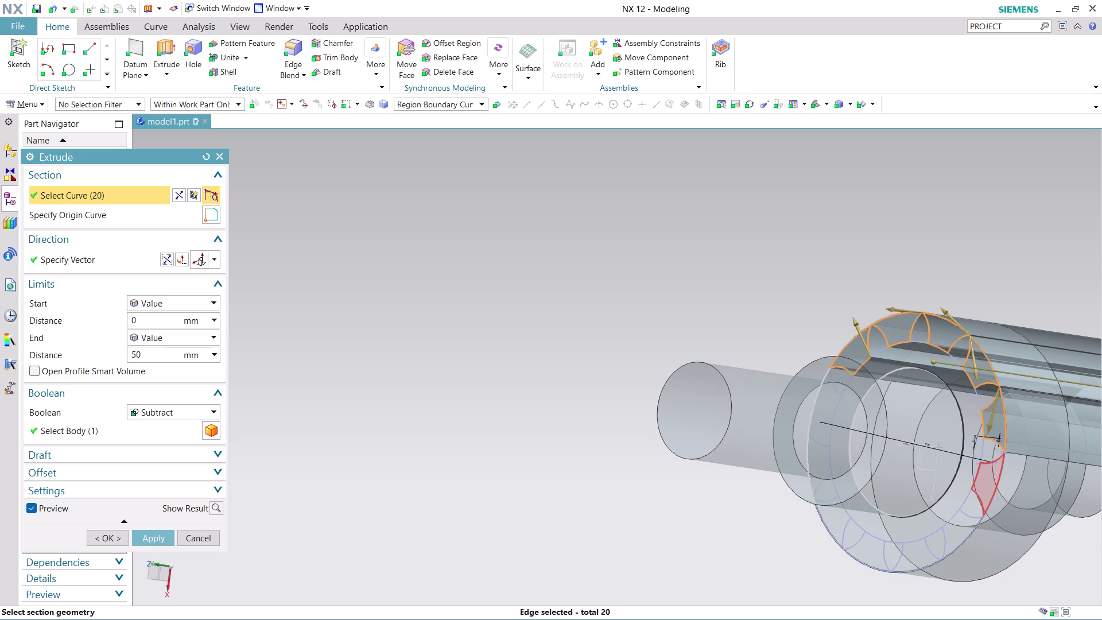
click(984, 488)
click(956, 534)
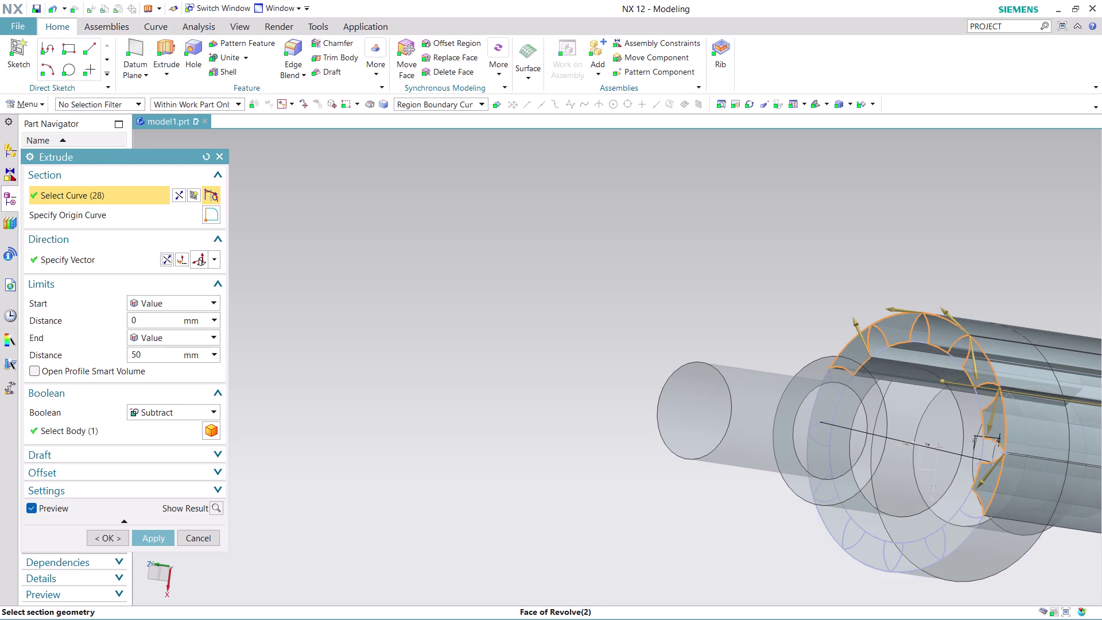
click(914, 559)
click(874, 557)
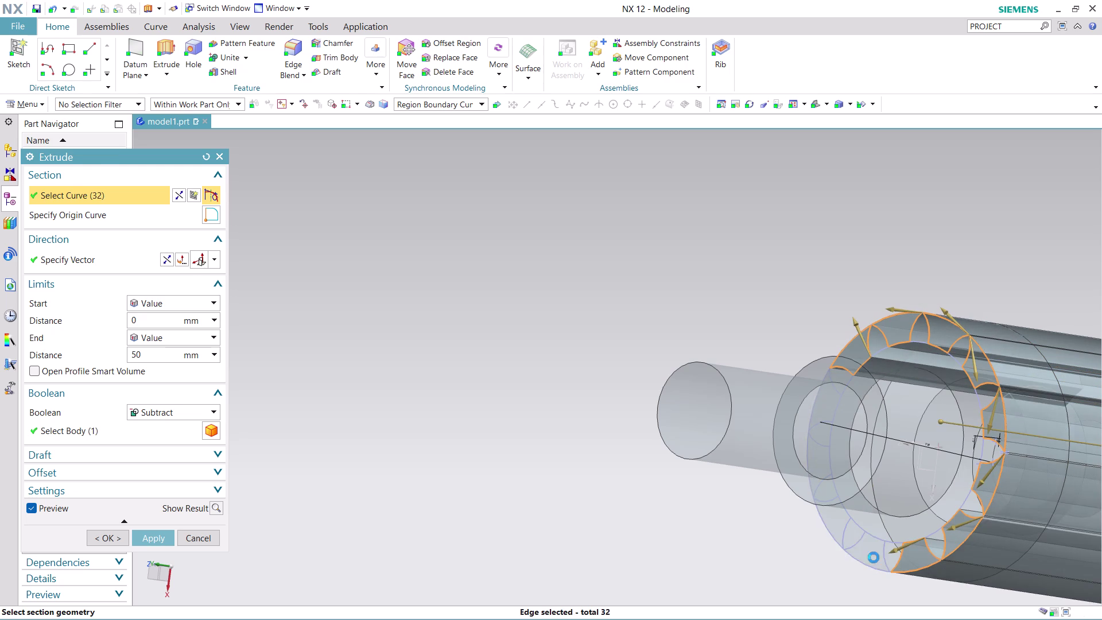
click(838, 527)
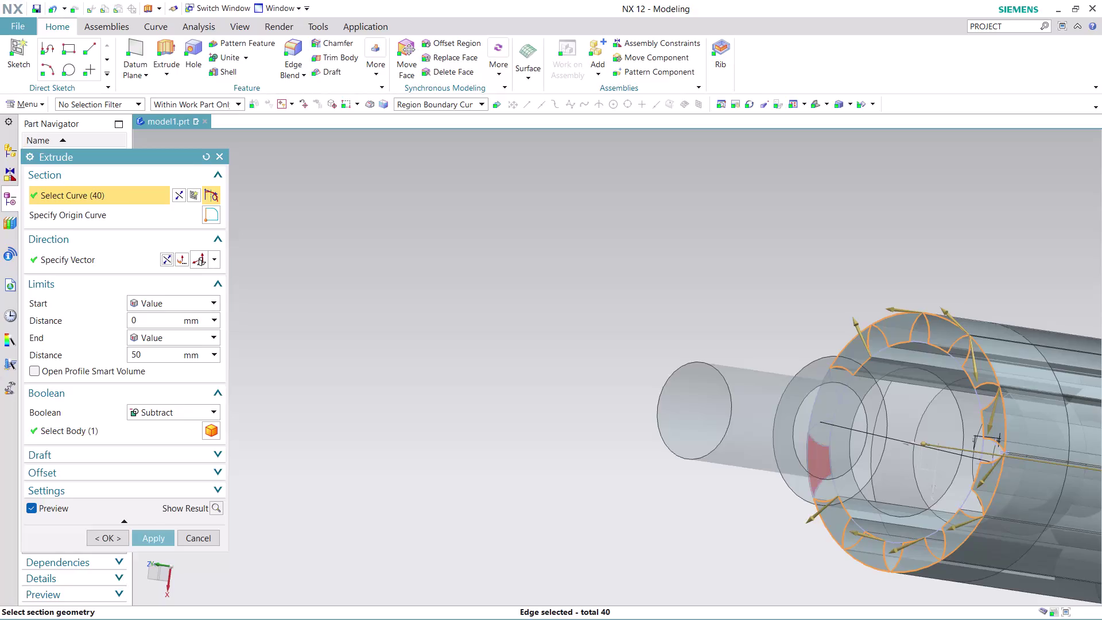
click(816, 470)
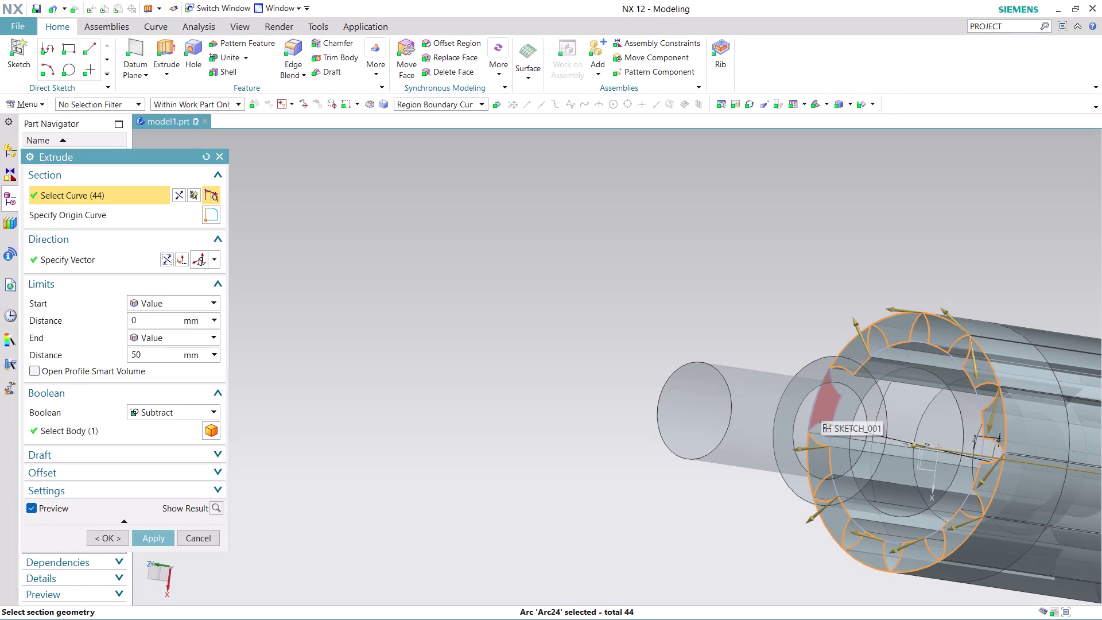
click(820, 406)
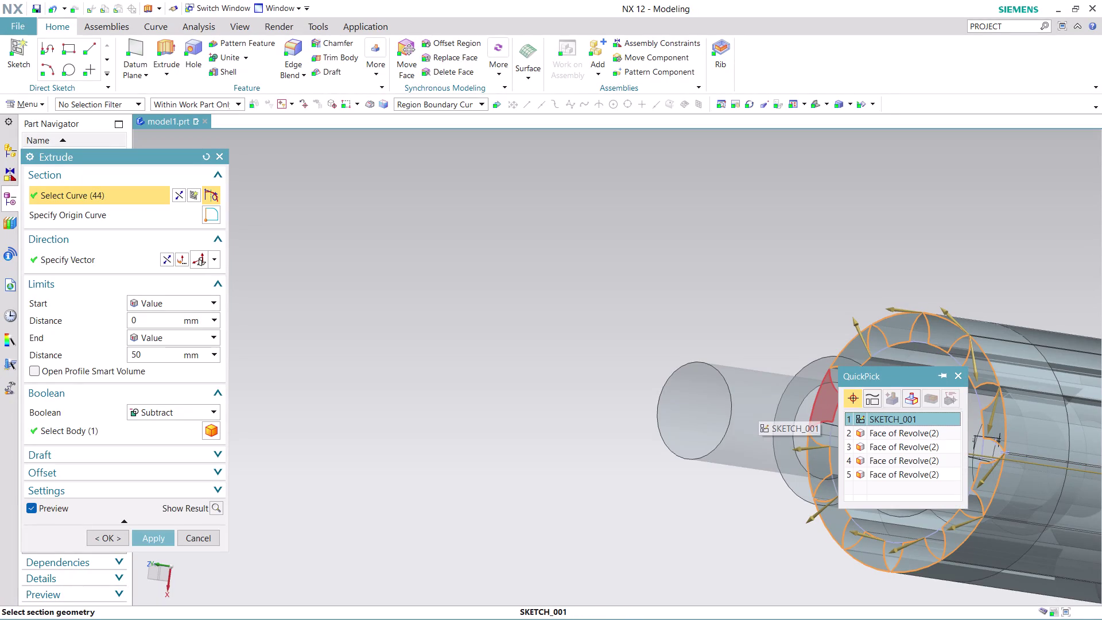
click(911, 423)
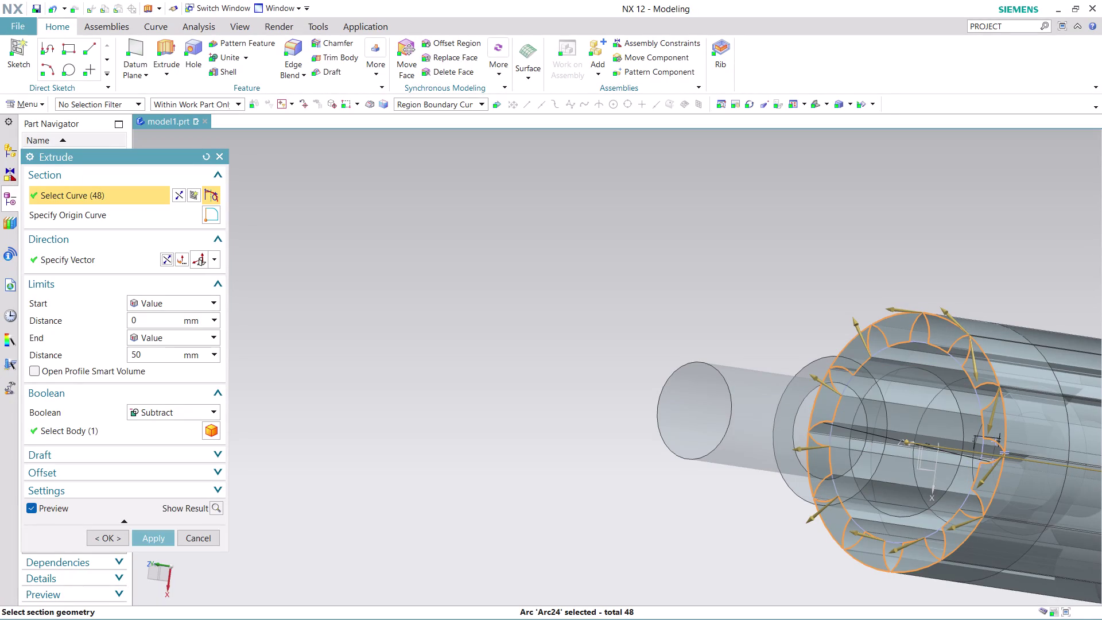
click(158, 533)
middle_drag(1087, 359, 1059, 359)
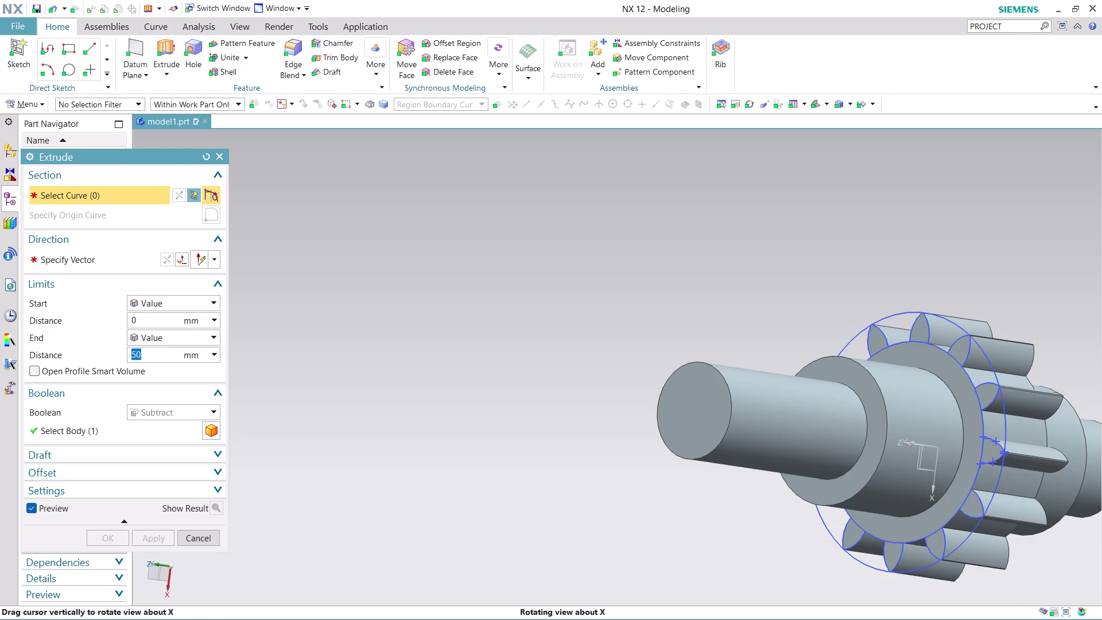
Orbit to inspect the twelve-tooth gear from face and shaft sides, then close Extrude.
middle_drag(1059, 359, 633, 332)
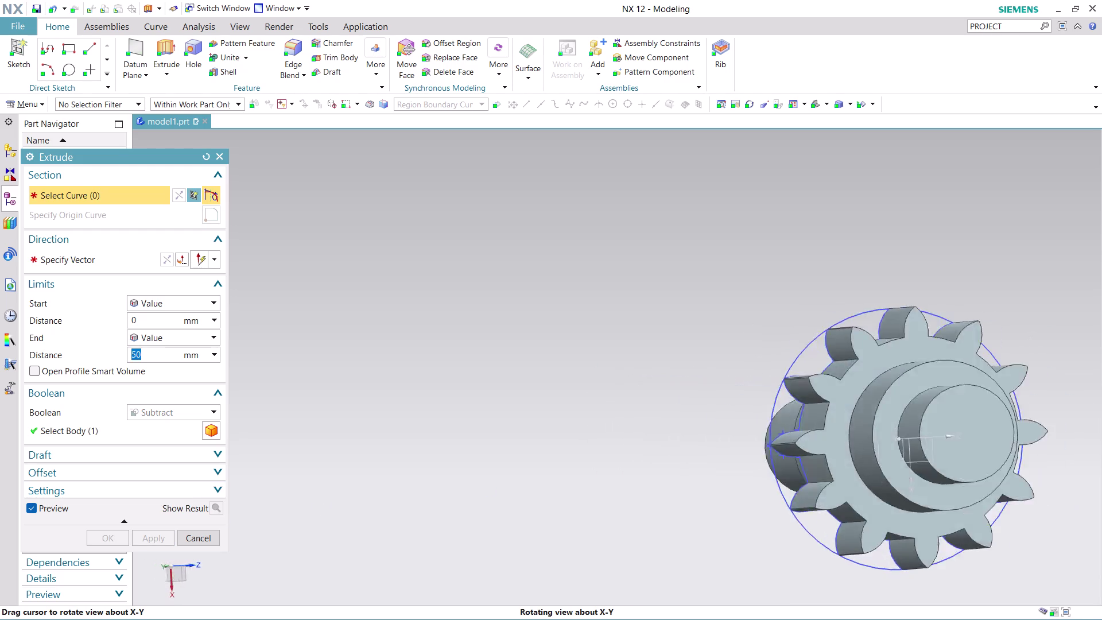
middle_drag(633, 332, 527, 328)
middle_drag(1001, 308, 969, 306)
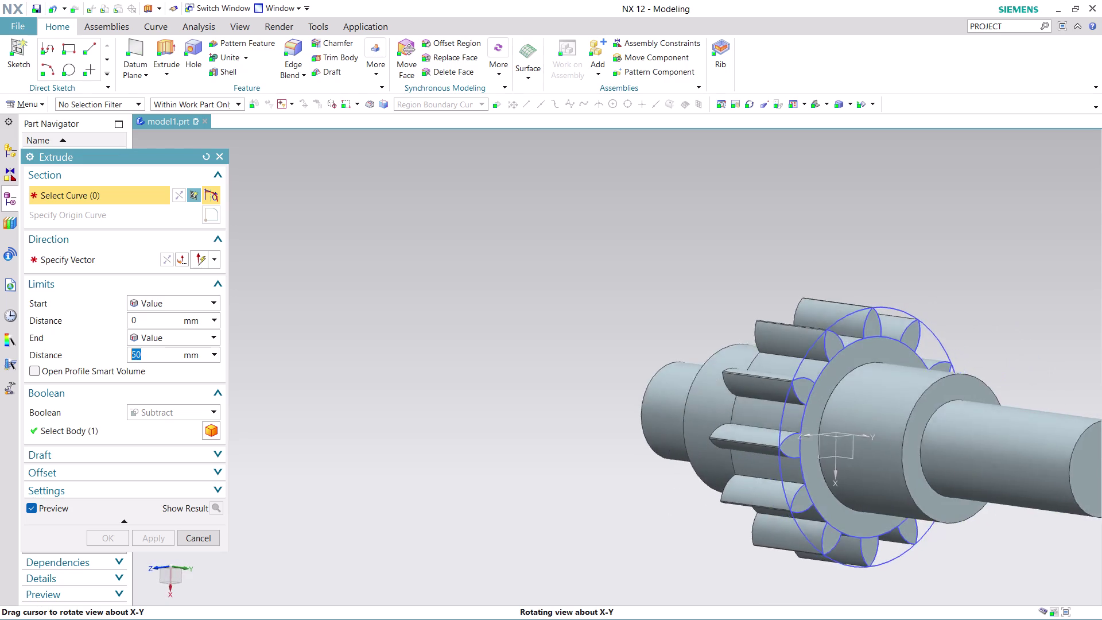
middle_drag(969, 306, 695, 246)
middle_drag(962, 379, 917, 388)
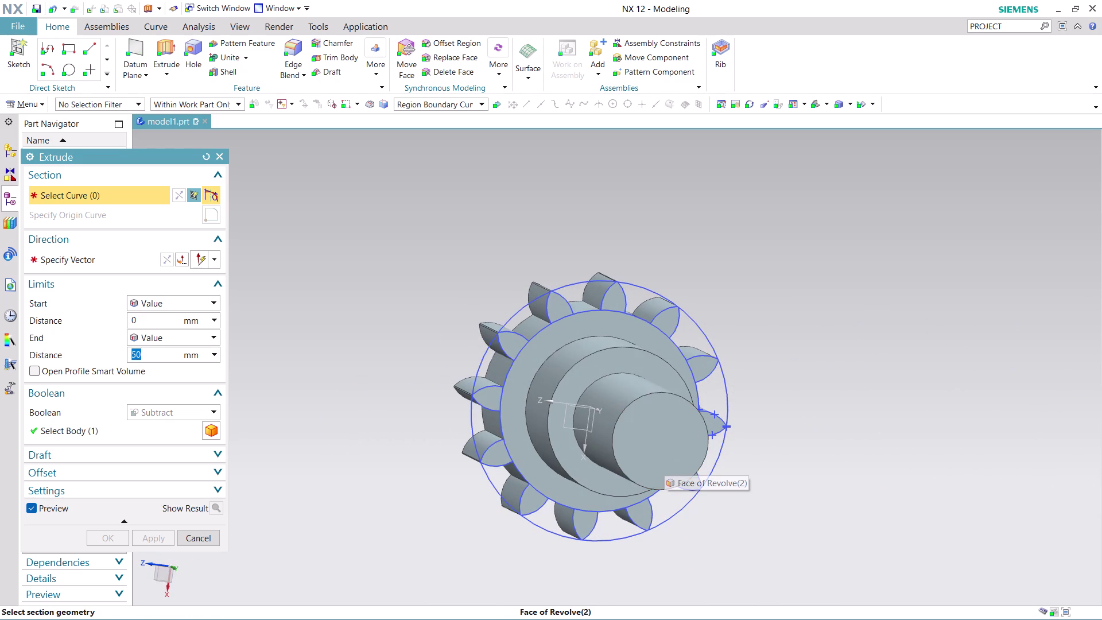
click(196, 541)
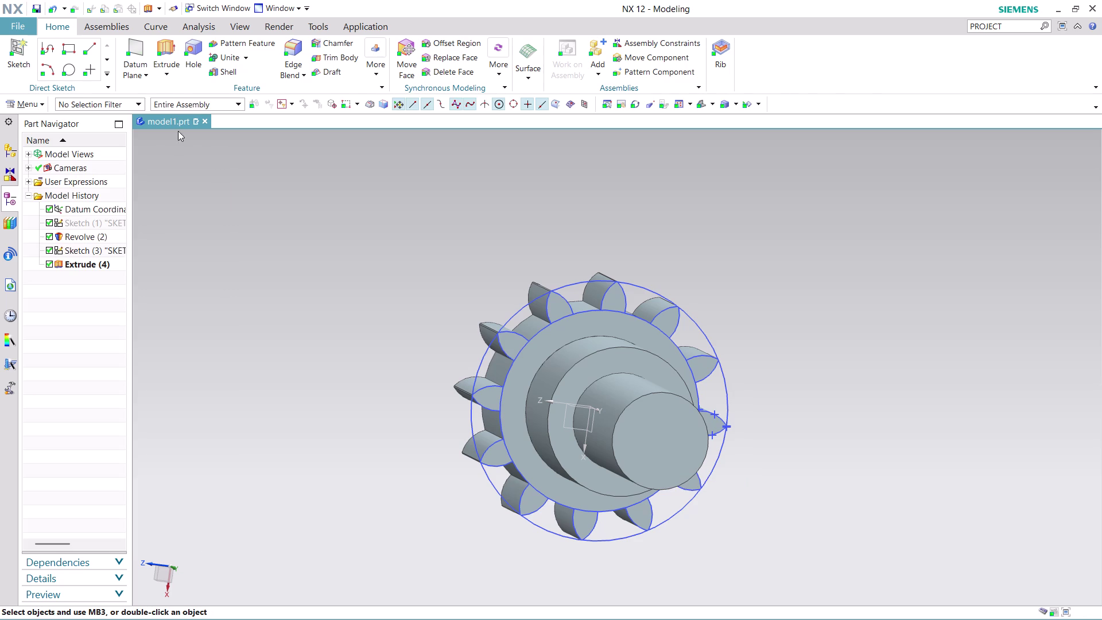
Start an extrusion on the shaft end circle, then cancel it without cutting.
click(165, 51)
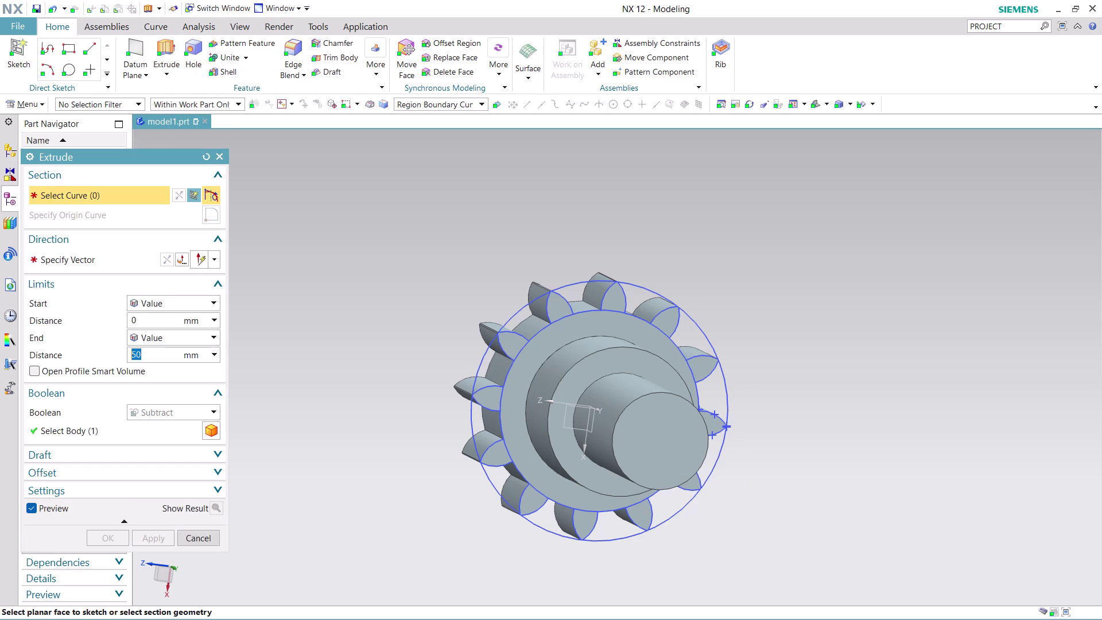
click(675, 429)
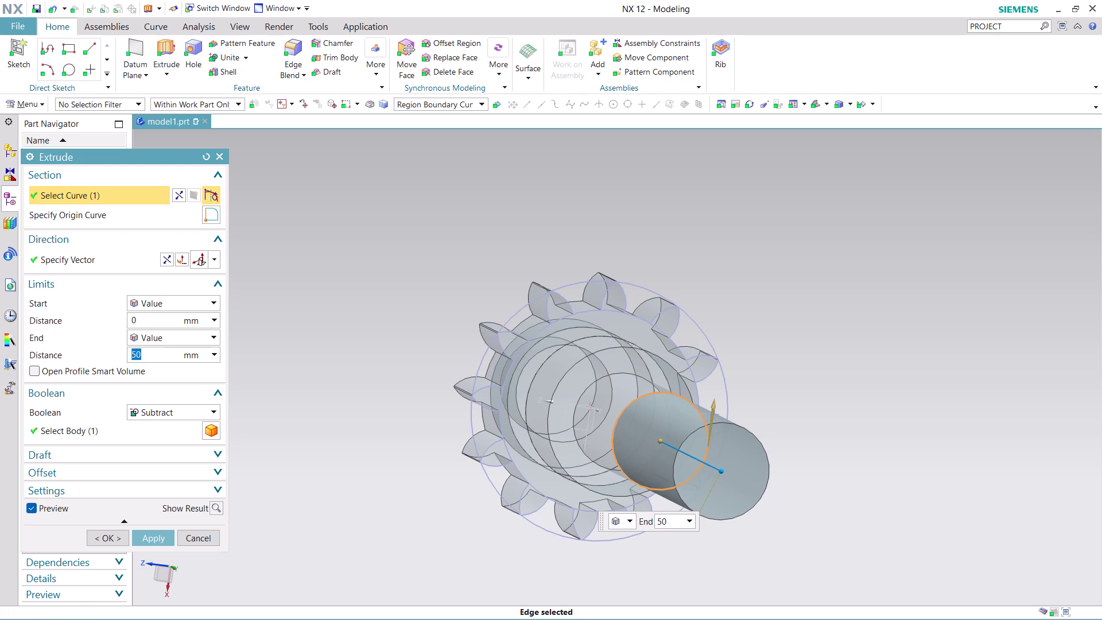
click(210, 538)
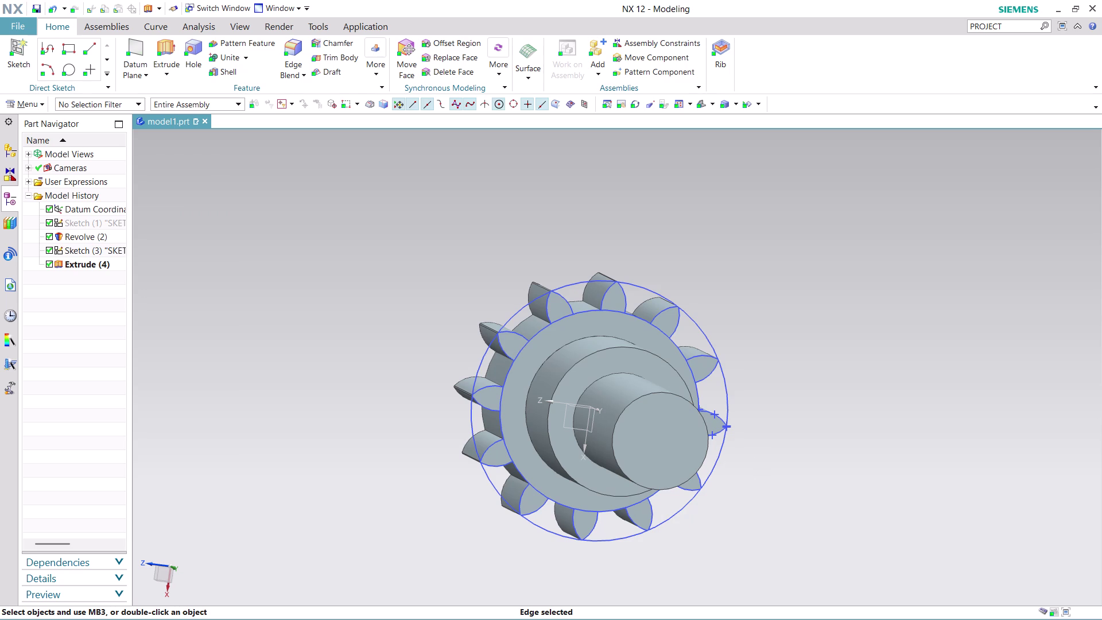
right_click(583, 284)
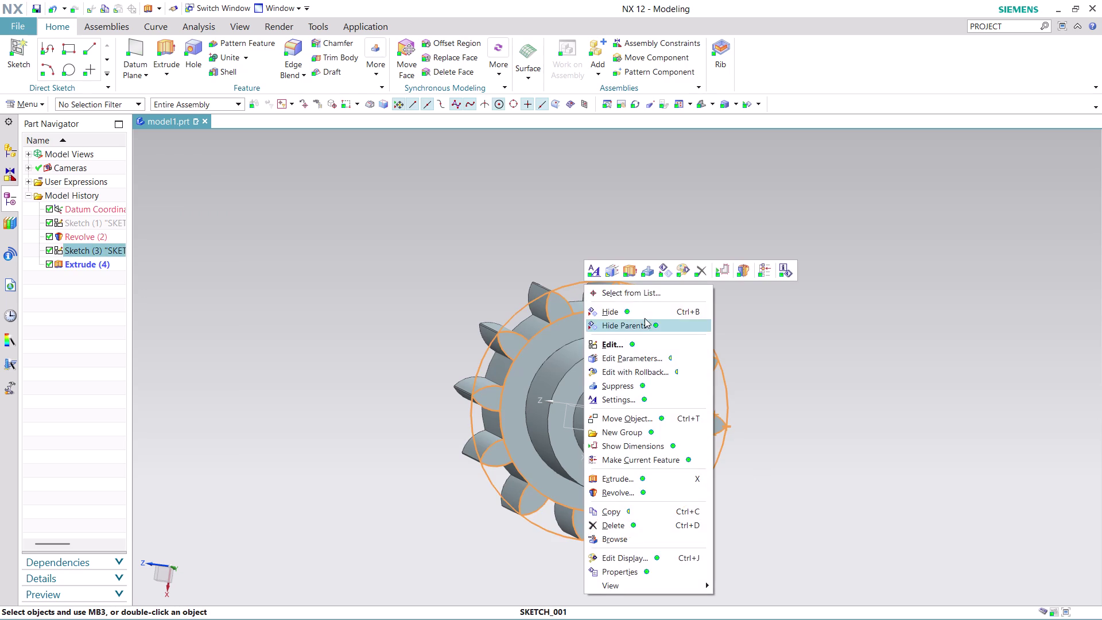
click(647, 311)
middle_drag(836, 458, 817, 451)
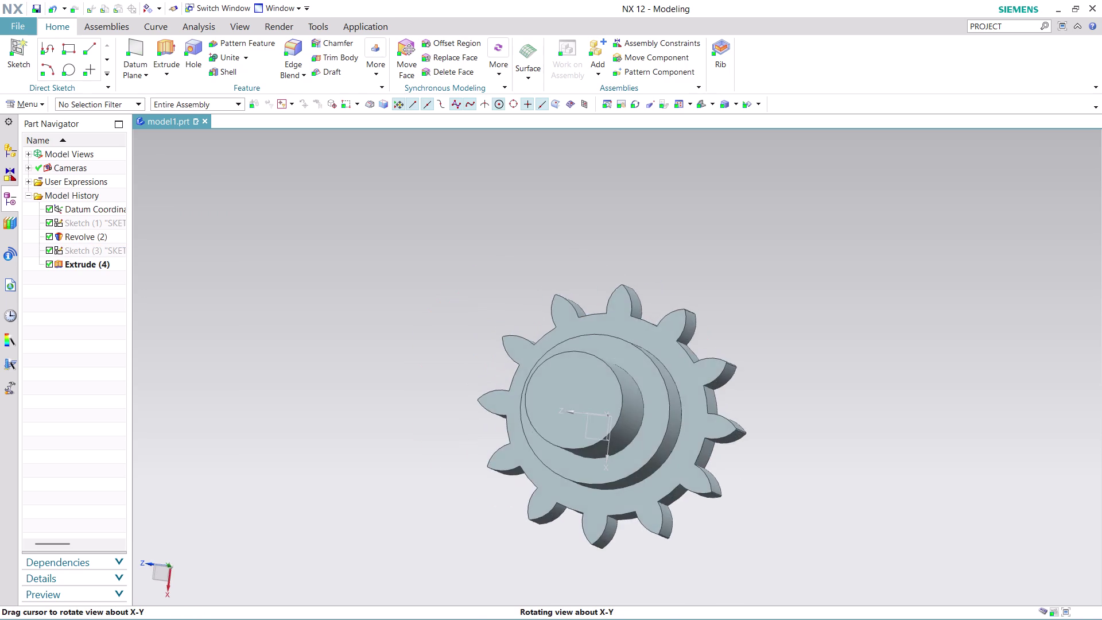
middle_drag(817, 451, 830, 451)
middle_click(829, 451)
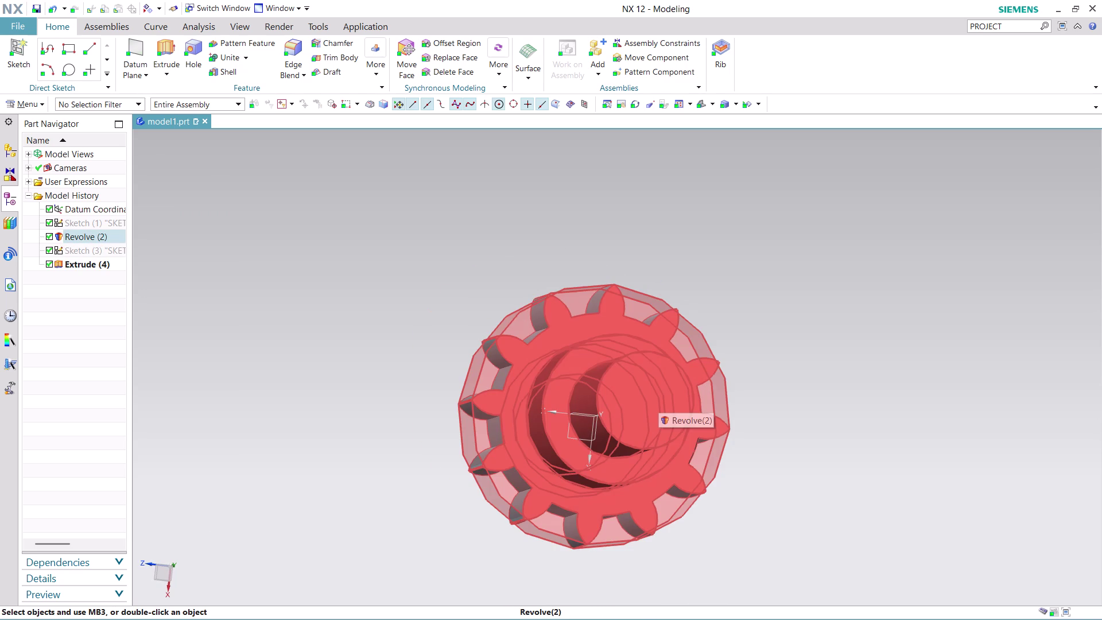
click(167, 44)
click(666, 392)
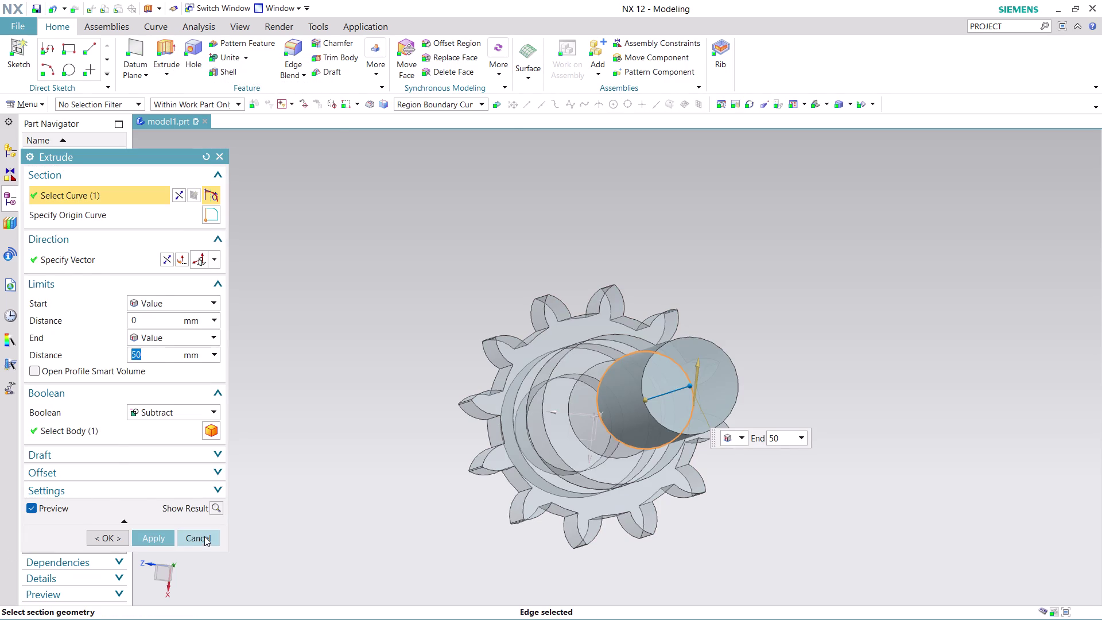
click(205, 536)
click(664, 398)
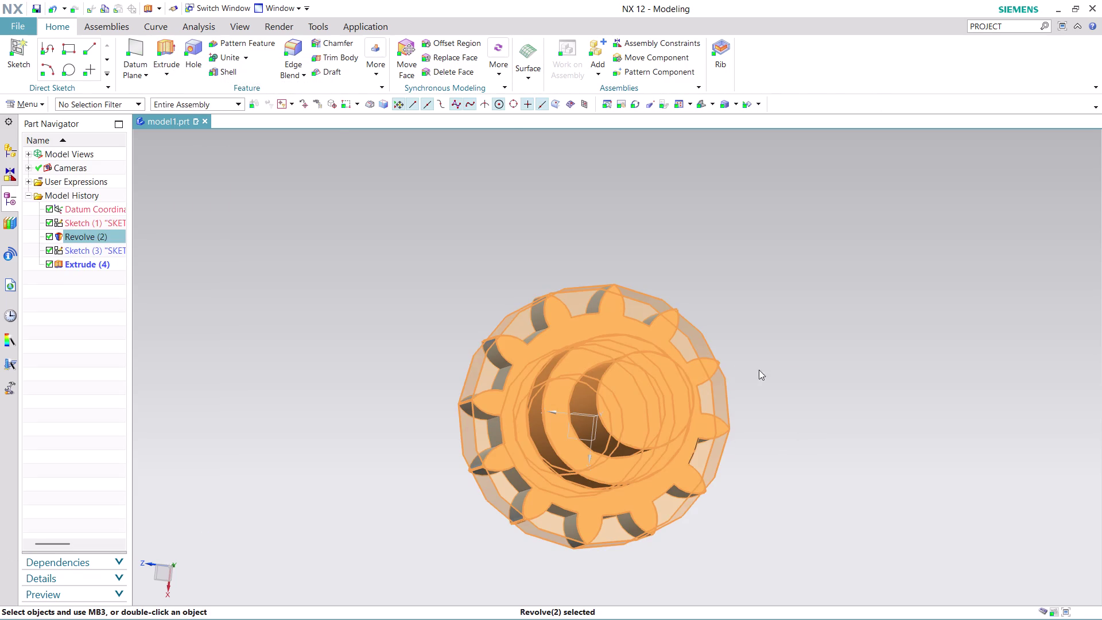
click(825, 344)
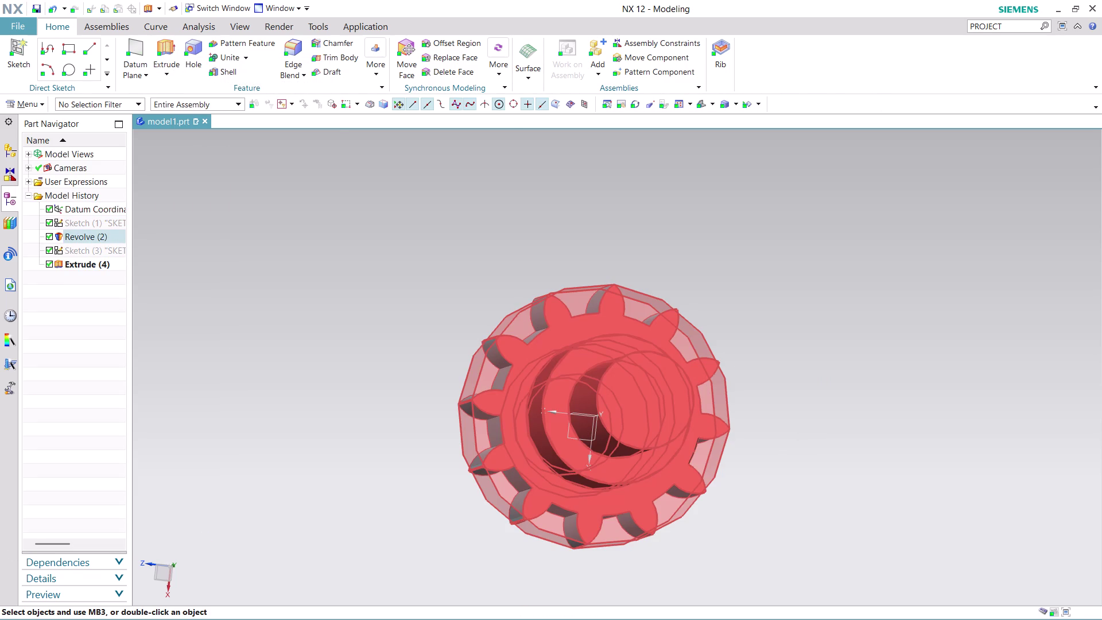
middle_drag(842, 362, 822, 386)
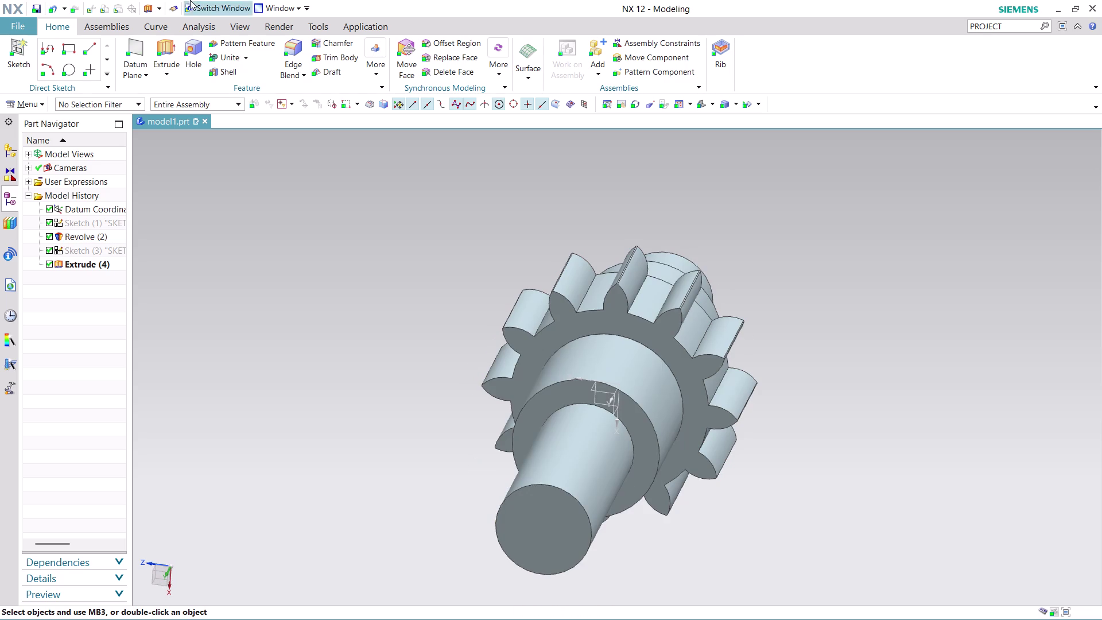
click(166, 45)
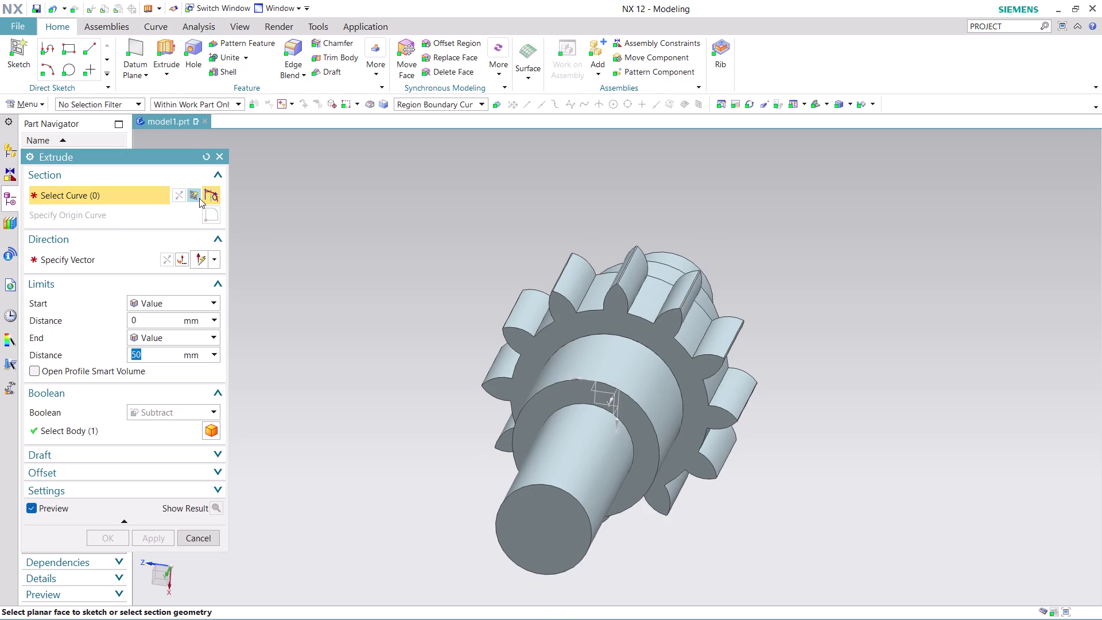
click(193, 195)
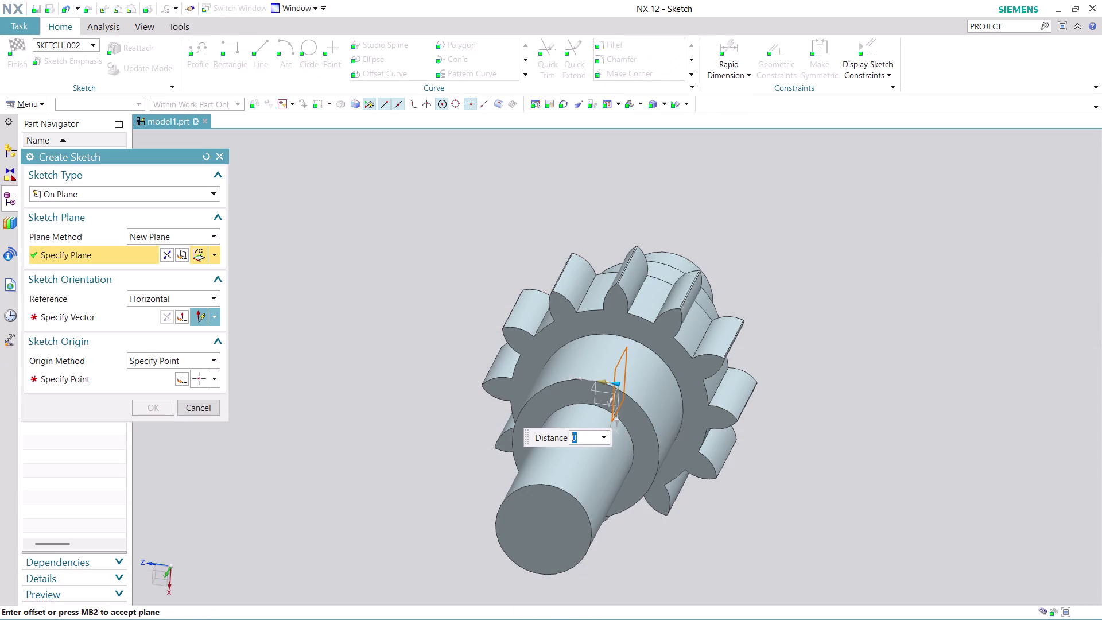
click(186, 402)
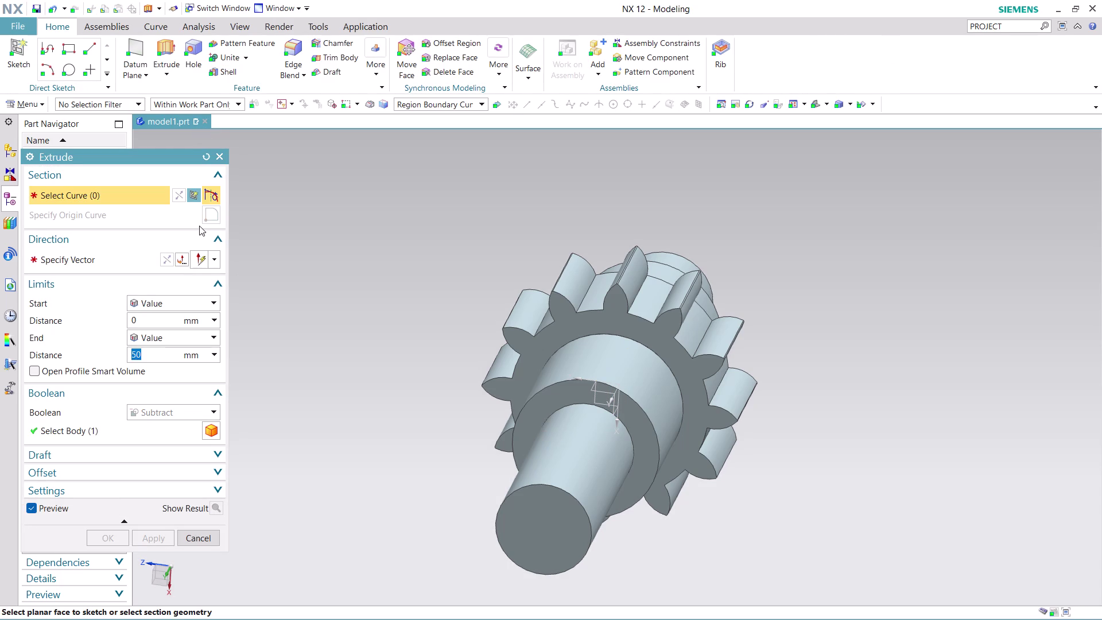
click(552, 522)
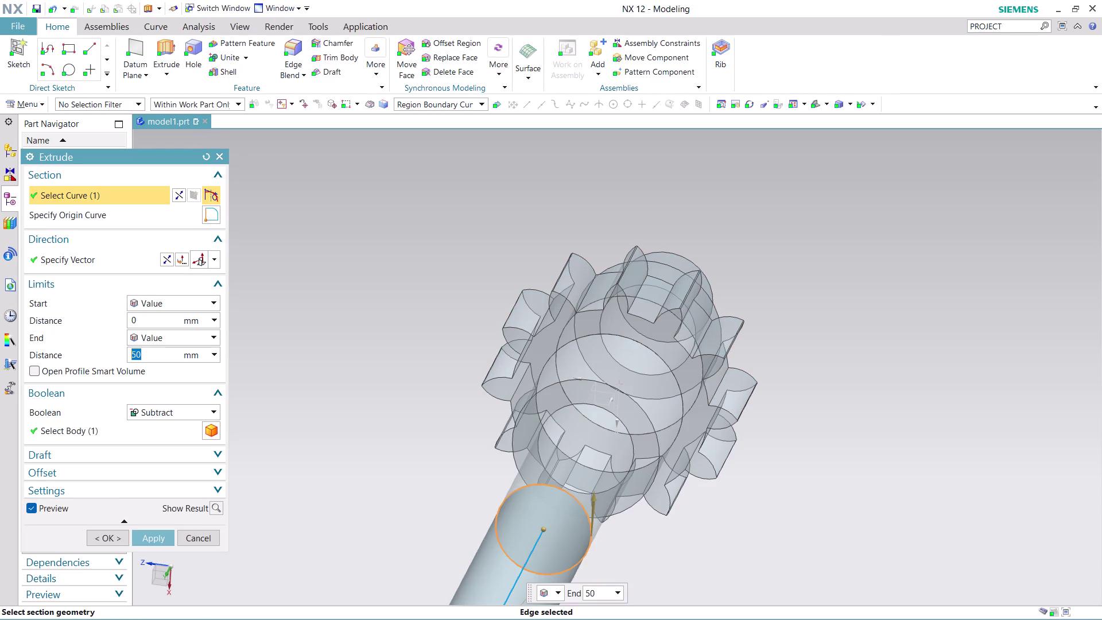
middle_drag(648, 540, 675, 499)
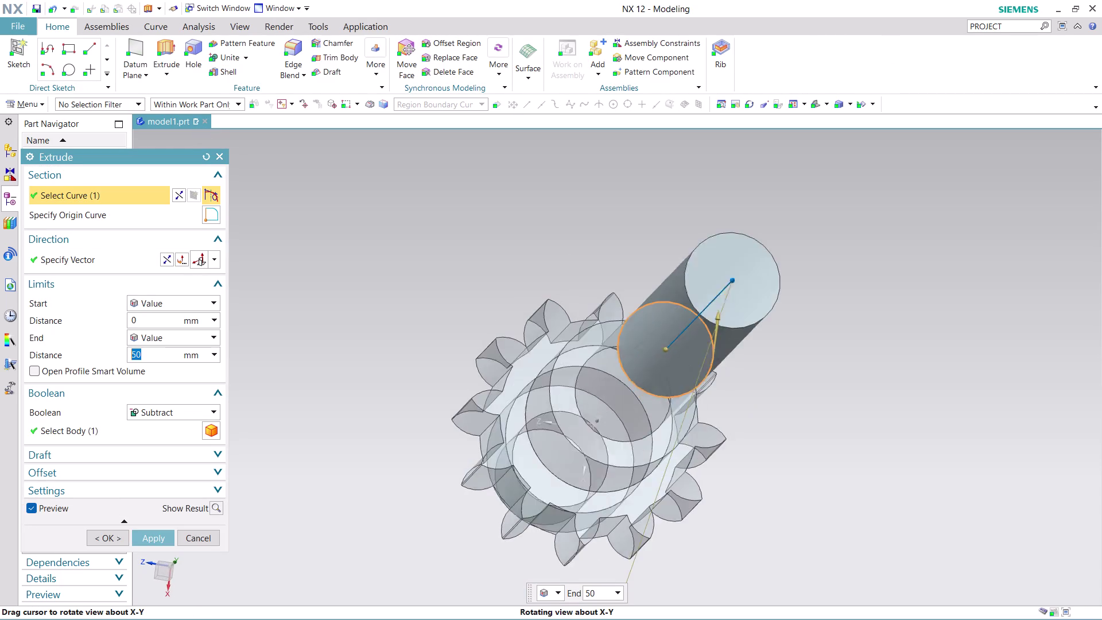
middle_drag(676, 499, 664, 505)
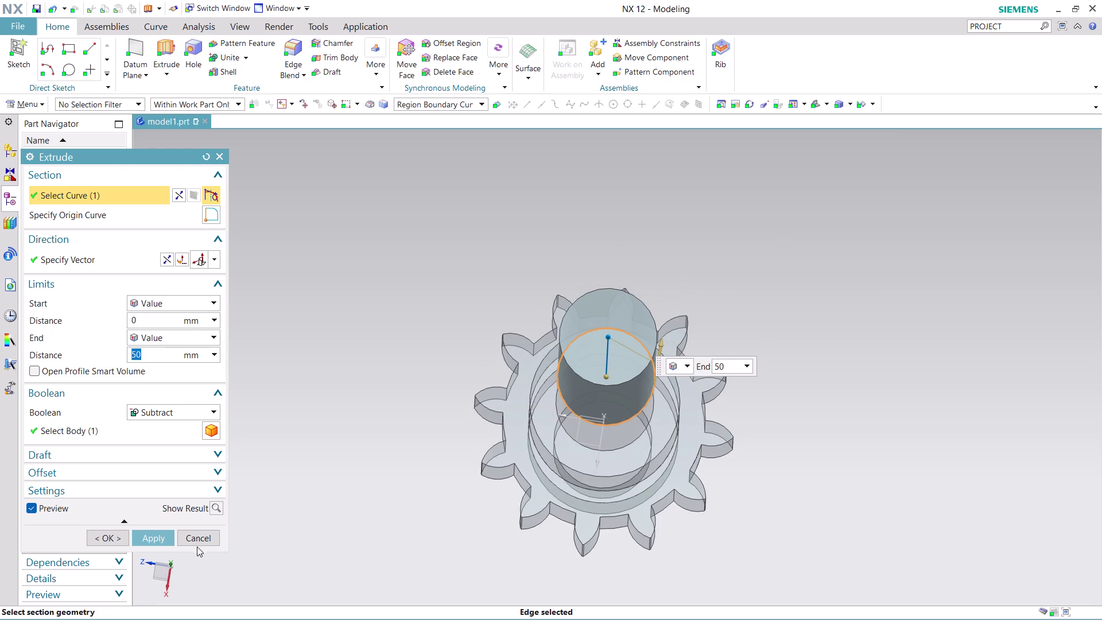
click(198, 537)
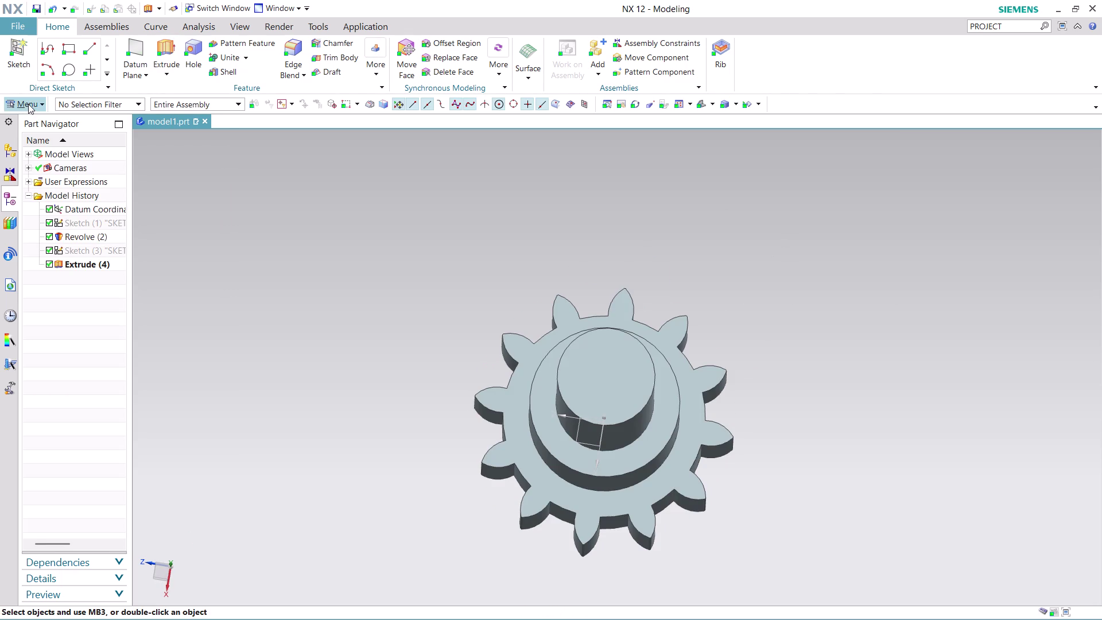
Start another extrusion and begin sketching its section profile.
click(168, 43)
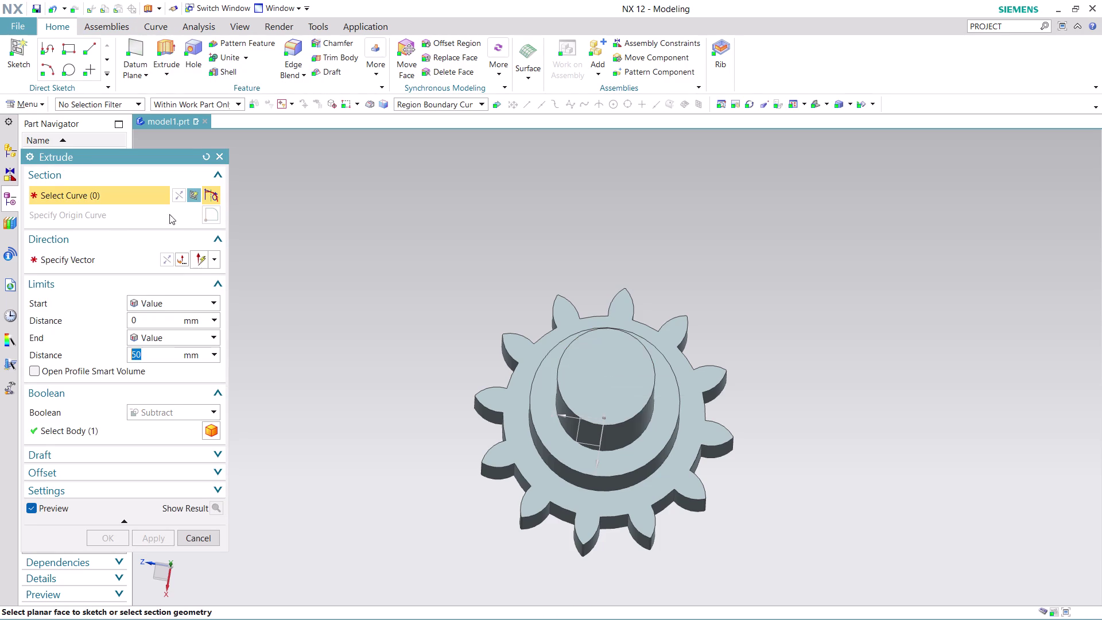
click(194, 195)
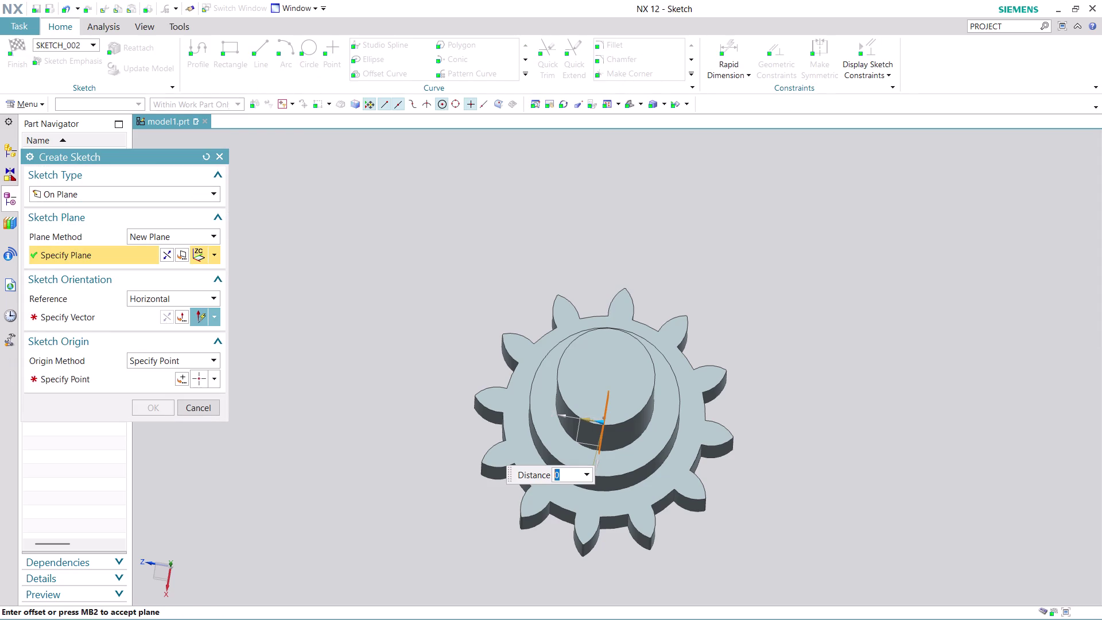
Choose a plane at the gear centre from the Specify Plane options.
middle_drag(724, 305, 723, 320)
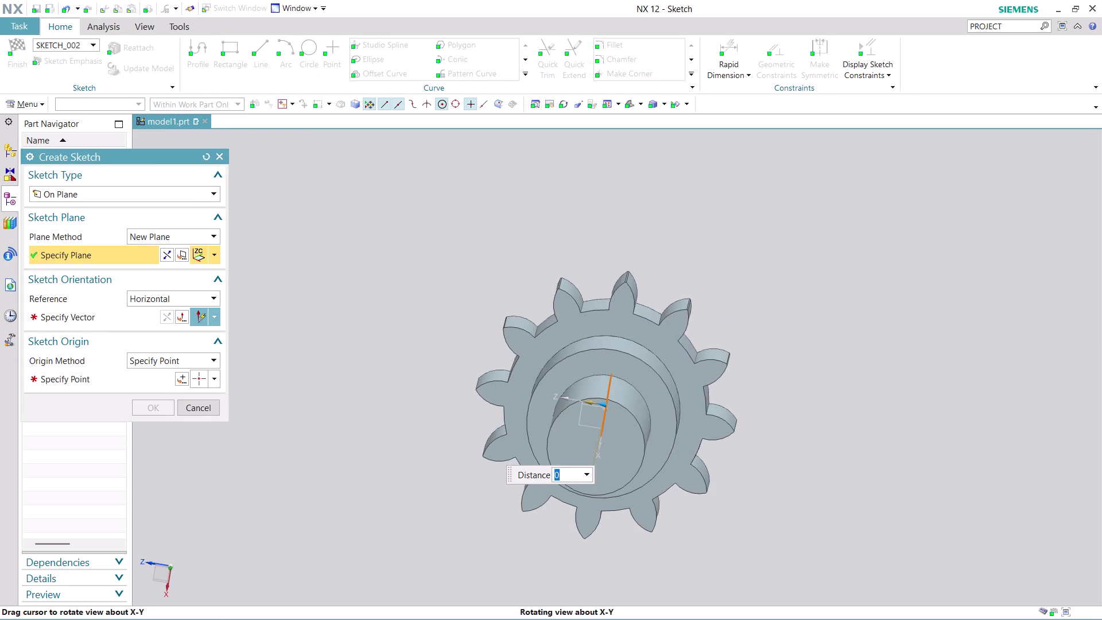
scroll(up, 3)
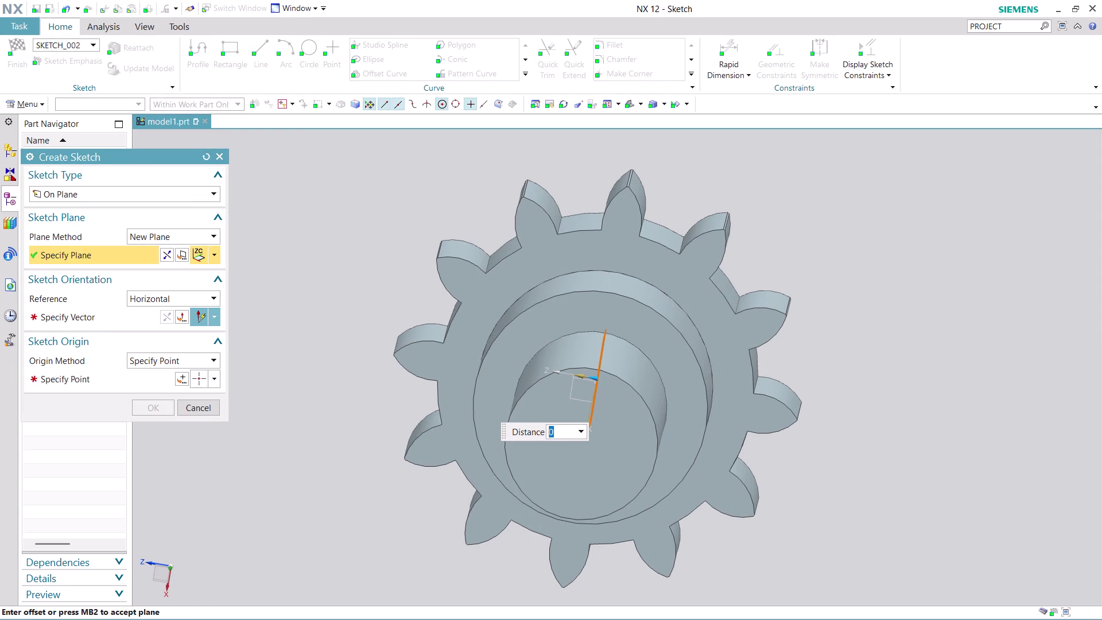
click(615, 392)
click(615, 392)
click(212, 253)
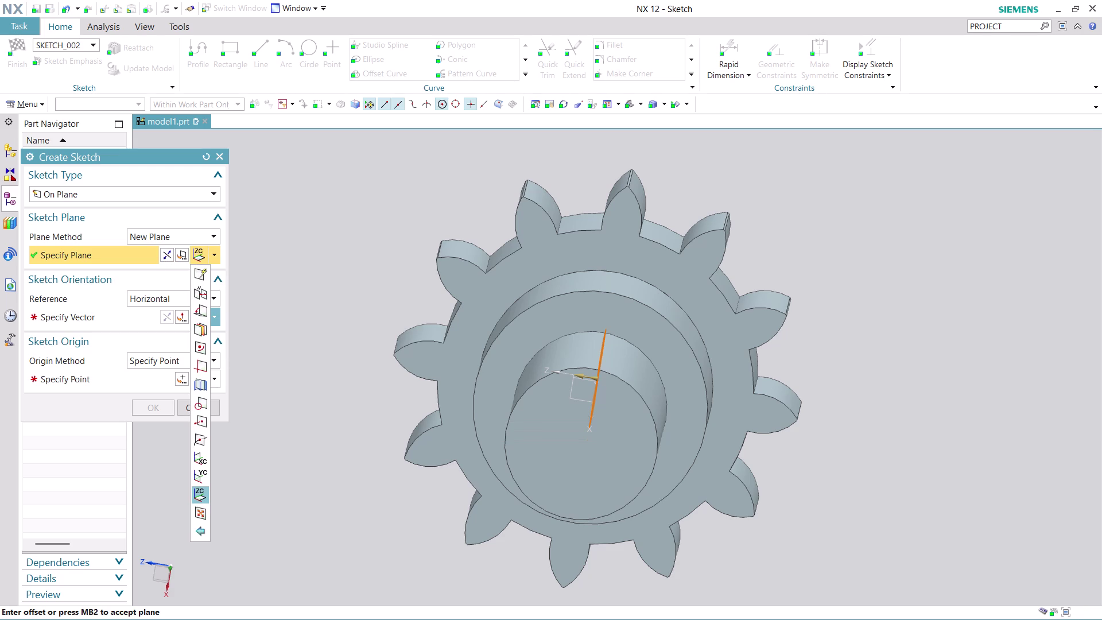
click(572, 387)
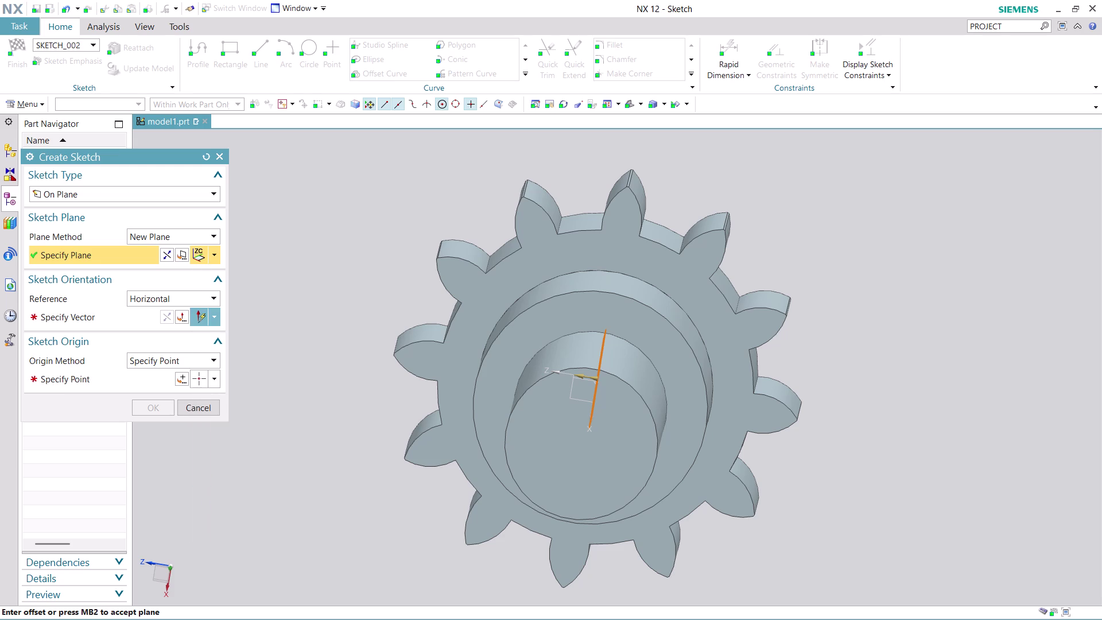
click(575, 394)
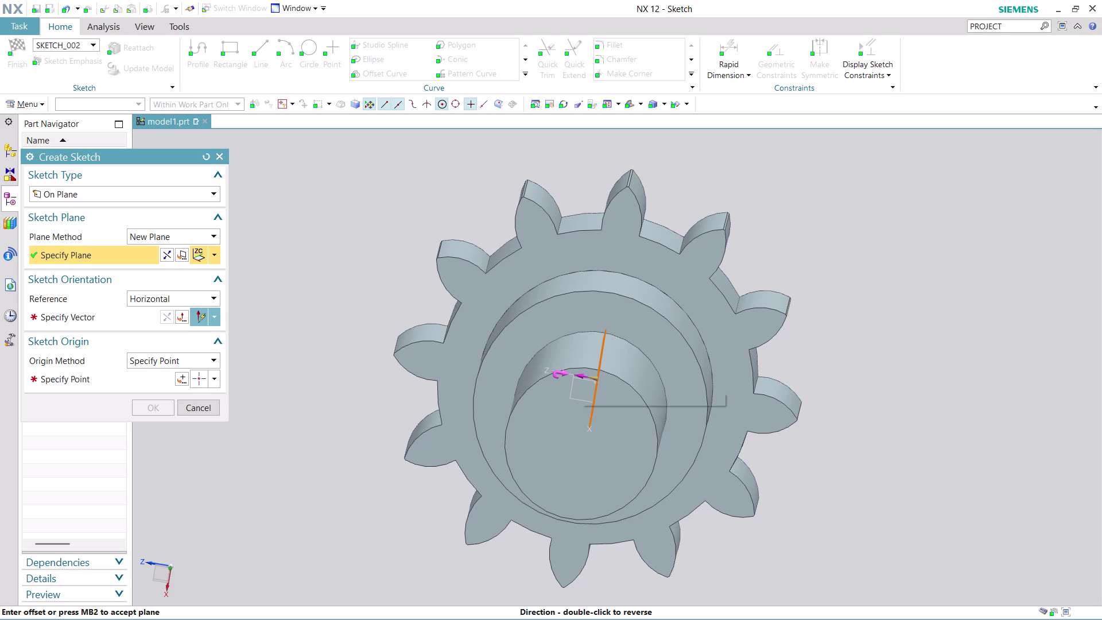
click(581, 376)
click(571, 401)
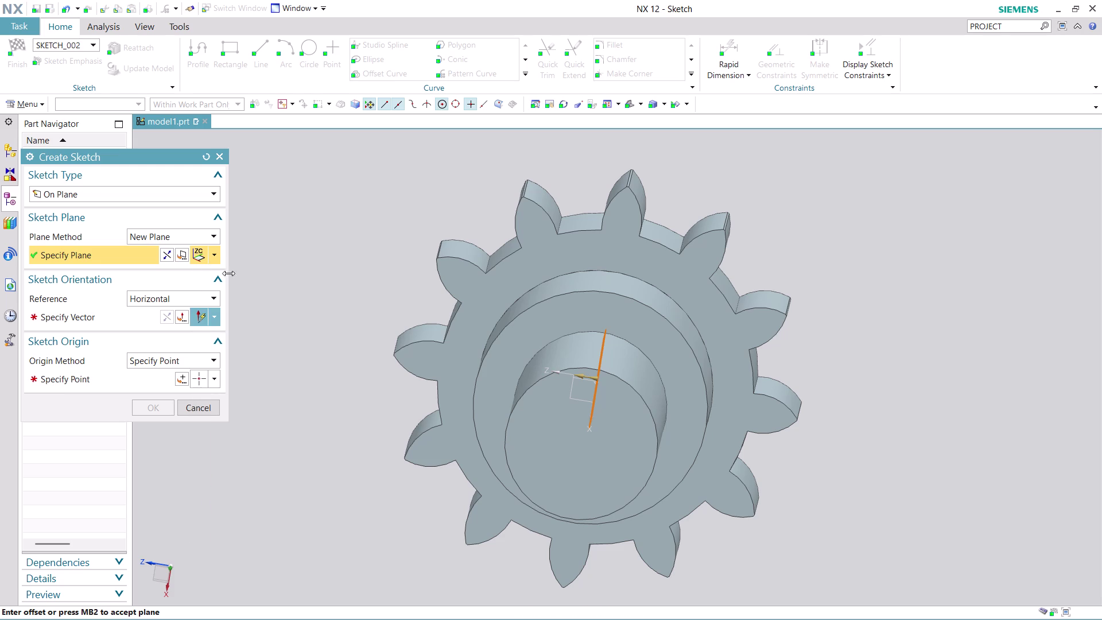
click(213, 259)
click(203, 477)
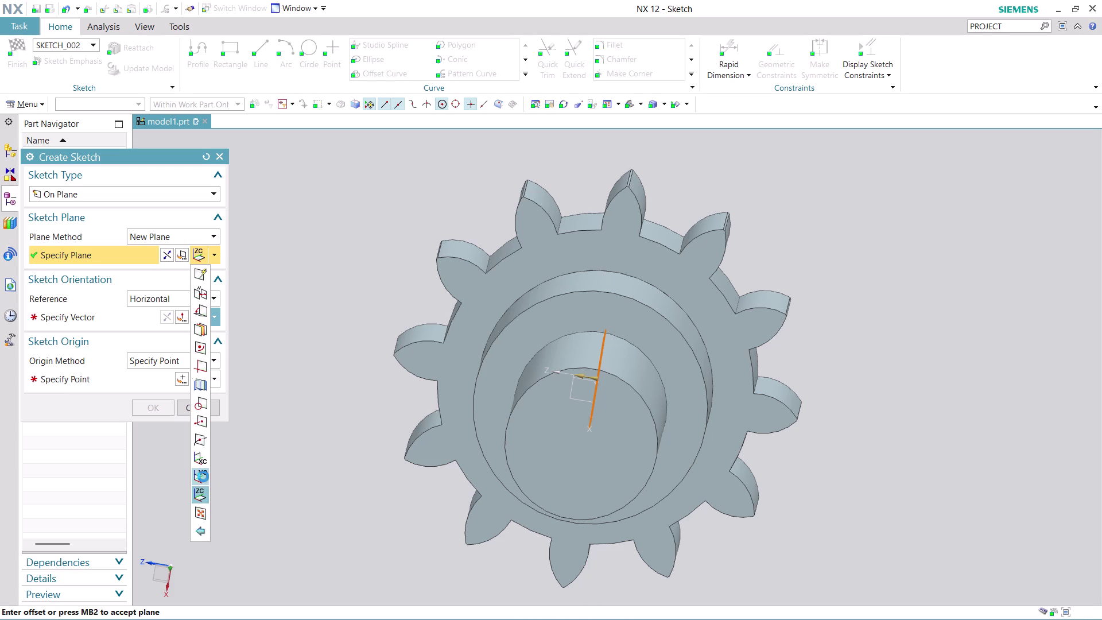
Accept the chosen plane, create the sketch, and exit back to modelling.
middle_drag(811, 417, 889, 428)
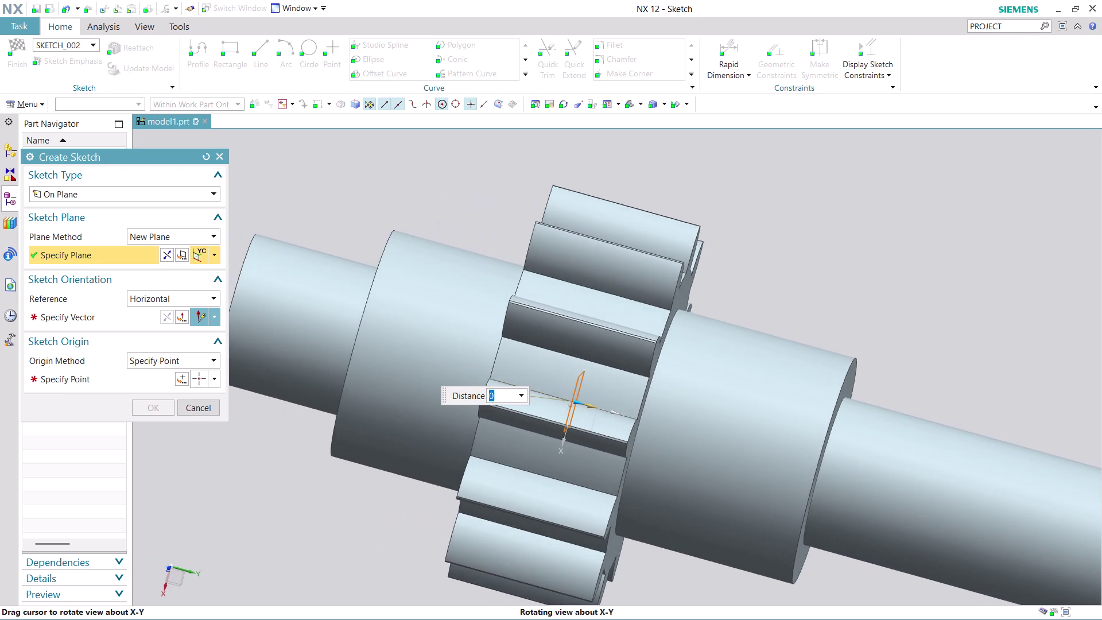
middle_drag(888, 428, 818, 404)
middle_drag(818, 404, 808, 408)
middle_click(808, 409)
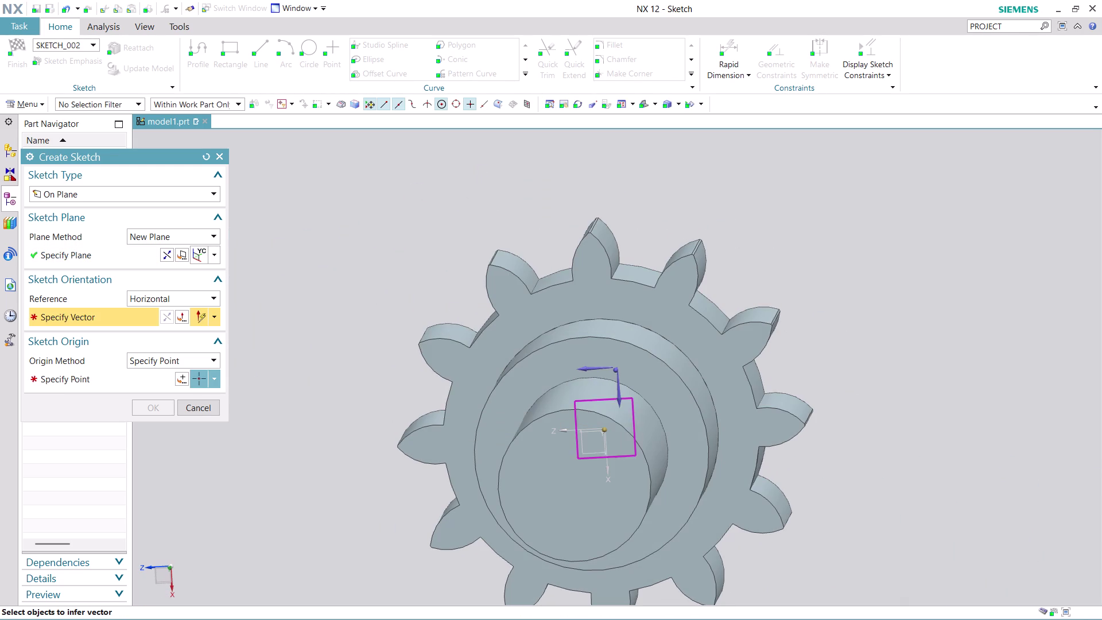
click(190, 410)
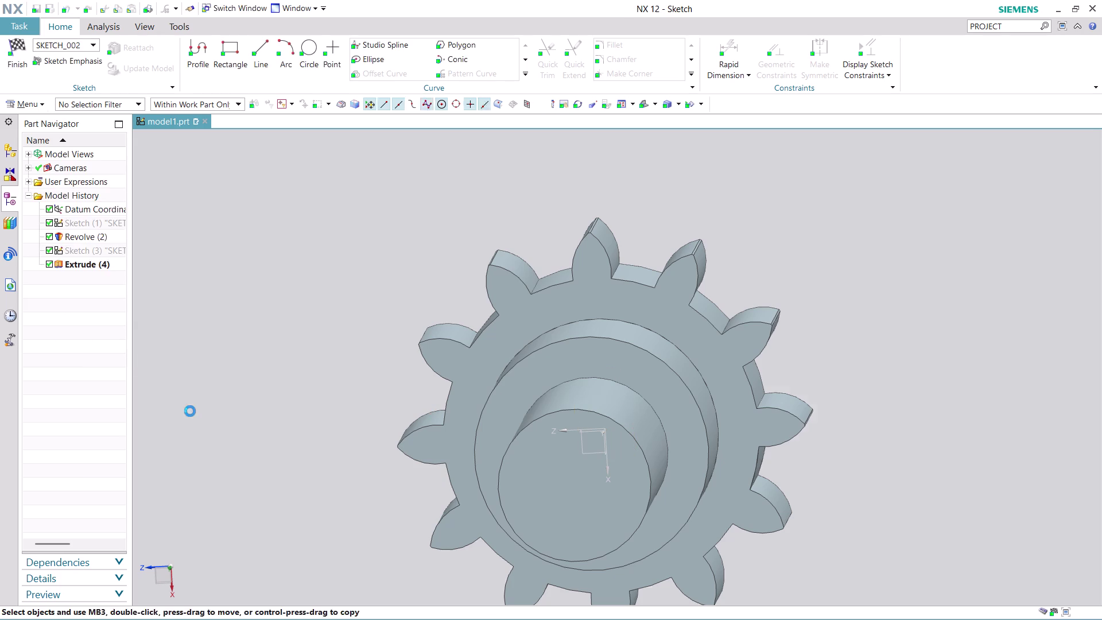
click(205, 539)
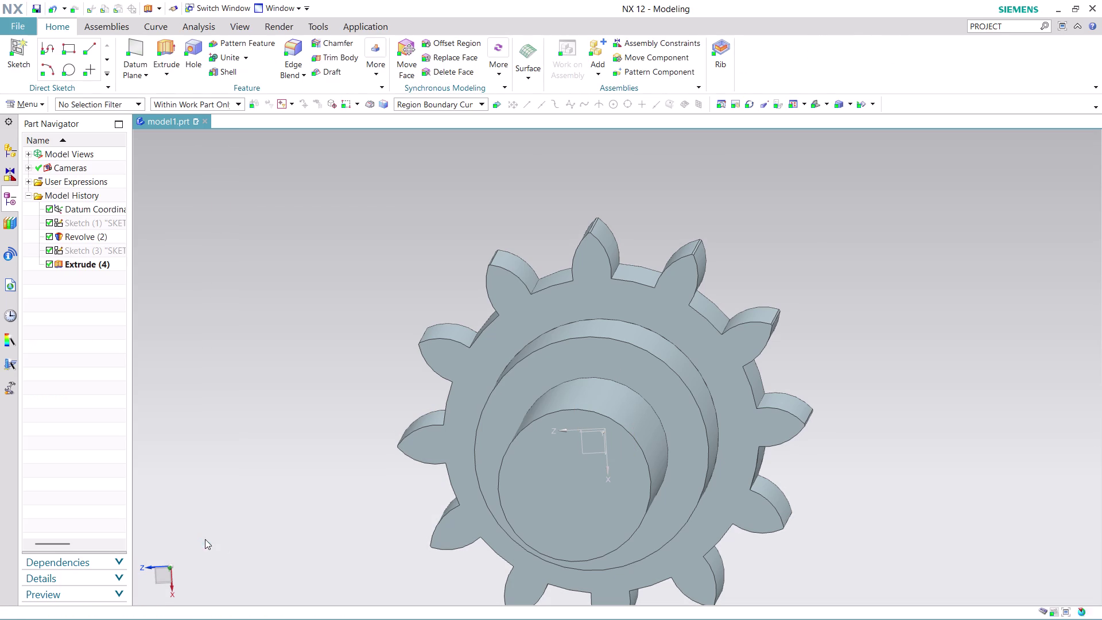
click(162, 75)
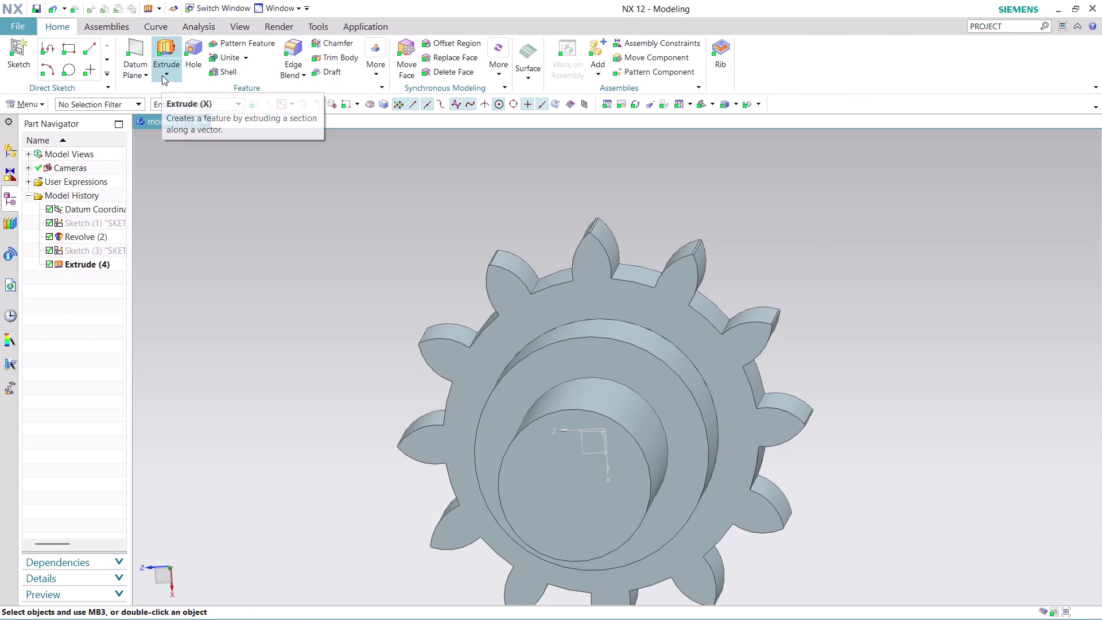
click(178, 92)
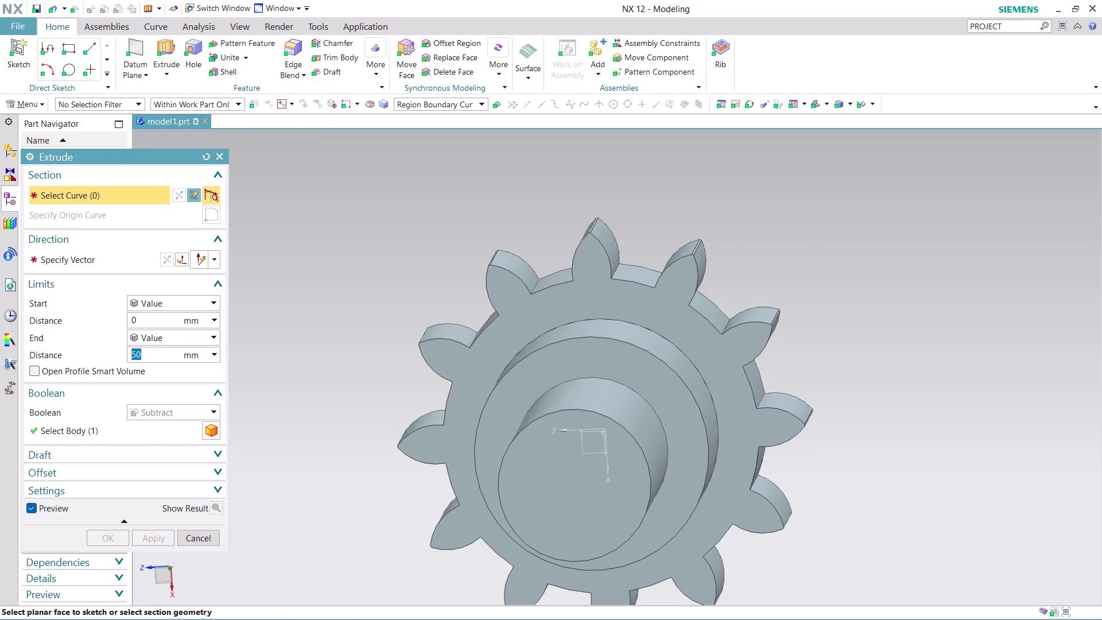
click(590, 472)
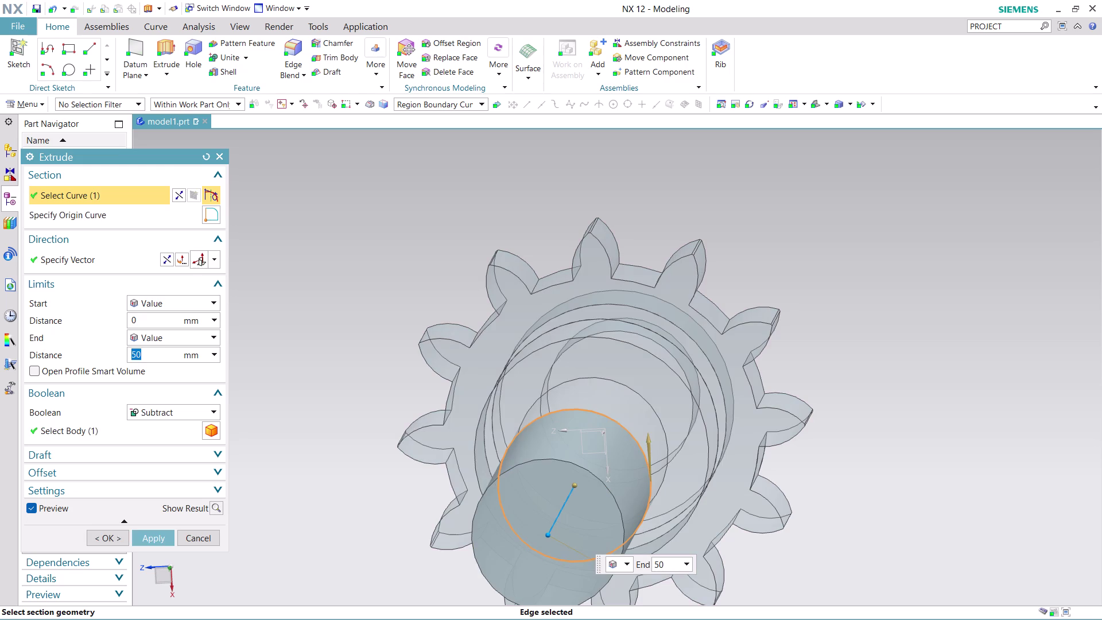
click(198, 193)
click(187, 195)
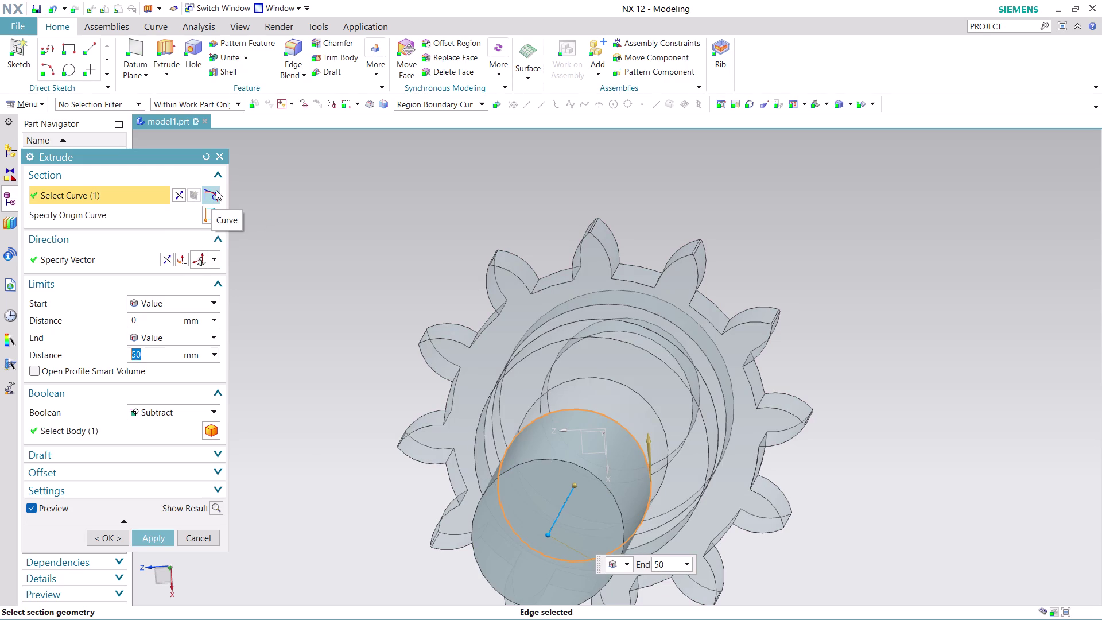
click(210, 200)
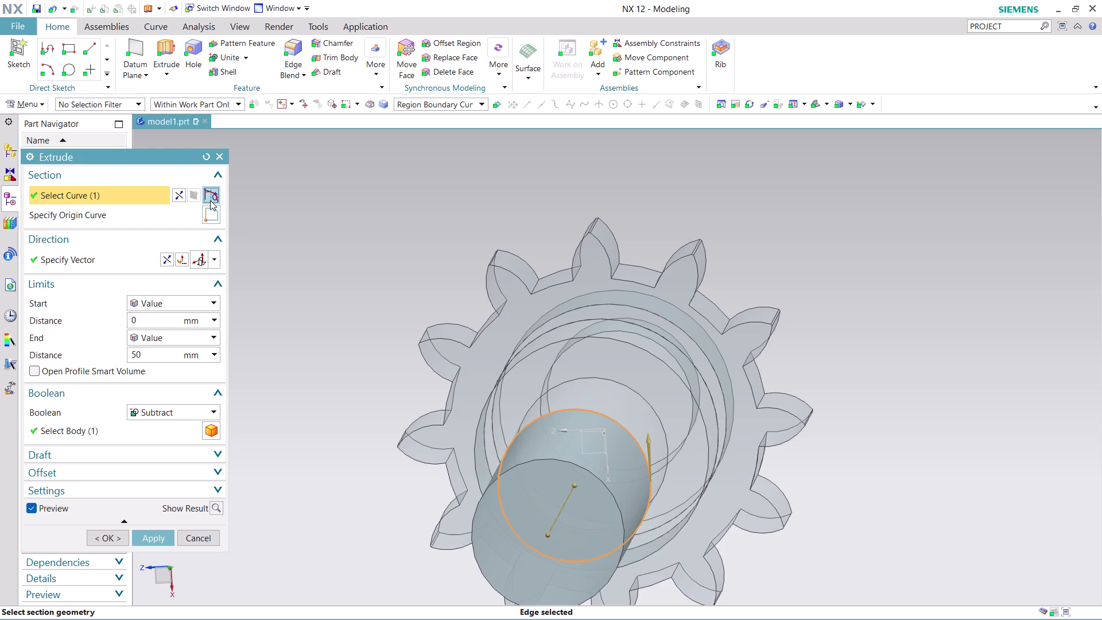
click(223, 159)
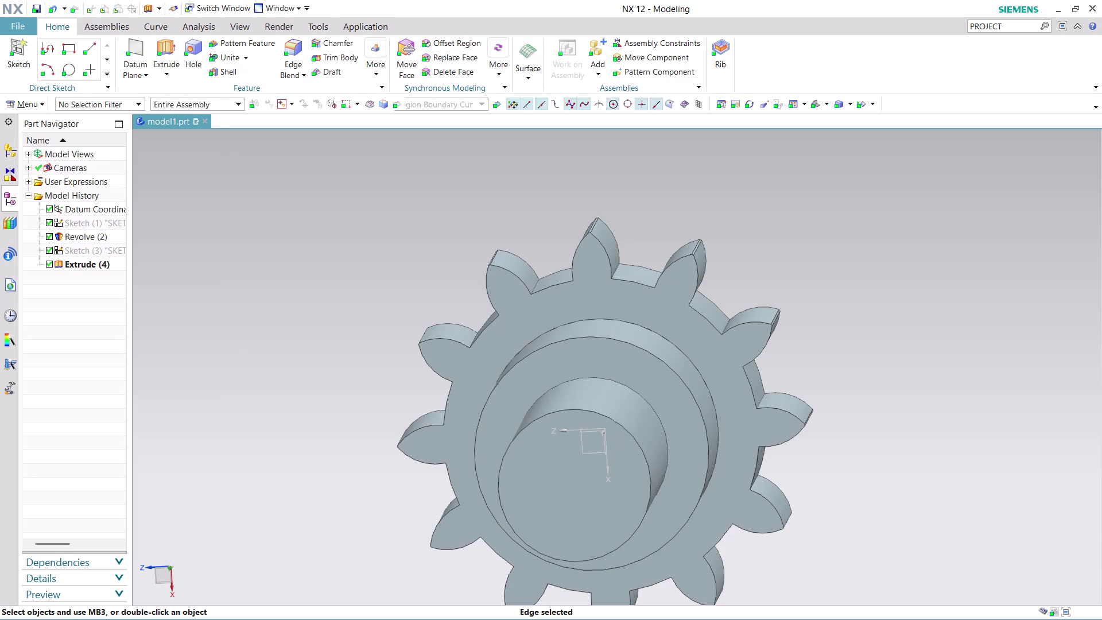
Orbit and zoom the gear-and-shaft model around toward the shaft end.
scroll(up, 3)
middle_drag(836, 409, 859, 384)
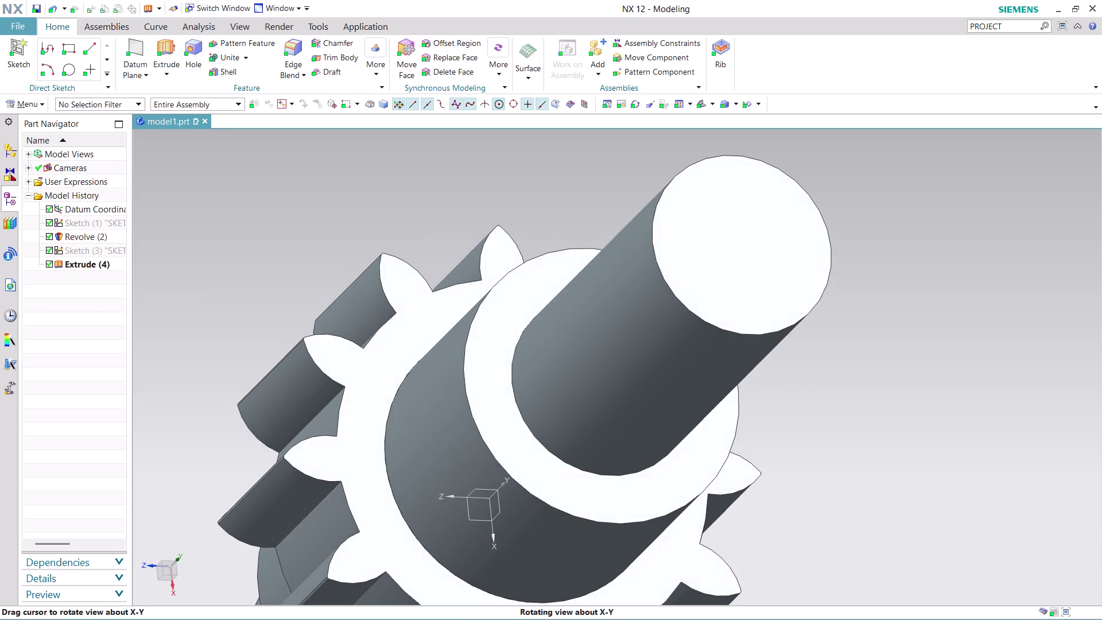
middle_drag(859, 384, 856, 391)
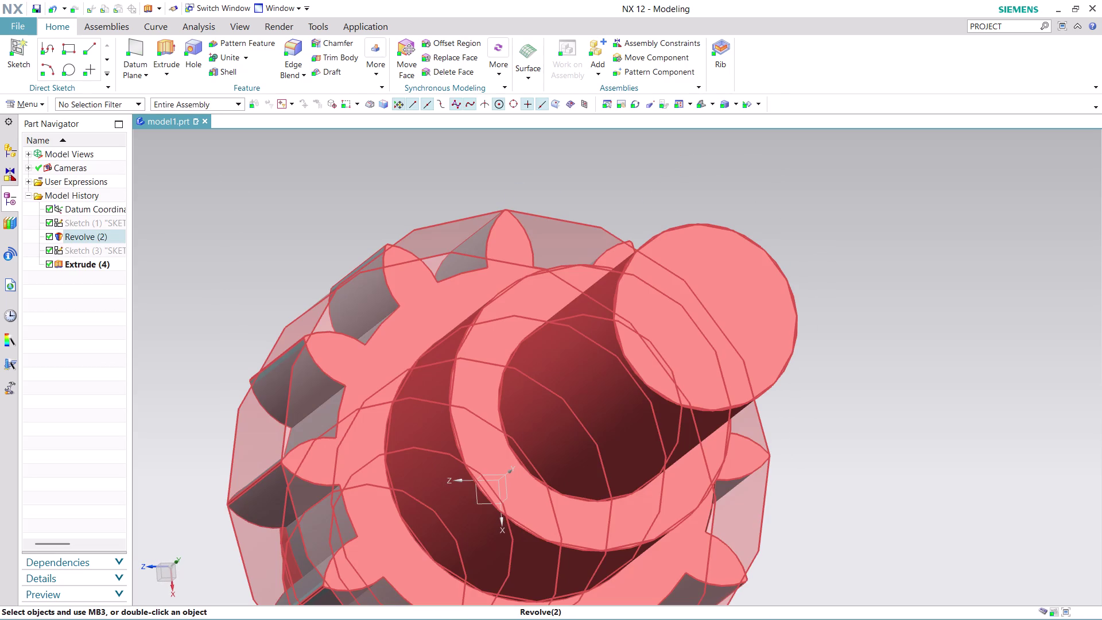
middle_drag(867, 397, 869, 399)
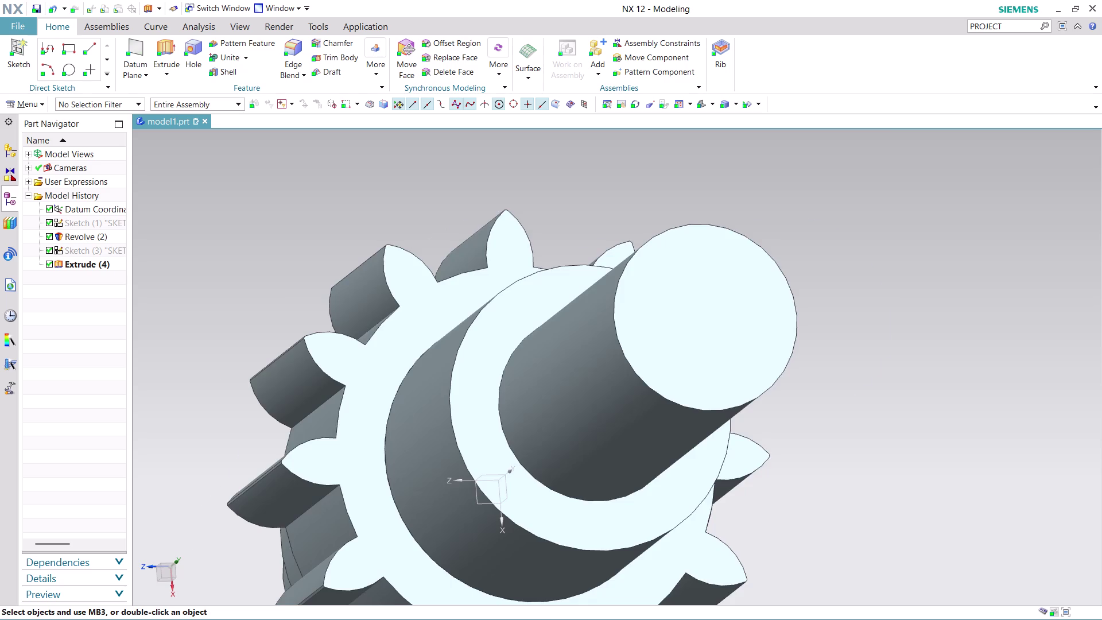
middle_drag(868, 399, 905, 407)
scroll(down, 3)
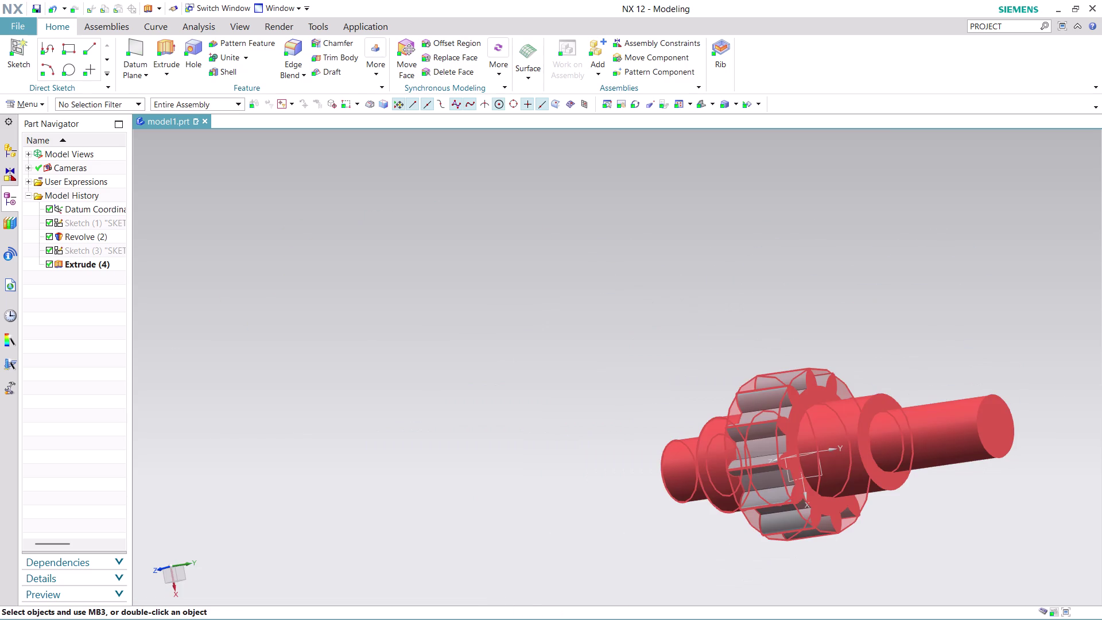
middle_drag(975, 491, 822, 520)
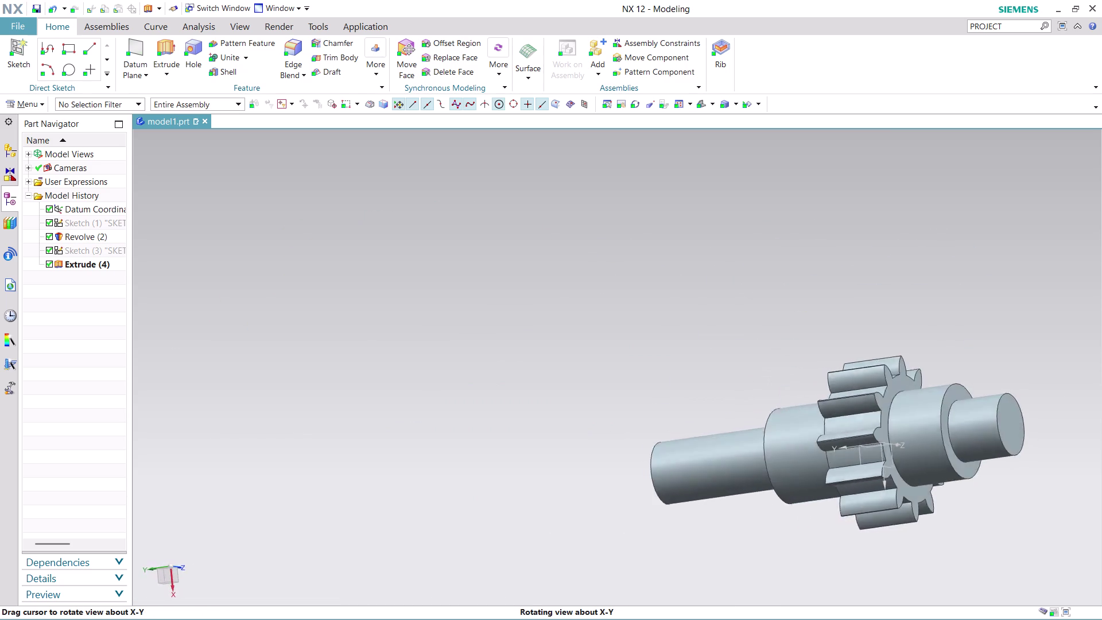
middle_drag(823, 521, 619, 535)
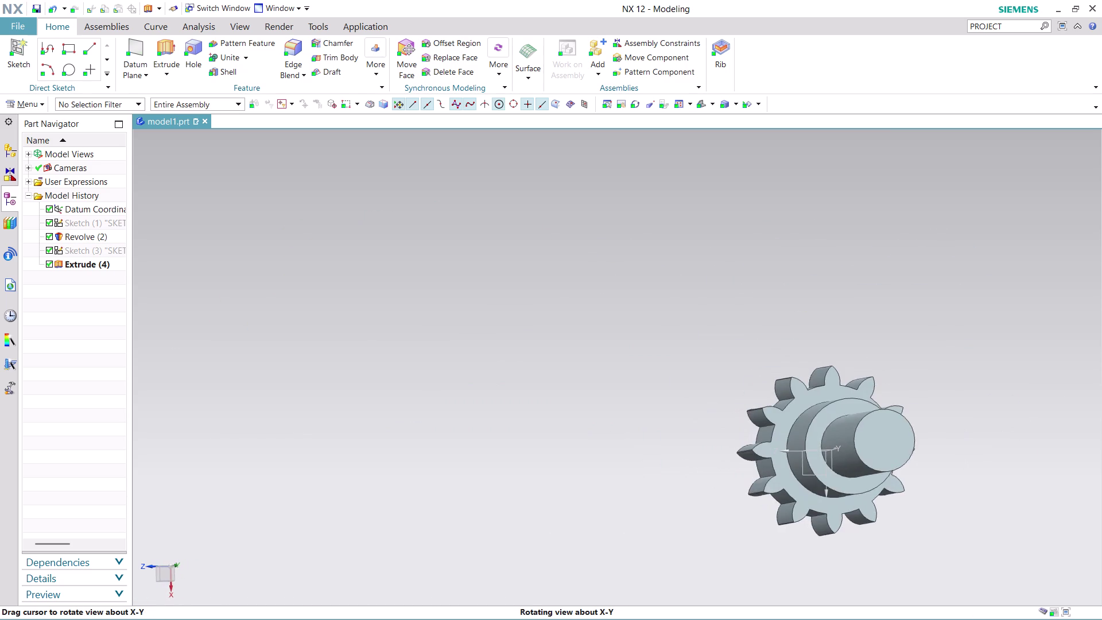
middle_drag(620, 535, 603, 544)
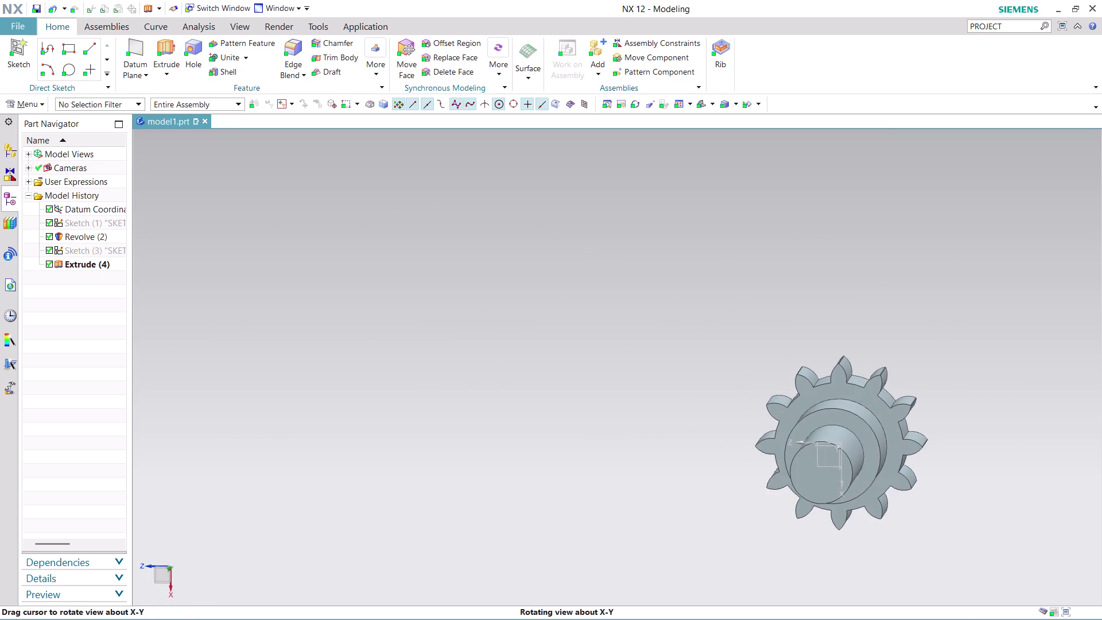
Straighten the end-on view of the shaft and search commands for 'PROJECT'.
scroll(down, 3)
scroll(up, 3)
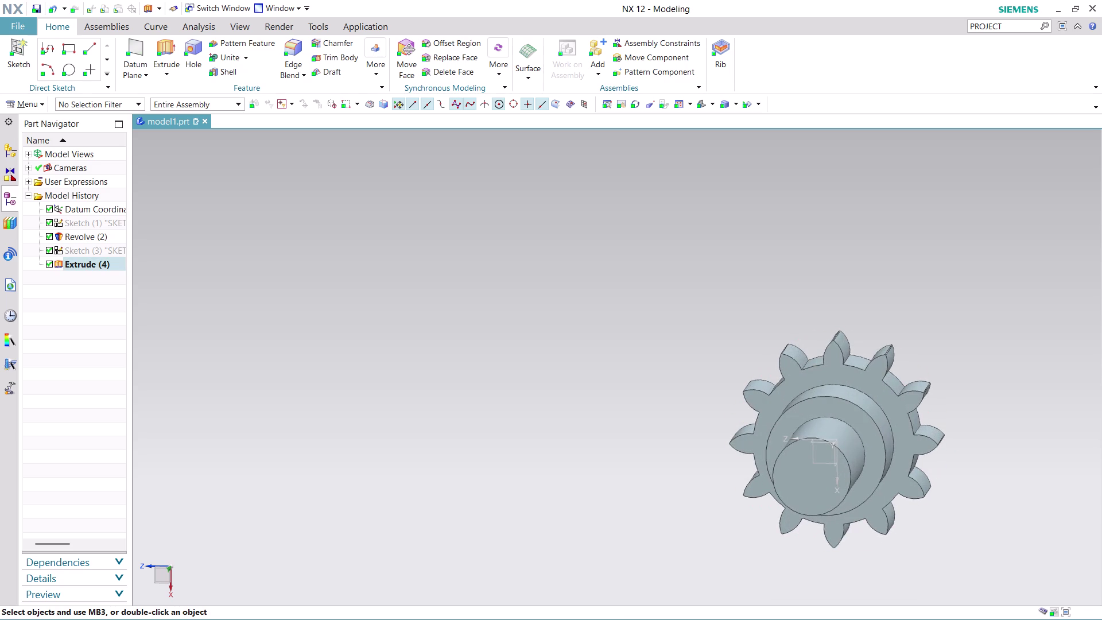
scroll(up, 3)
middle_drag(968, 426, 971, 418)
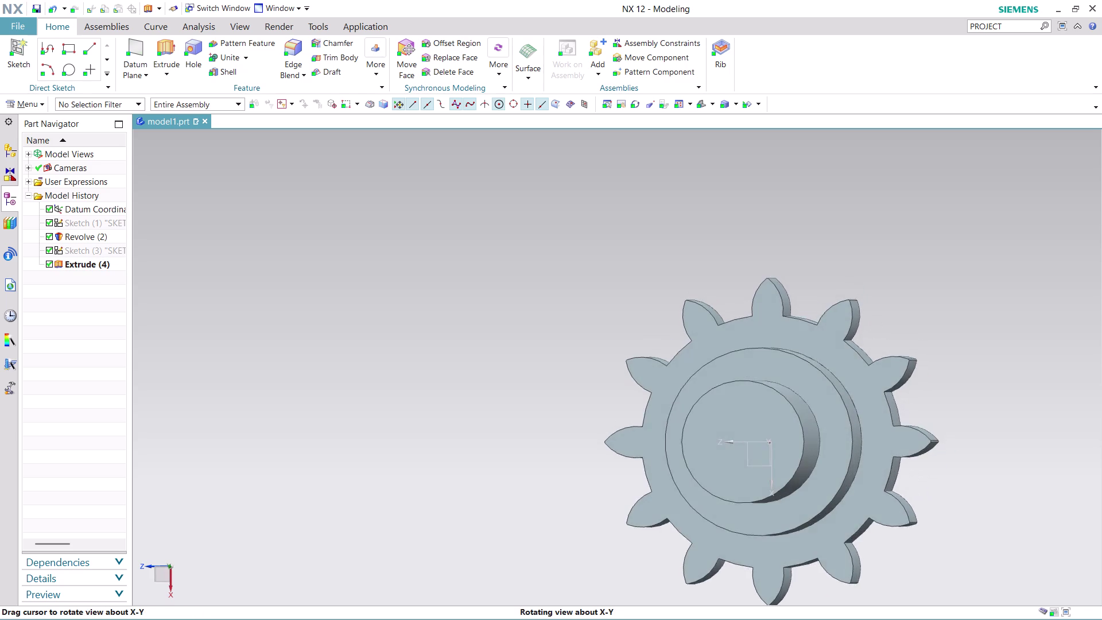
middle_drag(971, 417, 976, 421)
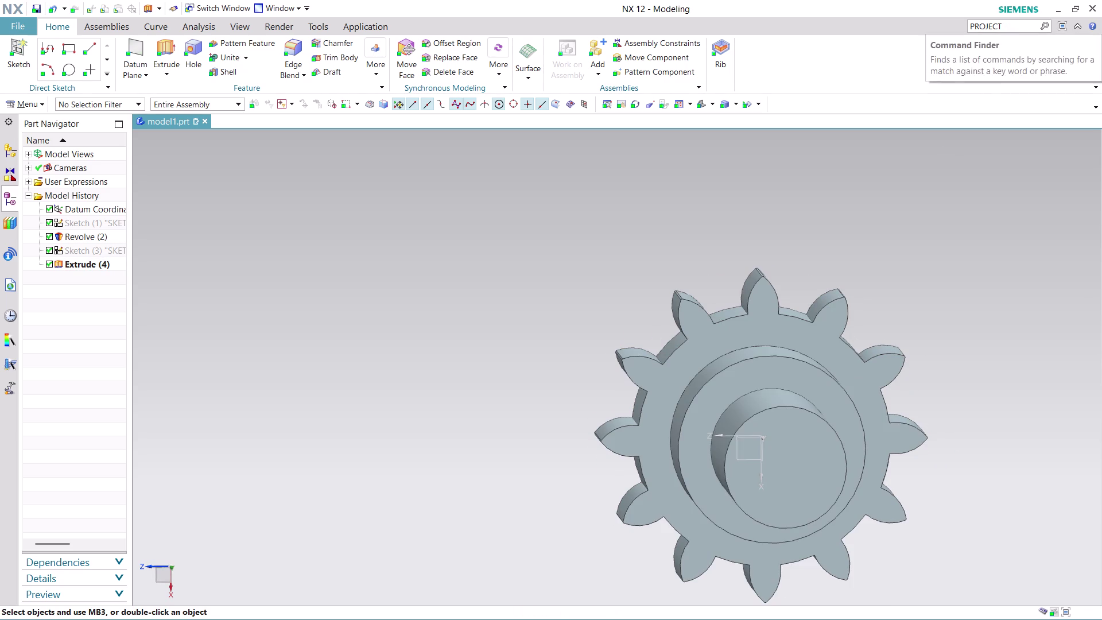
drag(1012, 25, 1007, 28)
key(Return)
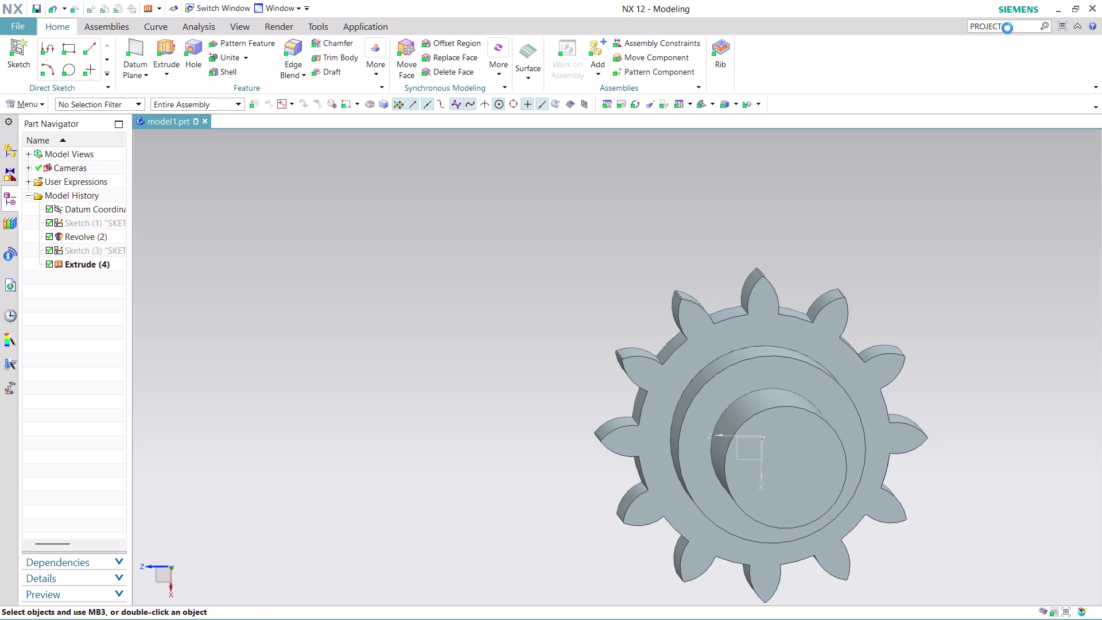
Look up Project Curve in the search results, then start a sketch via Menu > Insert.
click(910, 247)
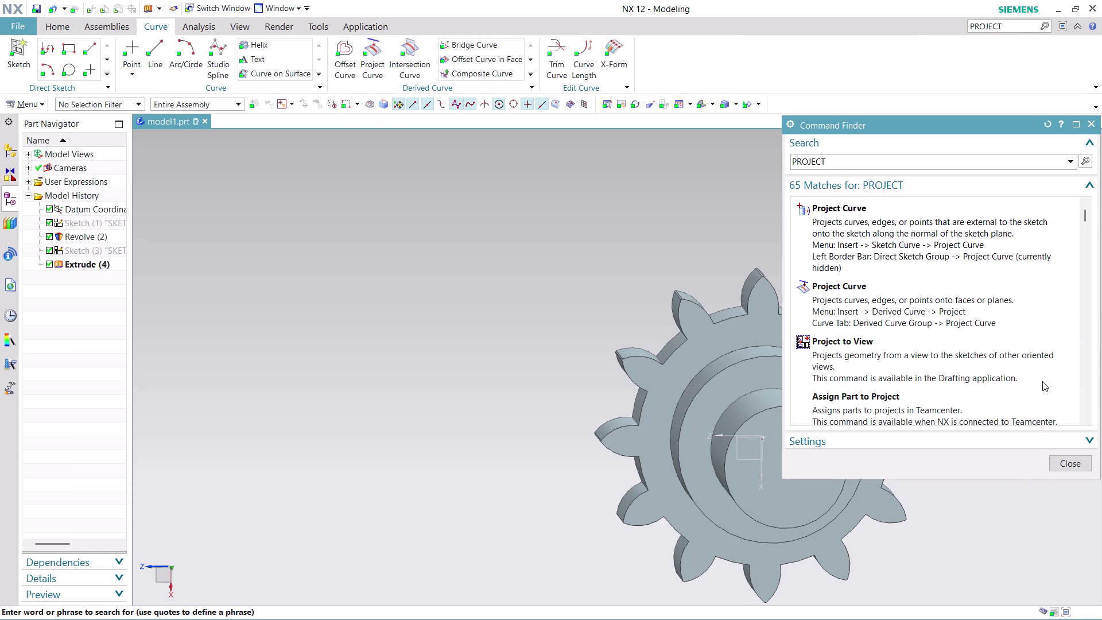
click(943, 255)
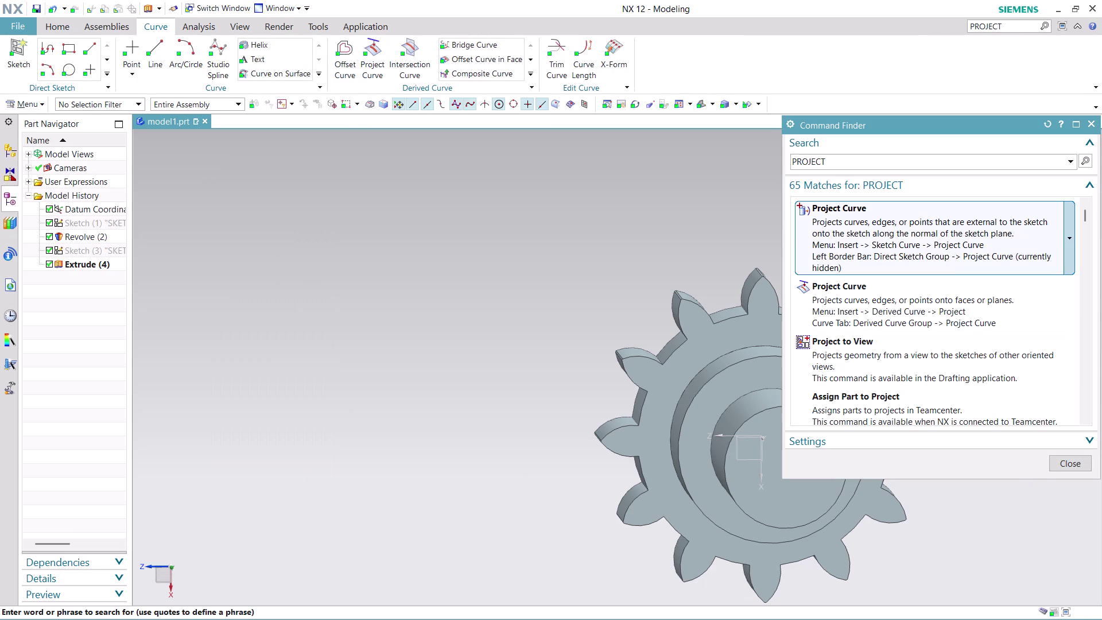
click(1062, 457)
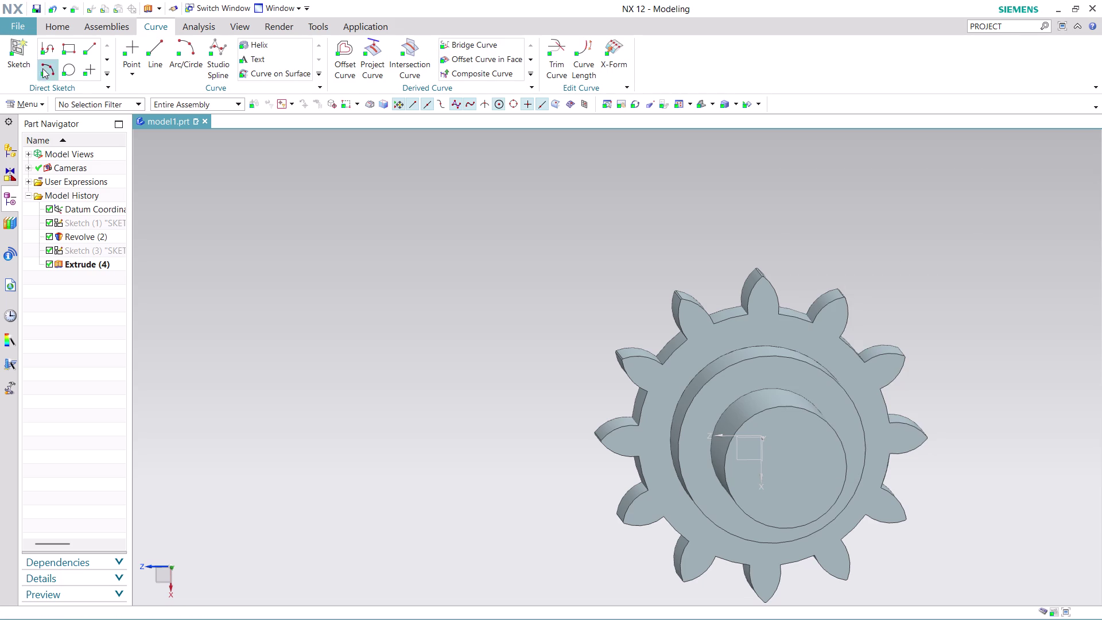
click(37, 103)
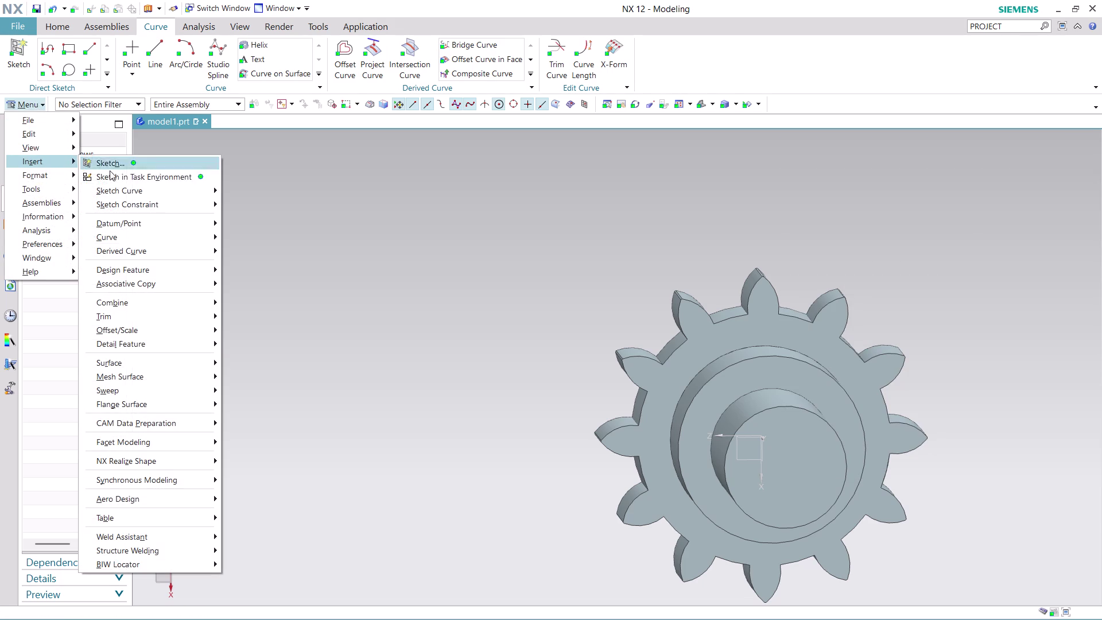
click(136, 179)
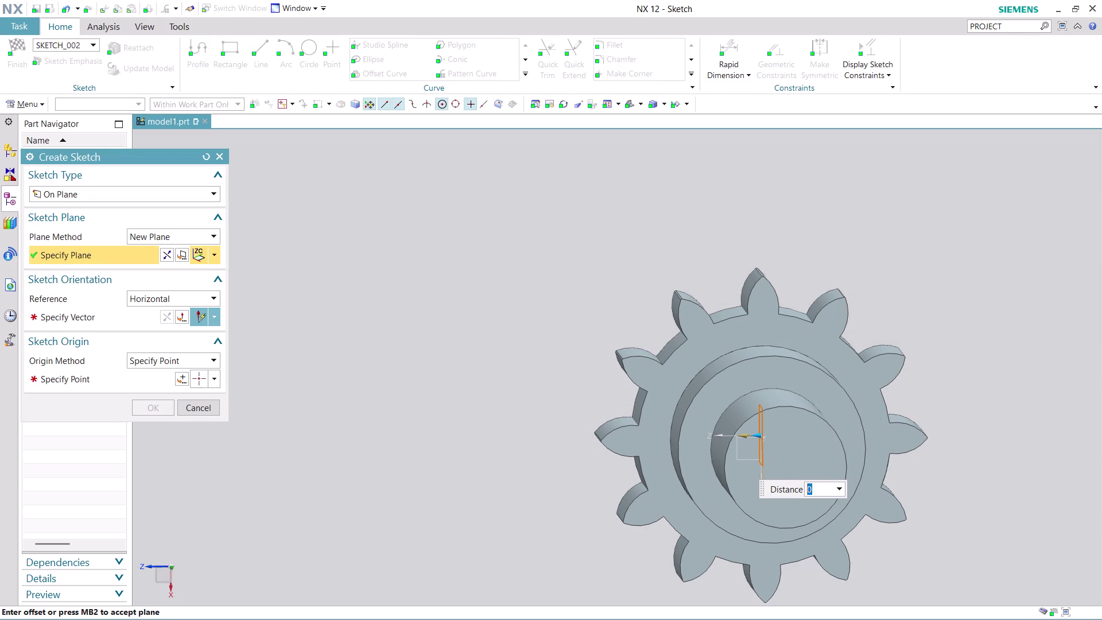
Define the sketch plane from the XC-YC plane type.
scroll(up, 3)
scroll(up, 3)
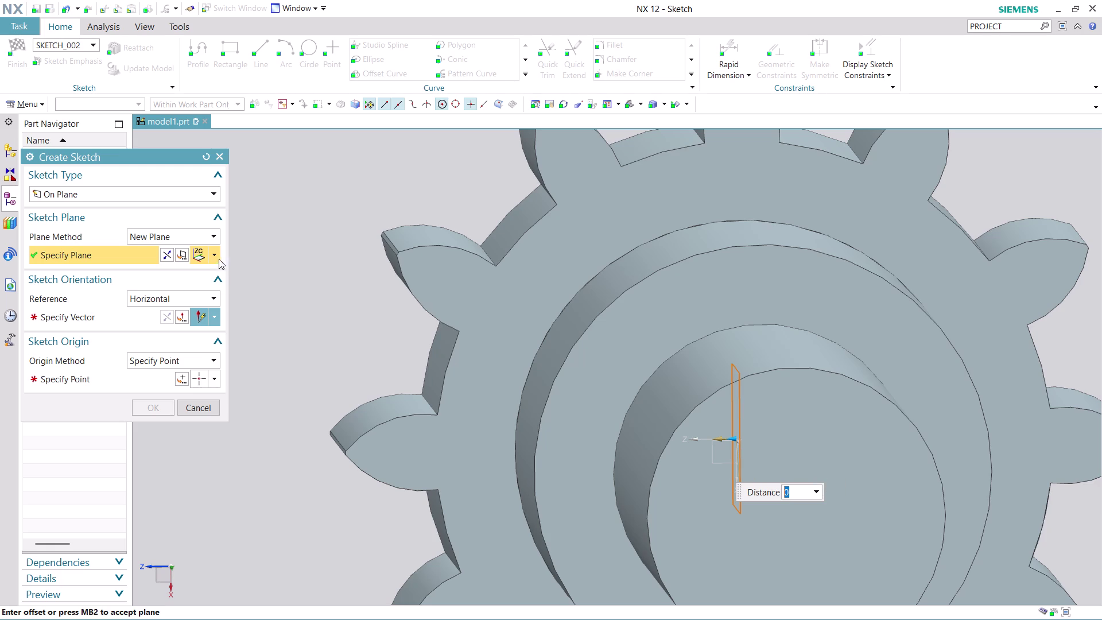
click(183, 253)
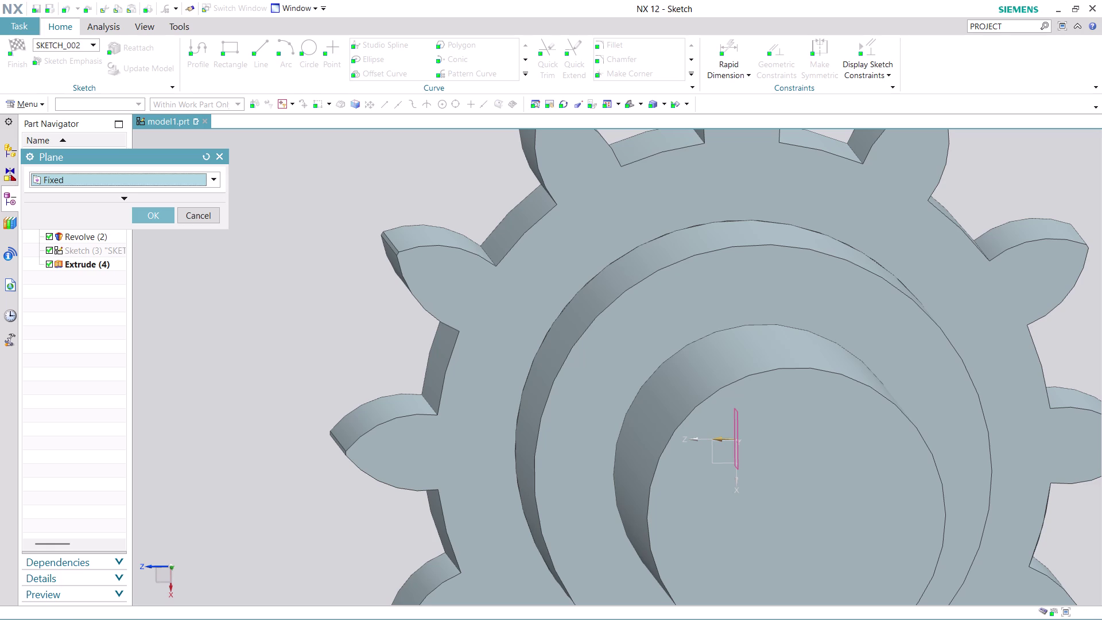
scroll(up, 3)
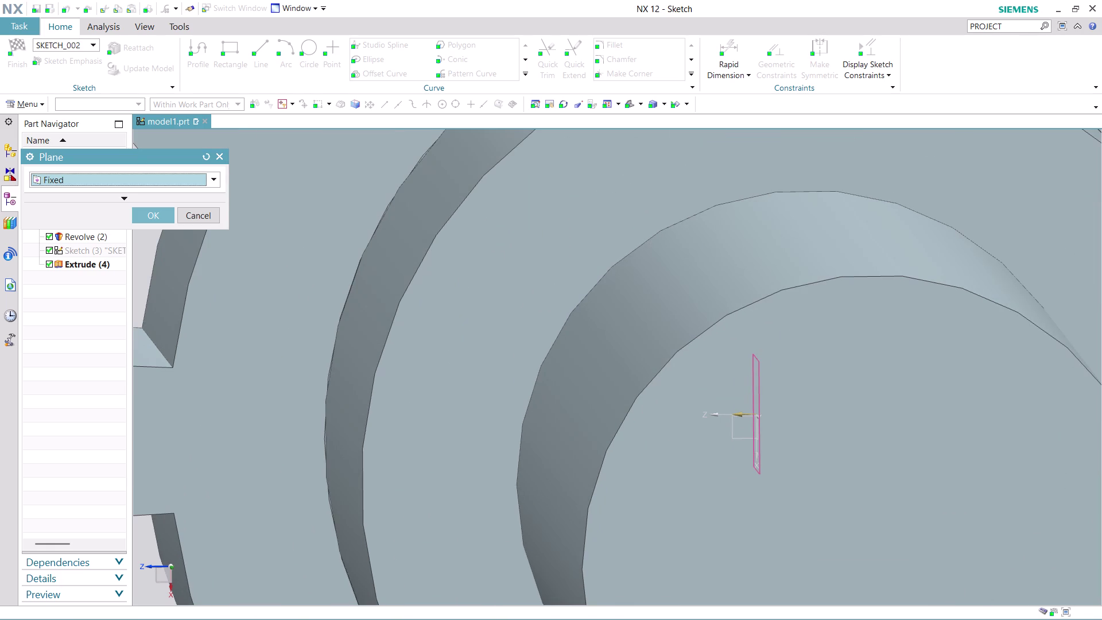
click(212, 175)
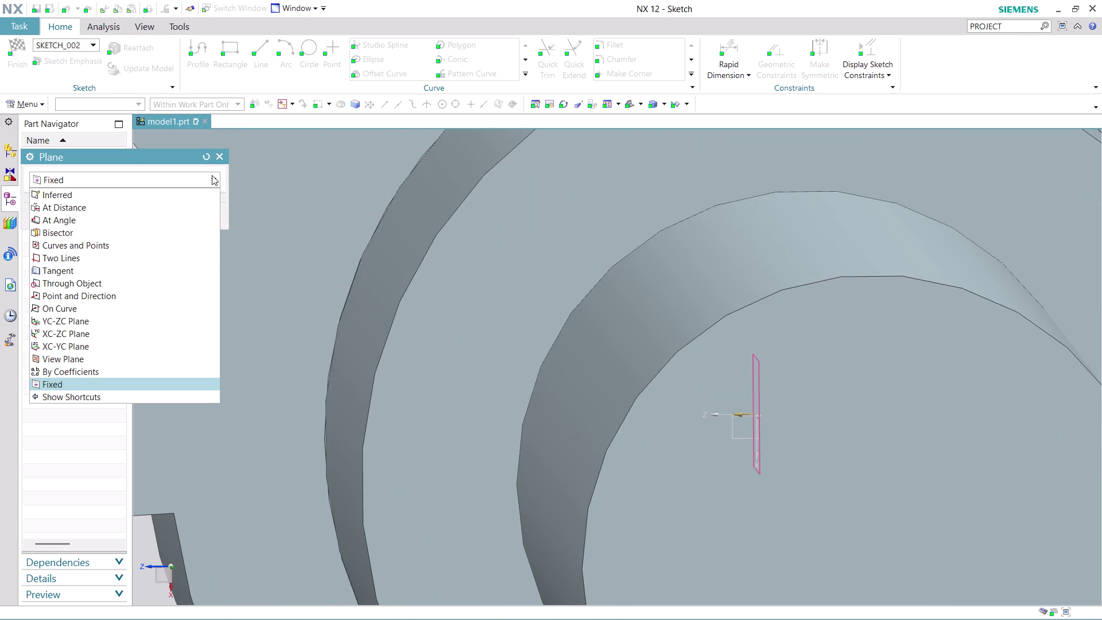
click(124, 344)
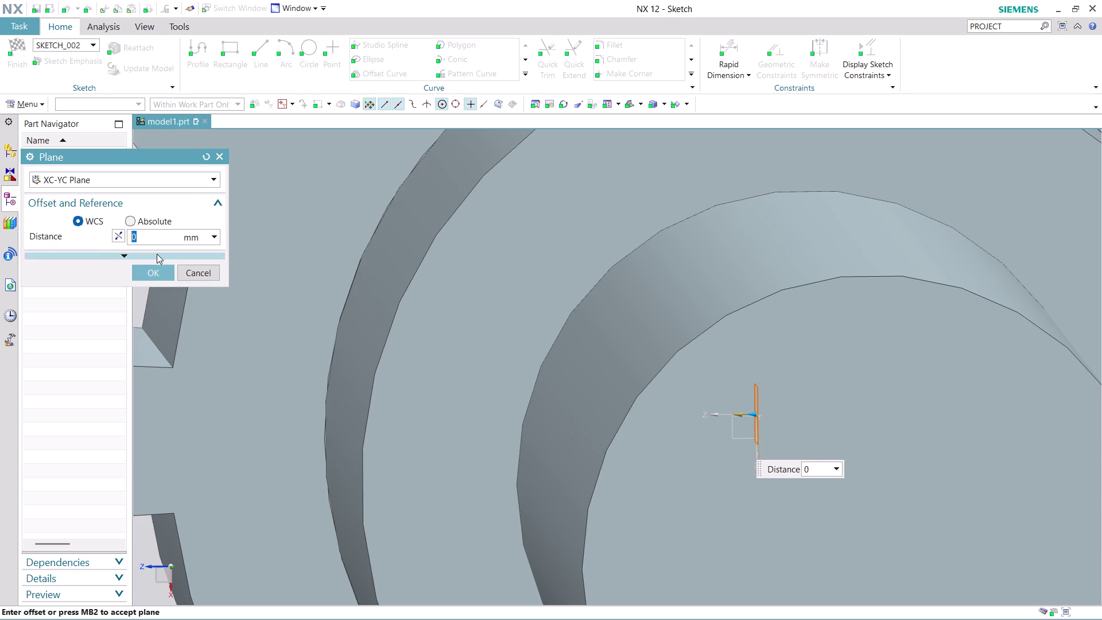
click(216, 275)
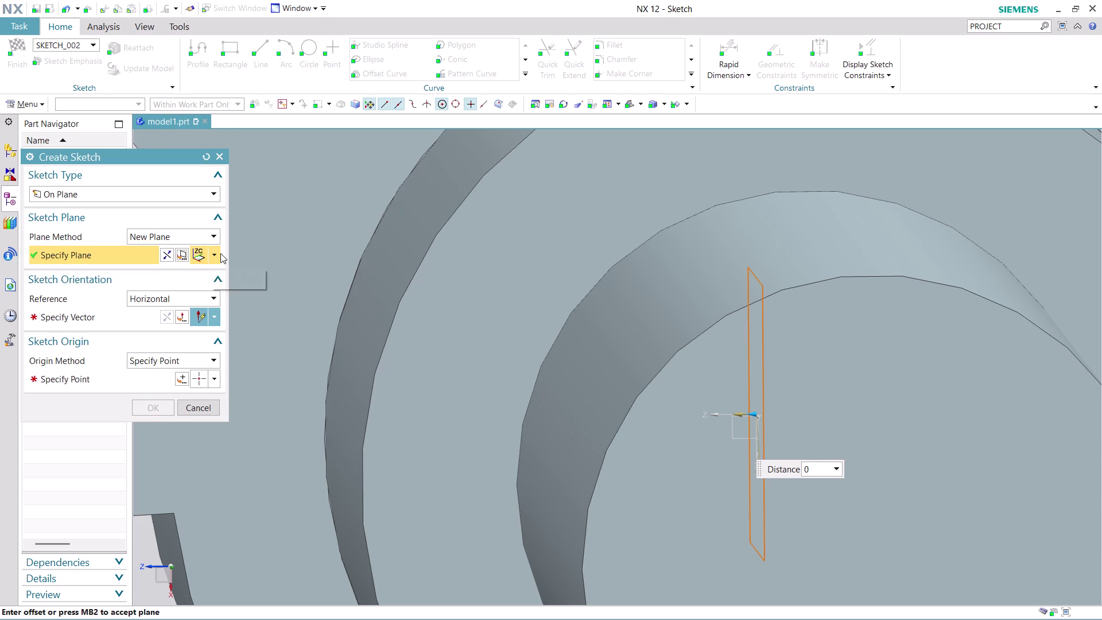
Switch to the plane facing the shaft end, set direction and model-origin point, and enter the sketch.
click(214, 255)
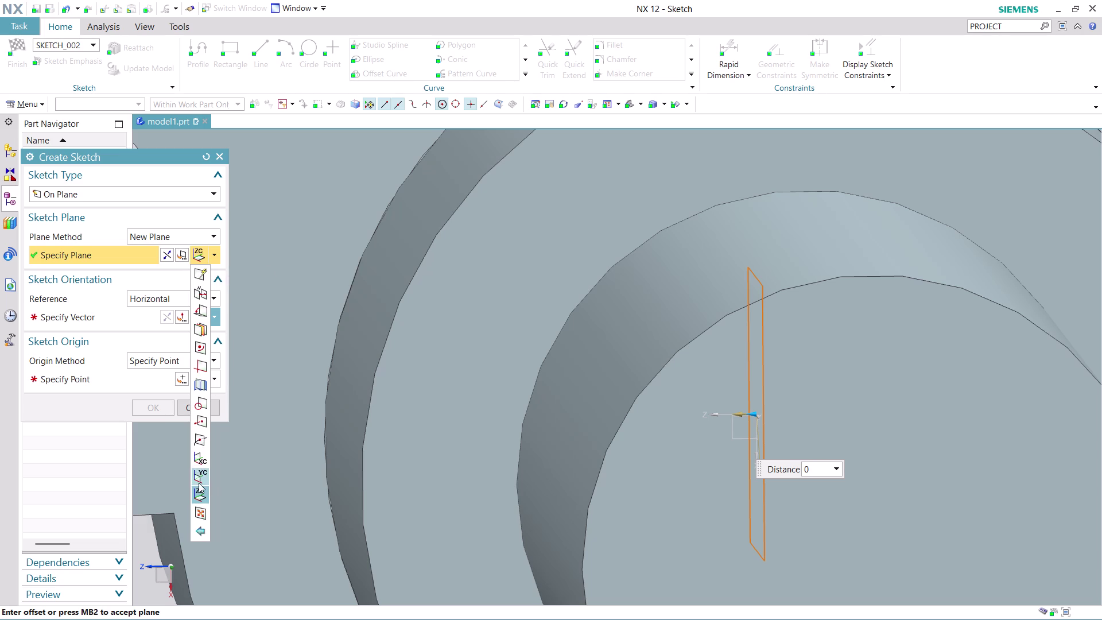
click(198, 457)
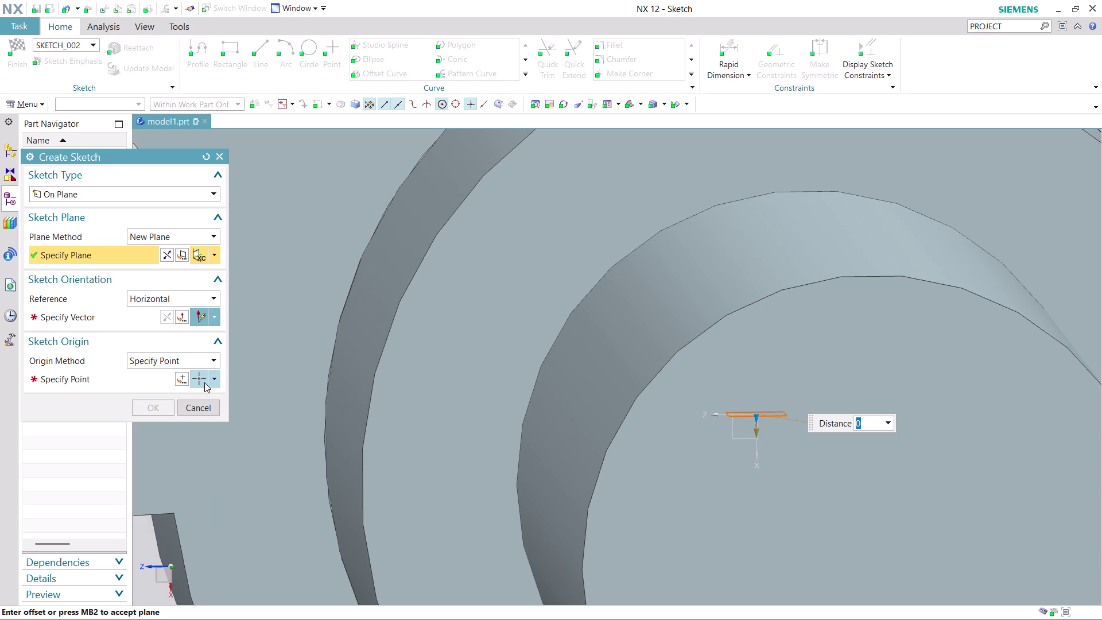
click(214, 256)
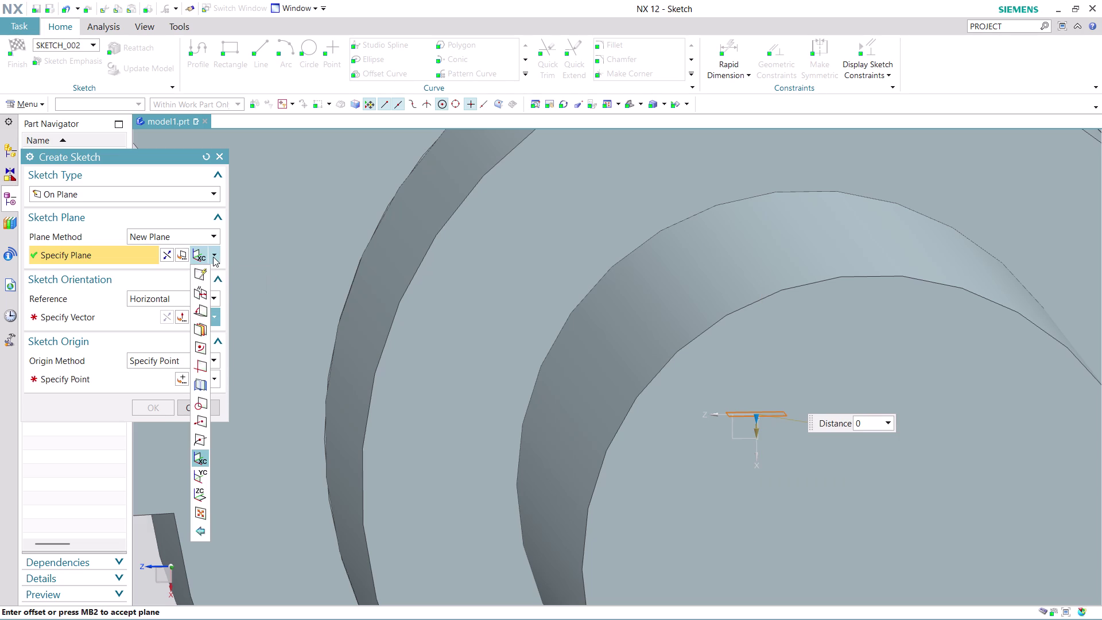
click(203, 478)
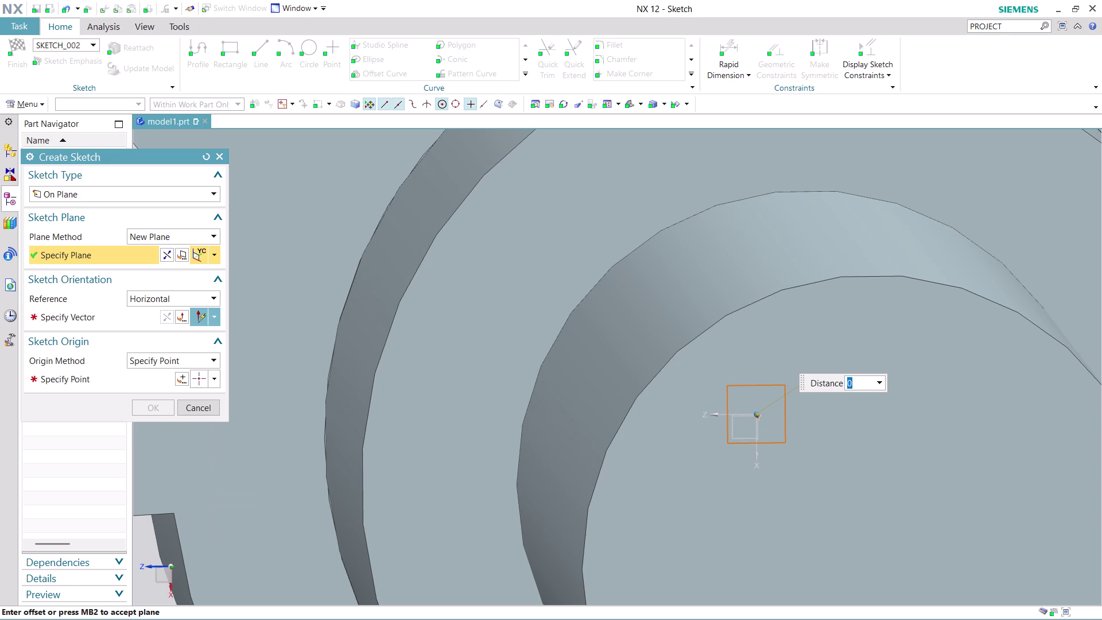
click(129, 321)
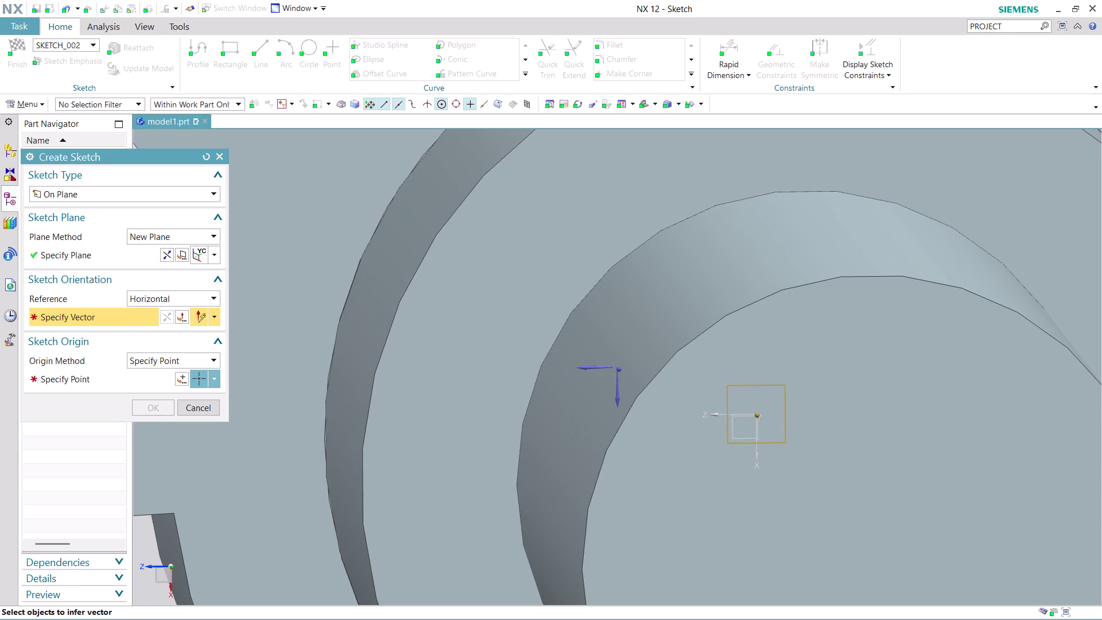
click(590, 365)
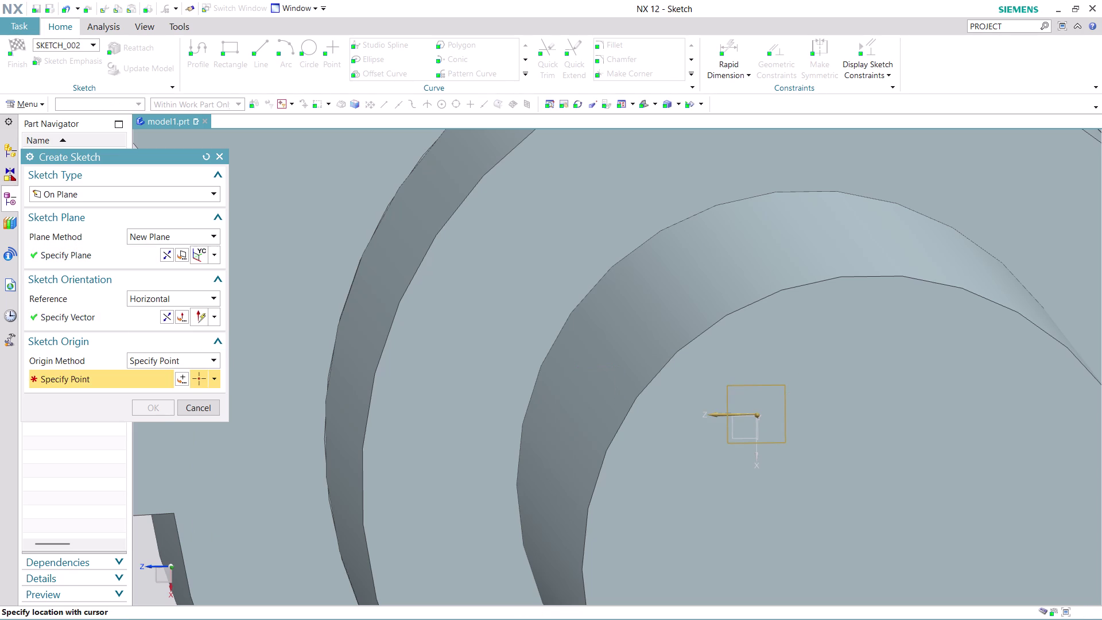
click(182, 379)
click(158, 392)
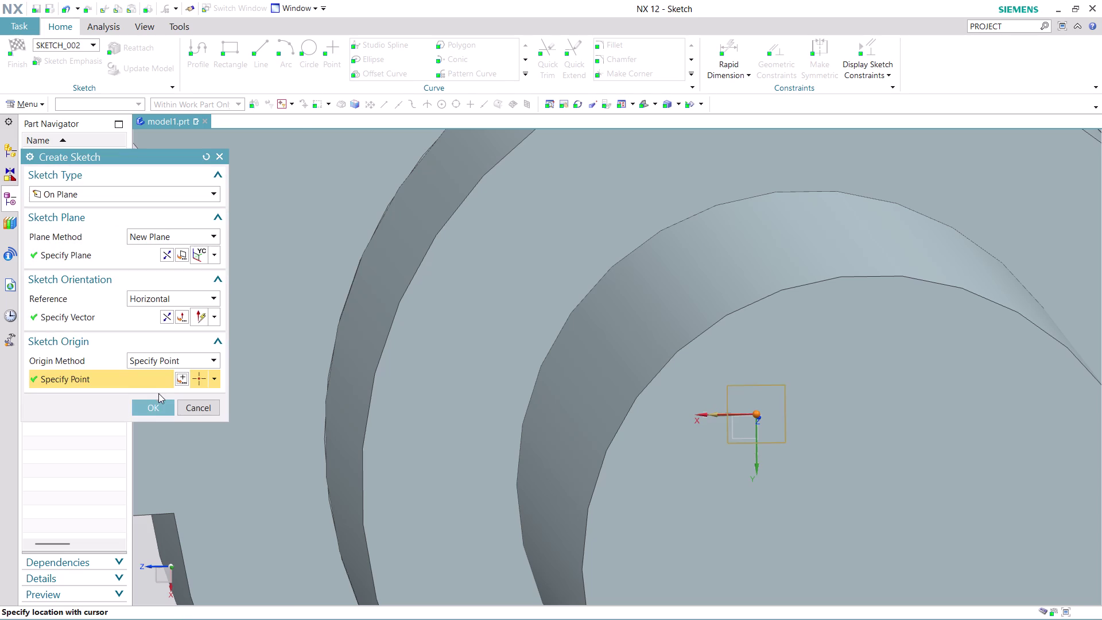
click(157, 405)
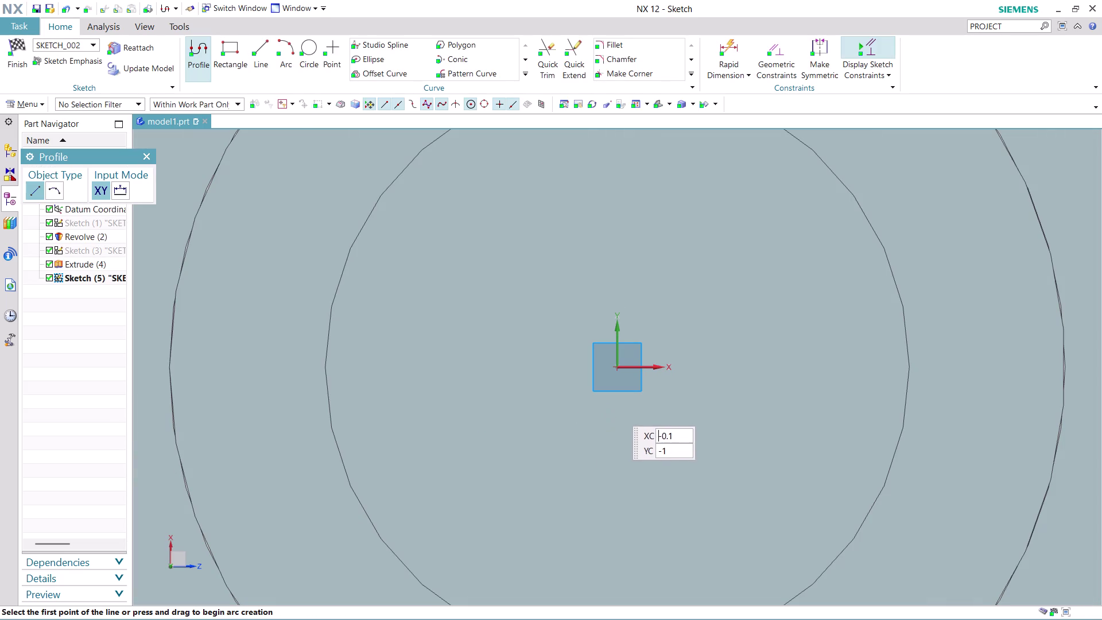
Find Project Curve via command search and project the inner circular edge into Sketch (5).
scroll(up, 3)
scroll(down, 3)
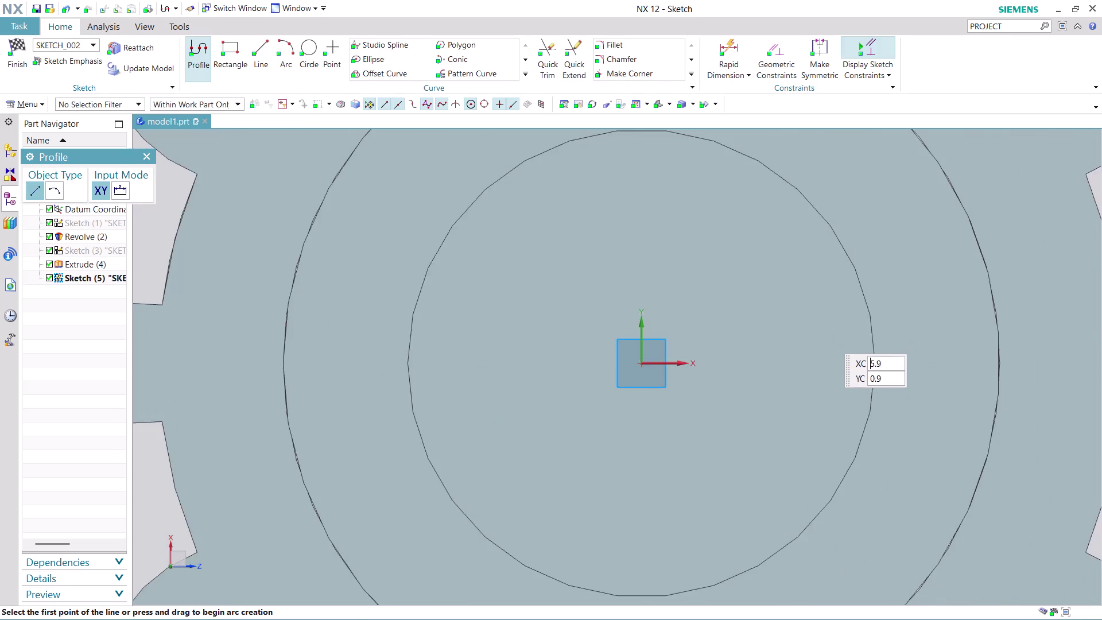
scroll(down, 3)
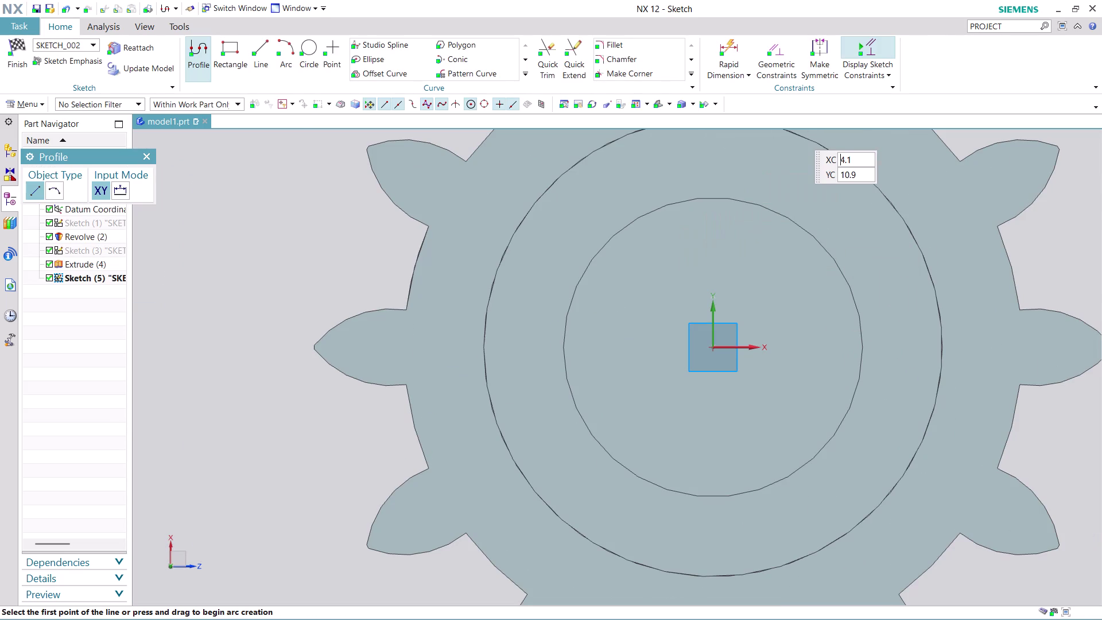
drag(1006, 26, 999, 25)
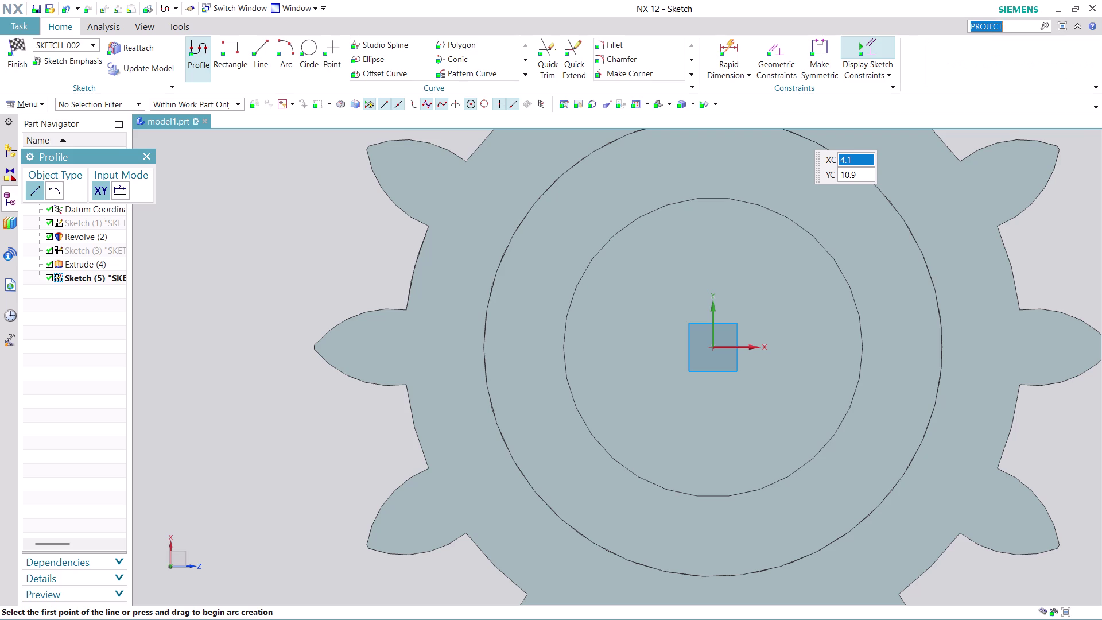
key(Return)
click(916, 210)
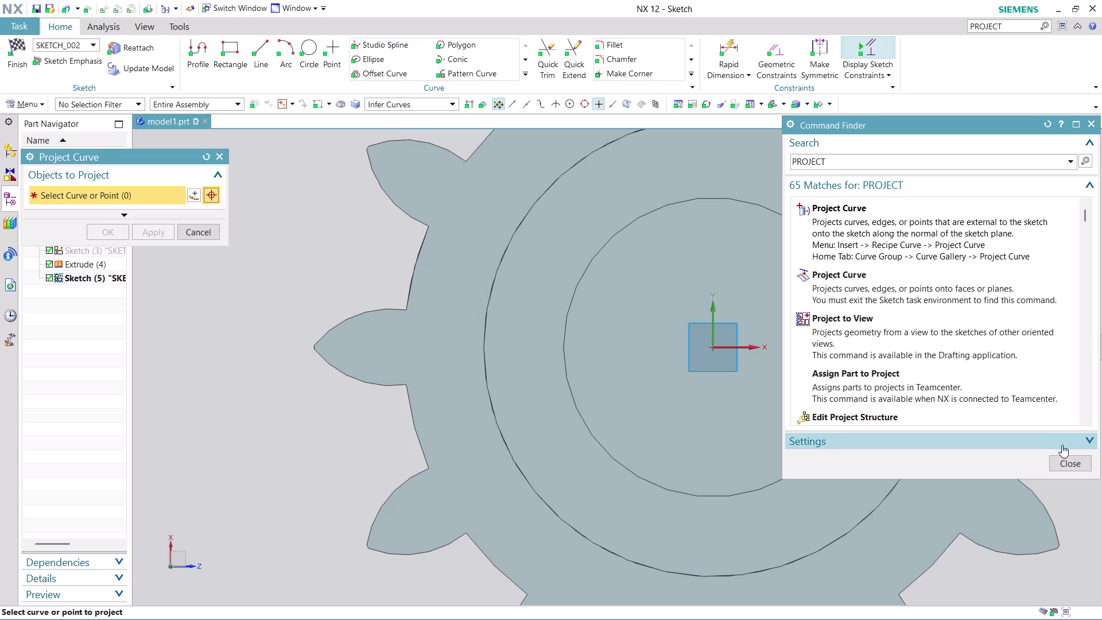
click(1075, 460)
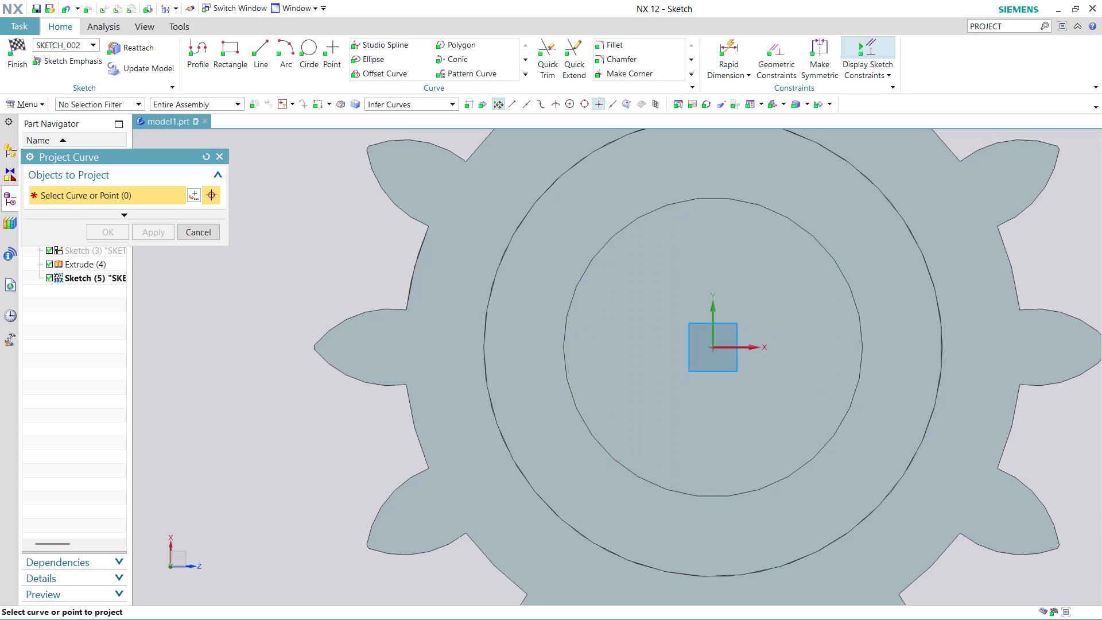
click(642, 215)
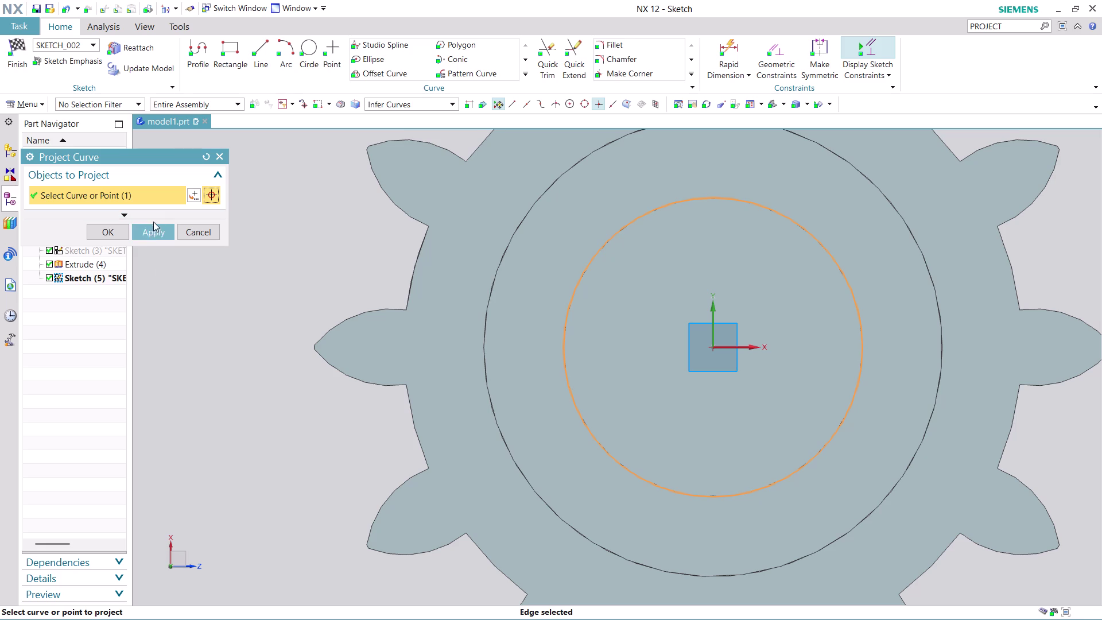
click(153, 230)
click(207, 230)
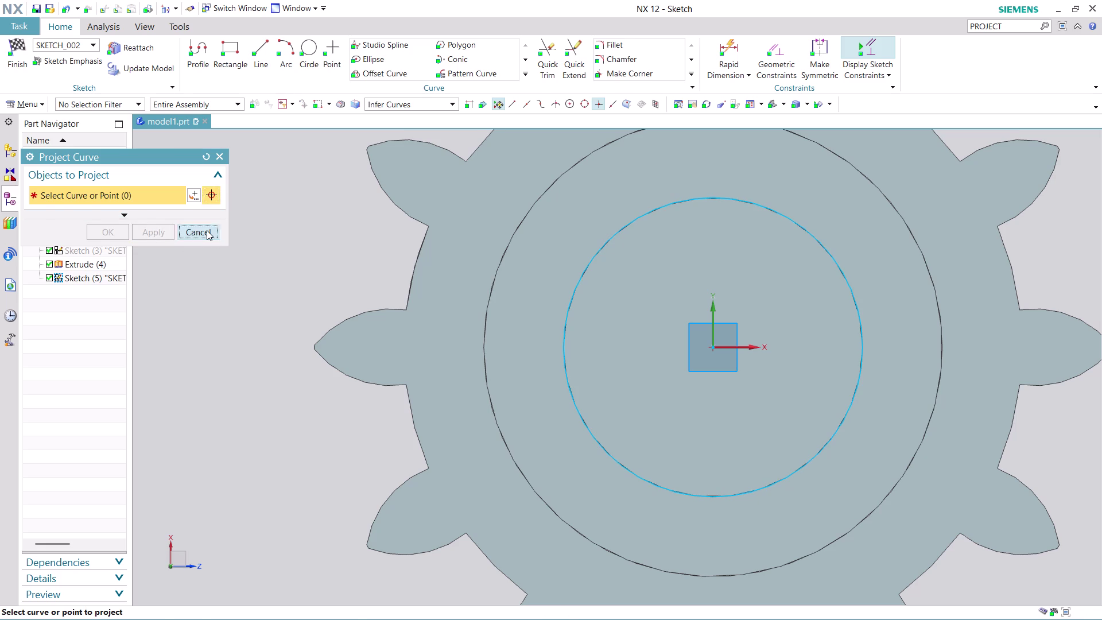
click(227, 44)
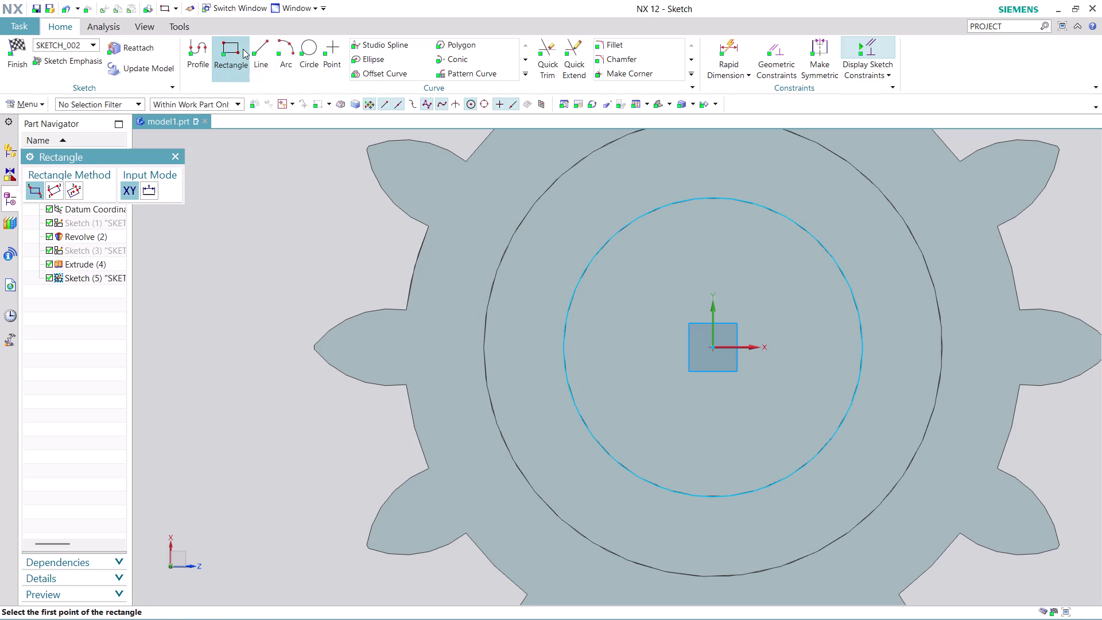
Start a from-centre rectangle at the sketch origin with width 12.
click(74, 188)
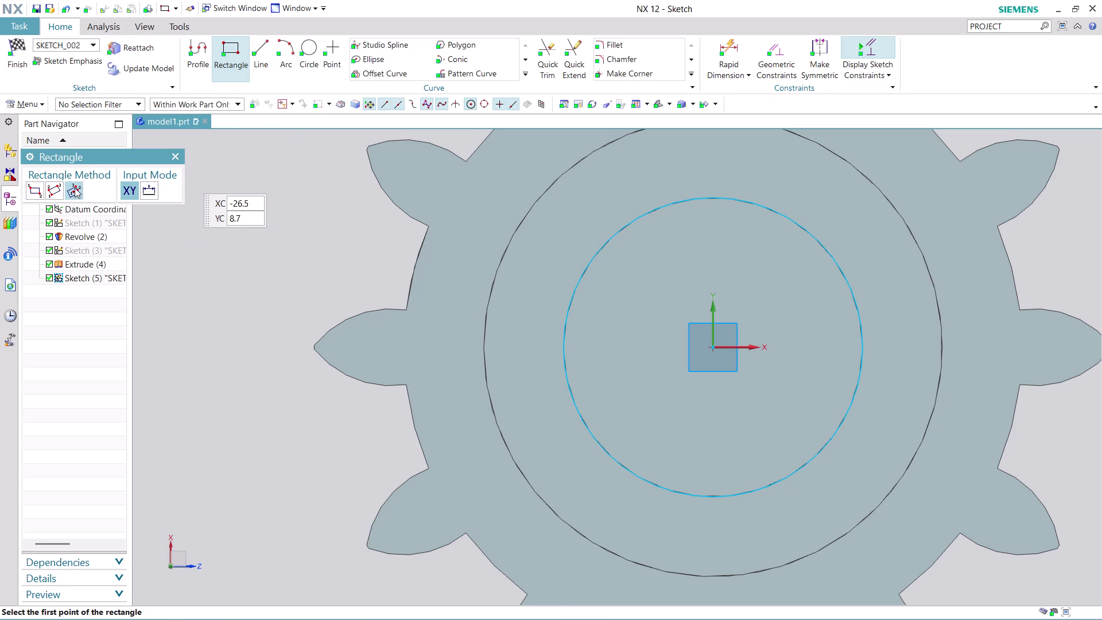
click(713, 347)
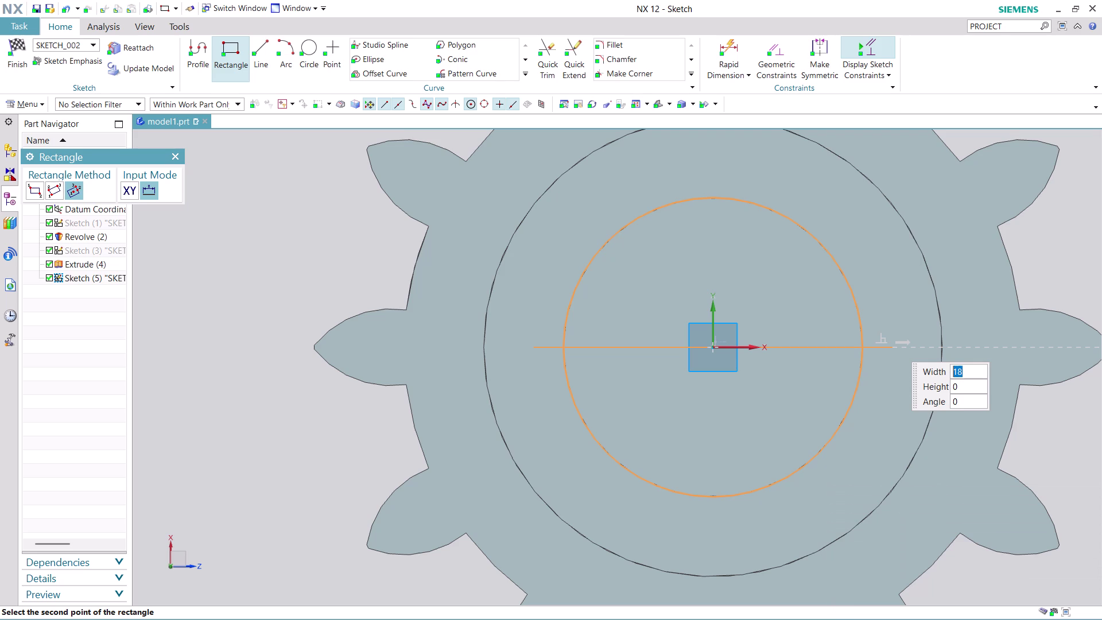
text(12)
key(Return)
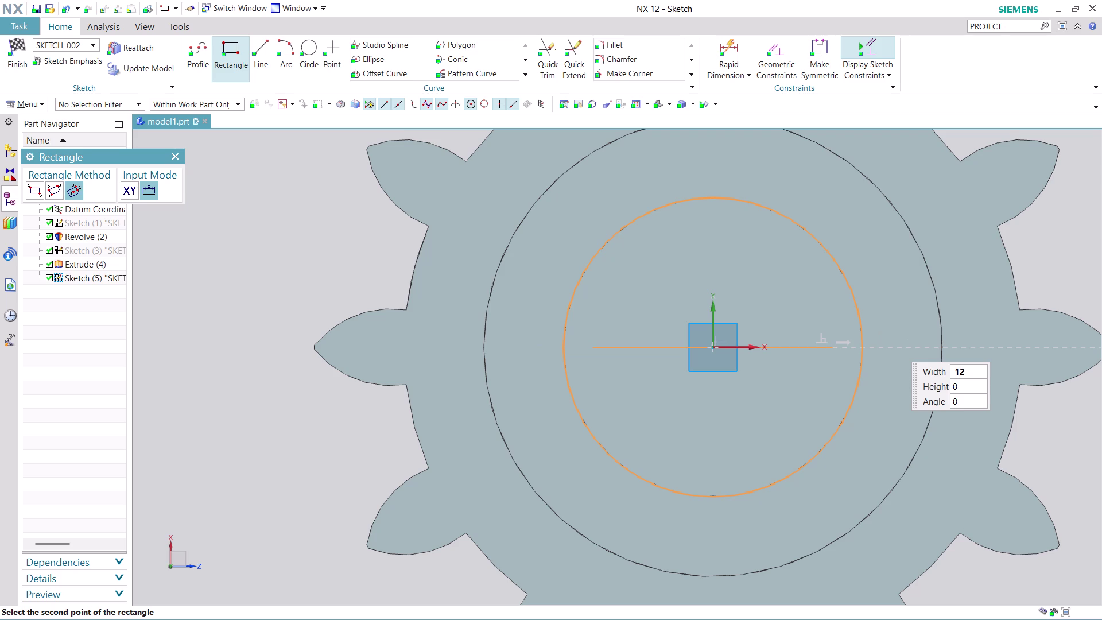
key(Return)
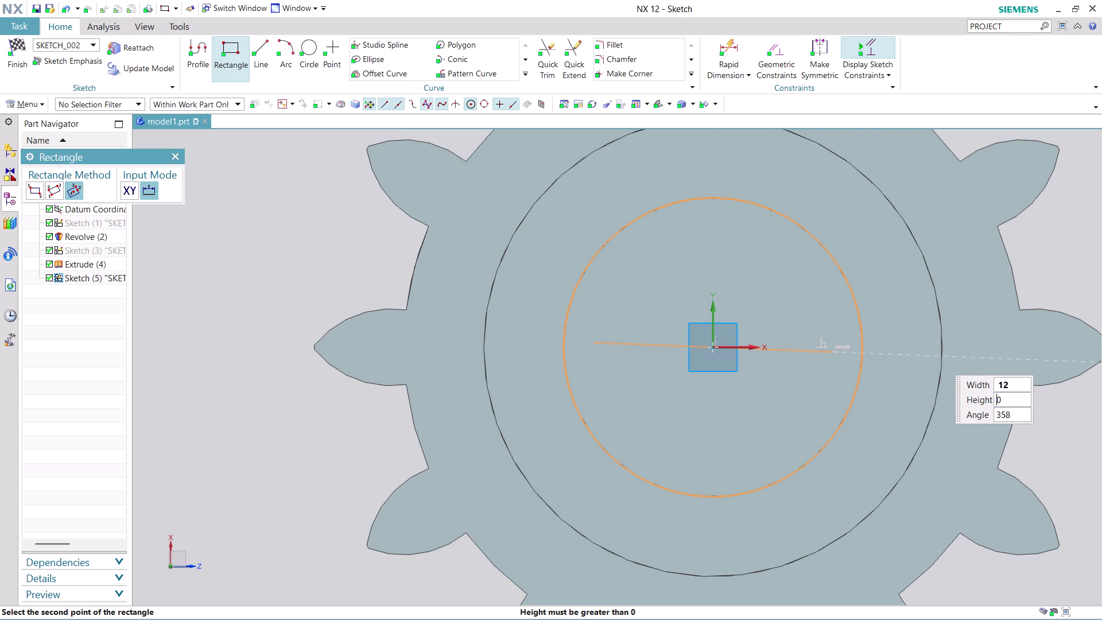
click(912, 353)
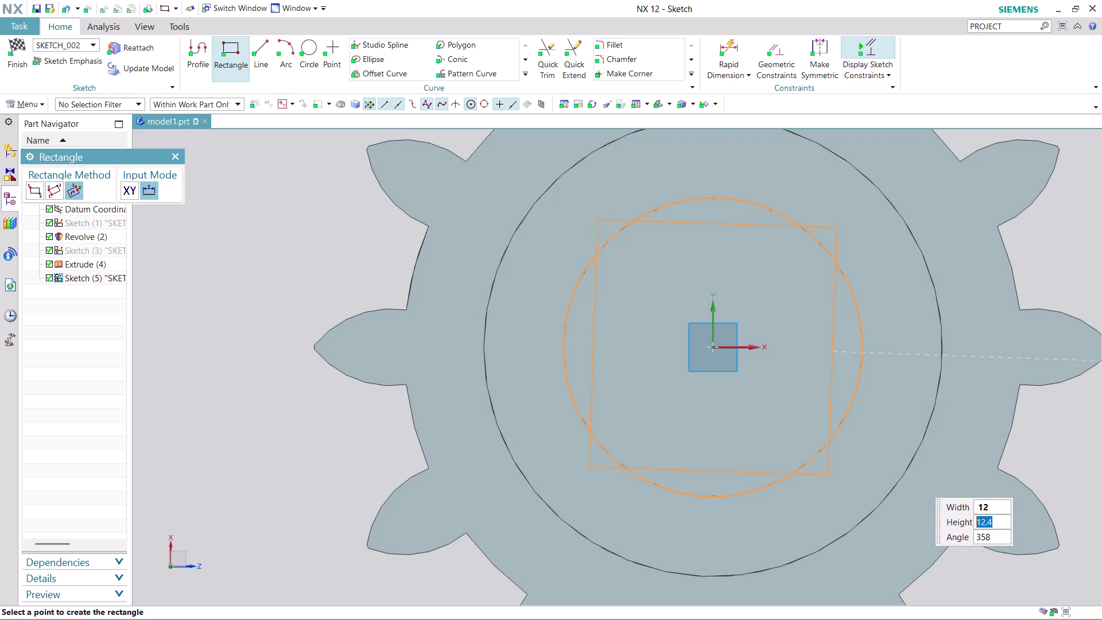
Give the square height 12 at 358°, then finish the sketch.
text(1)
text(2)
key(Return)
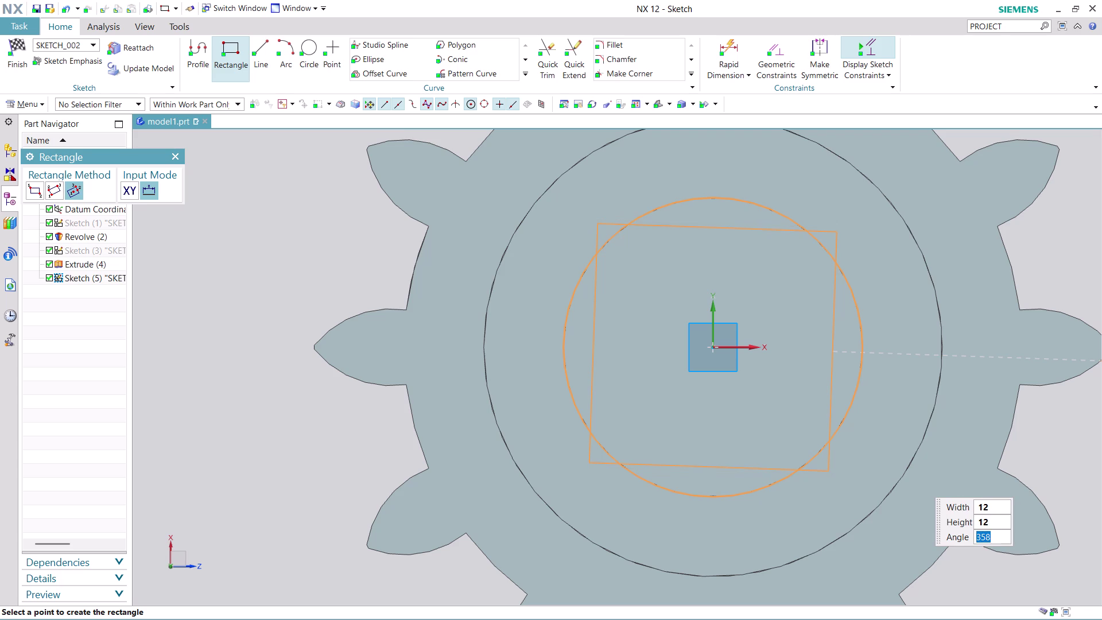
key(Return)
scroll(down, 3)
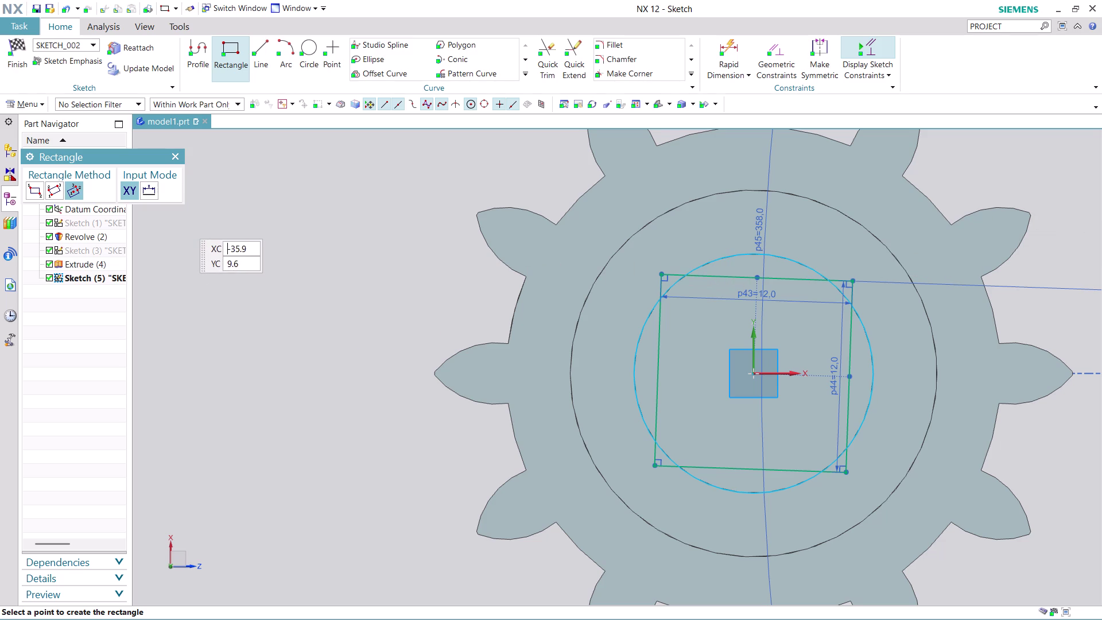
click(175, 151)
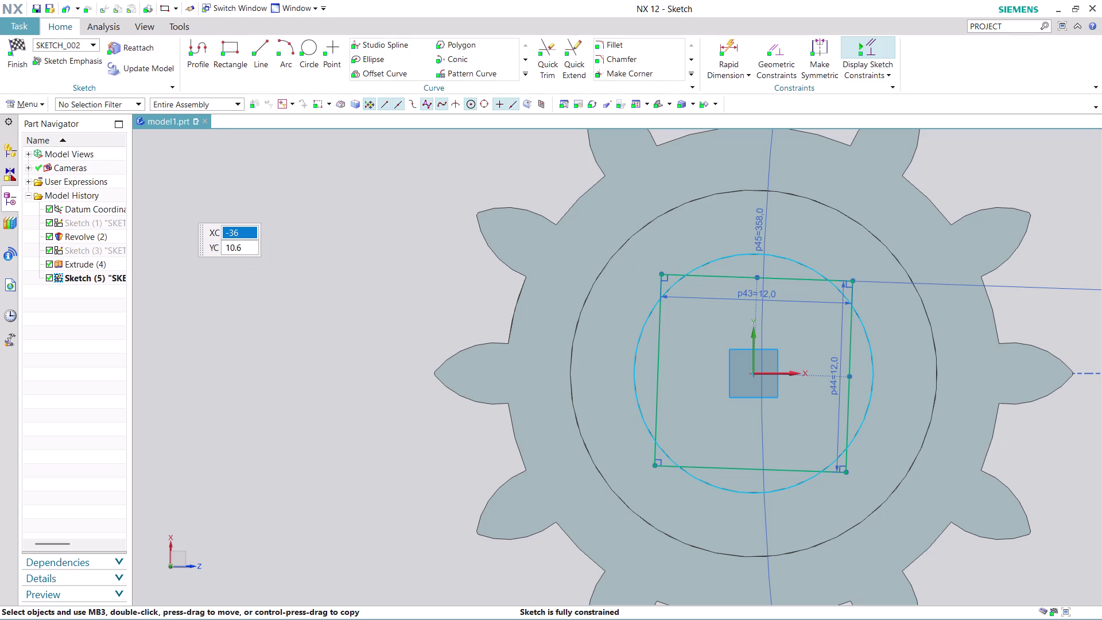
click(16, 64)
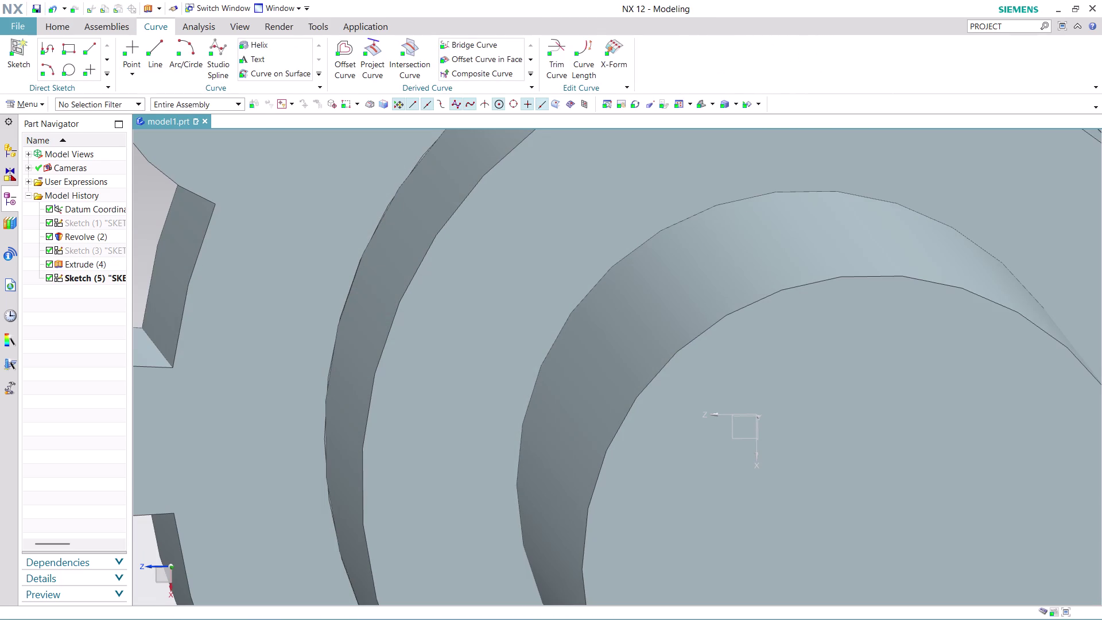
Orbit and zoom around the gear and shaft, ending lined up on the gear's end face.
scroll(down, 3)
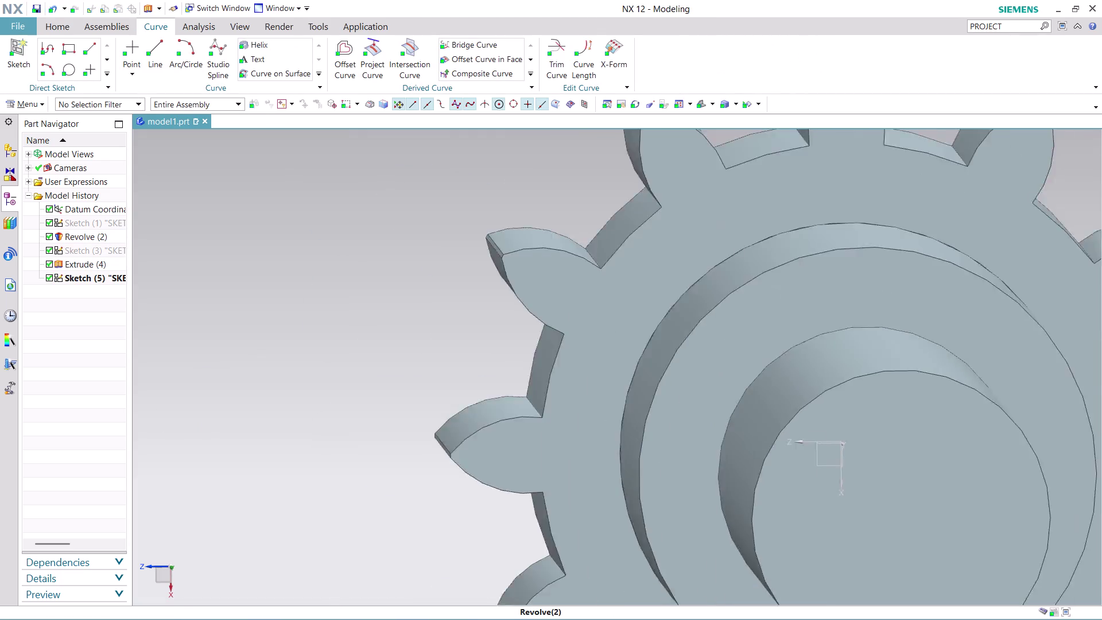
scroll(down, 3)
scroll(down, 3)
scroll(down, 3)
middle_drag(1036, 569, 991, 539)
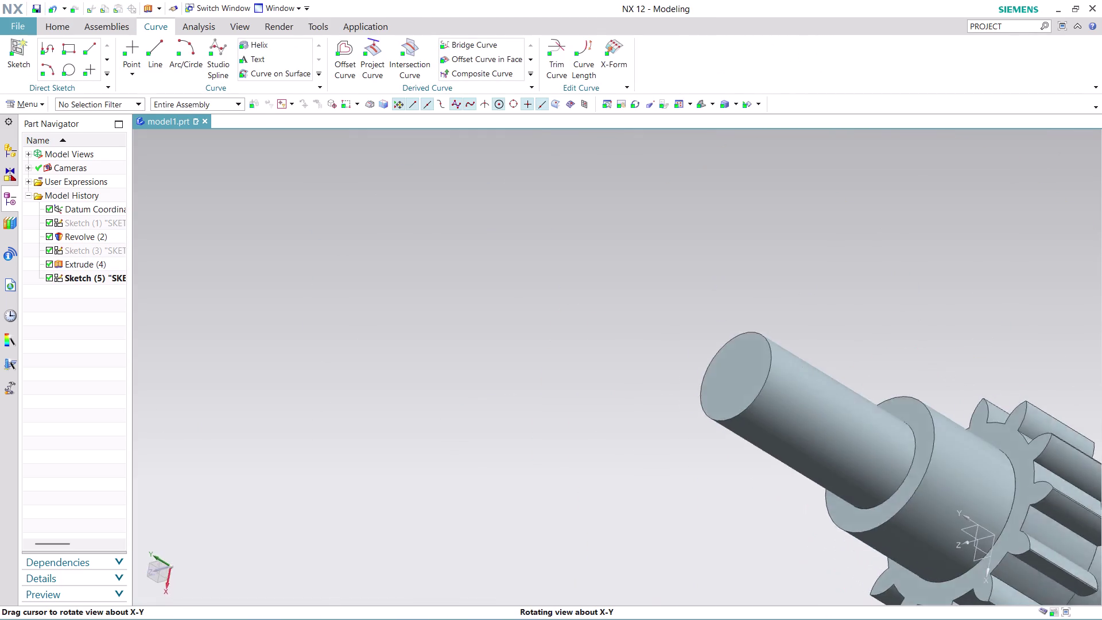
middle_drag(991, 539, 740, 385)
scroll(up, 3)
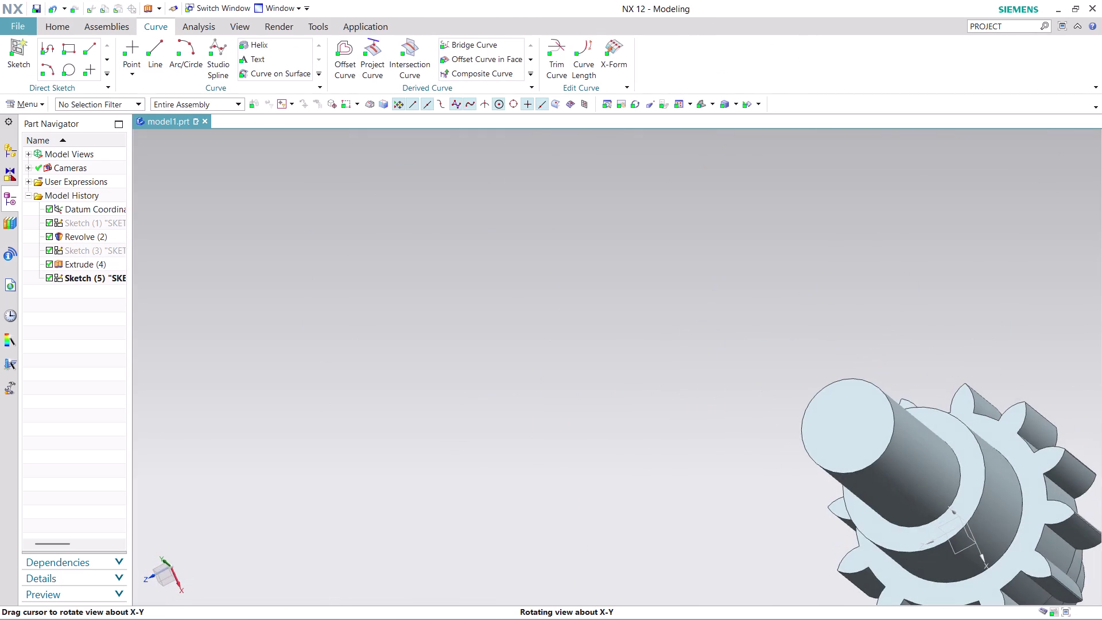
middle_drag(740, 385, 764, 389)
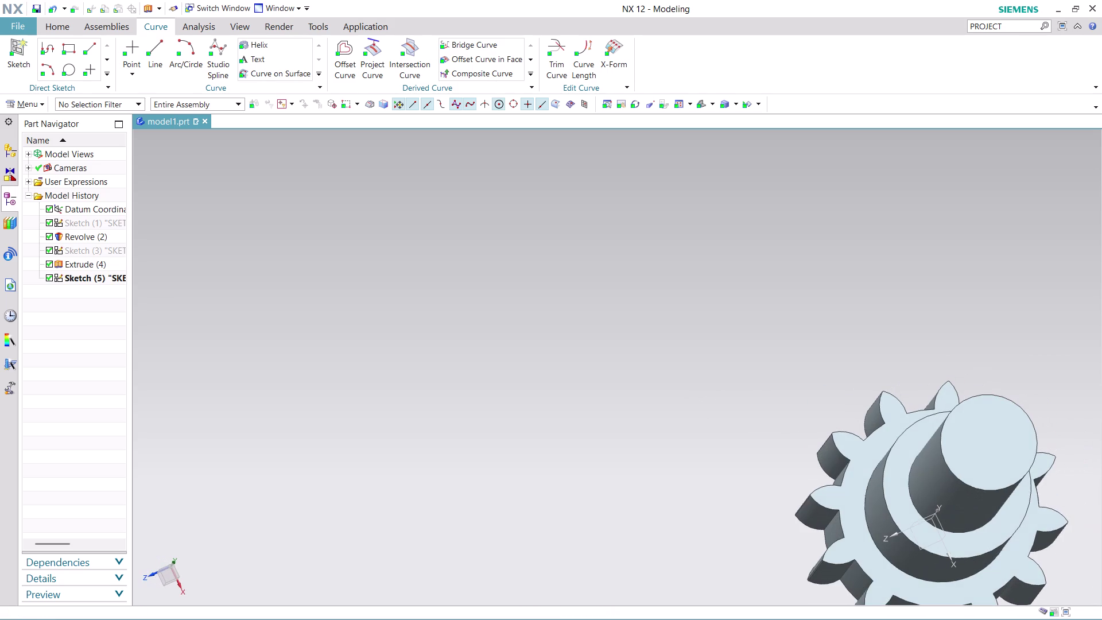
scroll(down, 3)
scroll(up, 3)
scroll(up, 3)
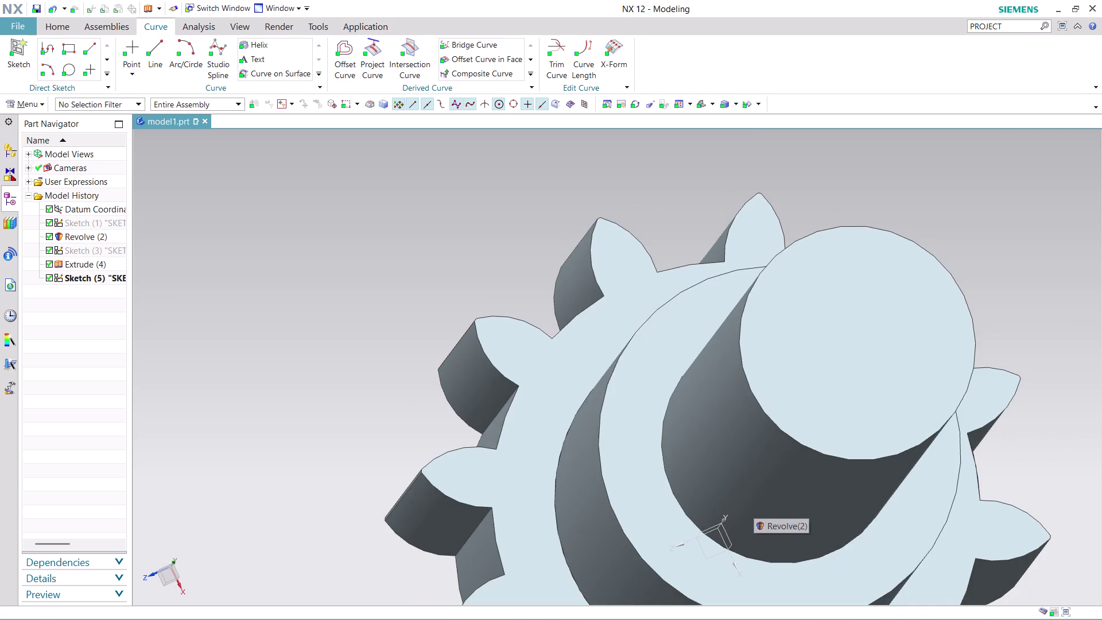
middle_drag(1033, 338, 971, 357)
scroll(up, 3)
scroll(down, 3)
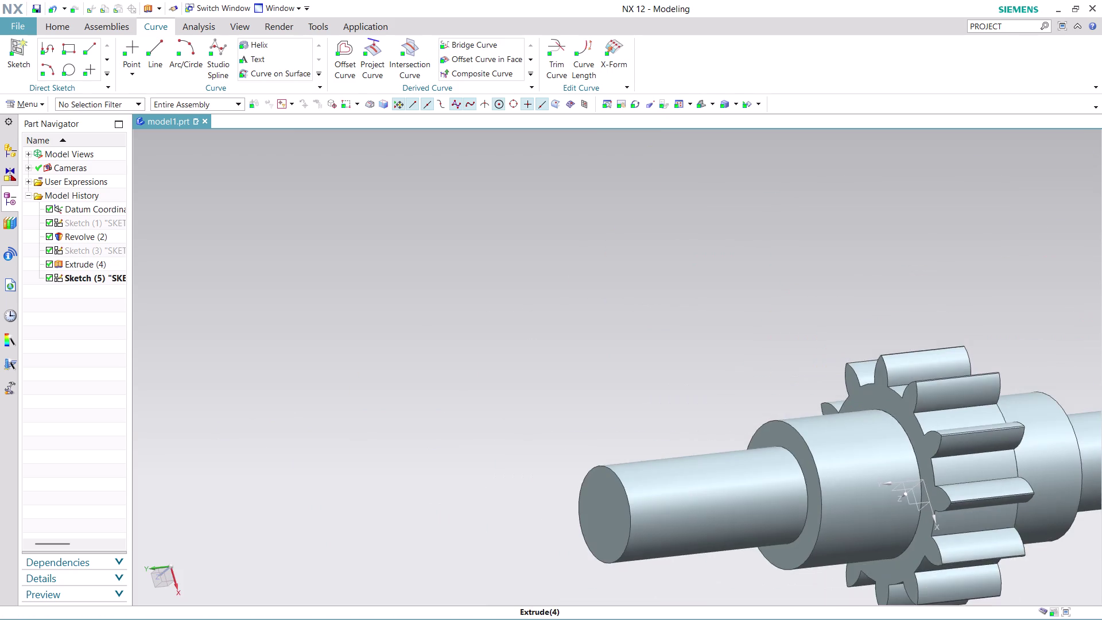
scroll(down, 3)
middle_drag(985, 567, 965, 540)
scroll(down, 3)
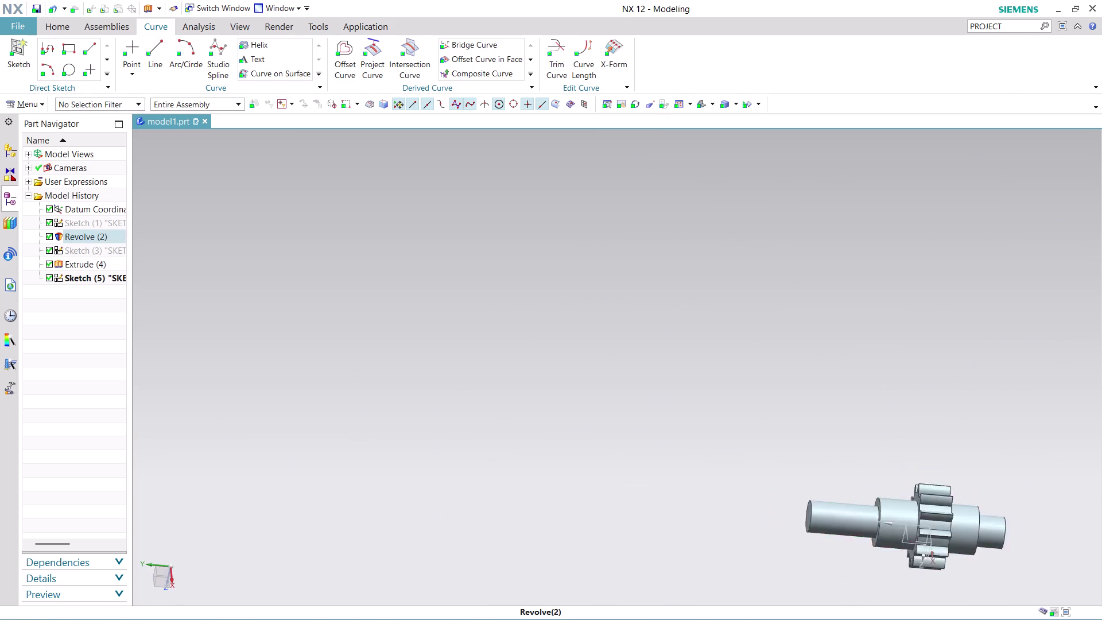
scroll(down, 3)
scroll(up, 3)
scroll(up, 3)
scroll(down, 3)
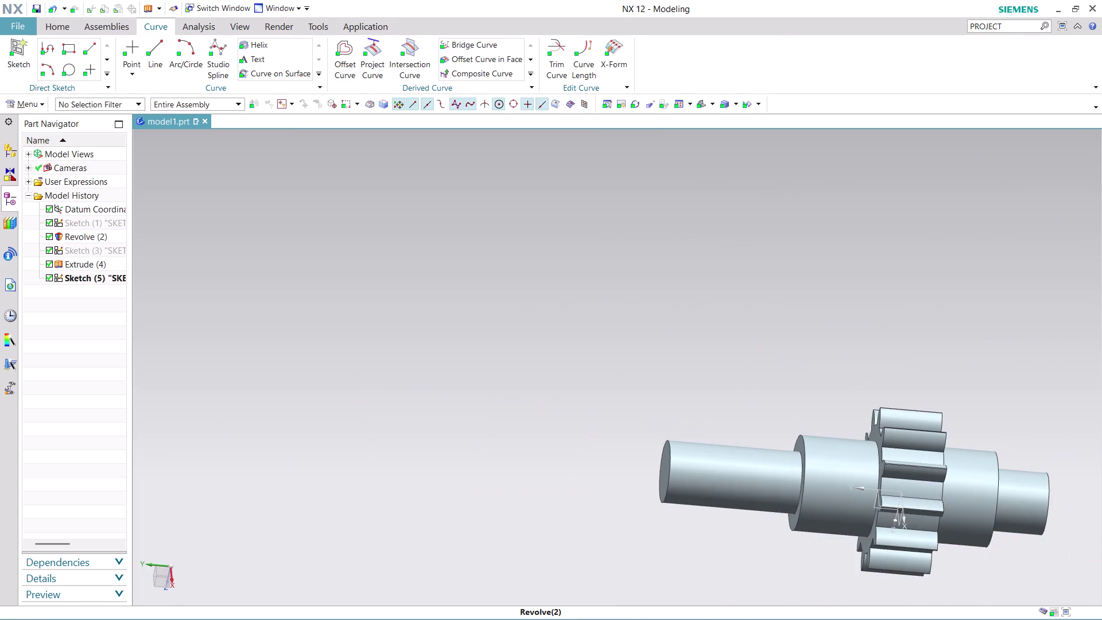
scroll(down, 3)
middle_drag(1017, 559, 777, 494)
scroll(up, 3)
scroll(up, 3)
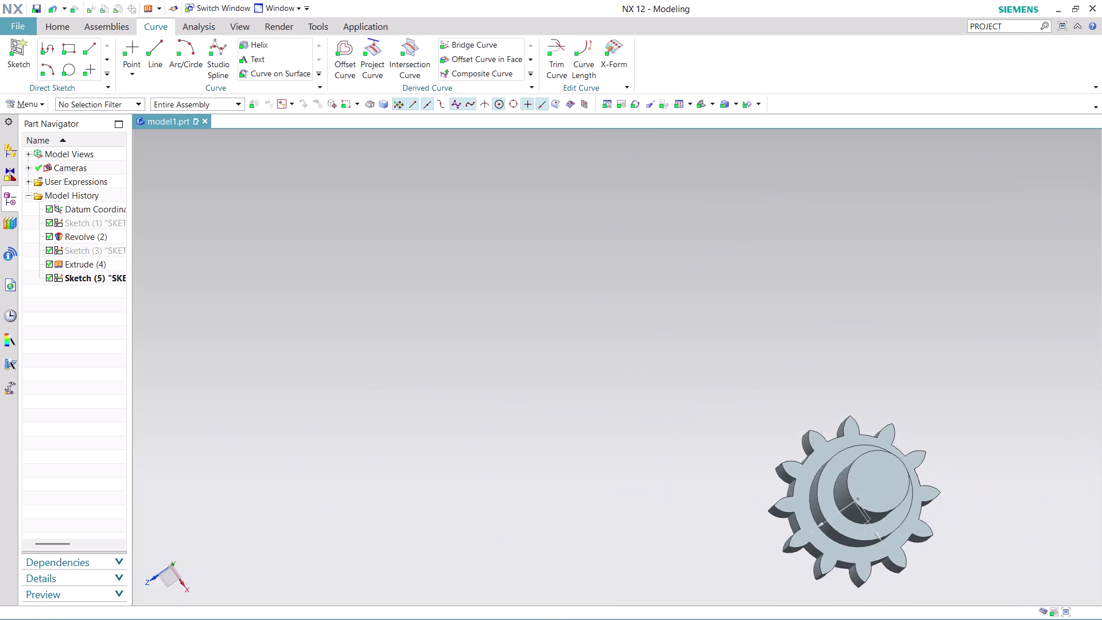
scroll(up, 3)
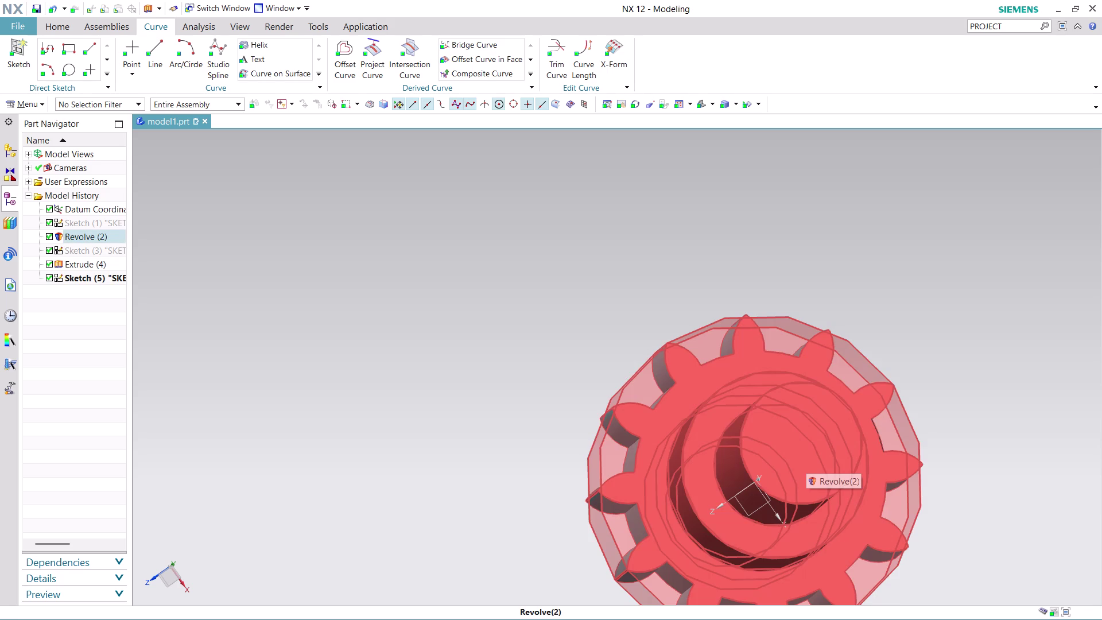
scroll(up, 3)
scroll(down, 3)
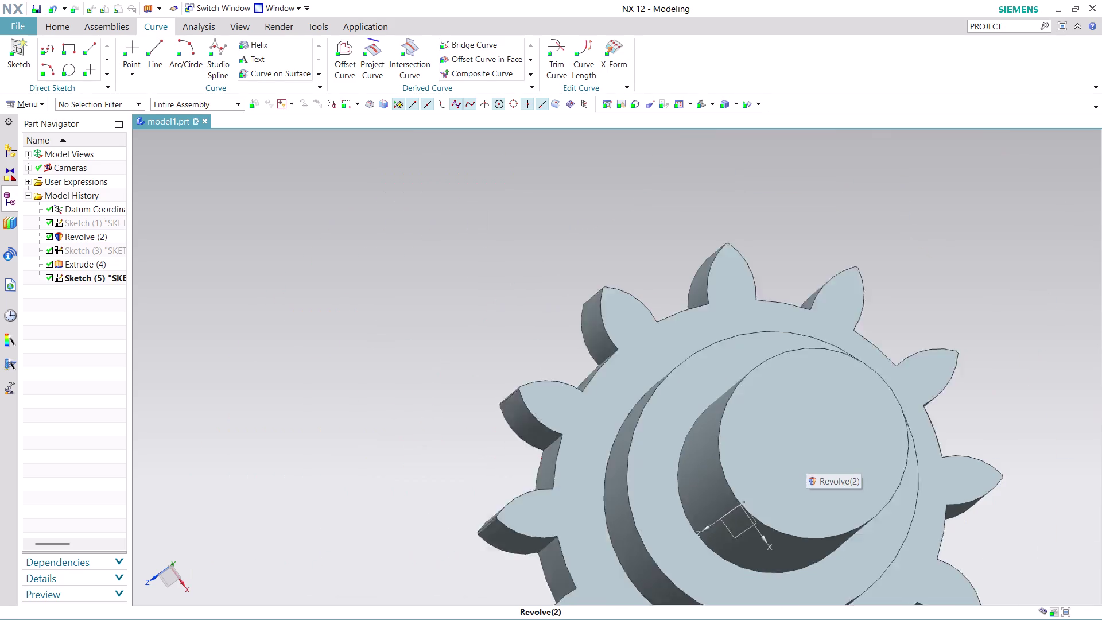
scroll(down, 3)
scroll(down, 3)
middle_drag(996, 371, 991, 385)
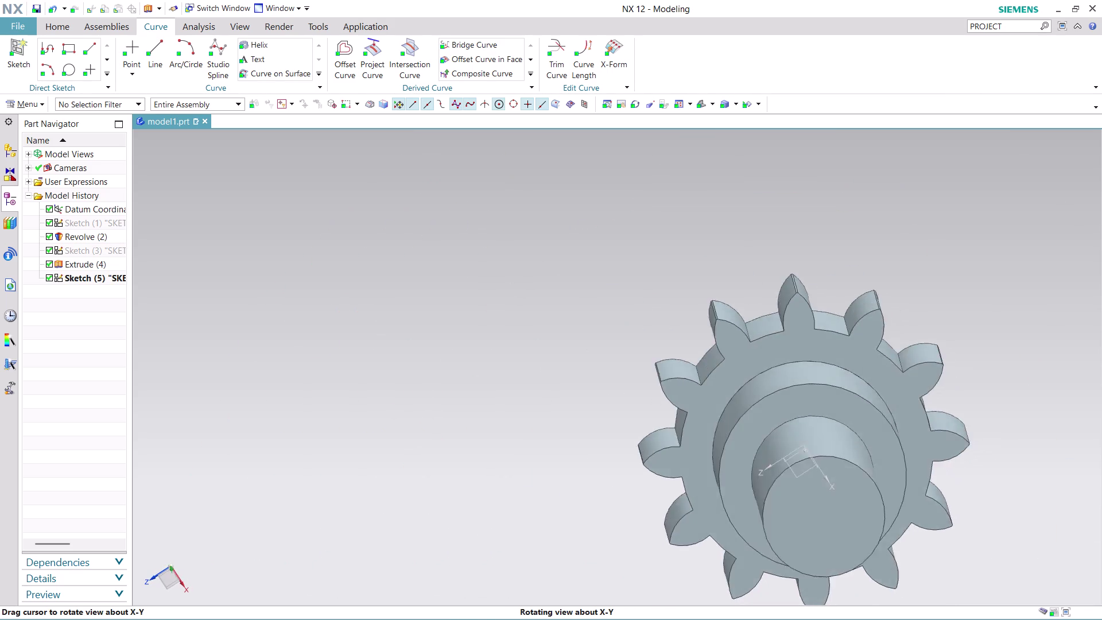
middle_drag(991, 385, 990, 377)
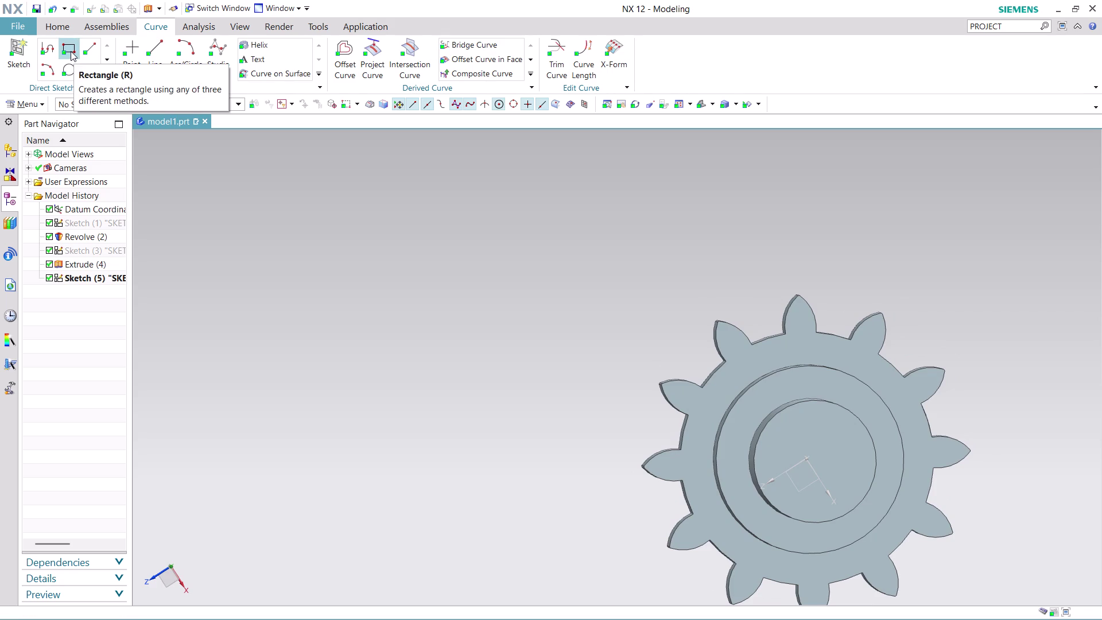
Try placing a circle centred on the shaft axis at the shaft end.
click(66, 64)
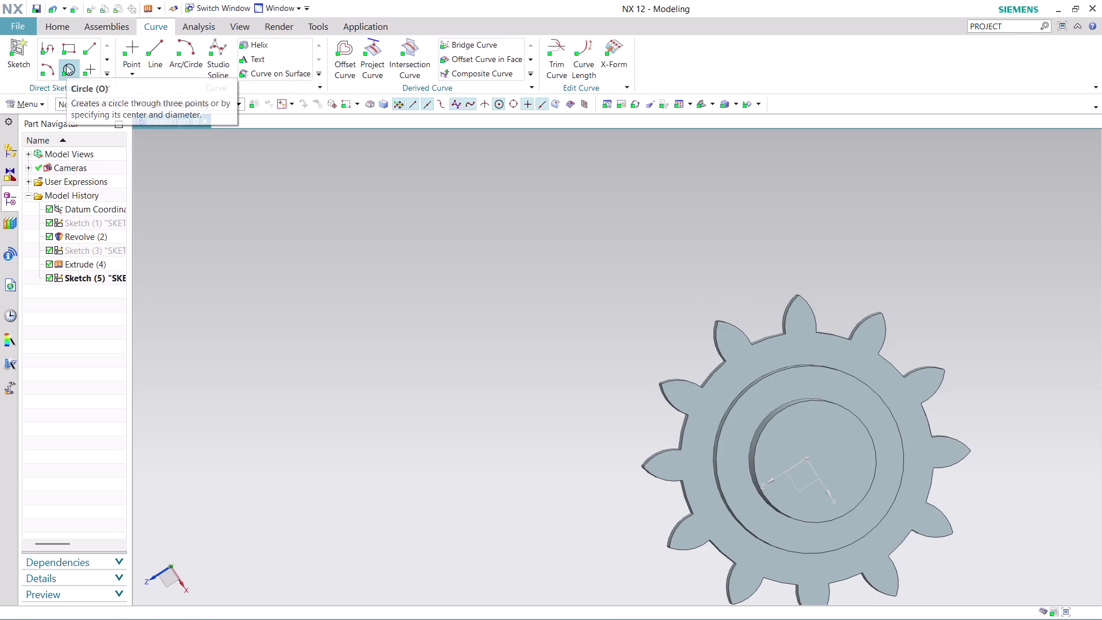
click(805, 459)
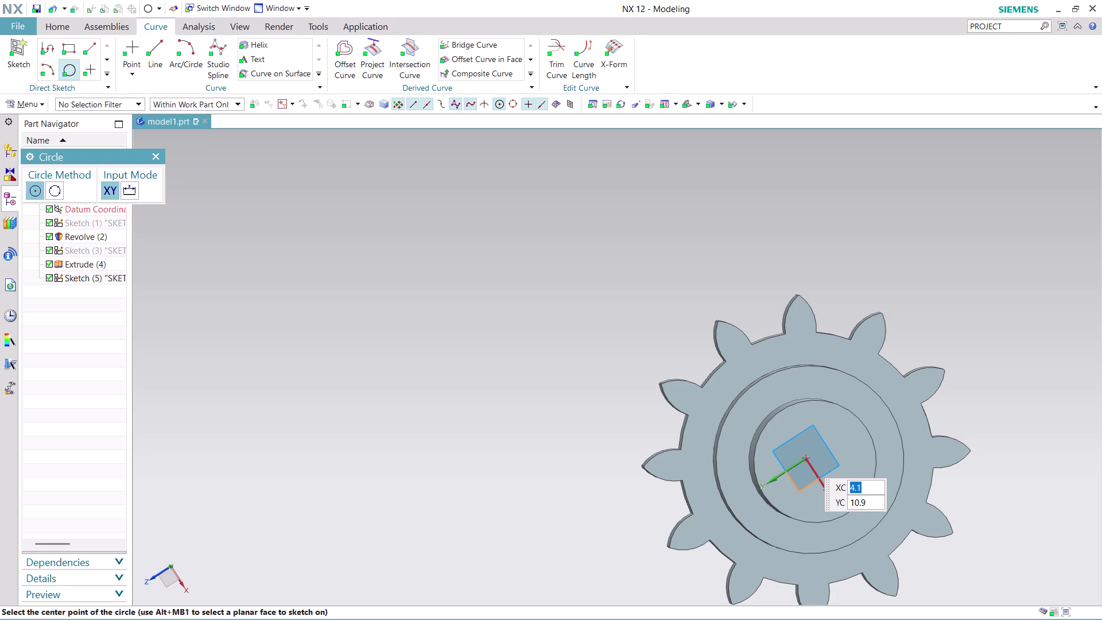
click(805, 461)
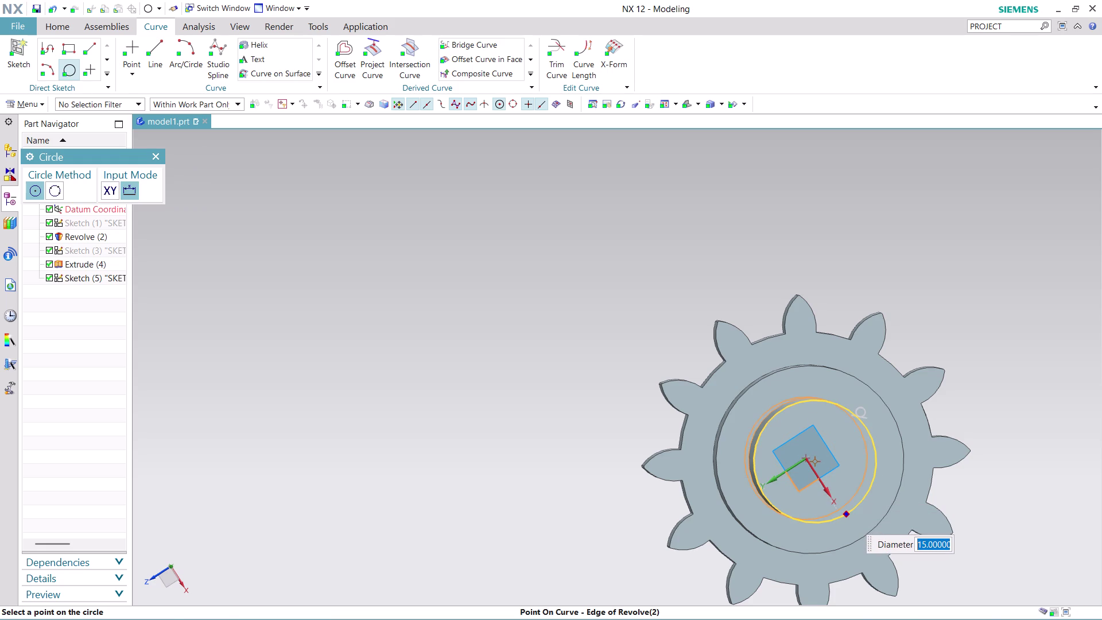
click(847, 515)
click(908, 530)
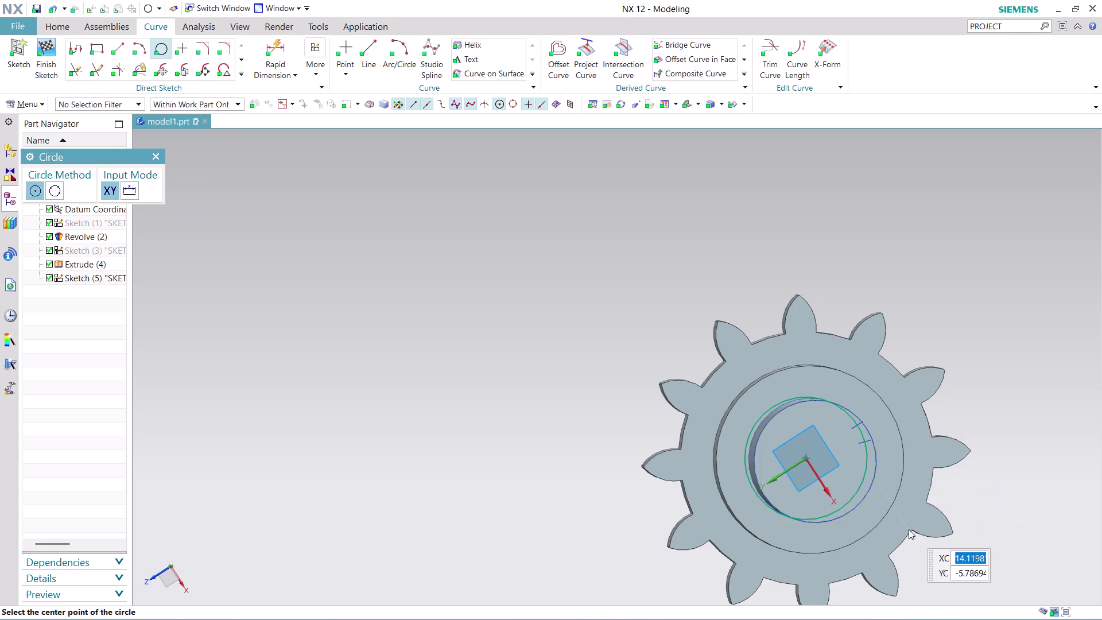
Orbit around the gear to look straight at the shaft end.
middle_drag(974, 502, 979, 487)
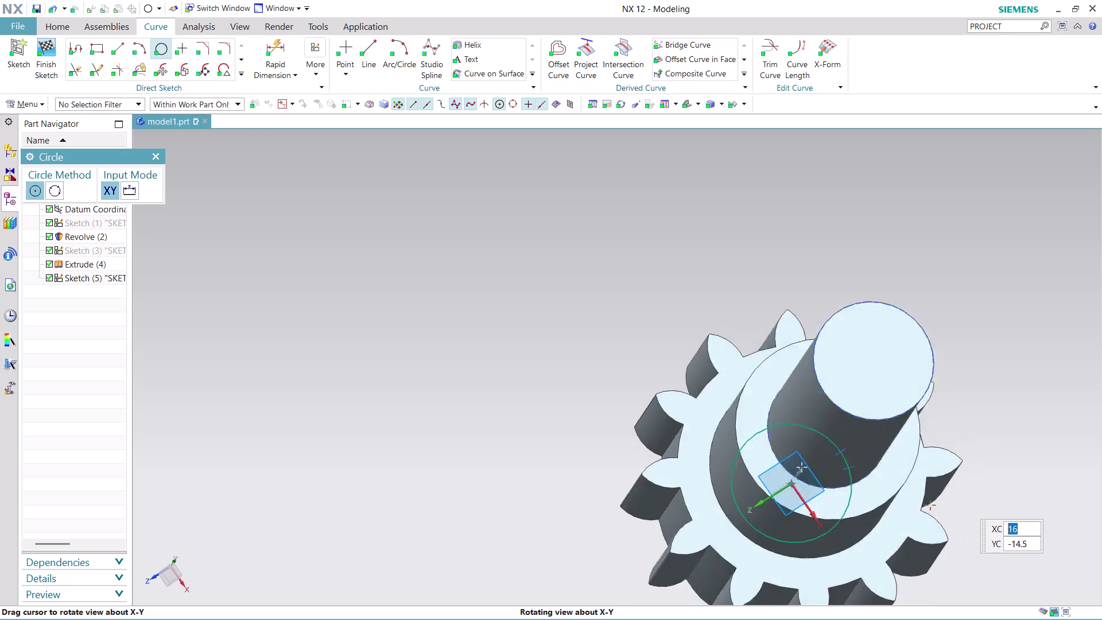
middle_drag(980, 487, 951, 332)
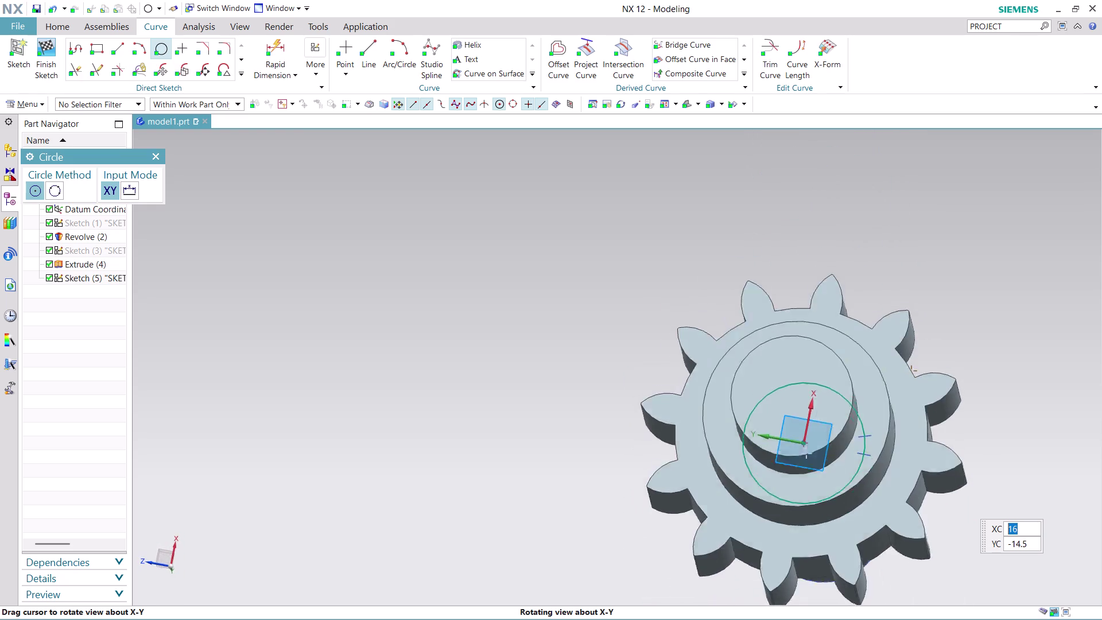
middle_drag(951, 332, 769, 342)
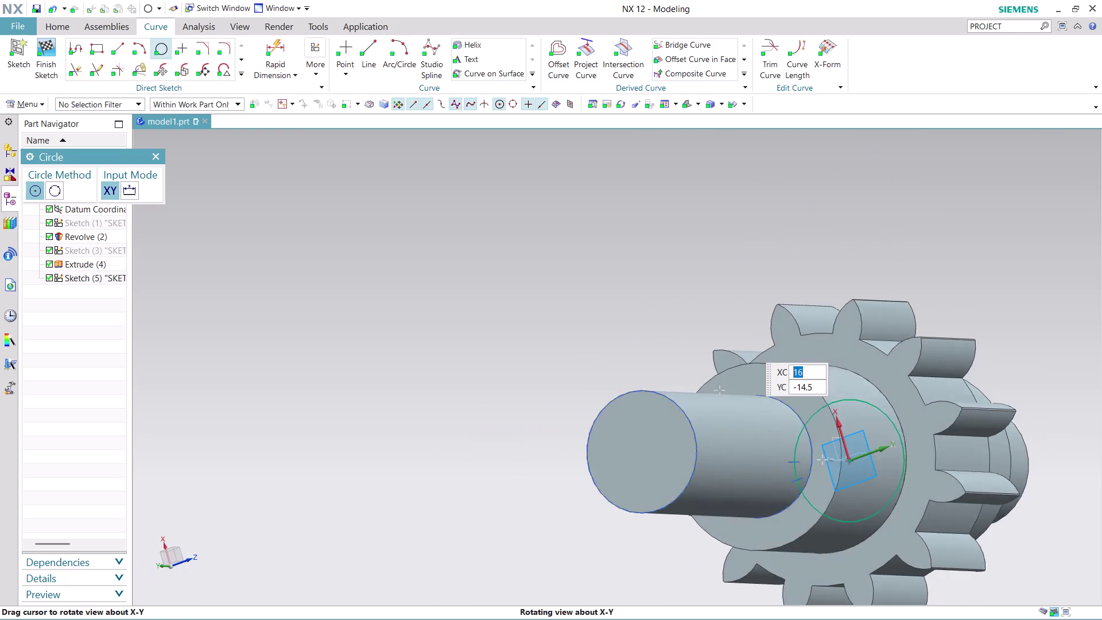
middle_drag(769, 342, 832, 326)
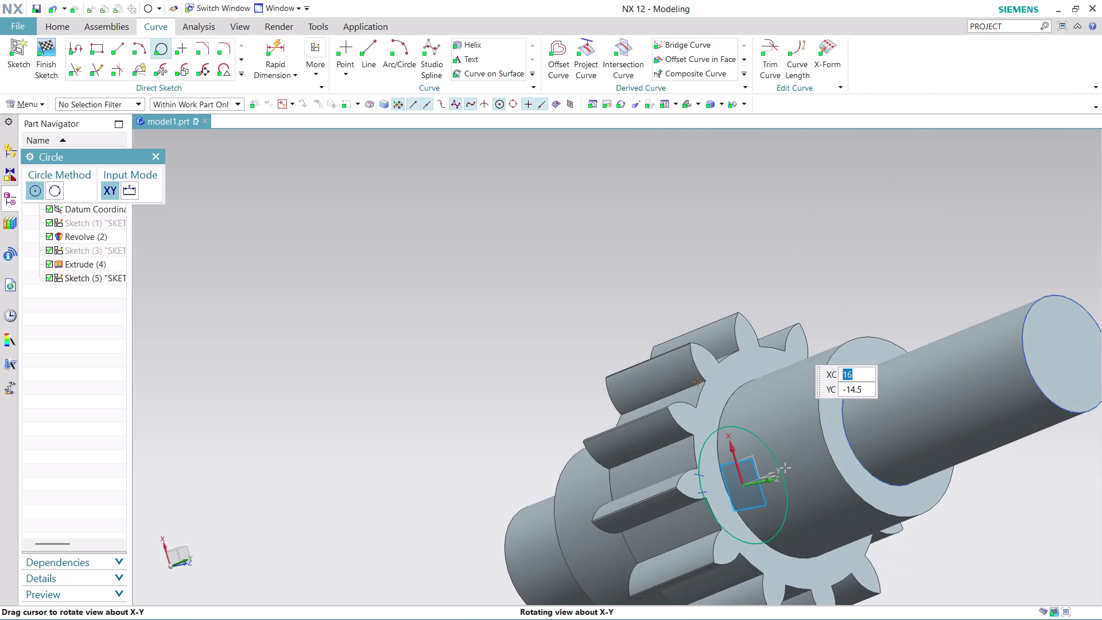
middle_drag(833, 326, 833, 326)
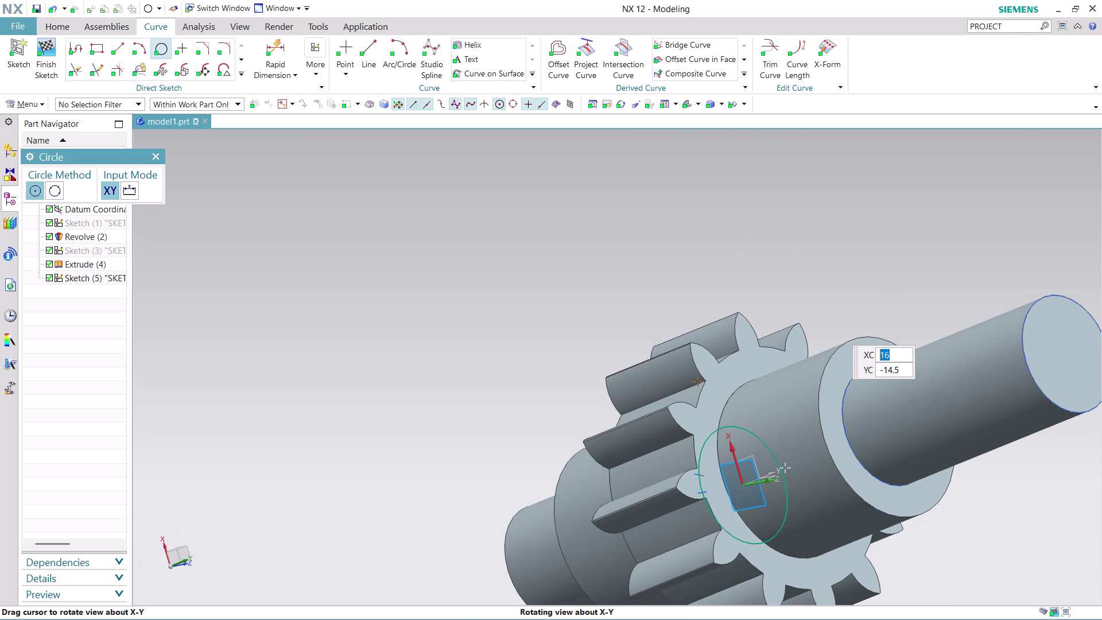
middle_drag(833, 326, 792, 343)
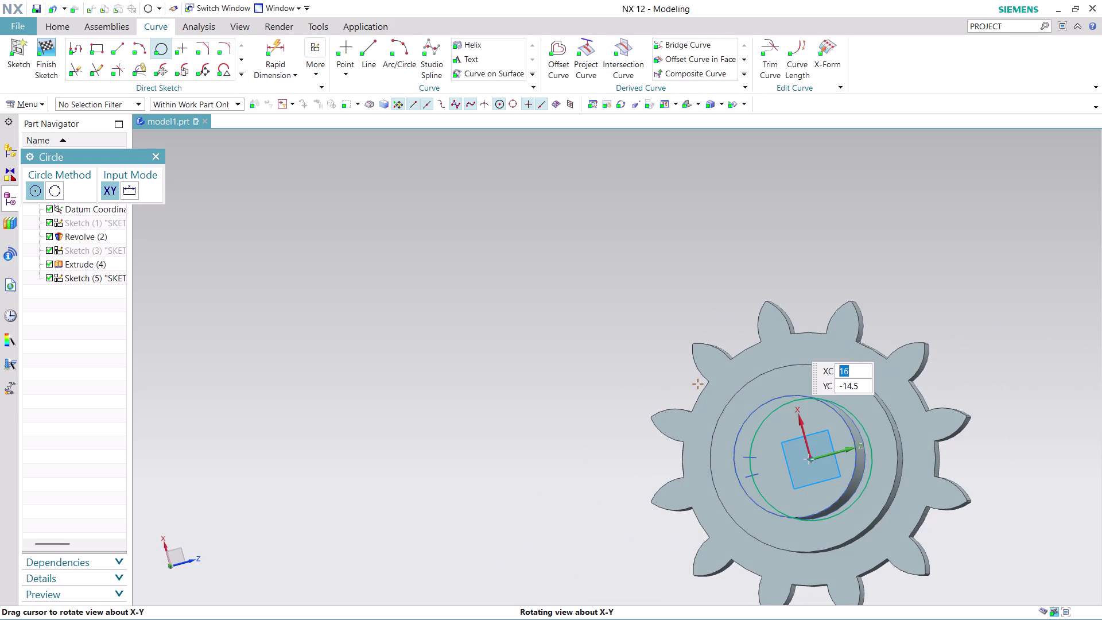
middle_drag(793, 342, 791, 350)
Undo out of the unfinished Sketch (5) and hide the gear tooth sketch.
key(ctrl+z)
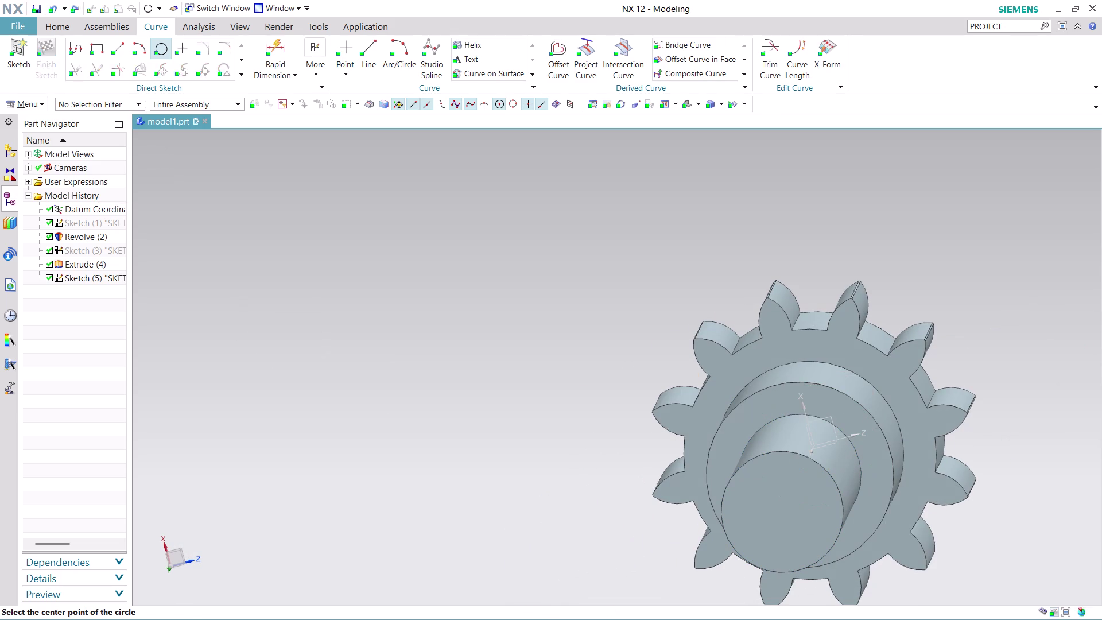
key(ctrl+z)
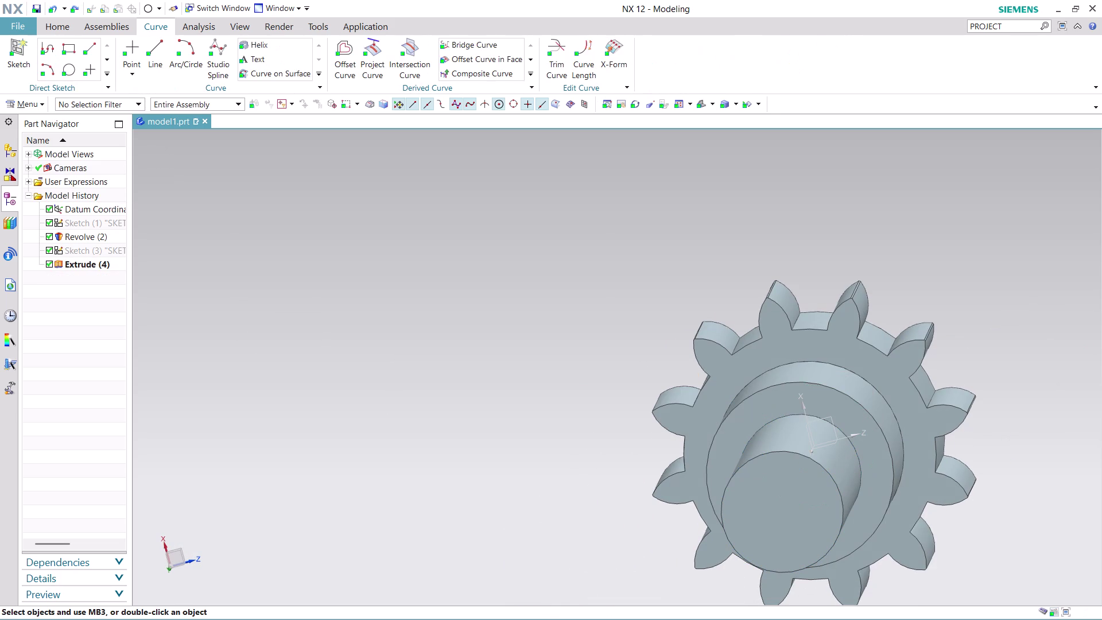
key(ctrl+z)
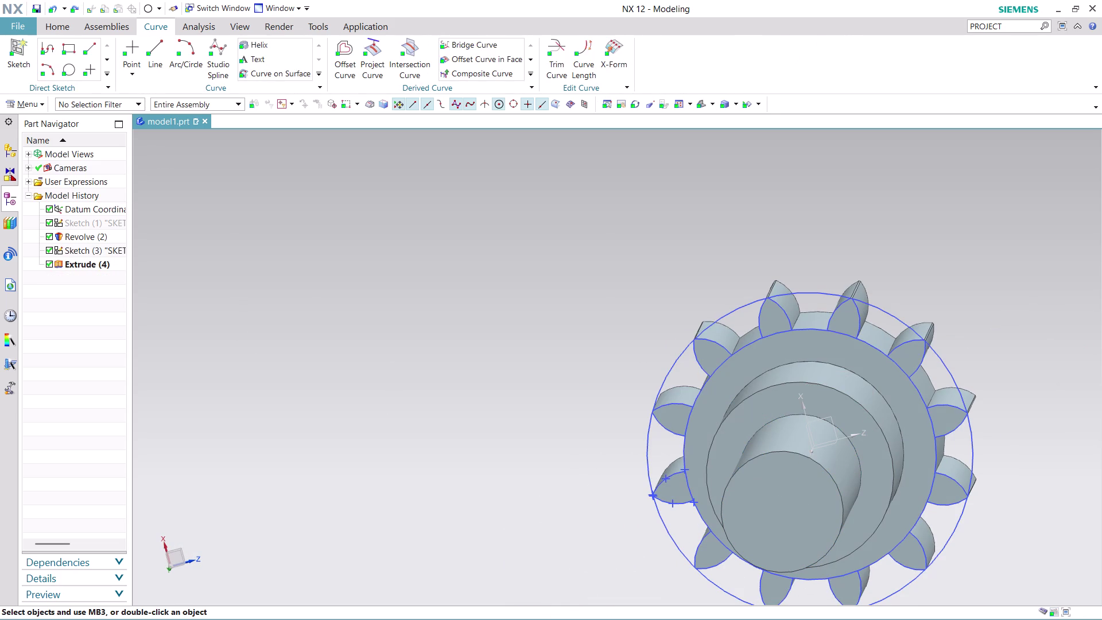
right_click(748, 305)
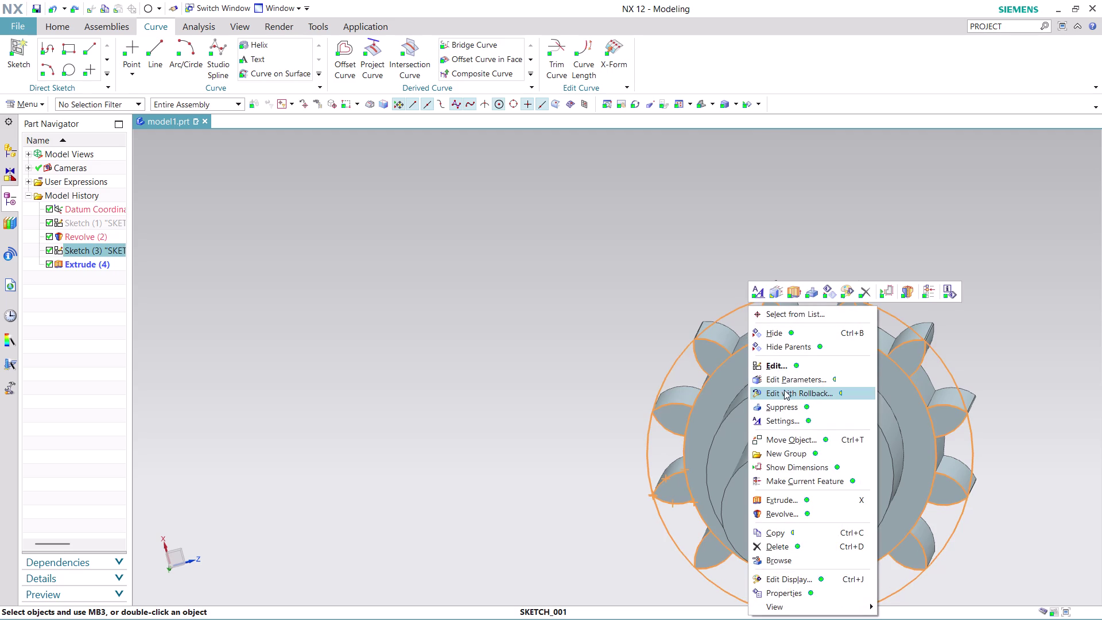
click(791, 329)
Orbit around the gear and bring up the Extrude (4) feature's options.
scroll(up, 3)
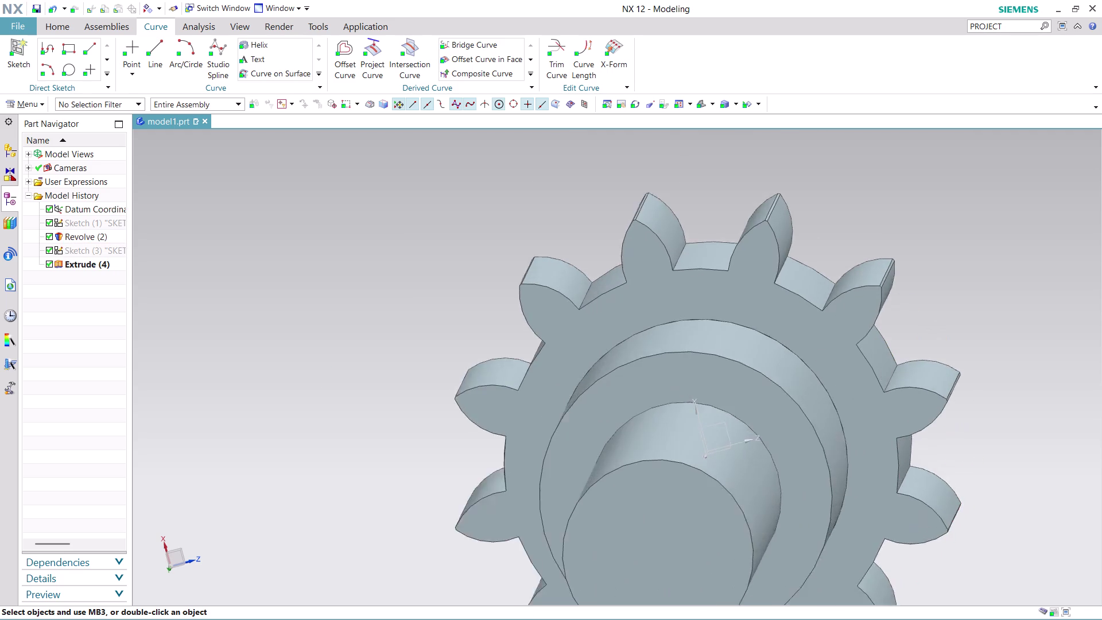
scroll(up, 3)
scroll(down, 3)
scroll(up, 3)
middle_drag(929, 496, 935, 479)
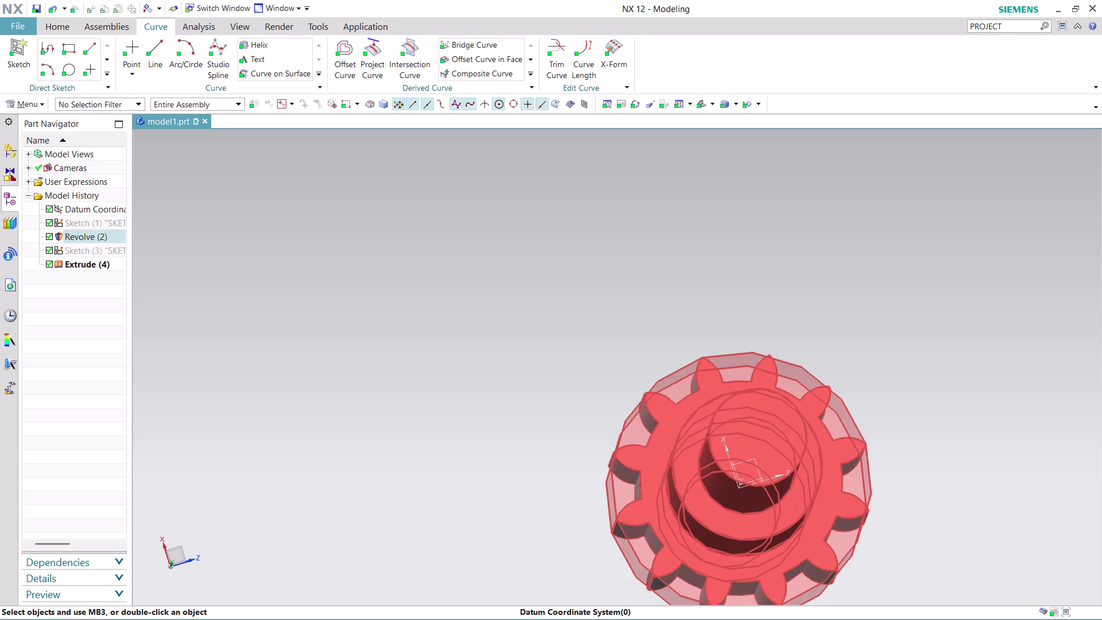
right_click(76, 267)
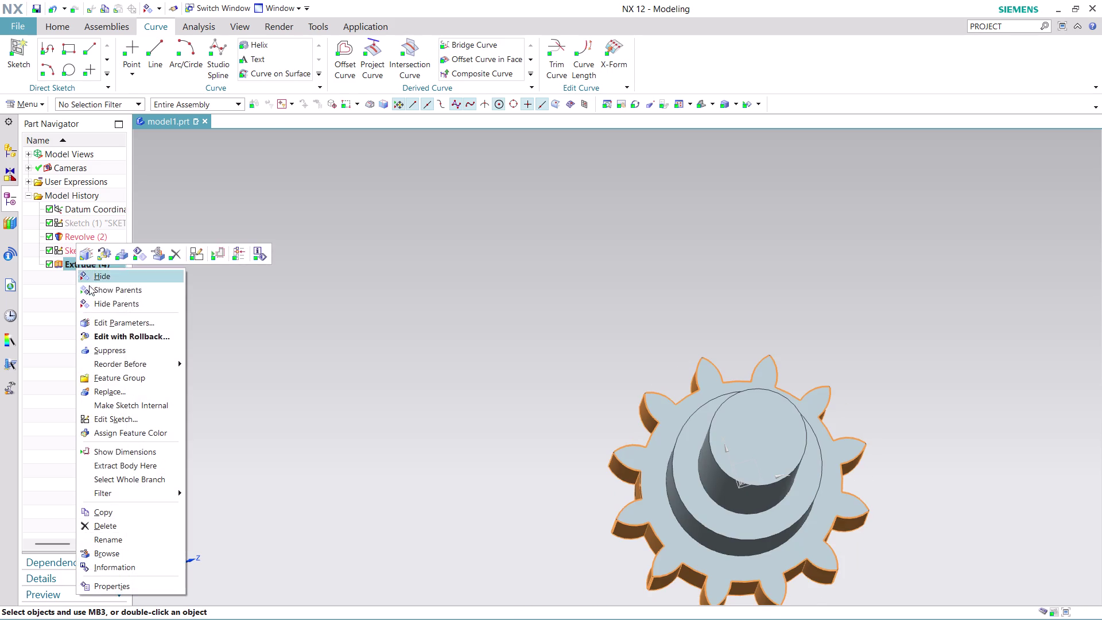
click(129, 334)
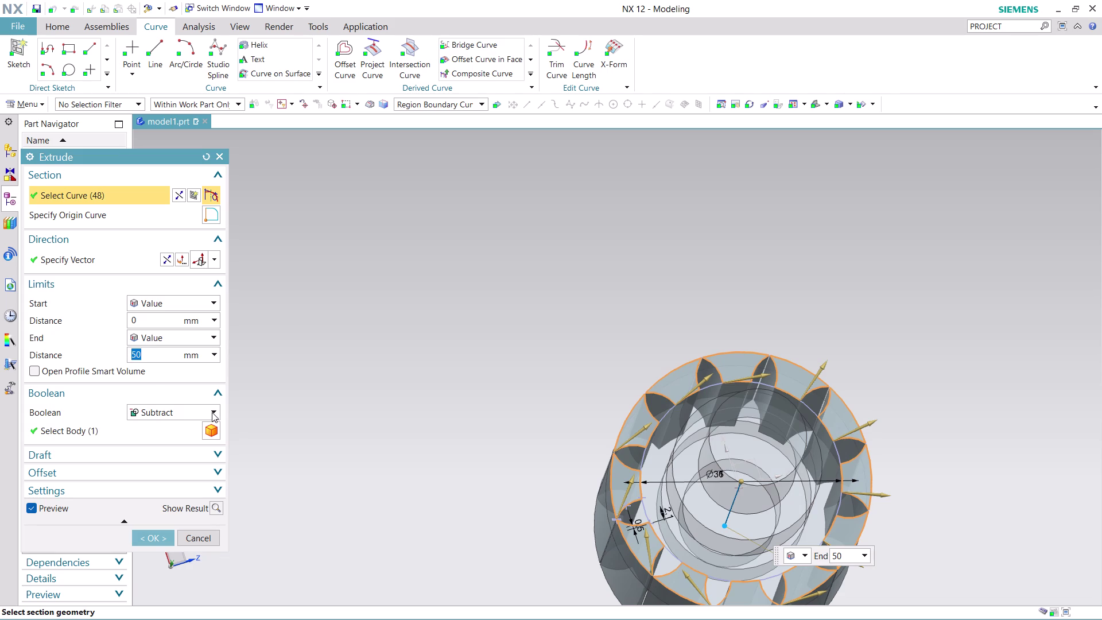
click(201, 536)
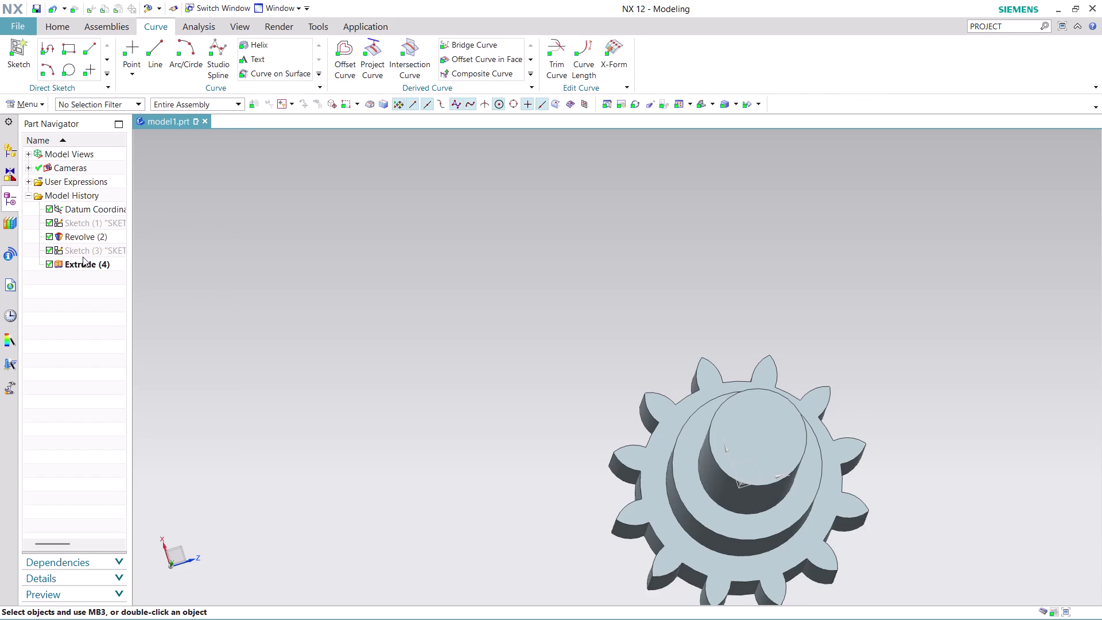
click(83, 237)
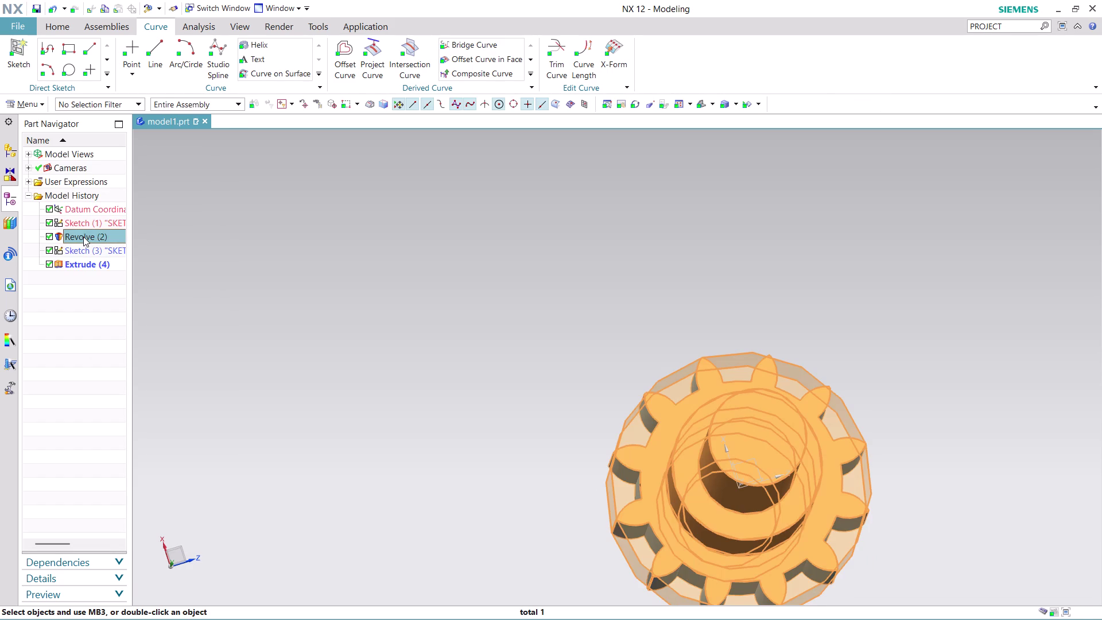
right_click(83, 236)
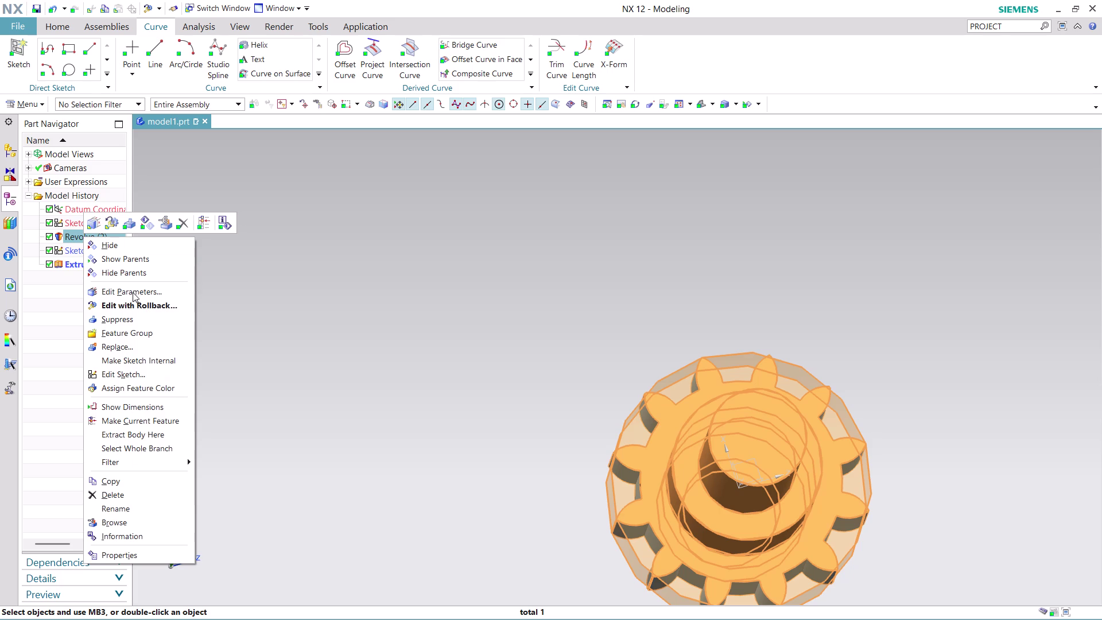
click(133, 304)
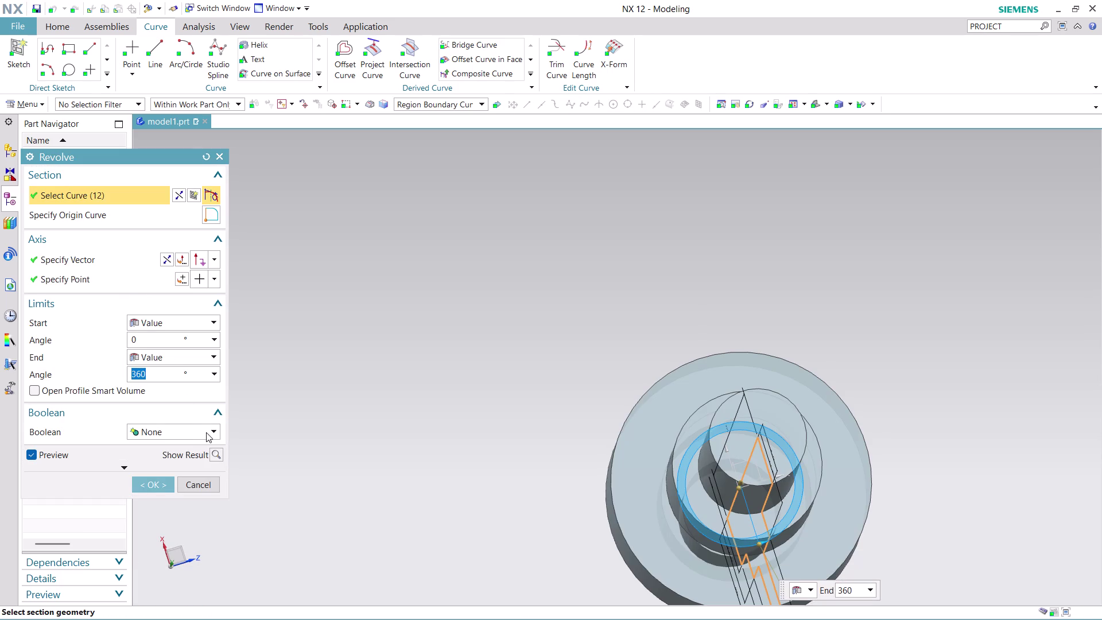
click(209, 432)
click(185, 451)
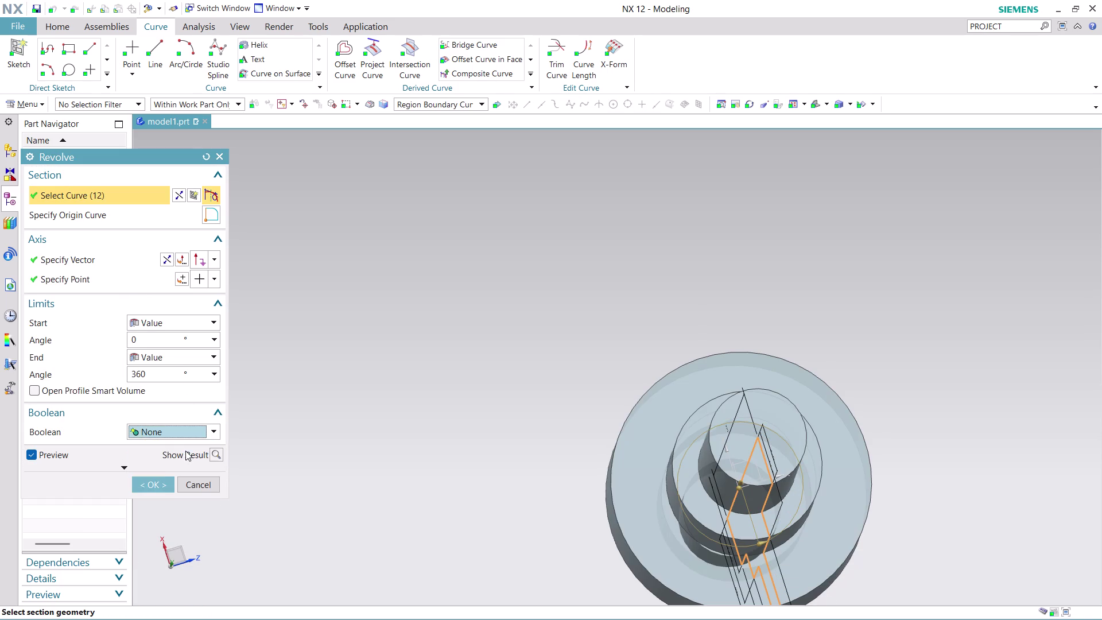
click(150, 484)
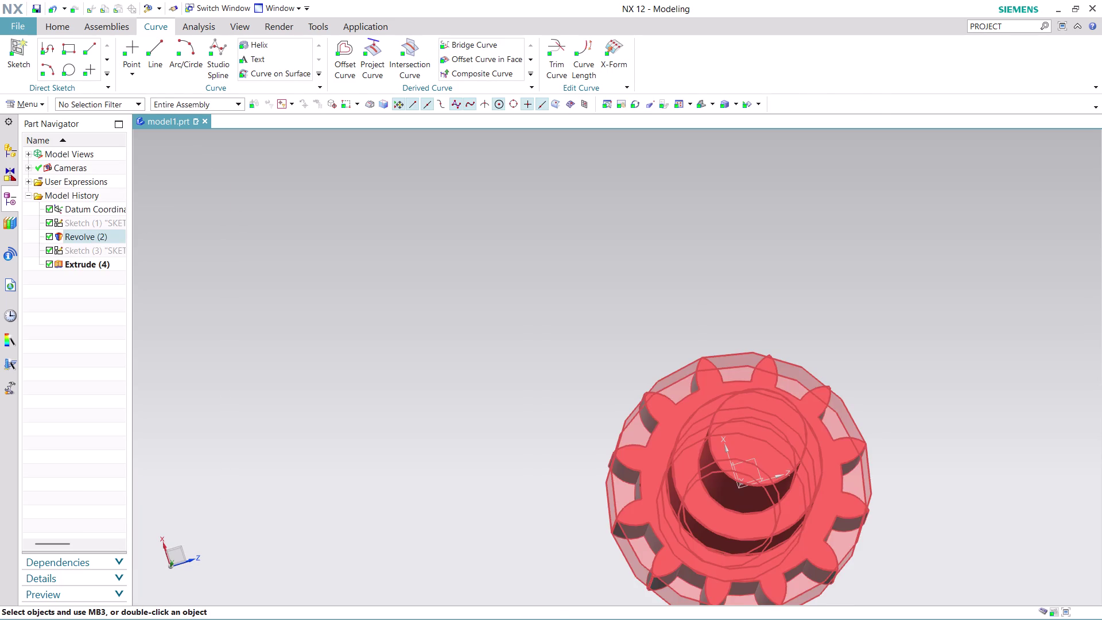
middle_drag(928, 477, 964, 455)
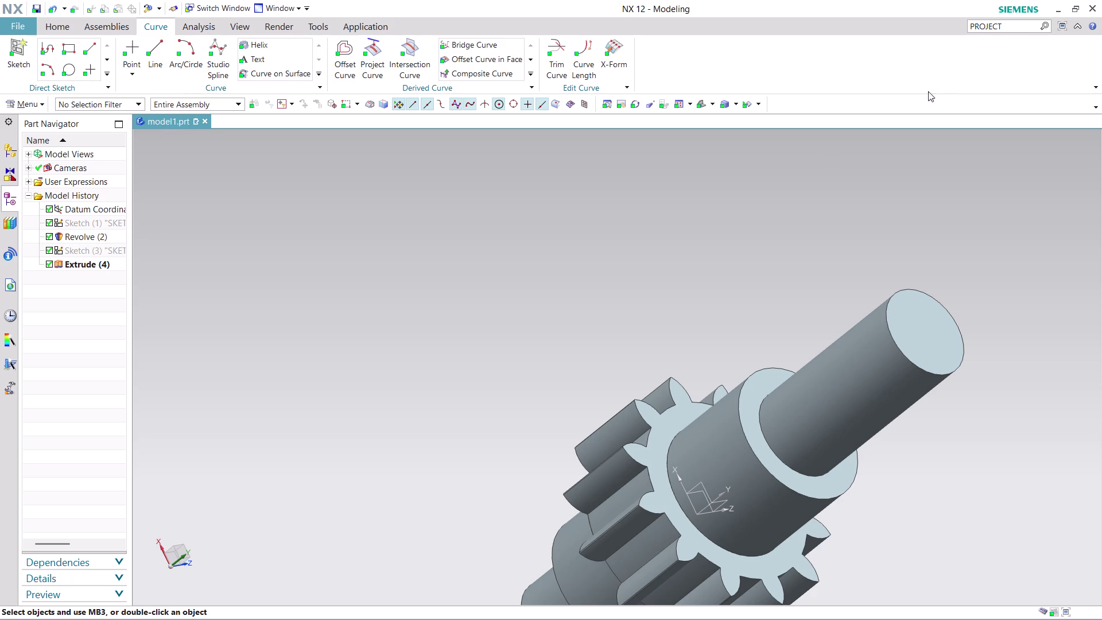
Find Project Curve through Command Finder, pick the shaft end edge, then cancel.
drag(1020, 25, 990, 35)
key(Return)
click(938, 223)
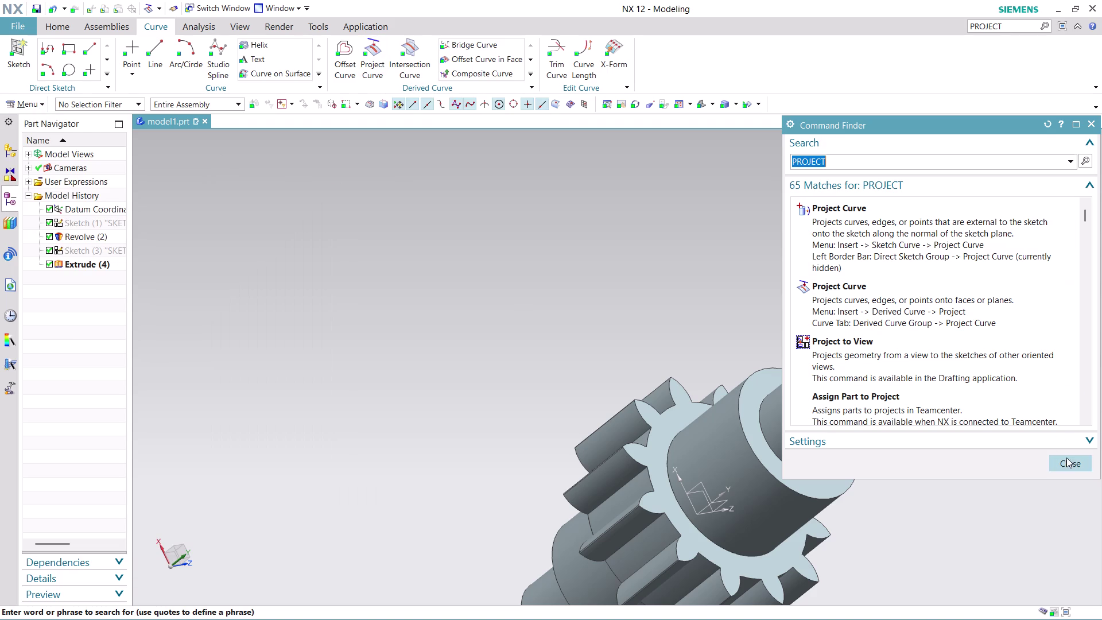
Search PROJECT again, then bring up the full menu's derived-curve commands.
click(1066, 460)
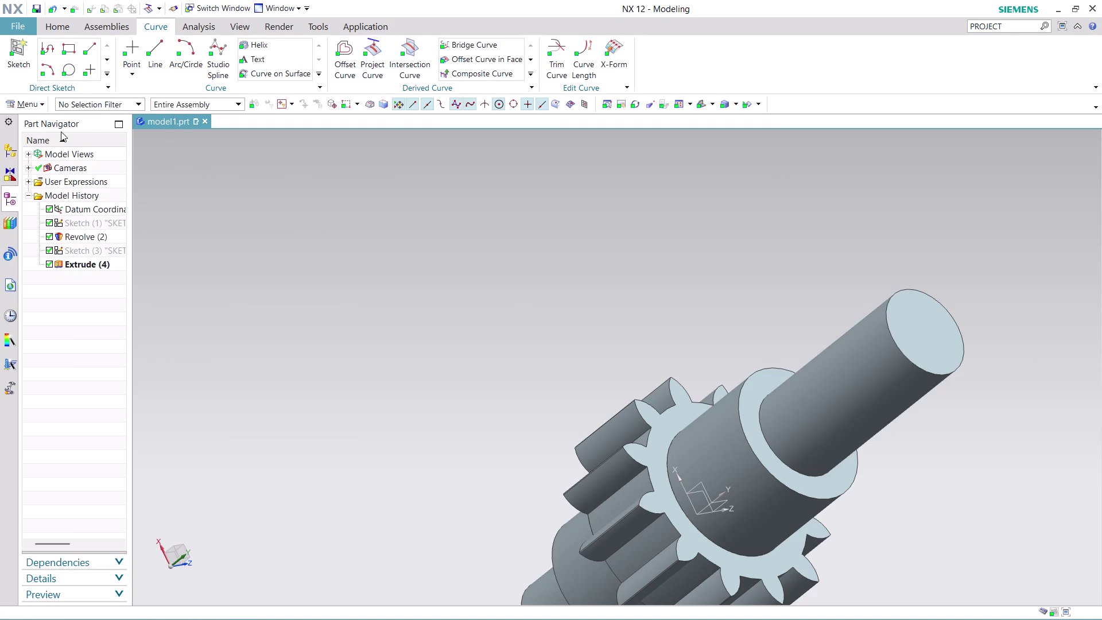
click(20, 103)
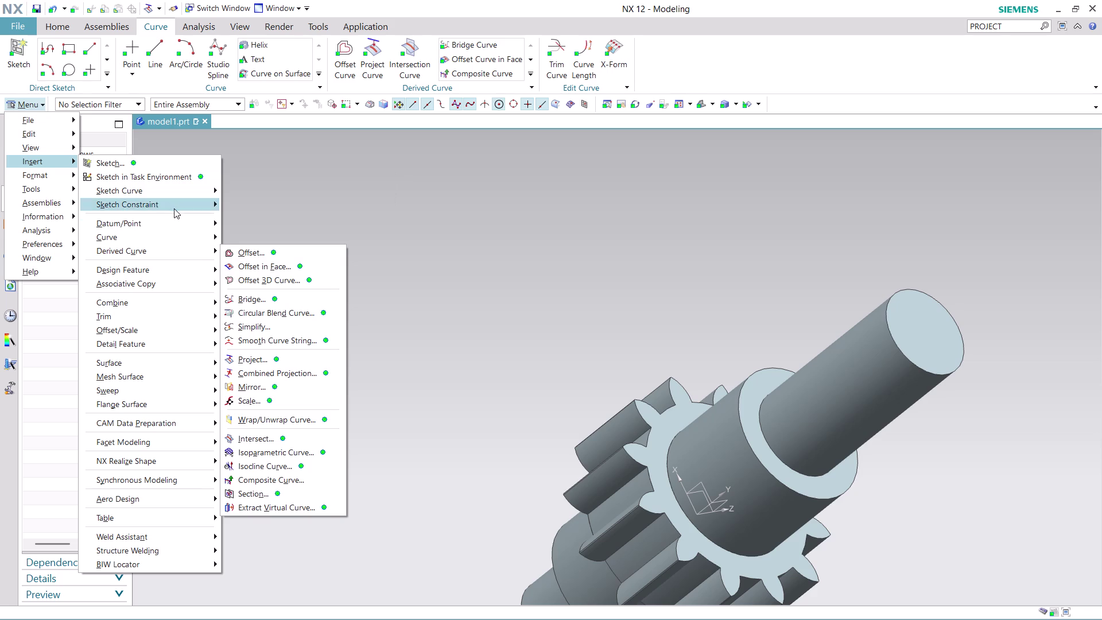
Start a new sketch and set its plane method to picking from geometry.
click(184, 173)
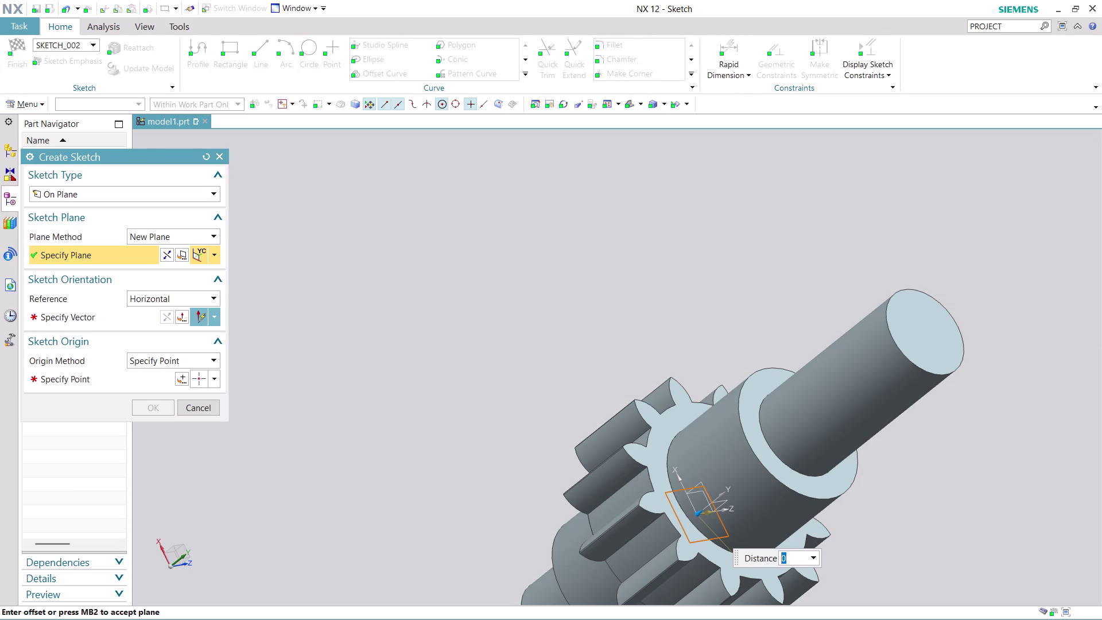
click(213, 256)
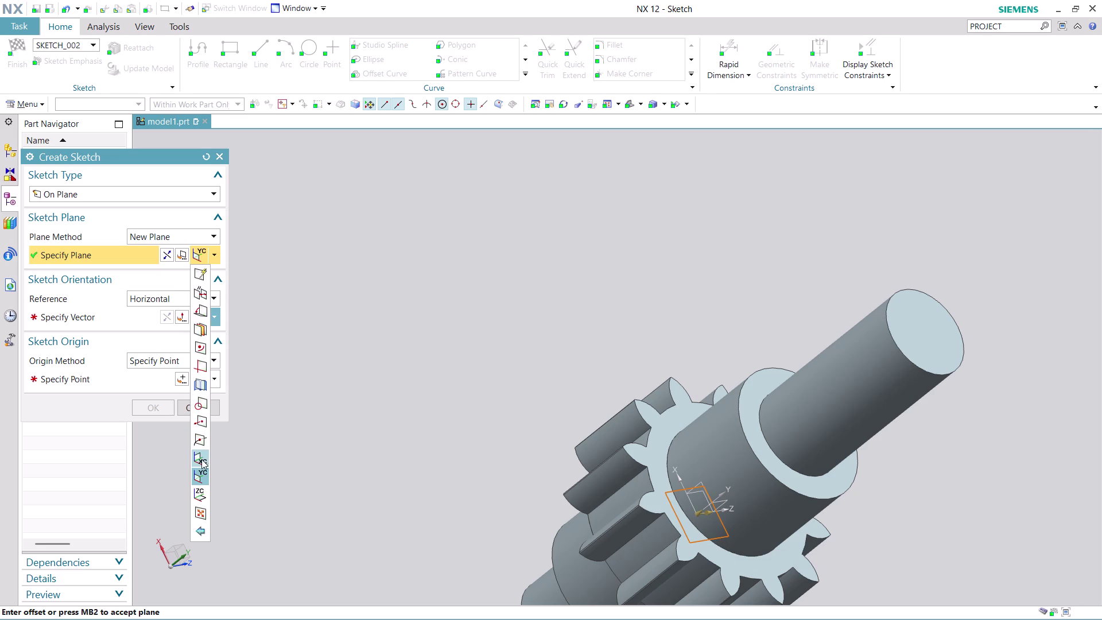
click(197, 497)
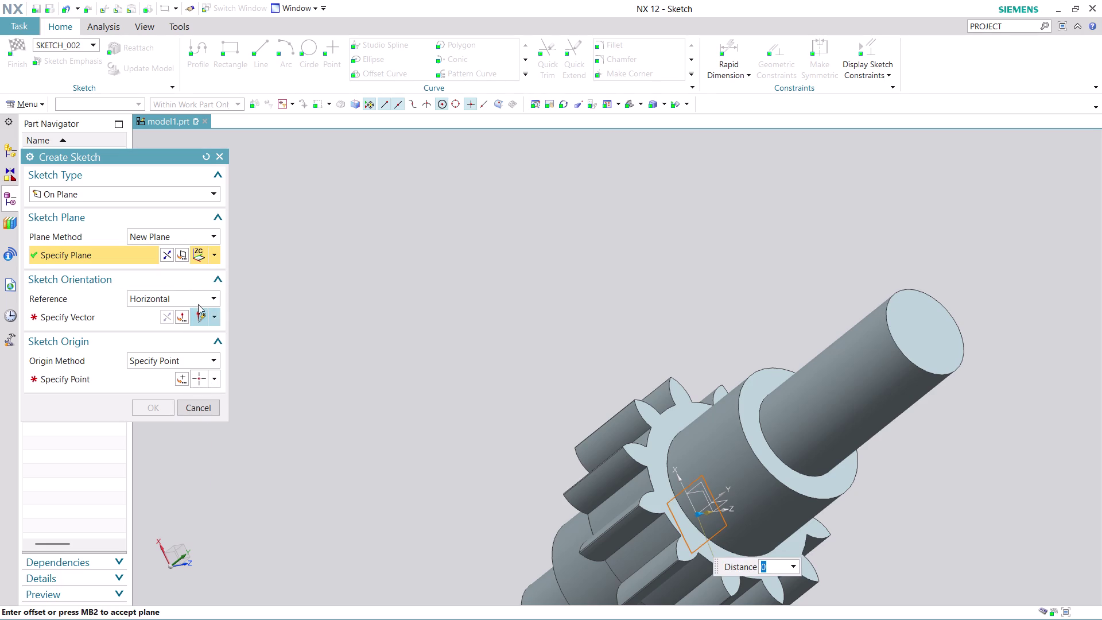
click(212, 255)
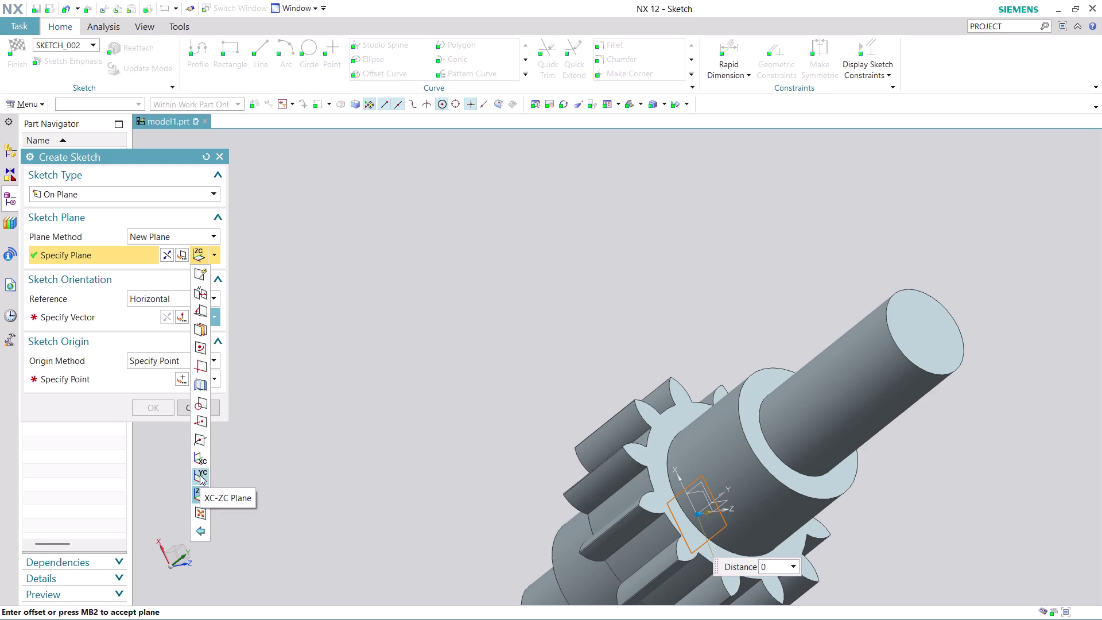
click(170, 255)
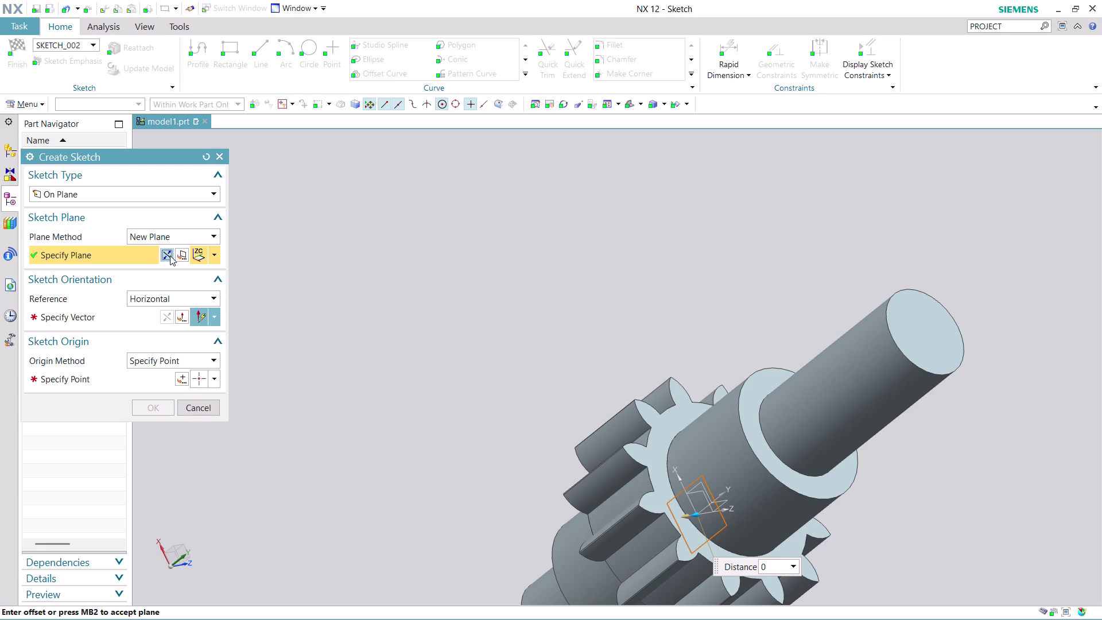
click(170, 255)
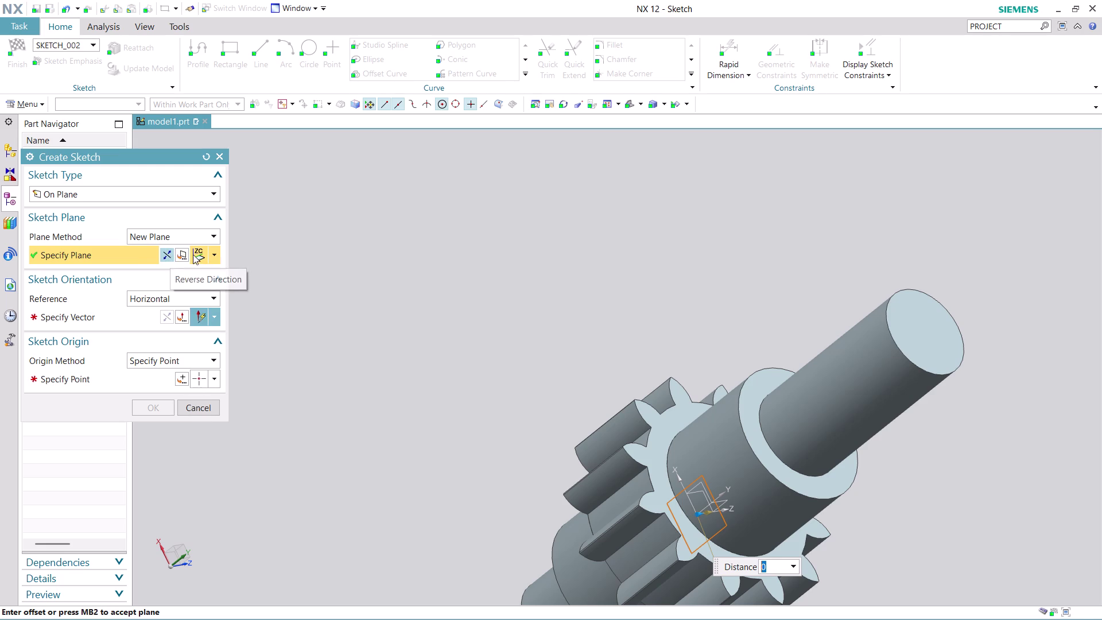
click(213, 253)
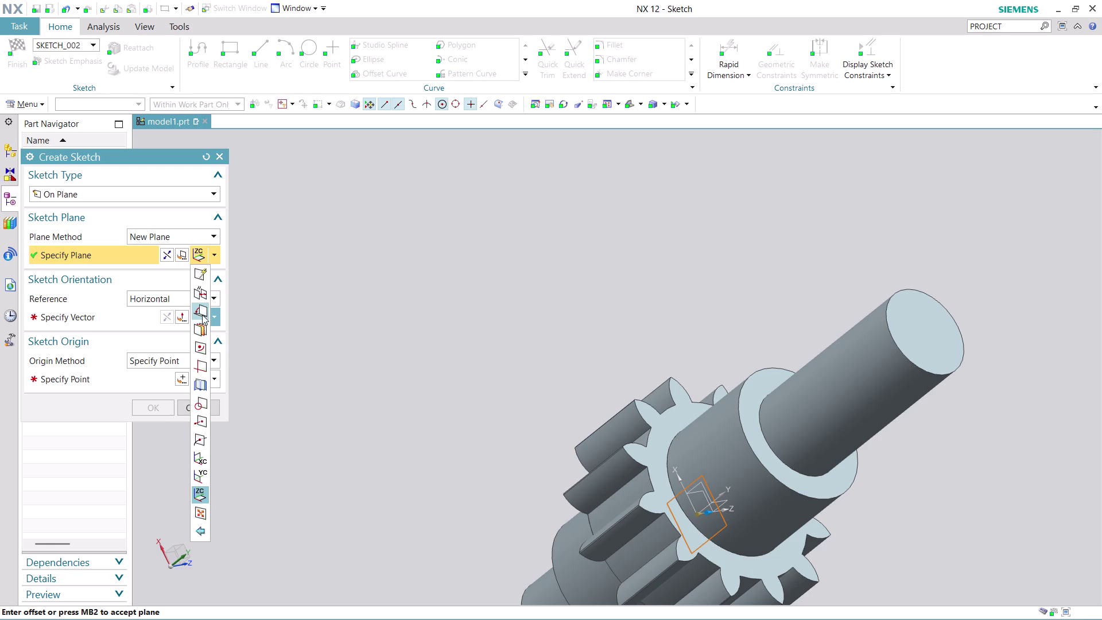
click(202, 292)
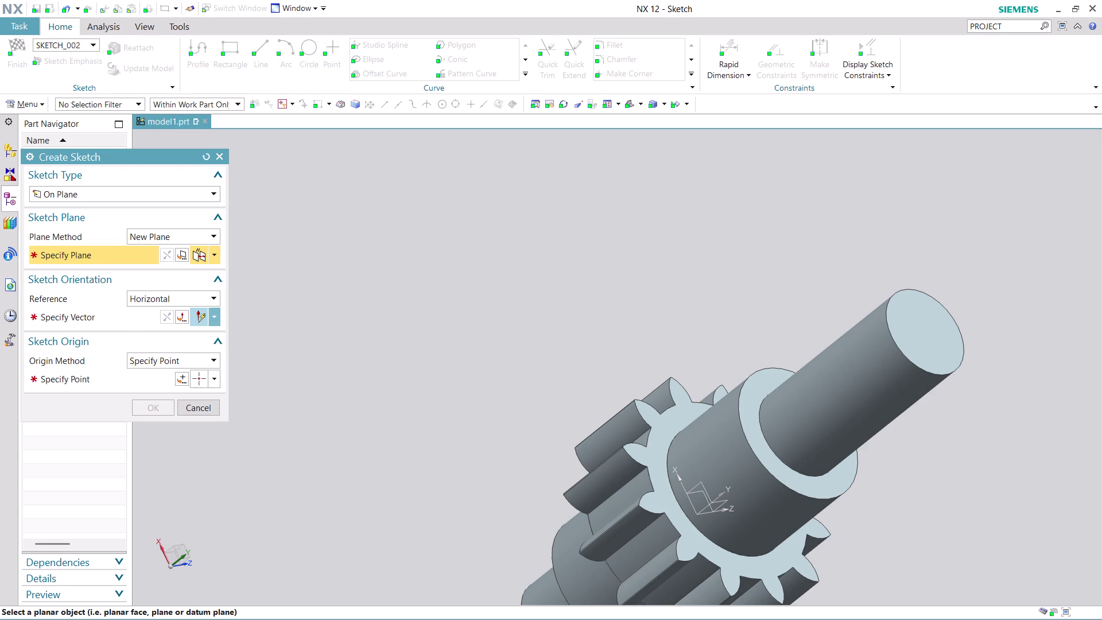
Place Sketch (5) on the shaft end face, accepting direction and origin.
click(916, 332)
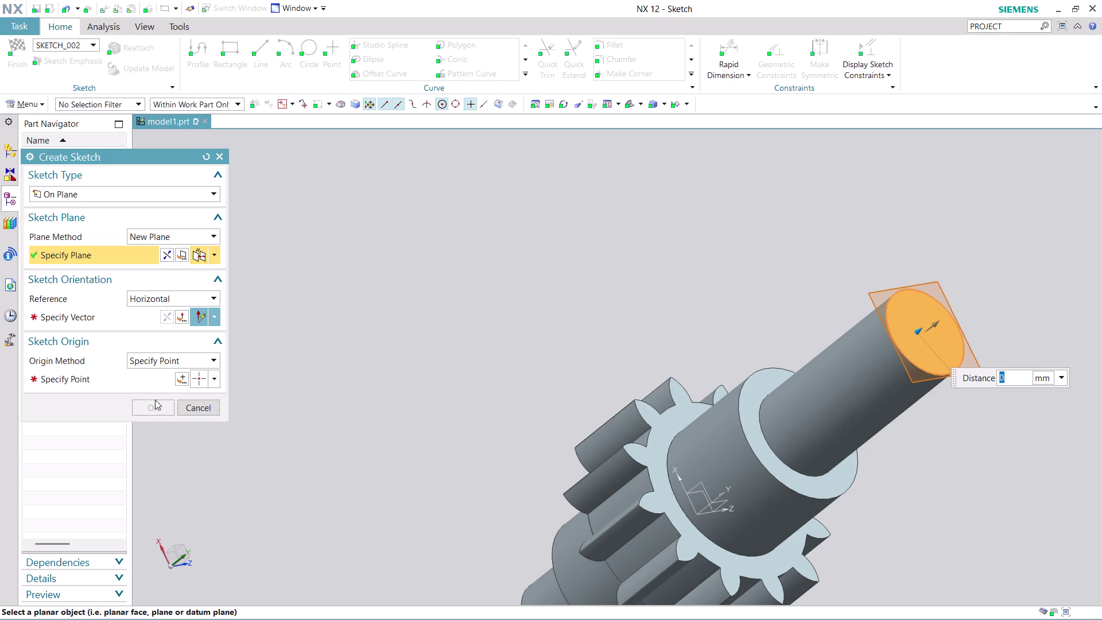
click(131, 322)
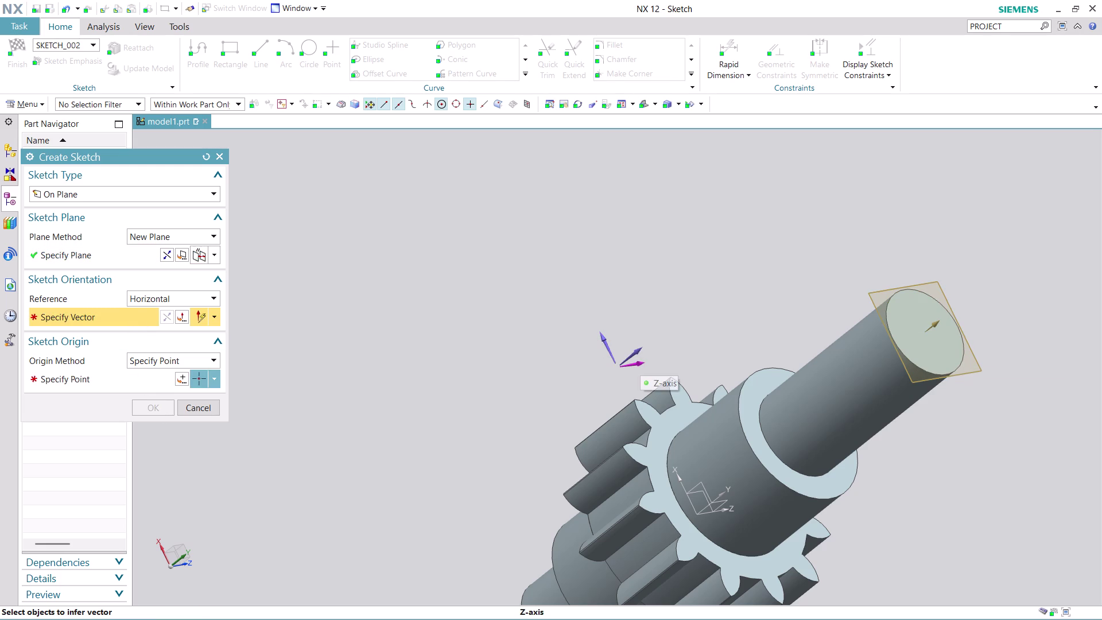
click(639, 361)
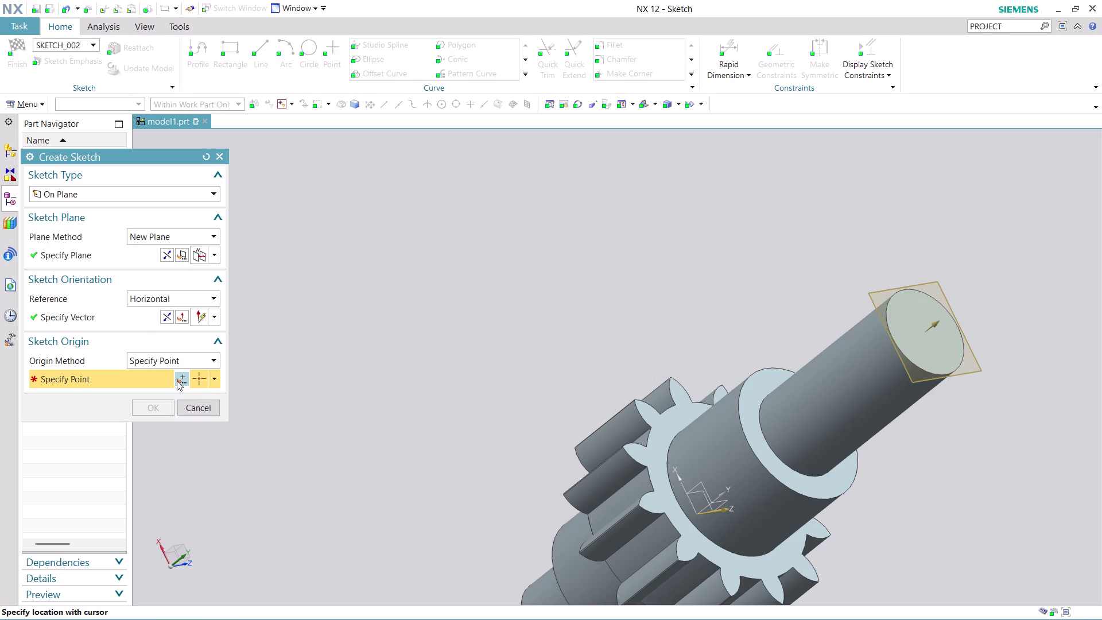
click(186, 375)
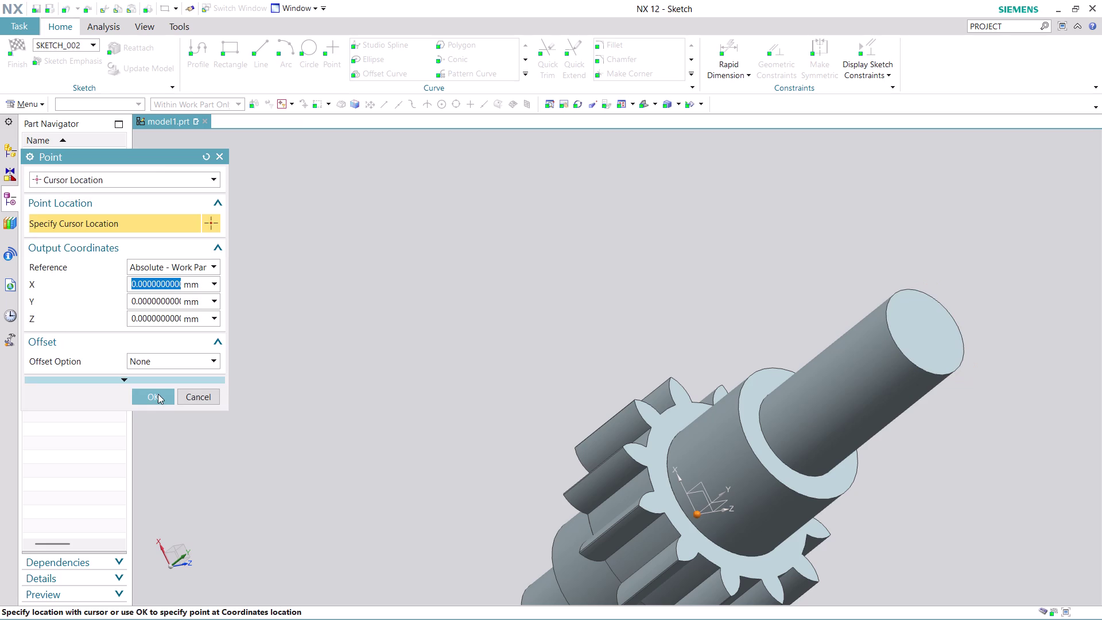
click(158, 394)
click(155, 408)
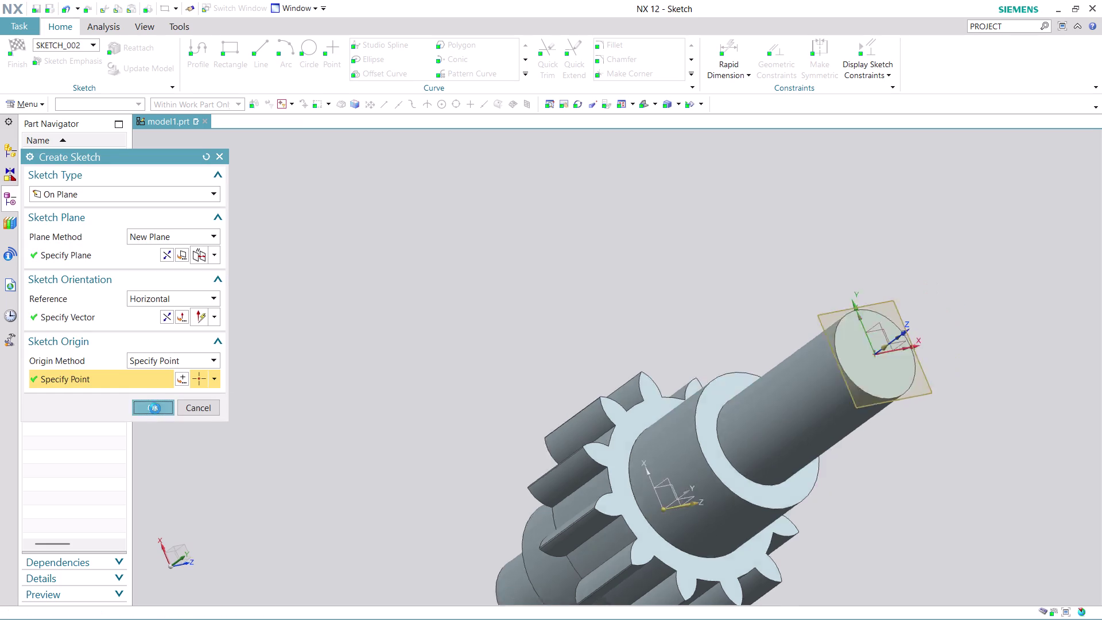
scroll(up, 3)
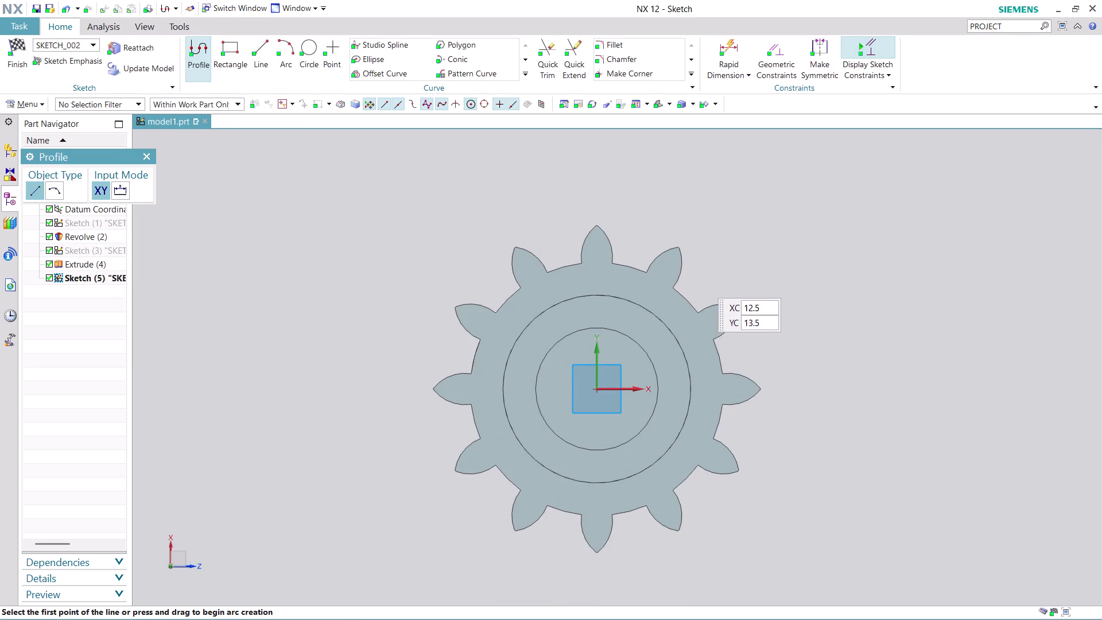
Project the shaft end's circular edge into the sketch with Project Curve.
click(1015, 23)
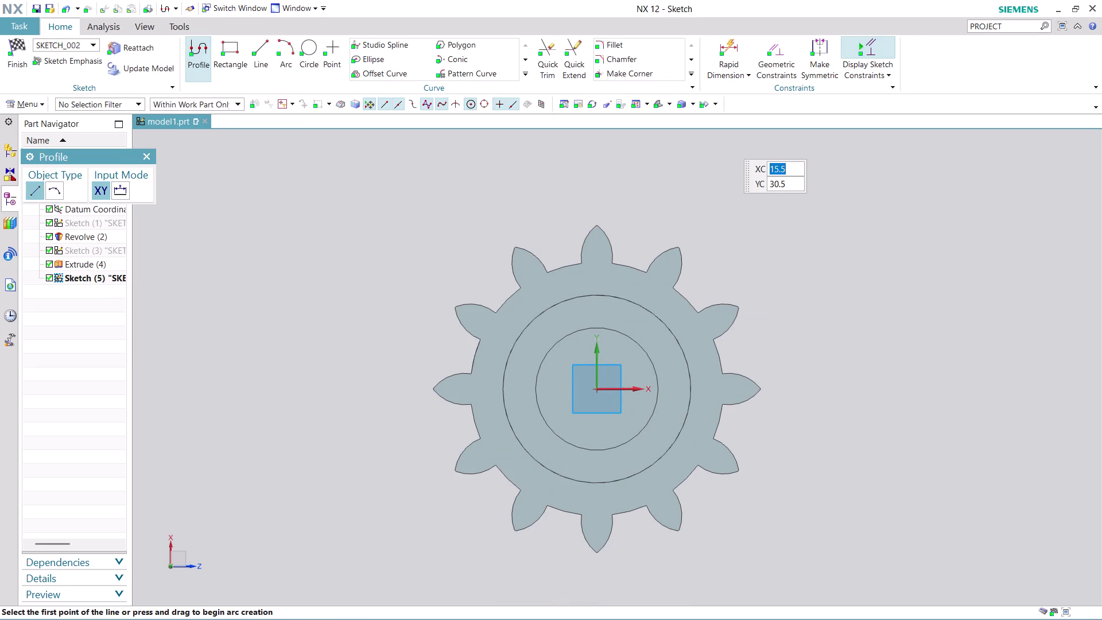
click(1016, 23)
click(1016, 23)
double_click(1015, 23)
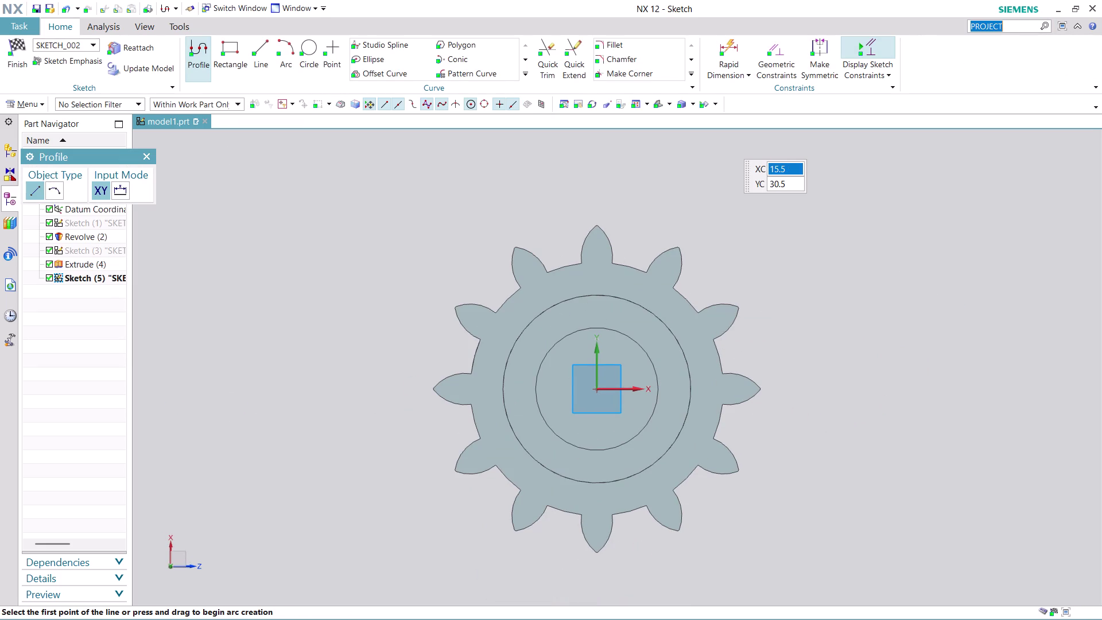
key(Return)
click(910, 249)
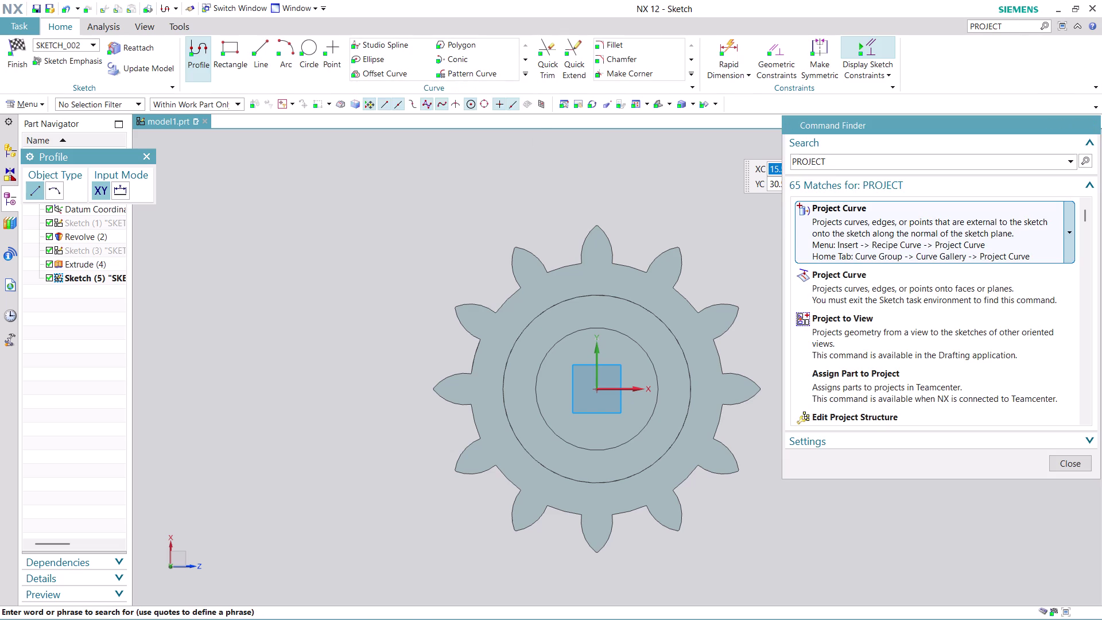
click(639, 343)
click(1074, 462)
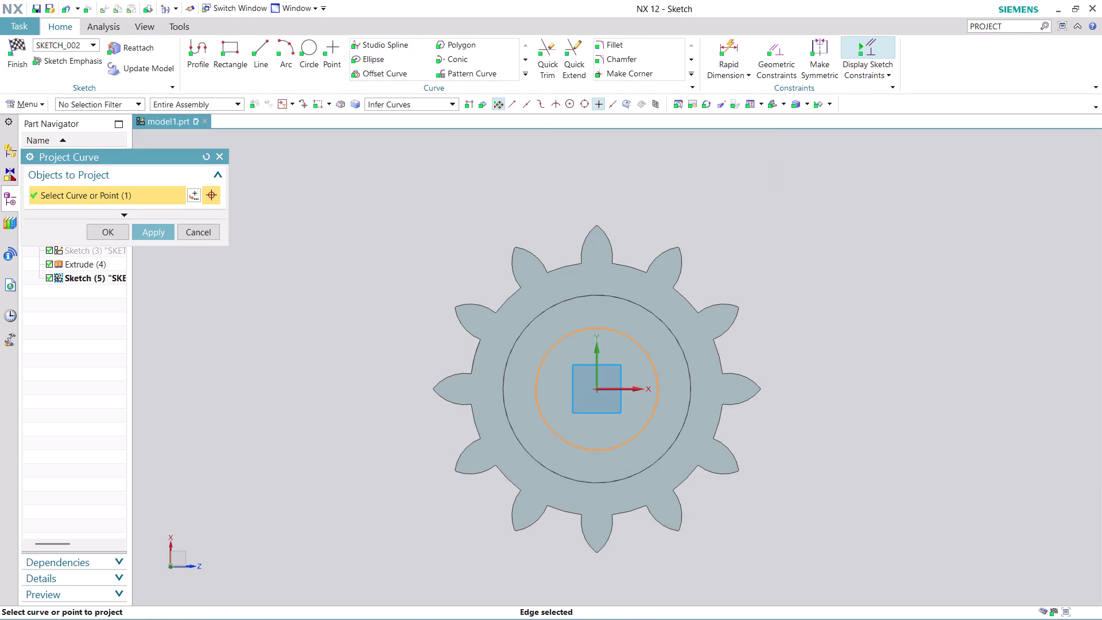
click(156, 234)
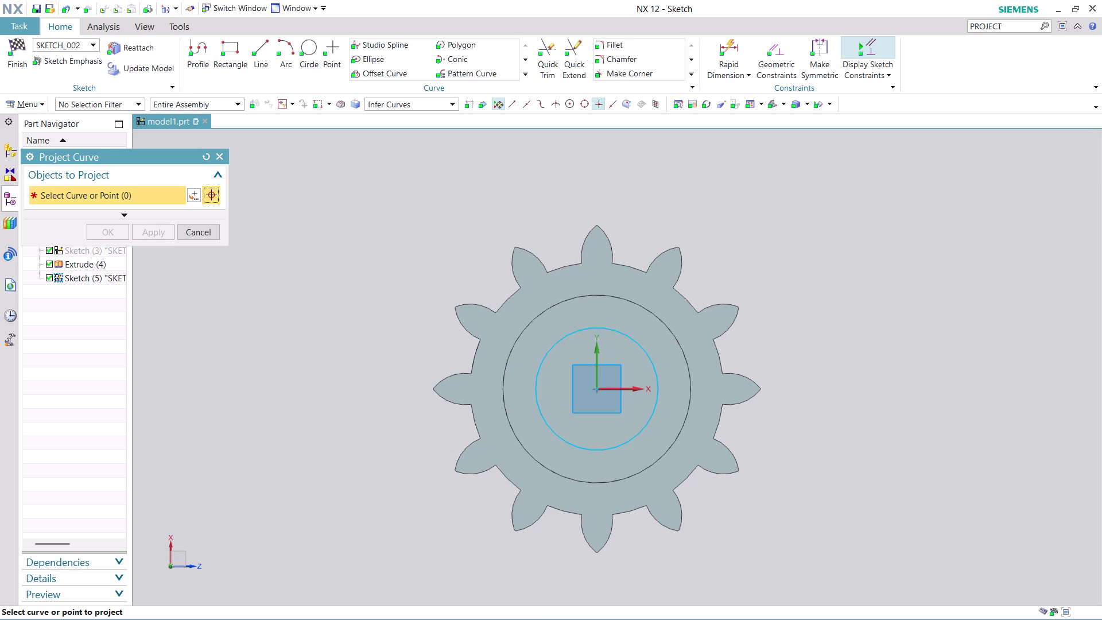
middle_click(830, 389)
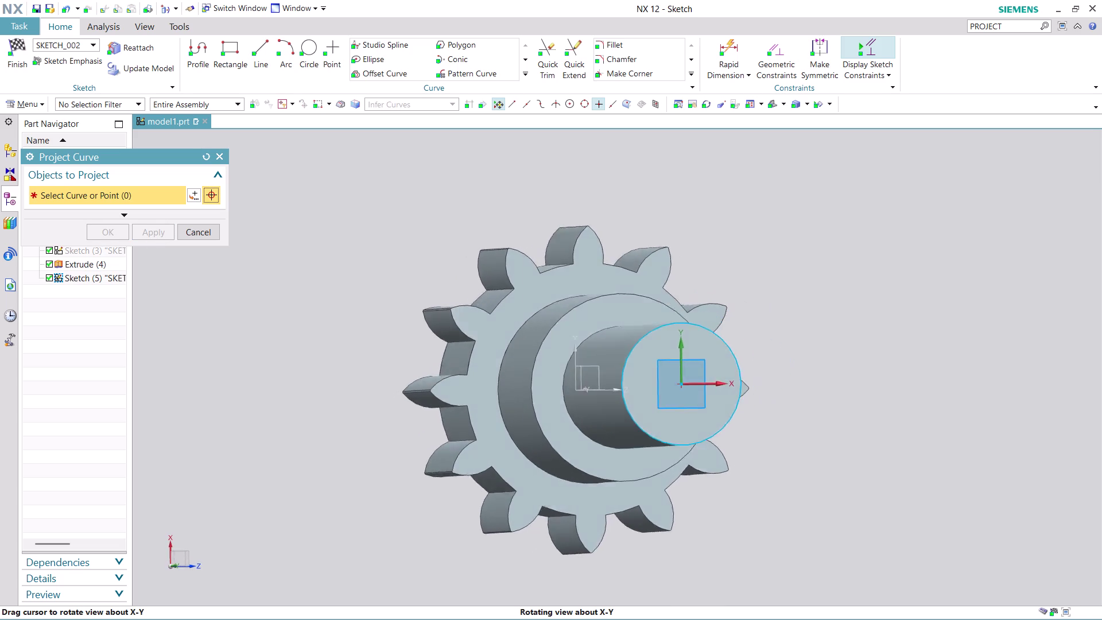
click(191, 229)
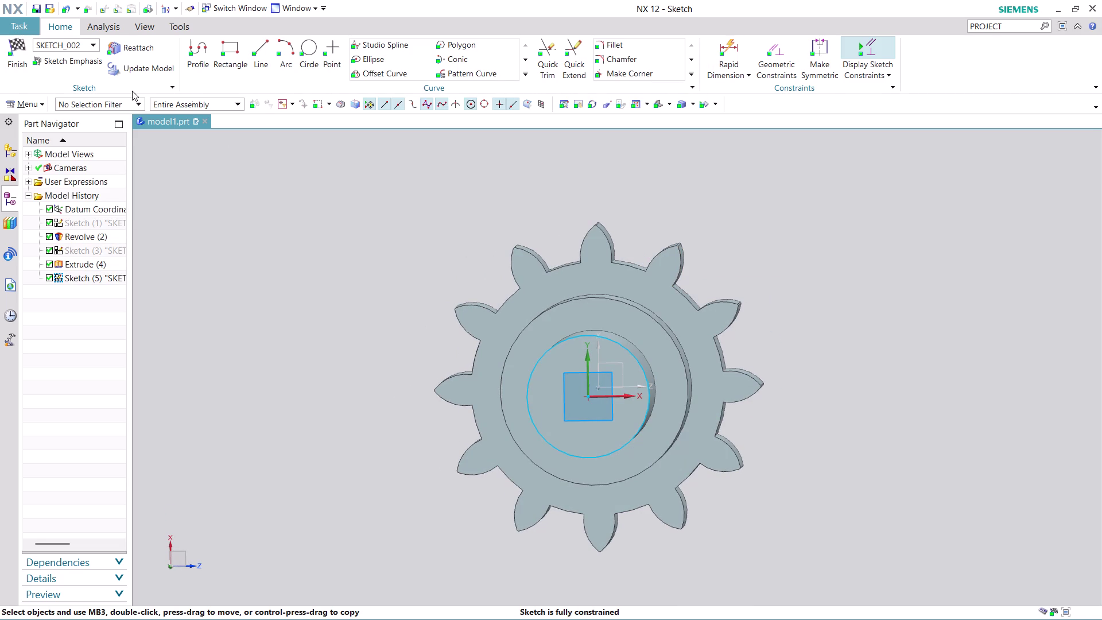
Draw a 12 × 12 mm centre rectangle at the sketch origin.
click(233, 48)
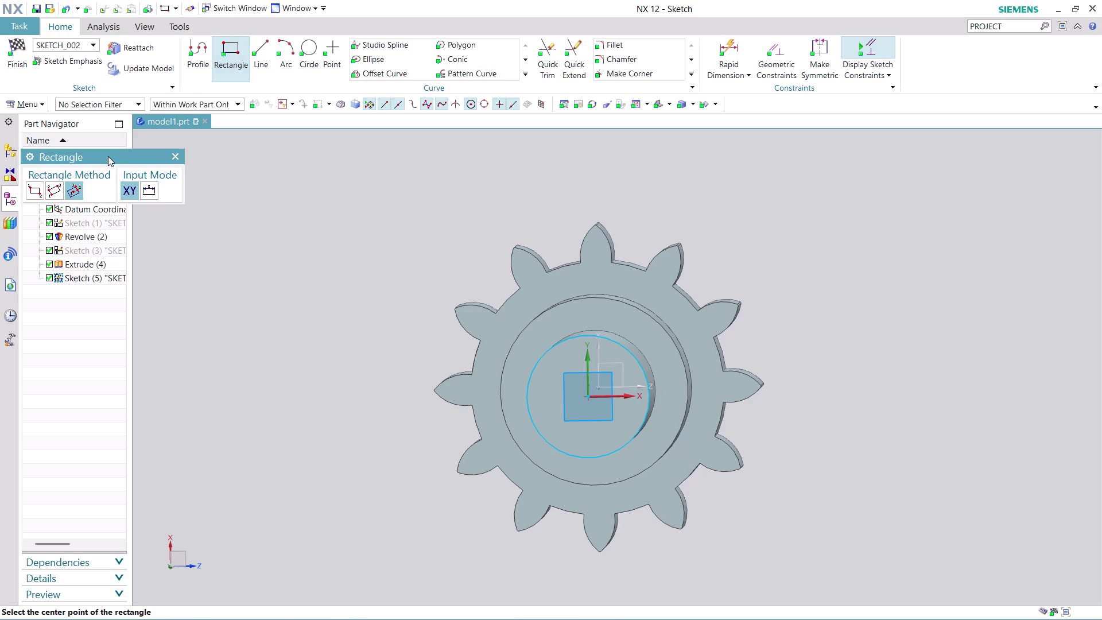
click(588, 397)
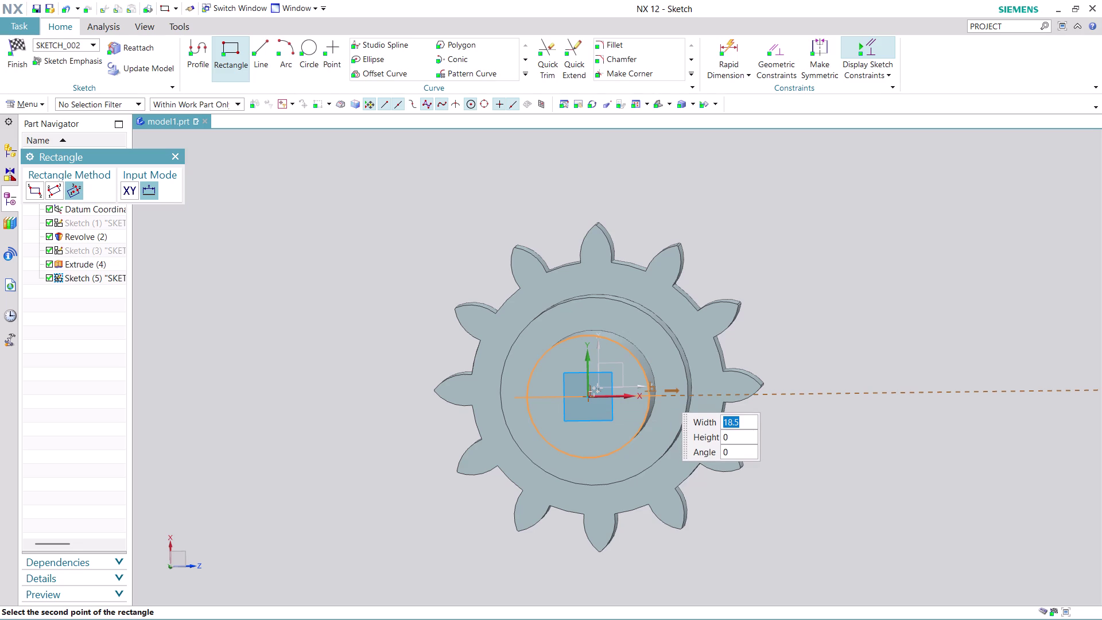
text(12)
key(Tab)
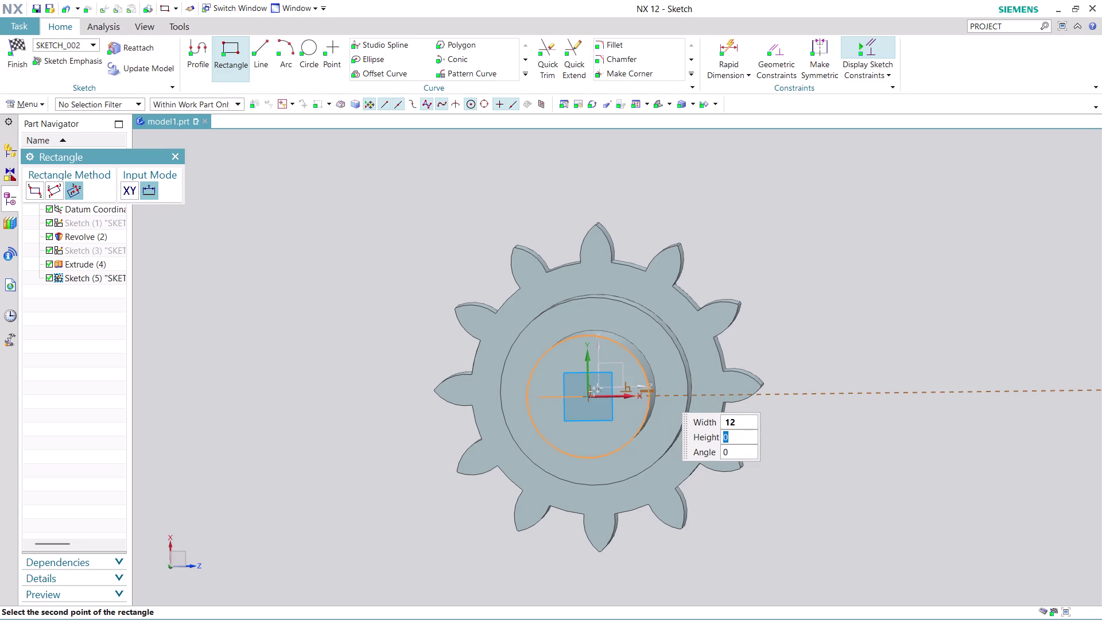
key(1)
key(2)
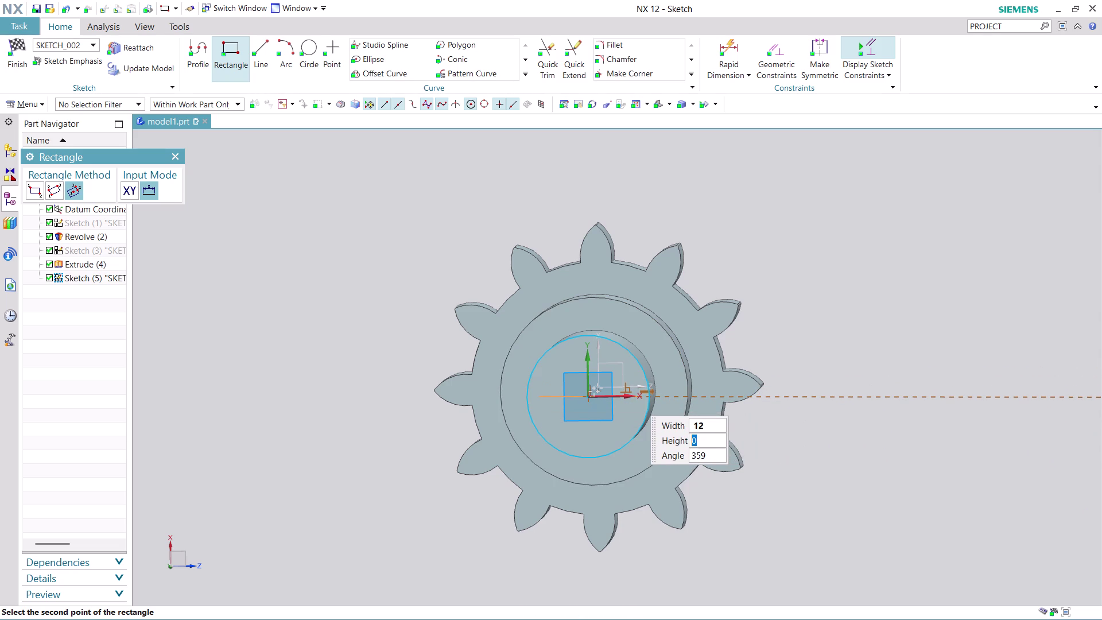
text(12)
key(Return)
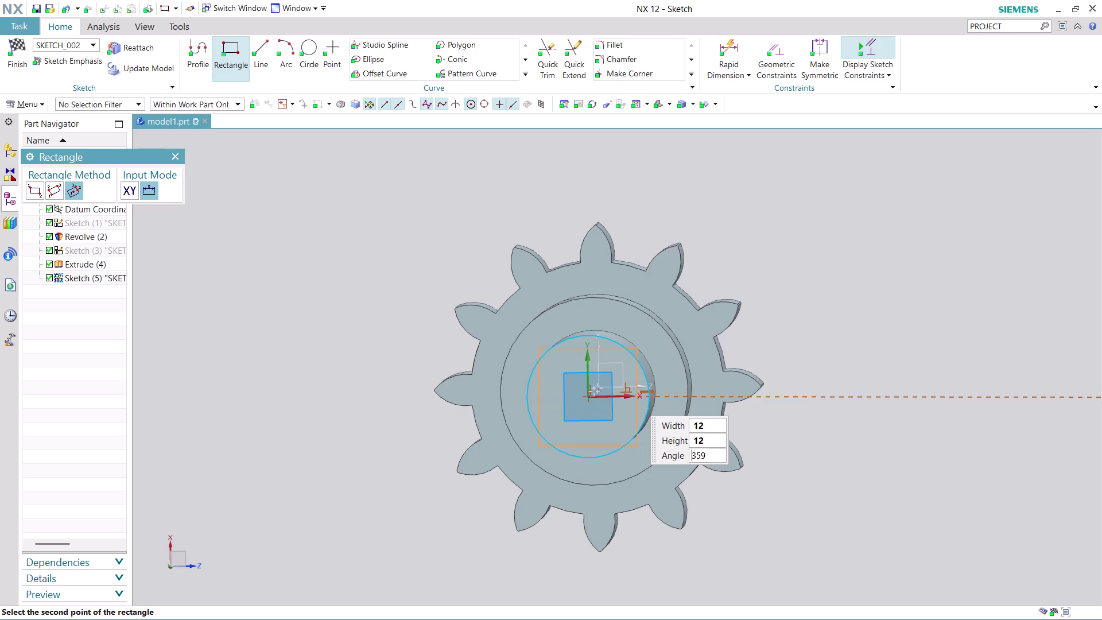
key(Return)
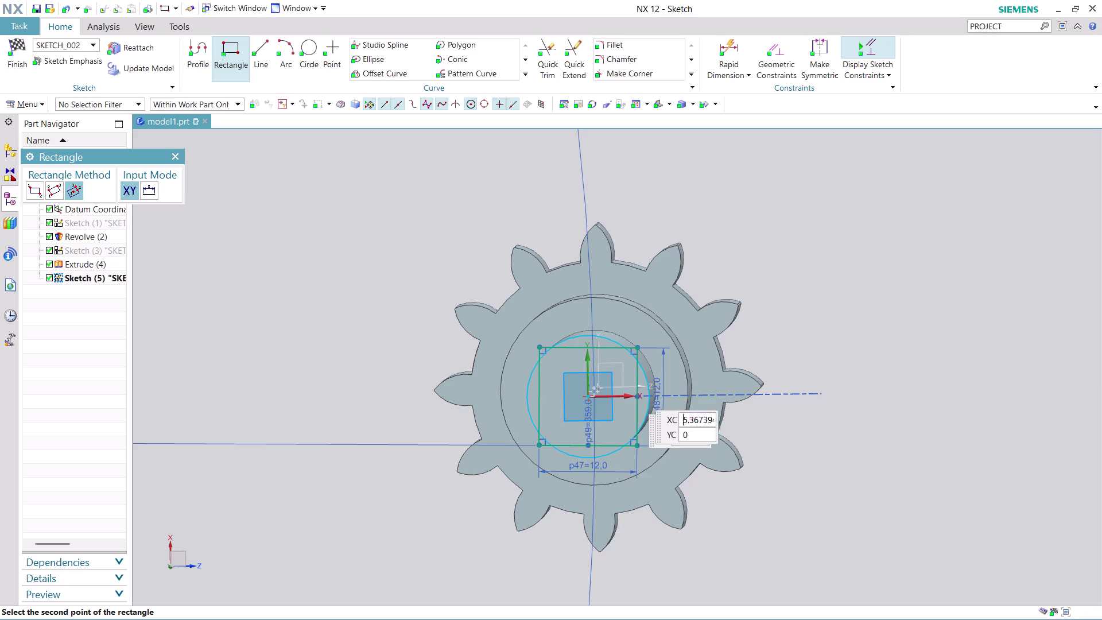
scroll(down, 3)
scroll(down, 3)
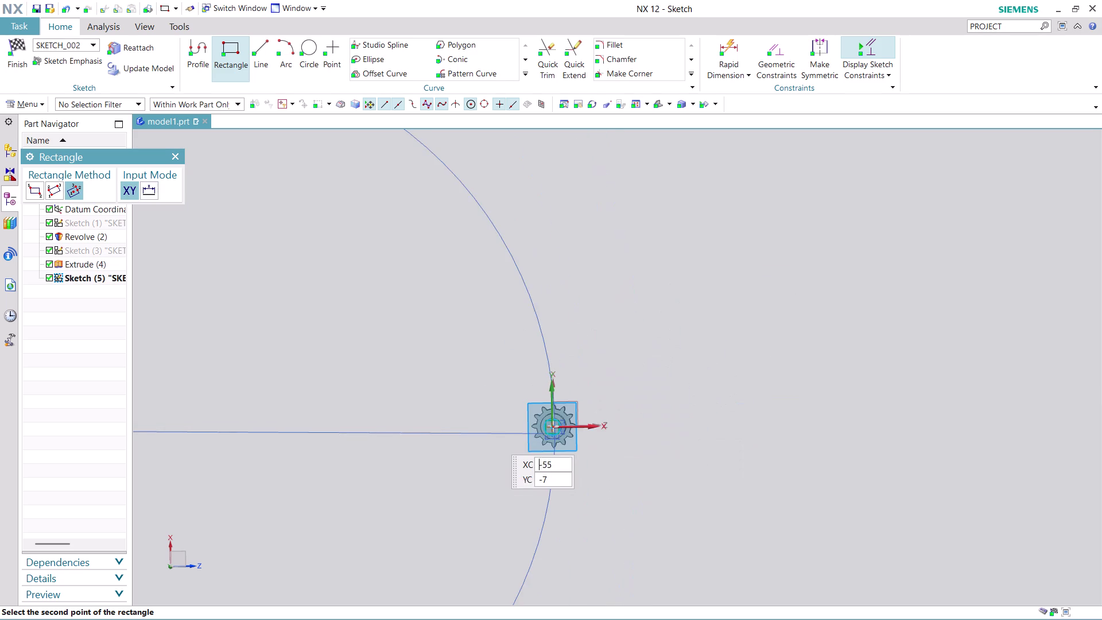
scroll(down, 3)
scroll(up, 3)
scroll(down, 3)
scroll(up, 3)
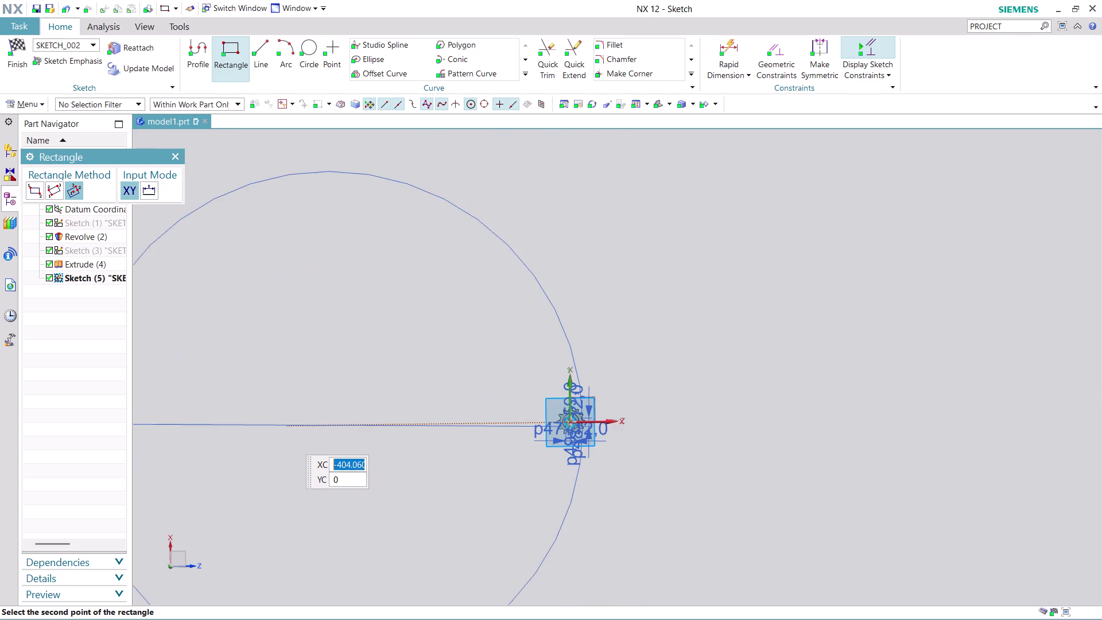
scroll(up, 3)
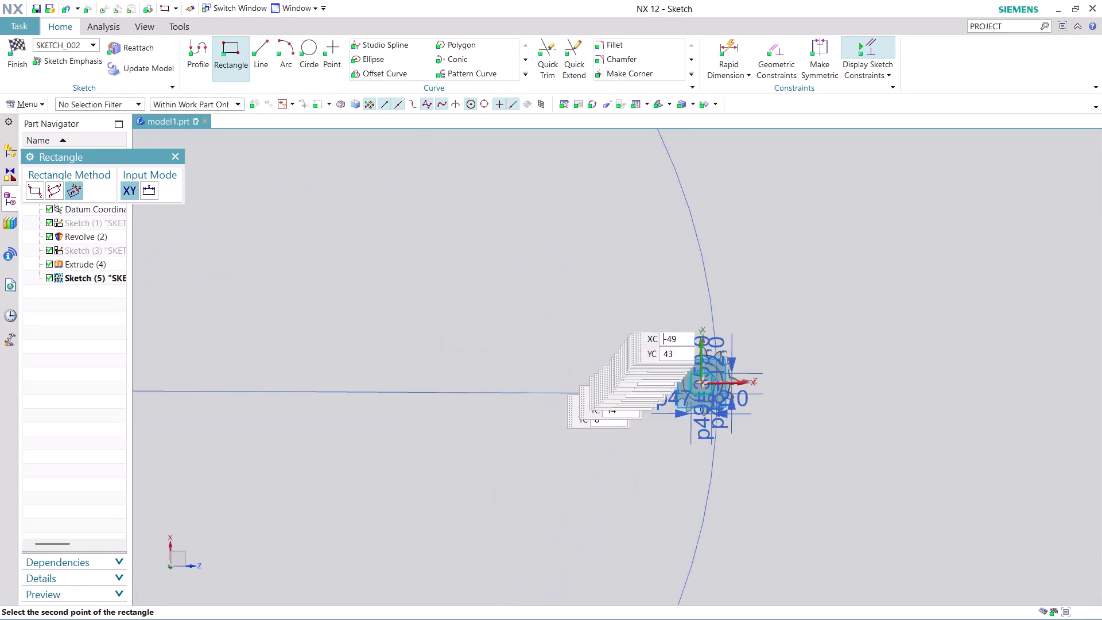
scroll(up, 3)
scroll(up, 3)
scroll(down, 3)
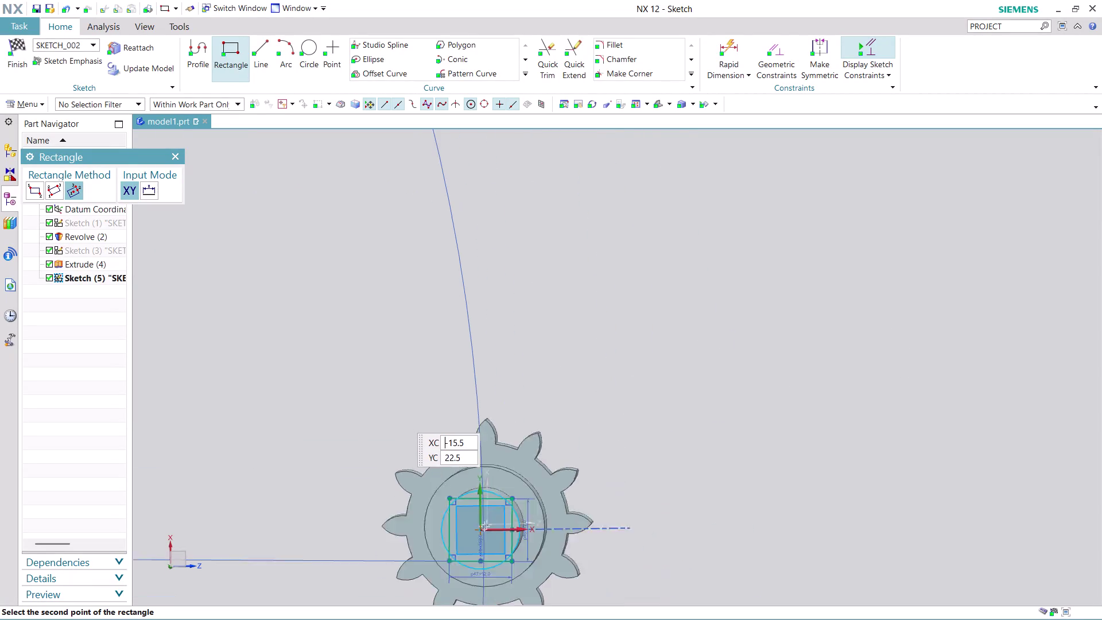
scroll(down, 3)
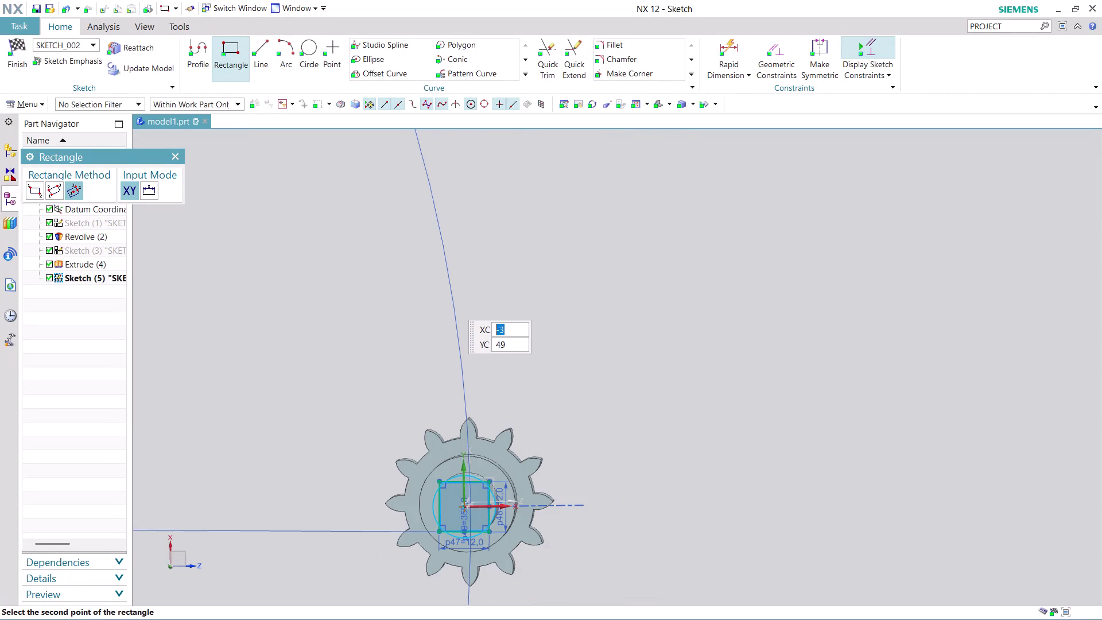
key(Escape)
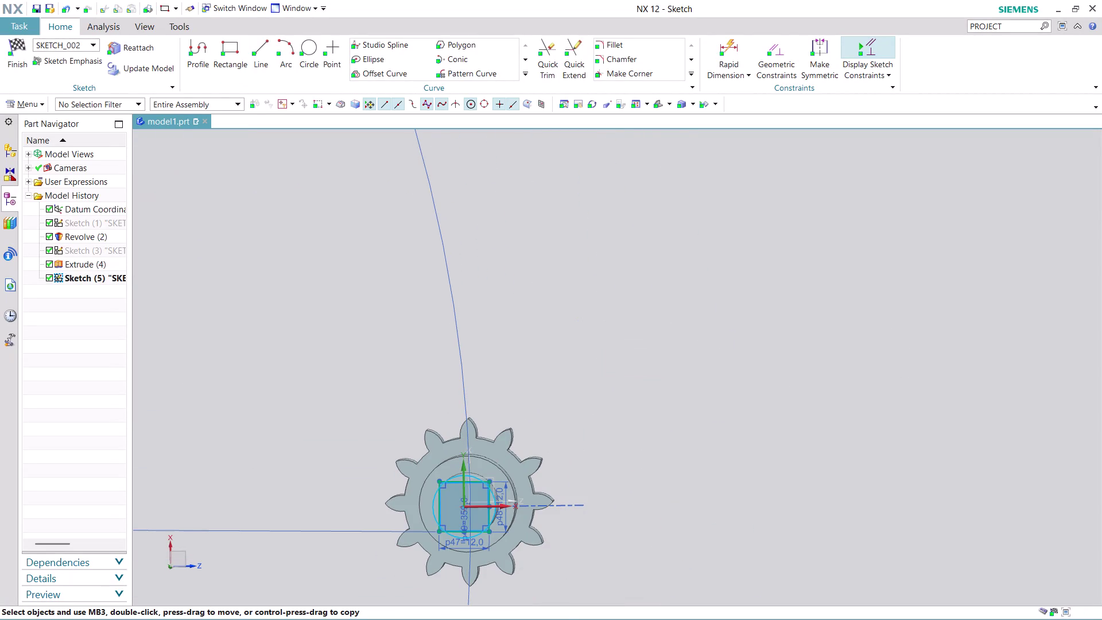
Delete a dimension from the large arc and acknowledge the auto-dimensioning notice.
key(Escape)
right_click(462, 327)
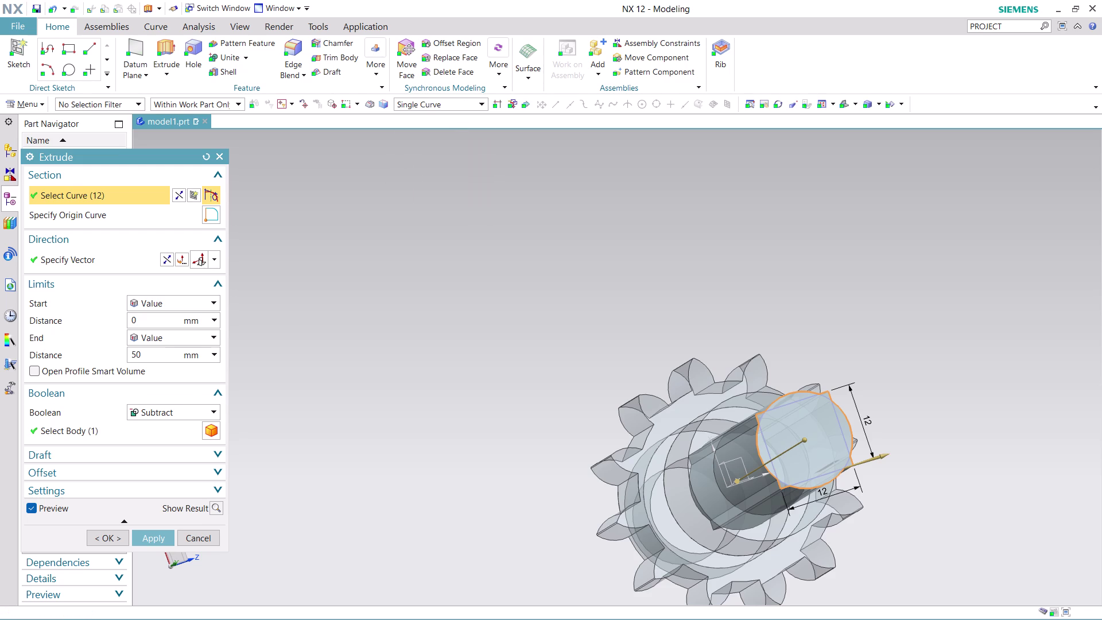
click(791, 403)
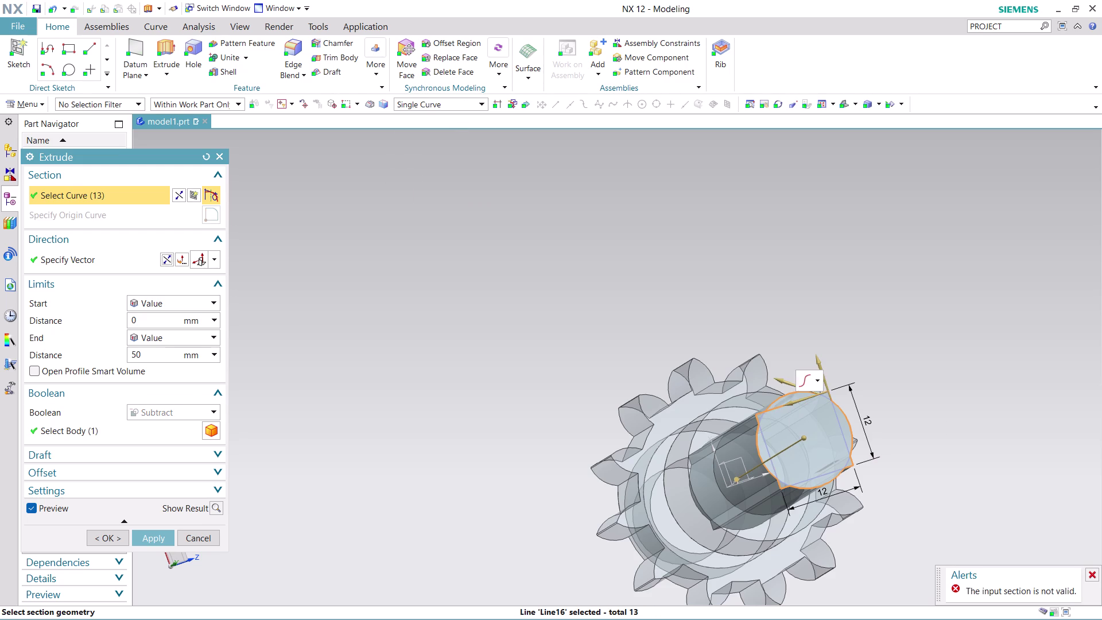
scroll(up, 3)
click(195, 536)
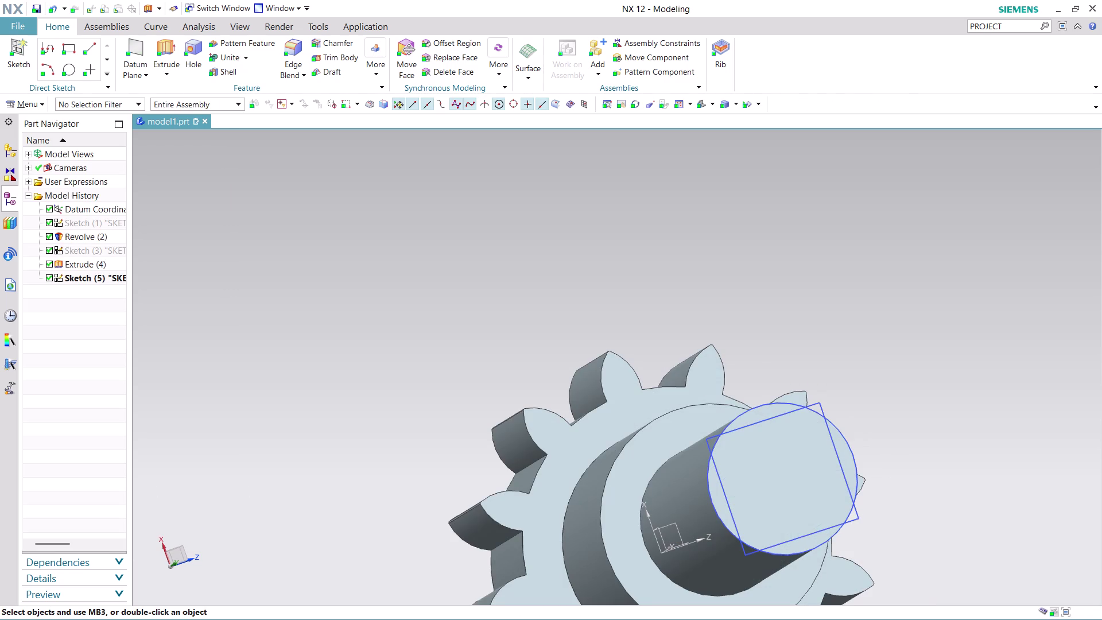
click(165, 54)
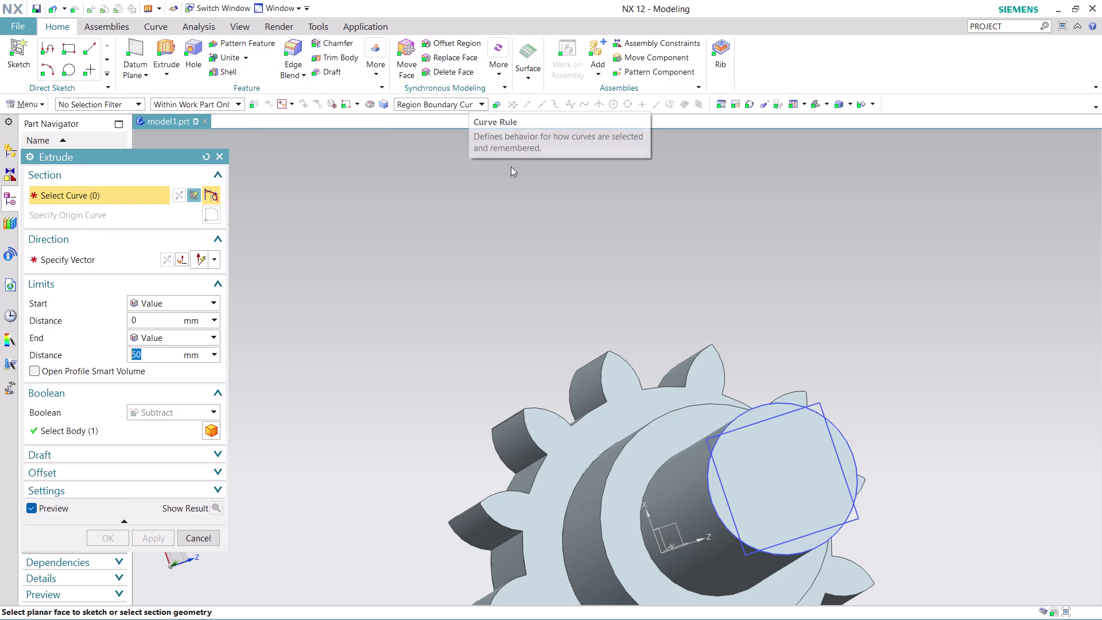
Subtract the regions outside the square from the shaft end with a 50 mm extrusion.
click(774, 411)
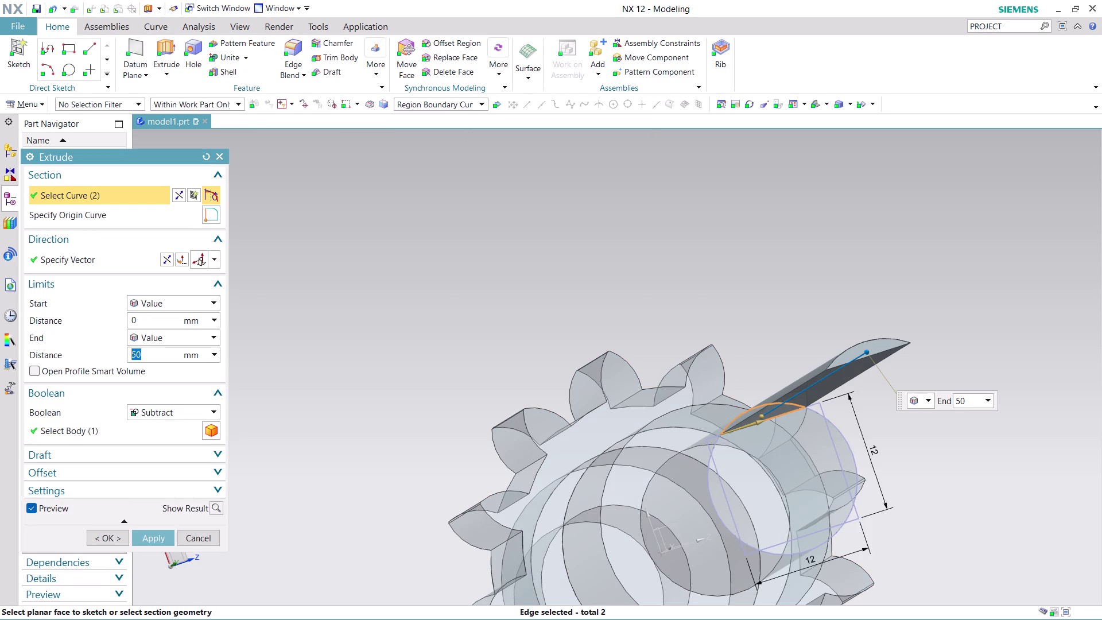
click(720, 500)
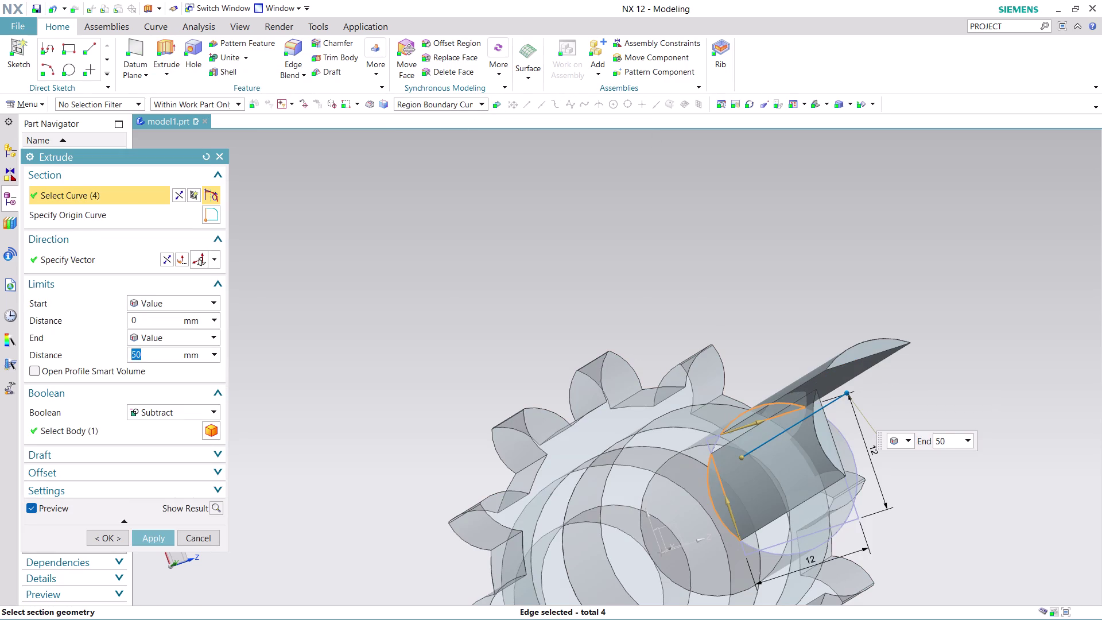
click(810, 546)
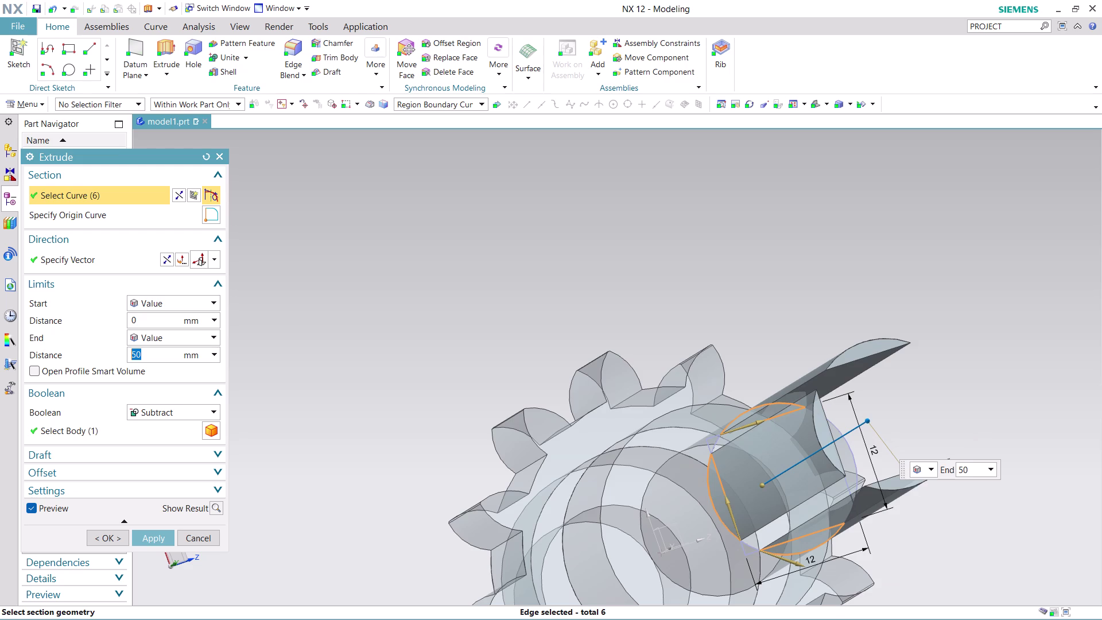
middle_drag(971, 402, 948, 409)
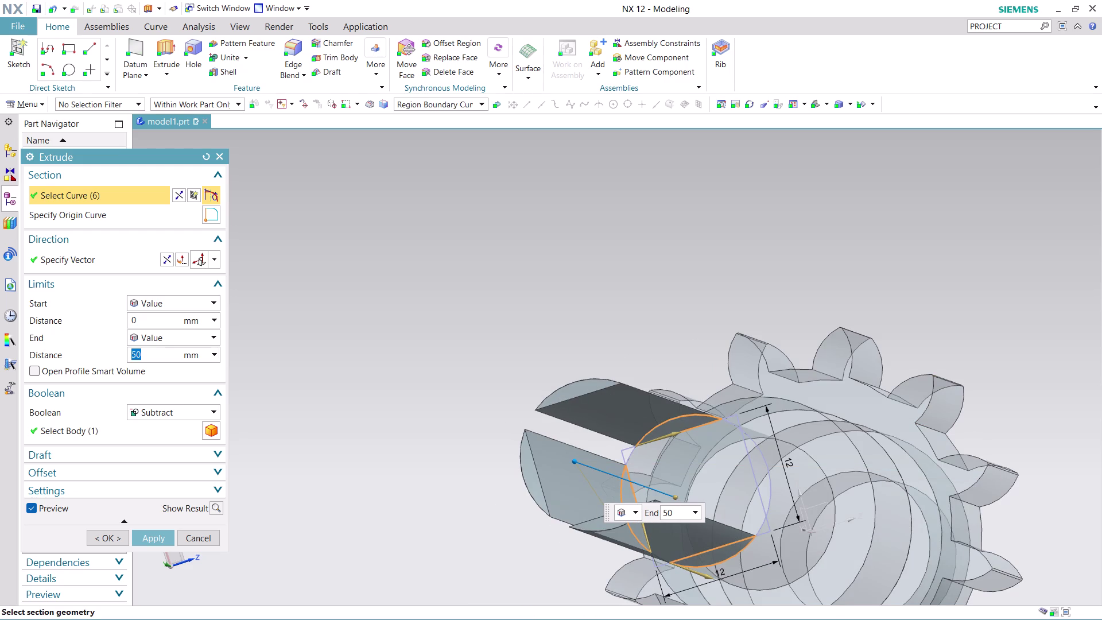
click(761, 471)
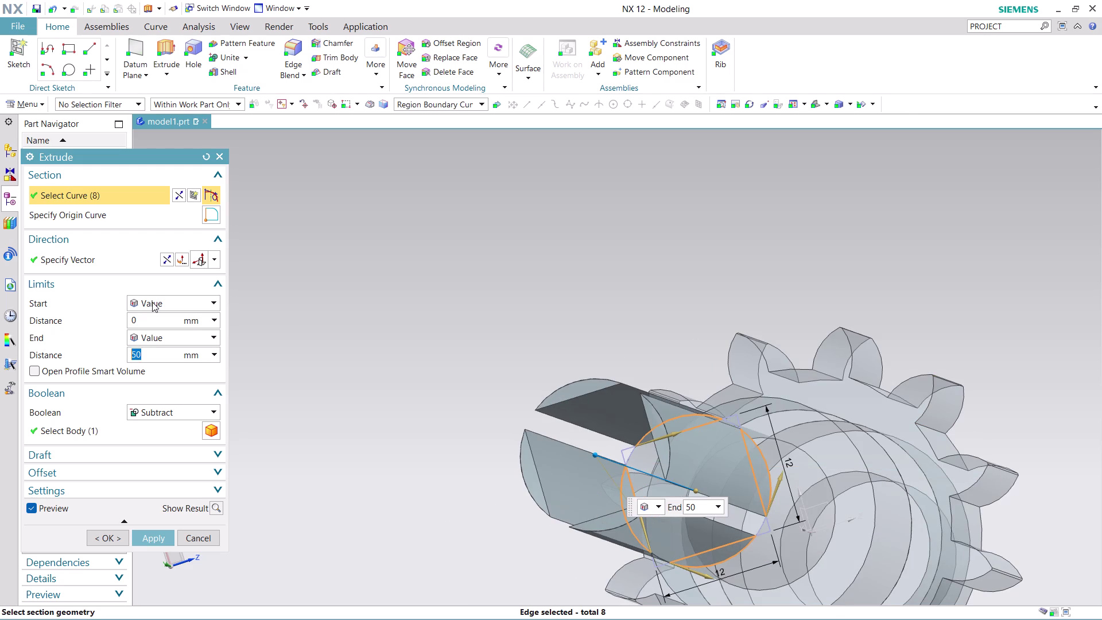
click(161, 257)
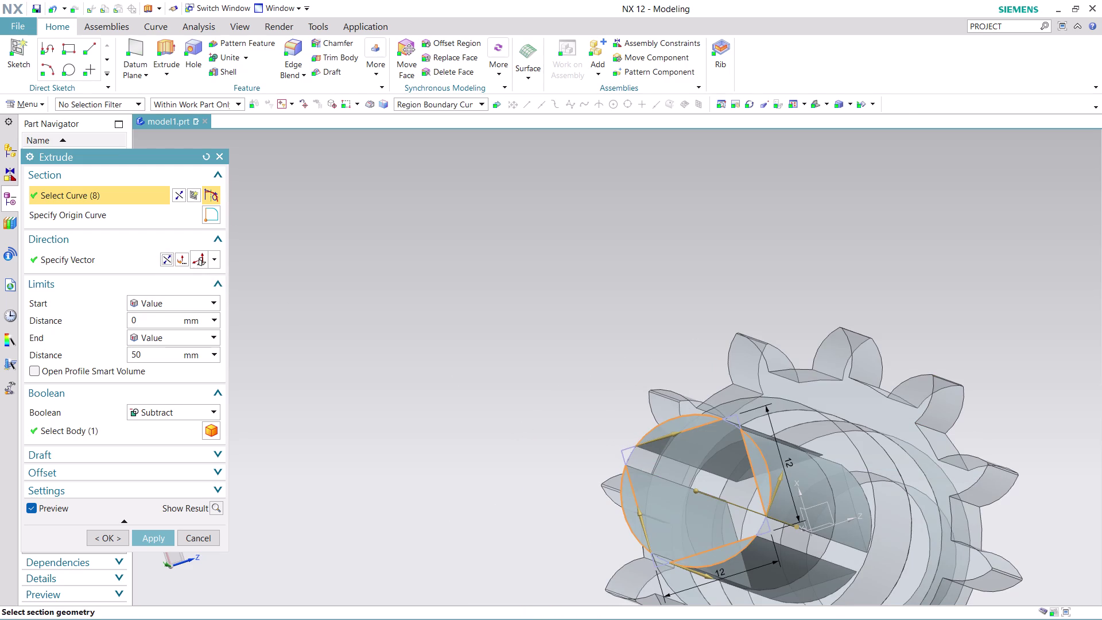
click(159, 538)
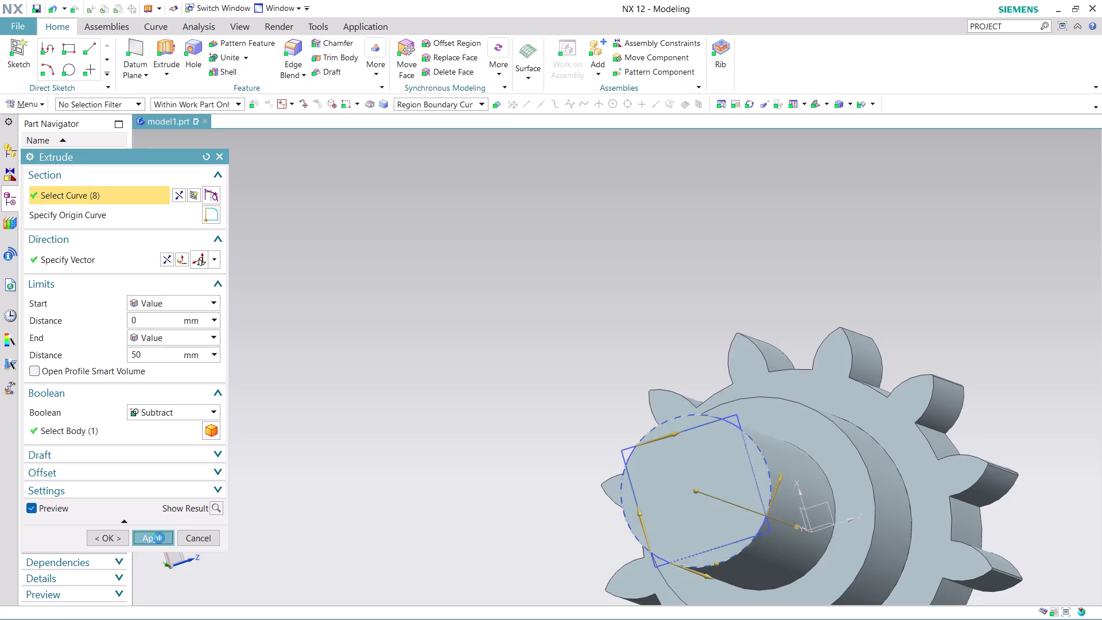
middle_drag(1046, 355, 1046, 369)
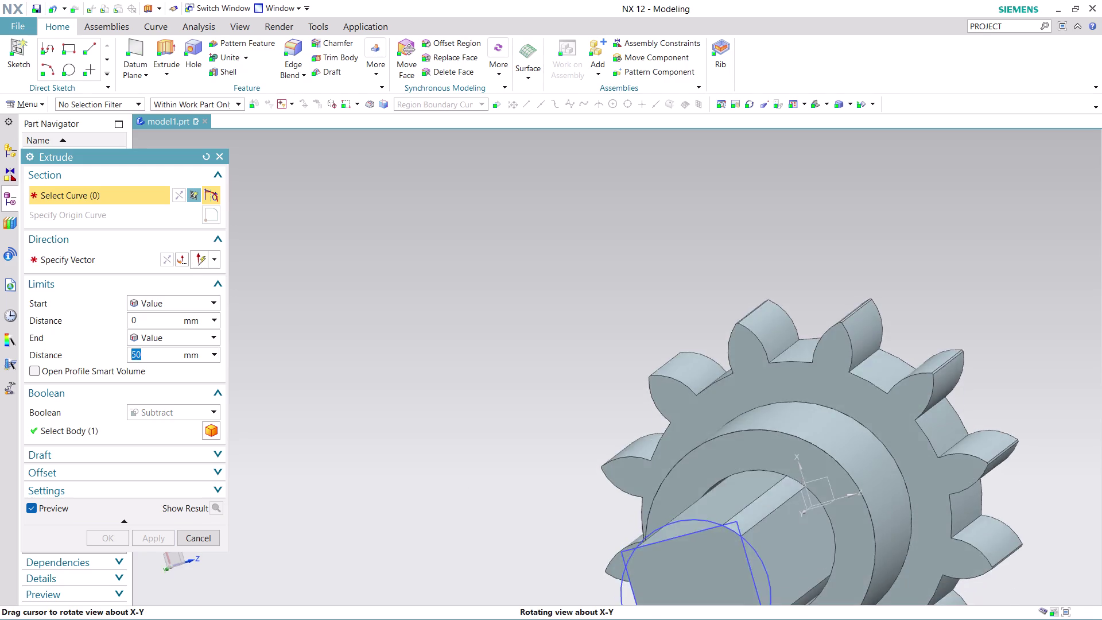
middle_drag(1046, 369, 1063, 350)
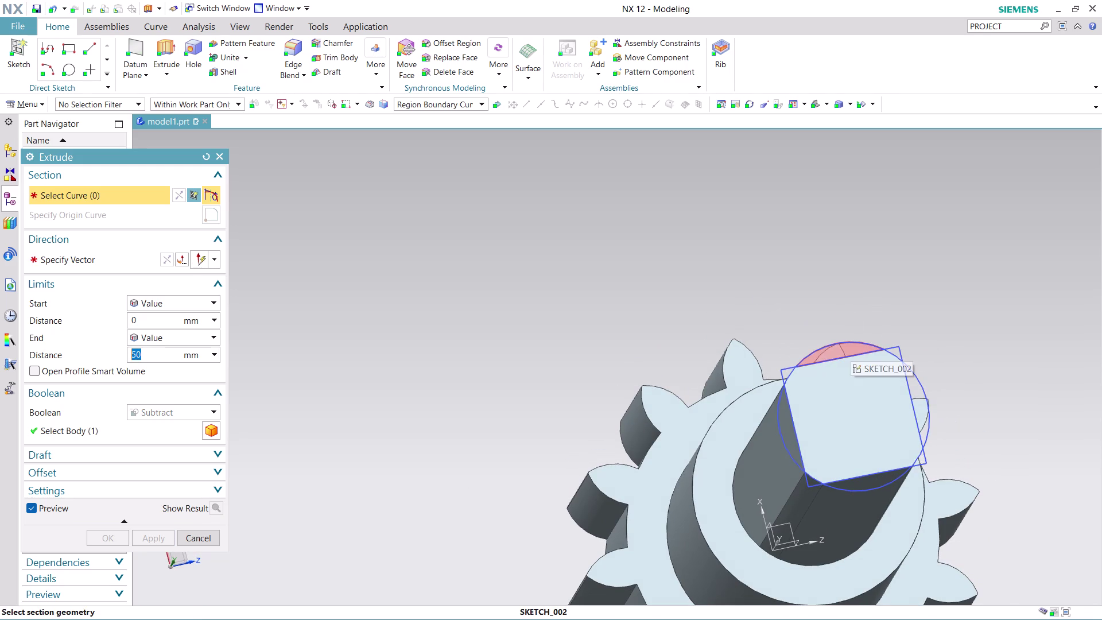
middle_drag(948, 320, 947, 327)
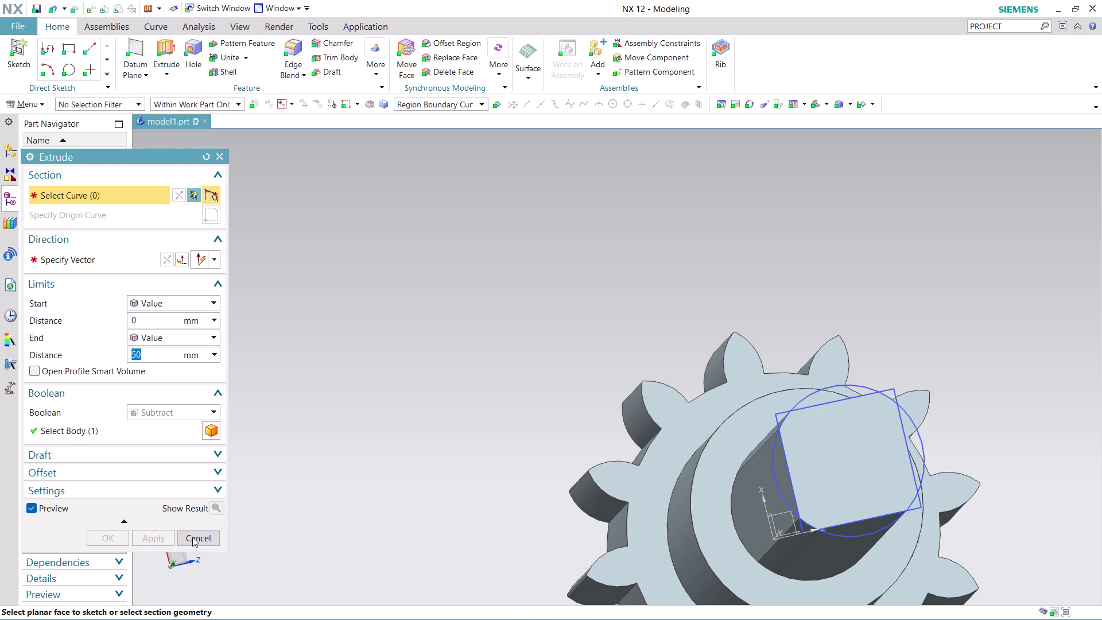
click(207, 535)
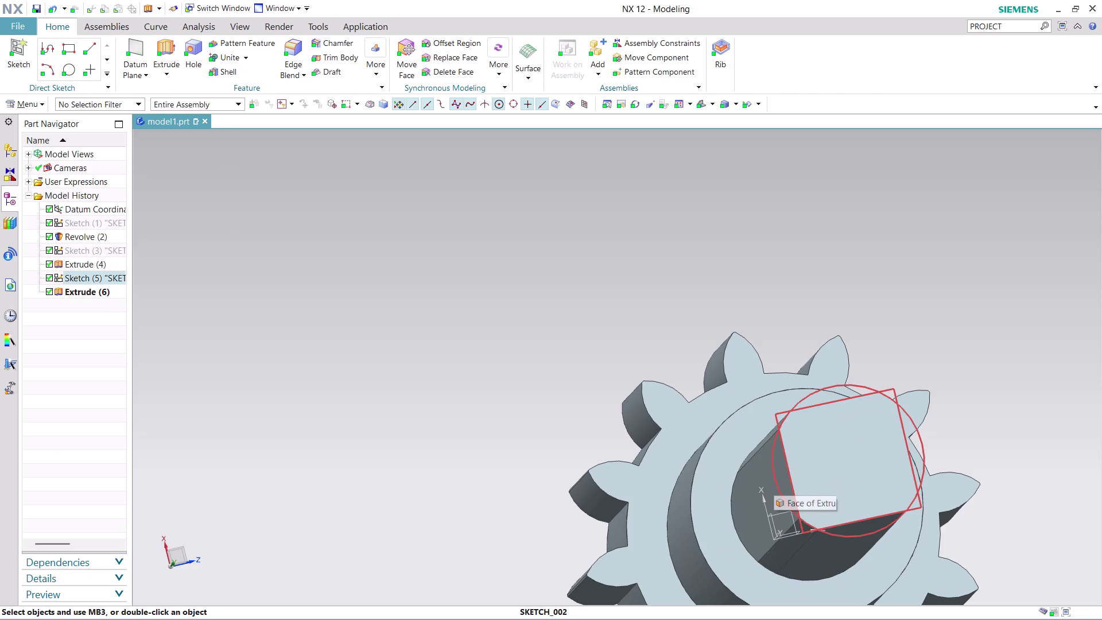
Hide the end sketch and orbit around the square-cut shaft end.
right_click(774, 481)
click(826, 197)
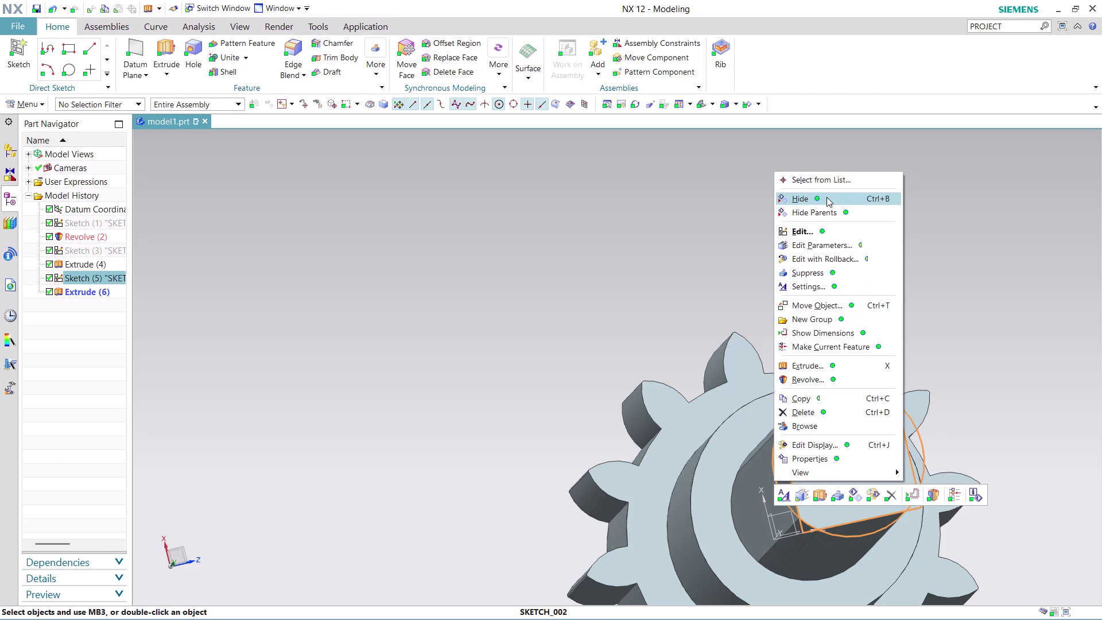
middle_drag(1013, 472, 935, 463)
scroll(down, 3)
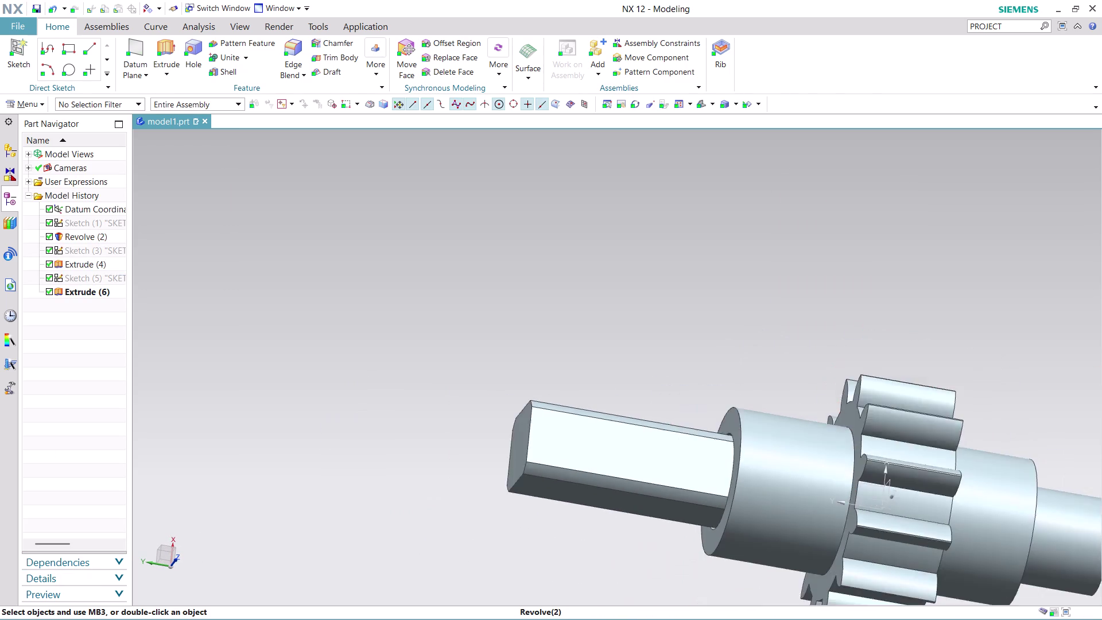
scroll(down, 3)
scroll(up, 3)
middle_drag(969, 453, 915, 428)
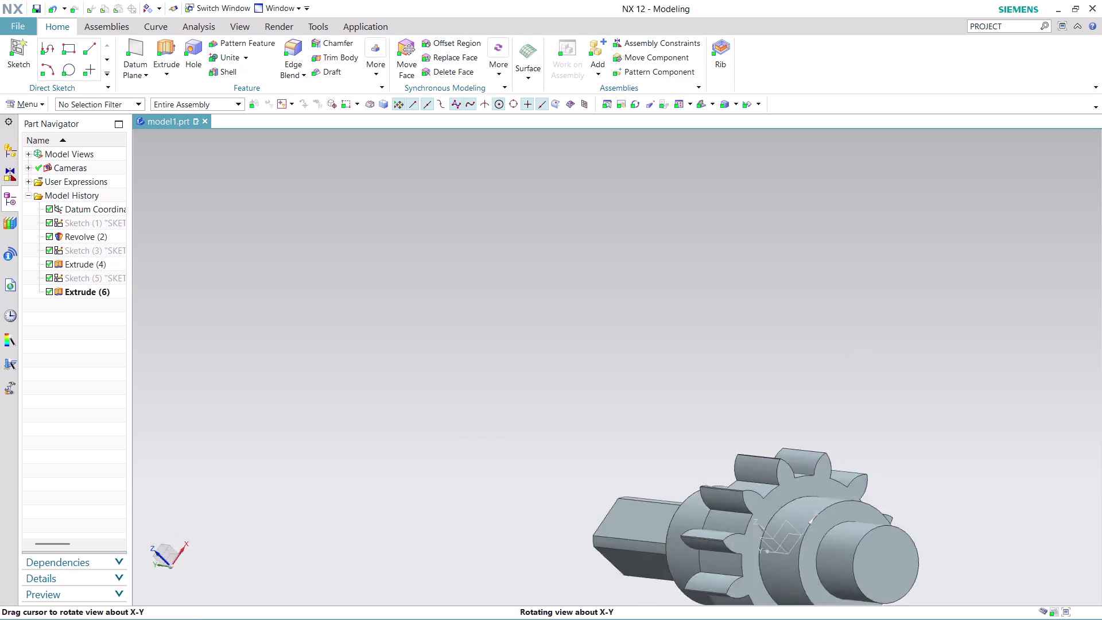
middle_drag(915, 429, 742, 381)
scroll(down, 3)
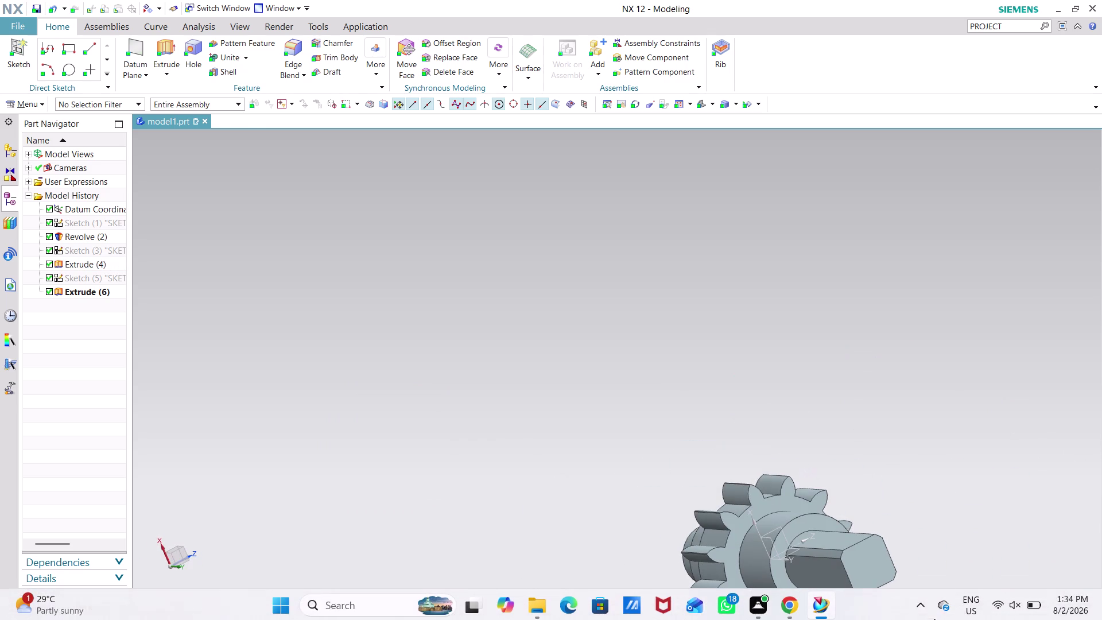
scroll(up, 3)
scroll(up, 3)
middle_drag(825, 482, 823, 480)
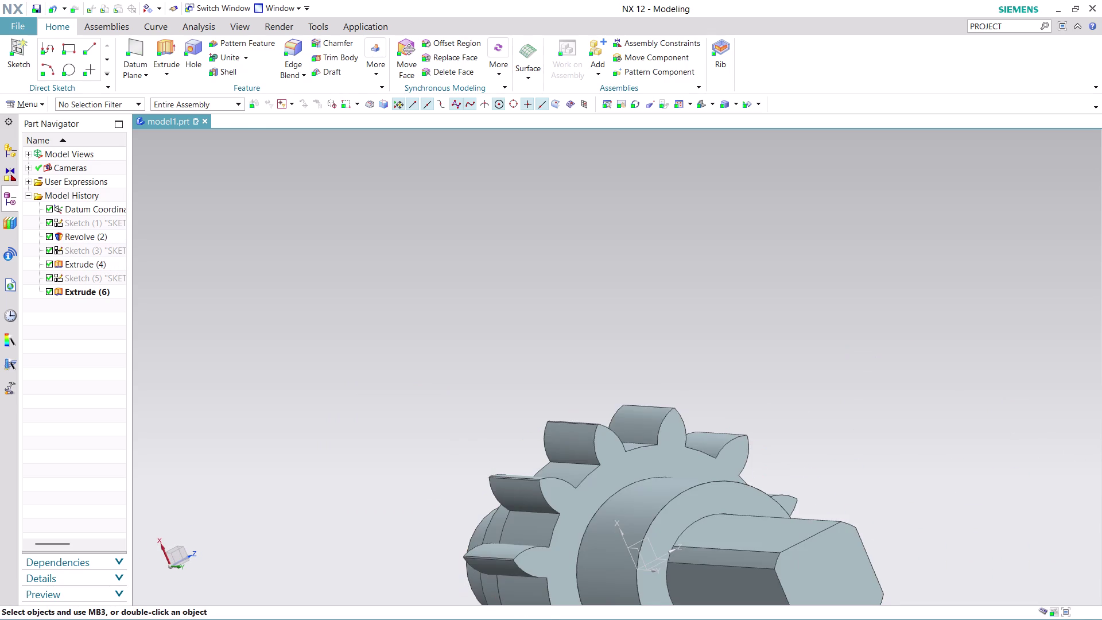
middle_drag(823, 480, 816, 467)
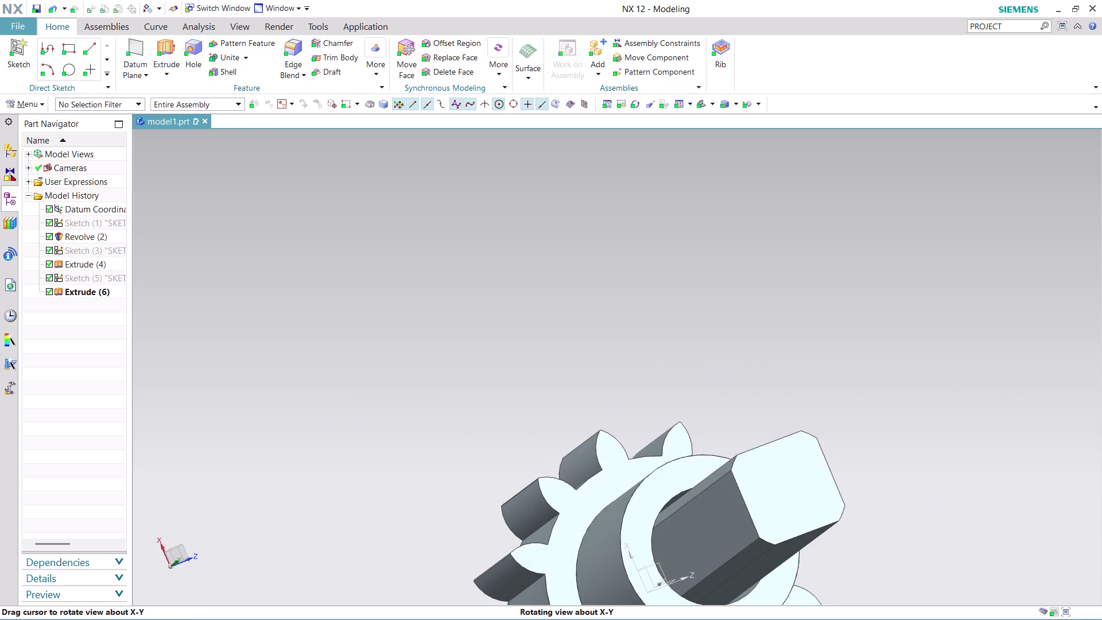
middle_drag(816, 467, 816, 470)
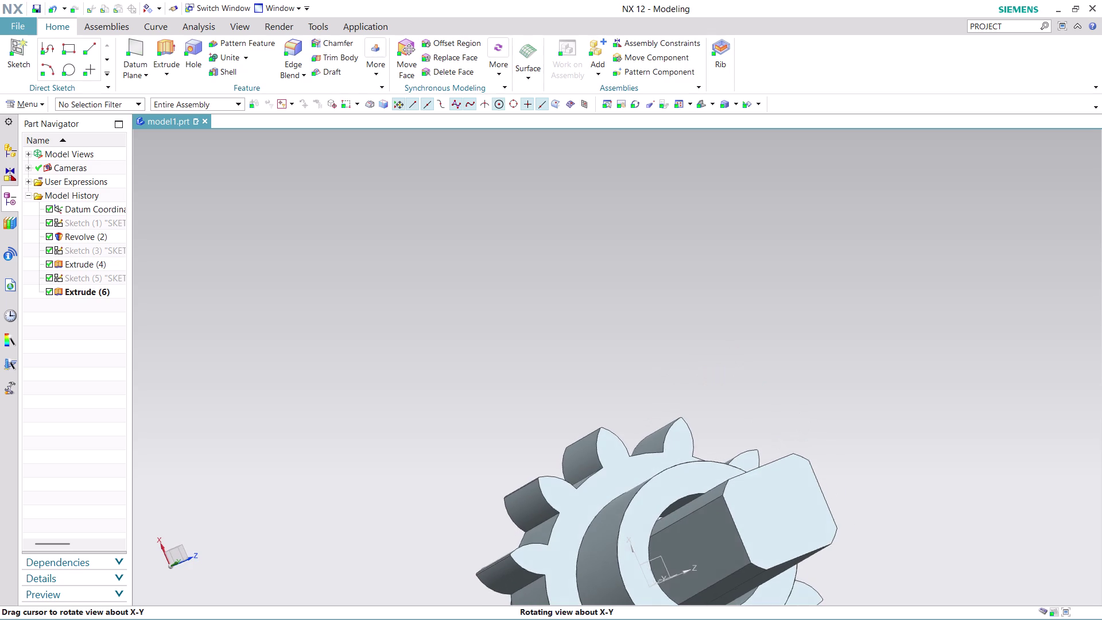
middle_drag(816, 470, 810, 474)
Undo twice to show Sketch (5) again and remove Extrude (6).
scroll(down, 3)
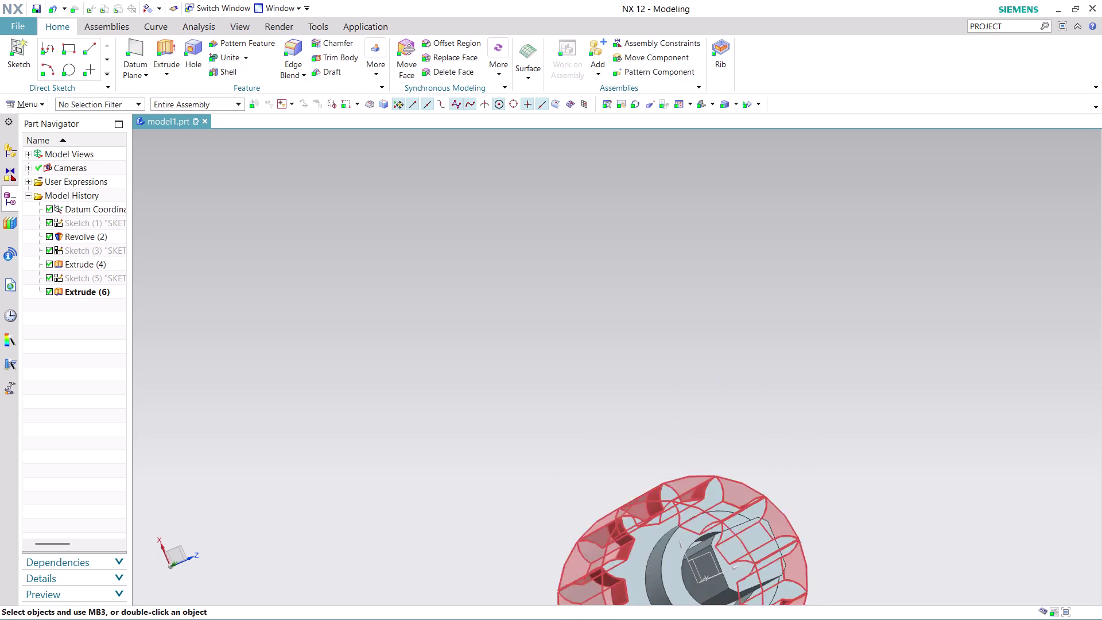
scroll(up, 3)
scroll(down, 3)
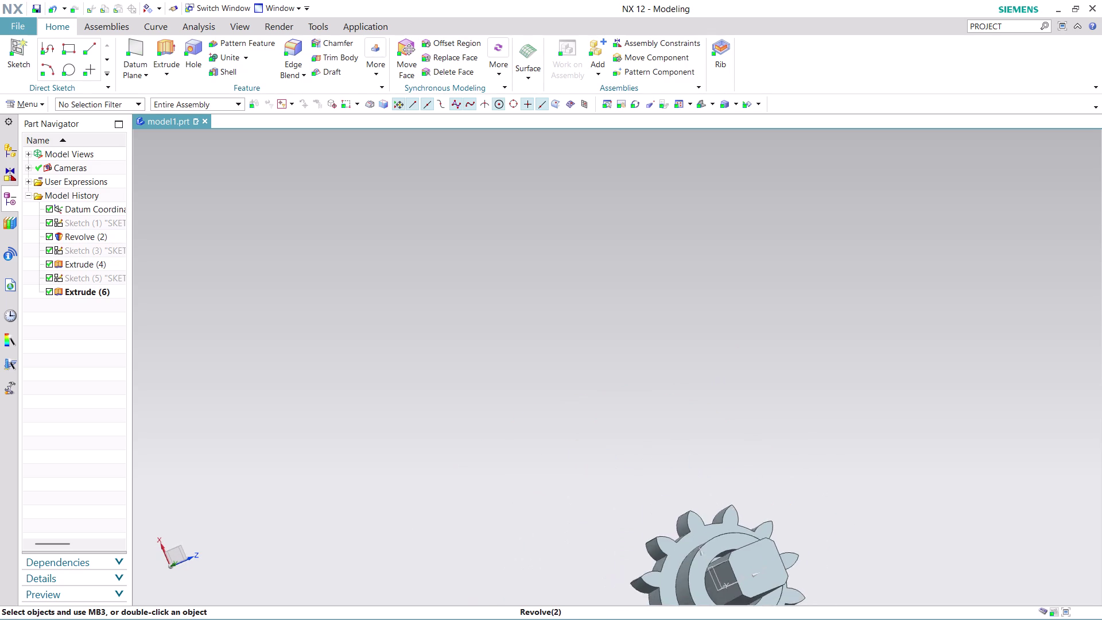
scroll(down, 3)
middle_drag(866, 436, 677, 239)
middle_drag(657, 413, 659, 414)
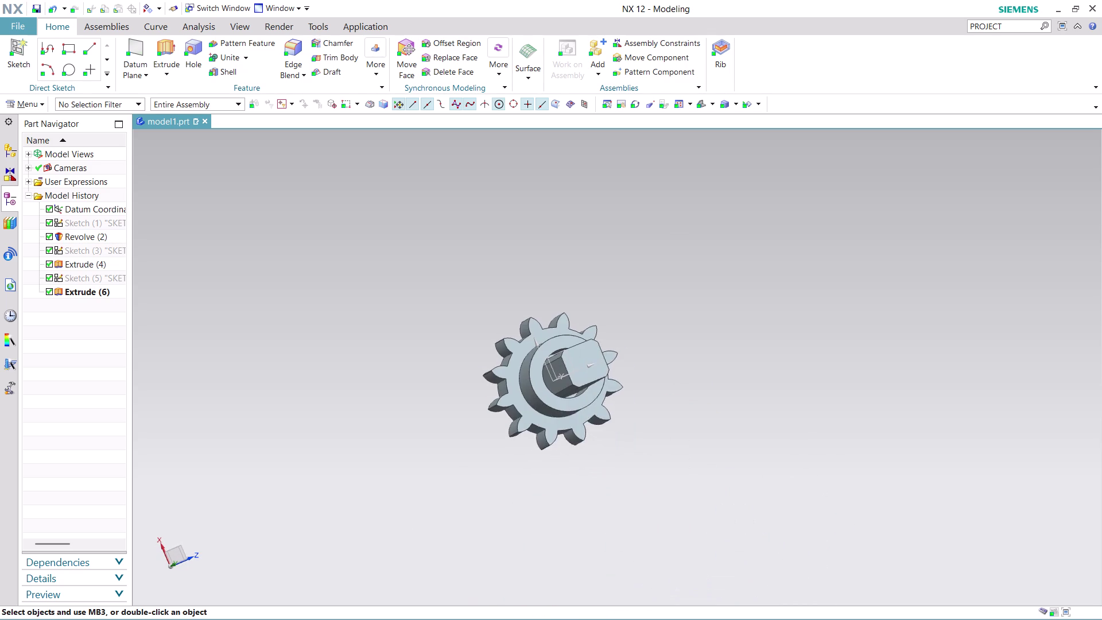
middle_drag(660, 414, 645, 463)
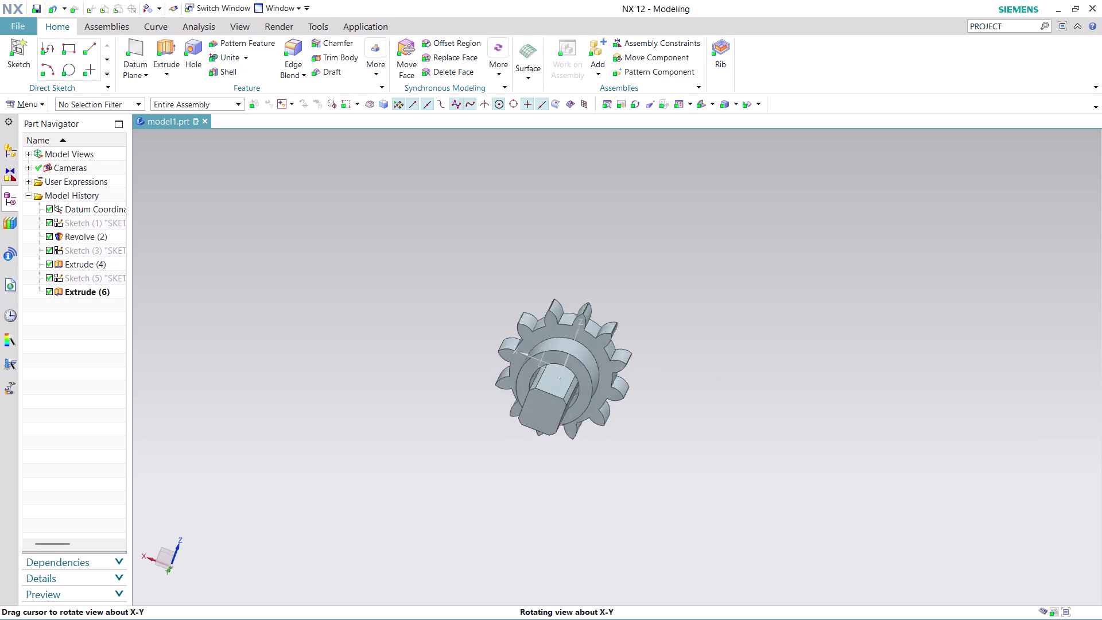
middle_drag(645, 463, 658, 457)
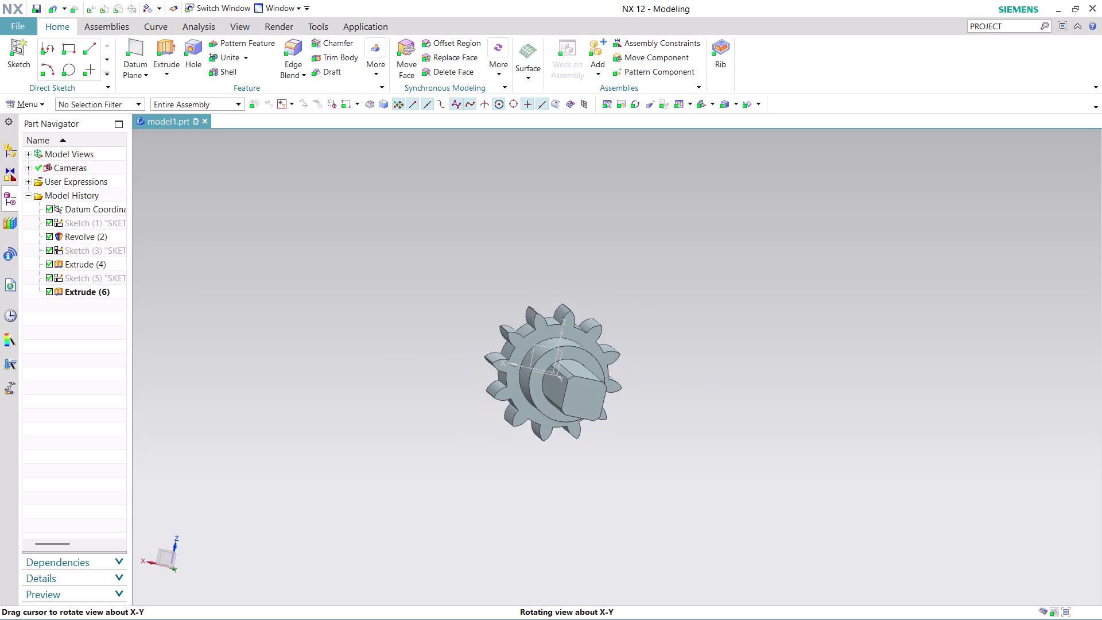
middle_drag(659, 457, 651, 454)
key(ctrl+z)
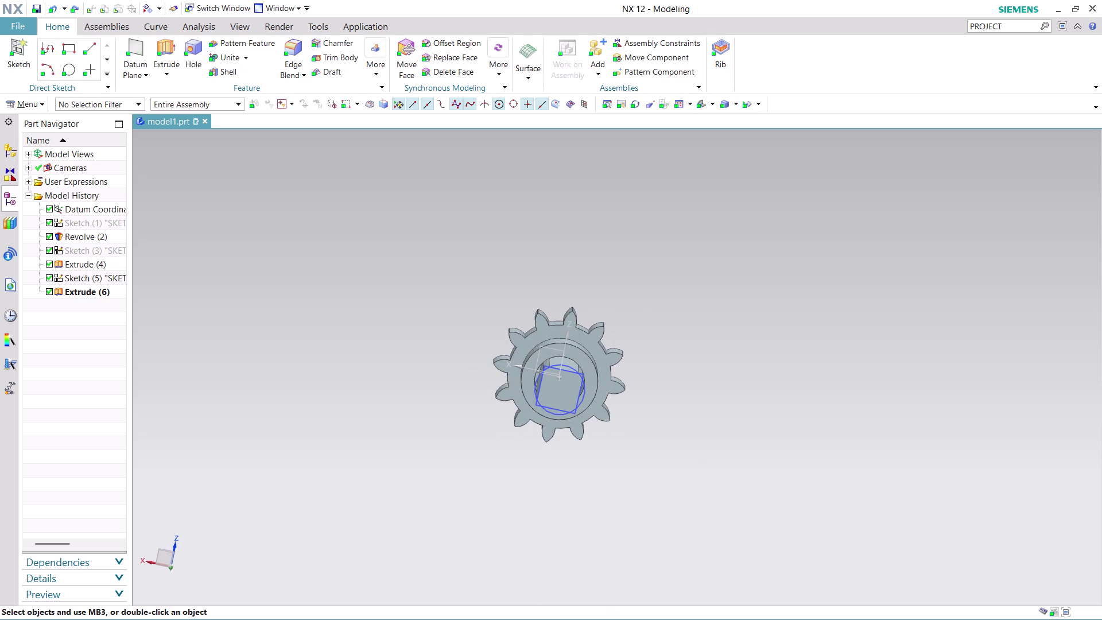
key(ctrl+z)
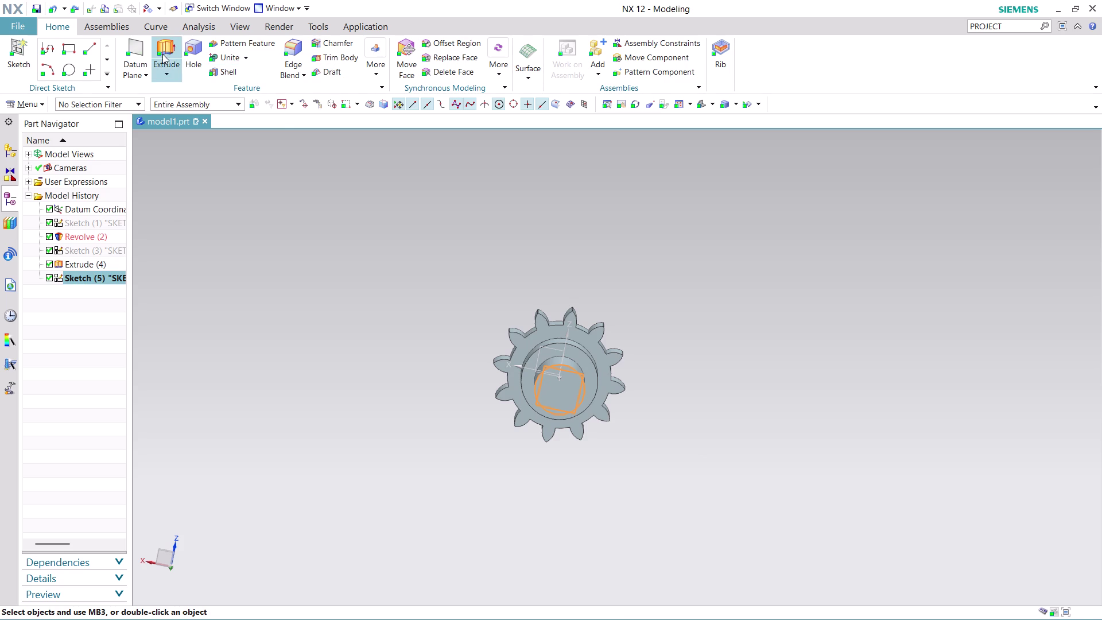
Try an extrusion from the square sketch, then abandon it.
click(160, 46)
scroll(up, 3)
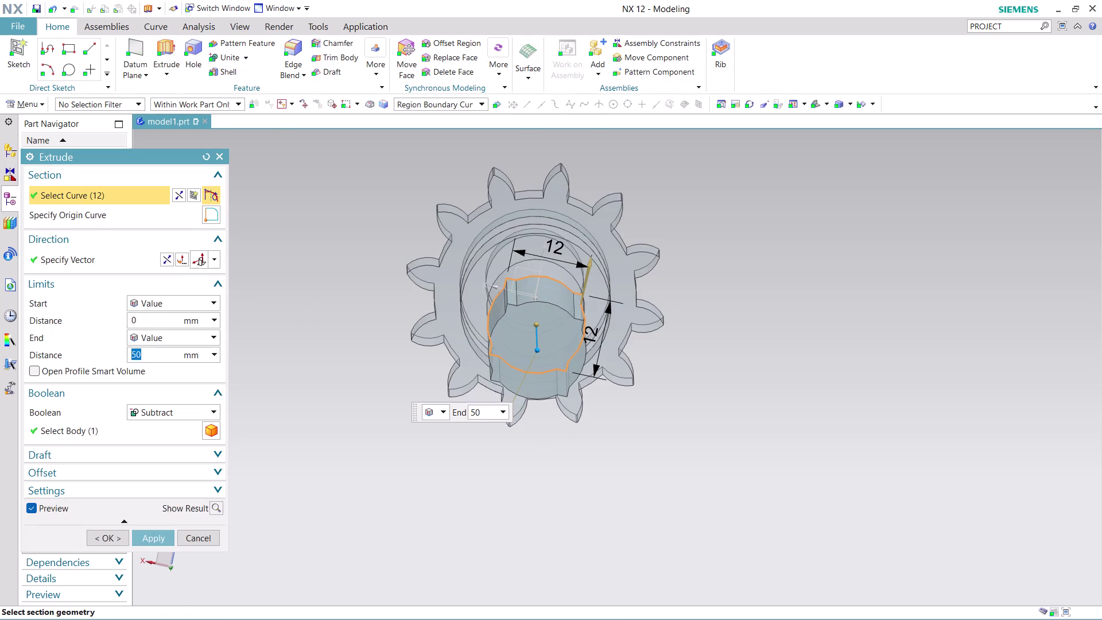
middle_drag(536, 457, 546, 445)
click(460, 103)
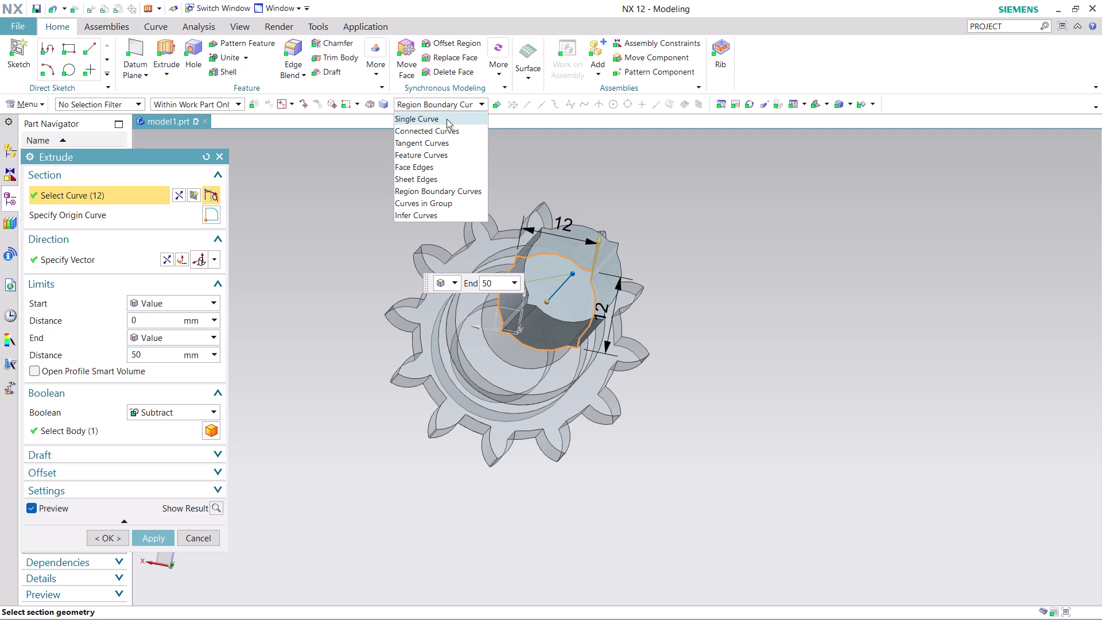
click(194, 536)
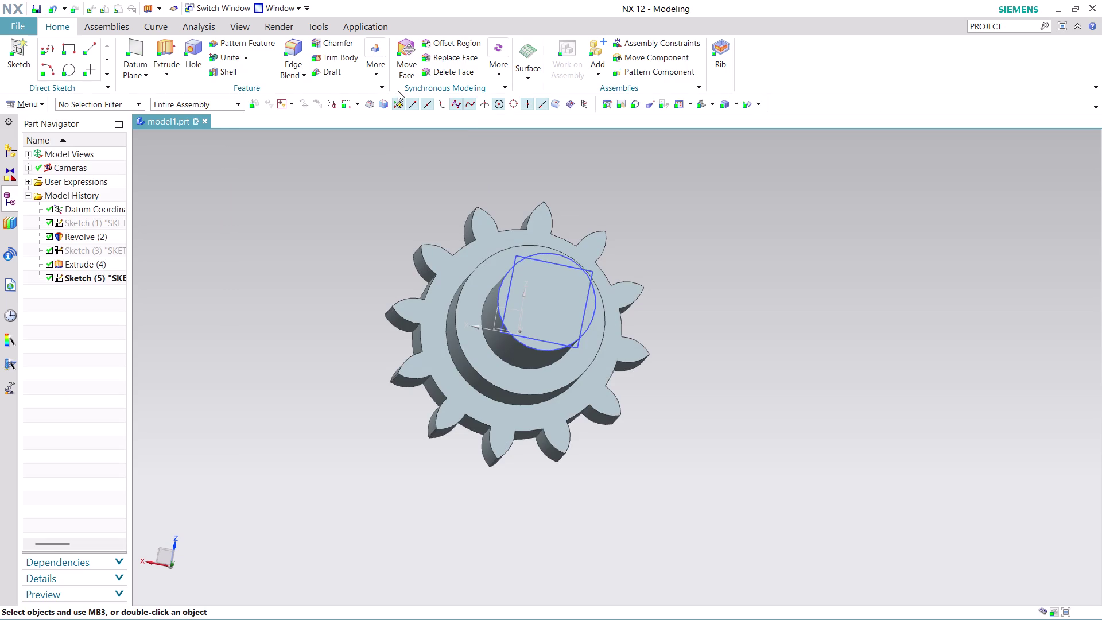
Restart Extrude and pick the four corner regions outside the square.
click(172, 44)
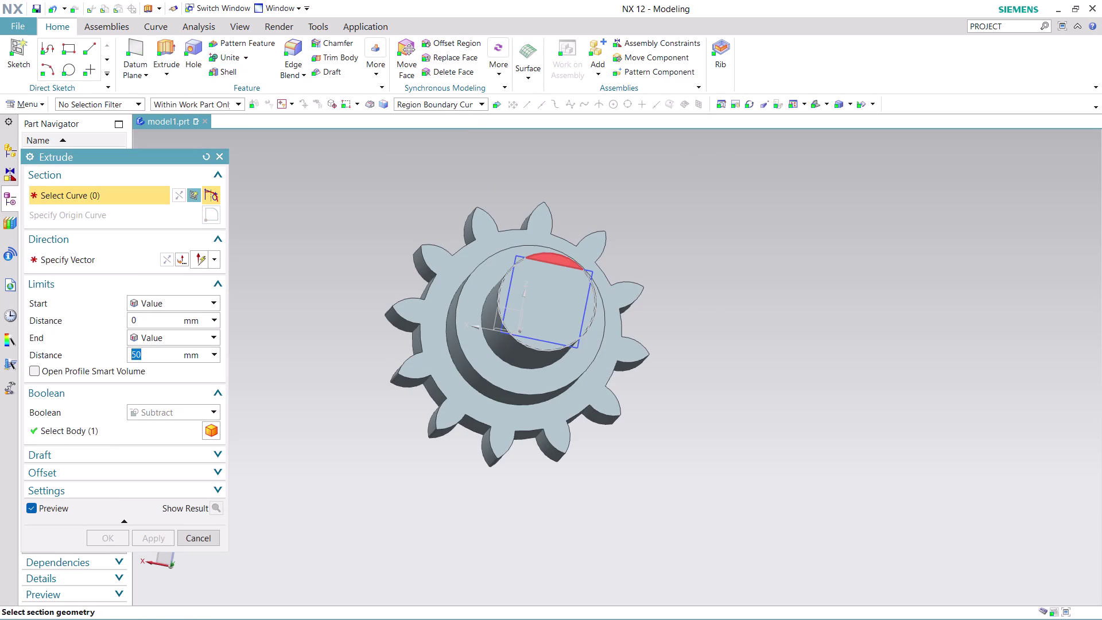
click(555, 262)
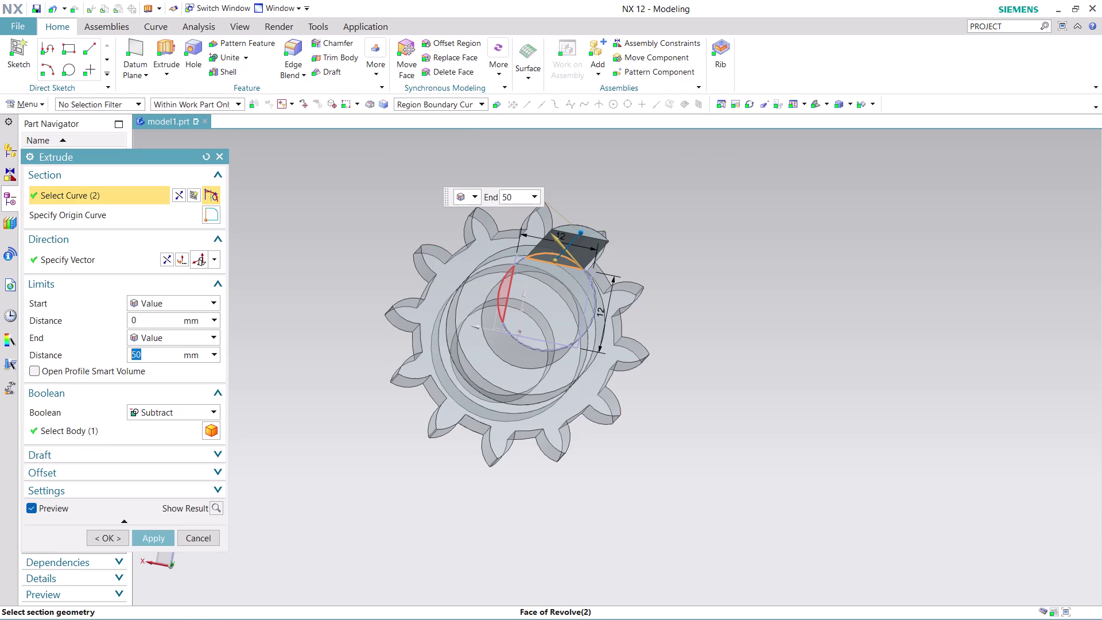
click(504, 296)
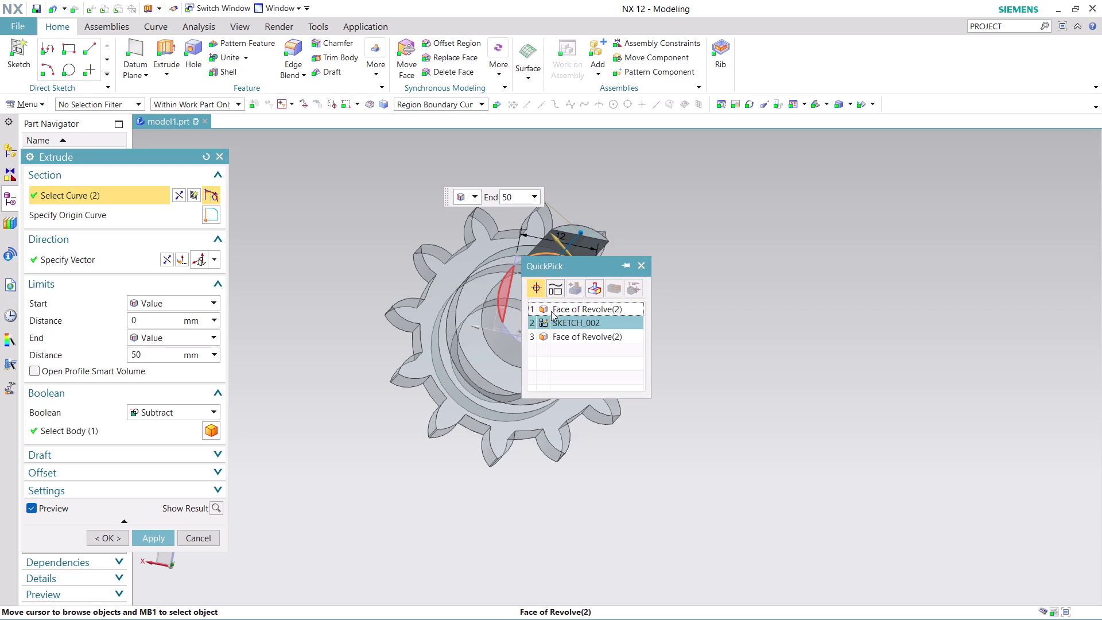
click(581, 310)
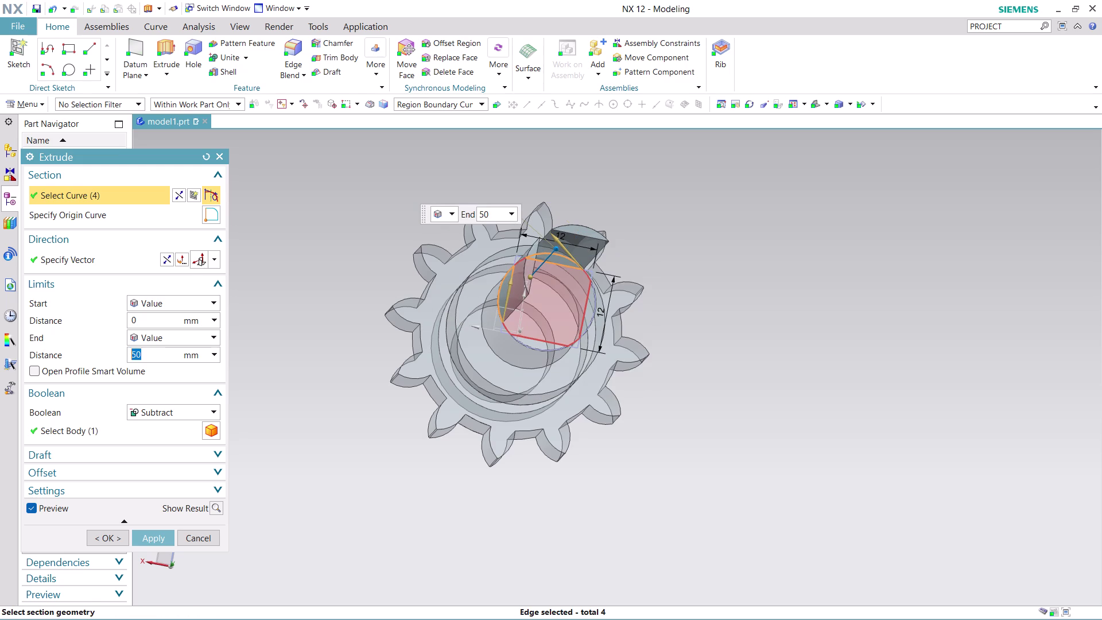
click(541, 346)
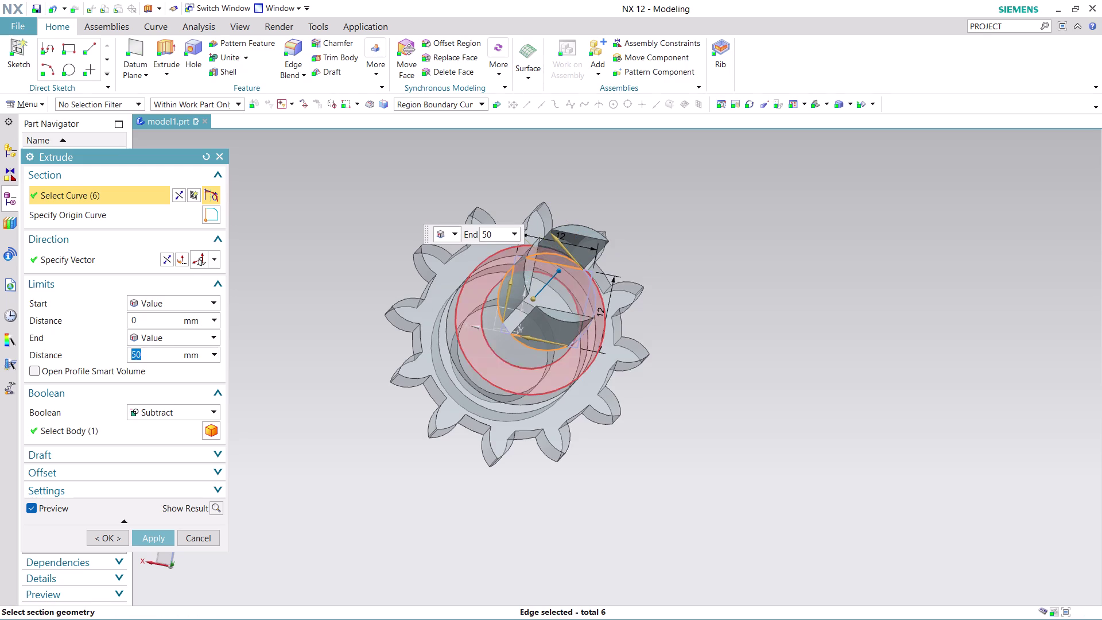
click(589, 306)
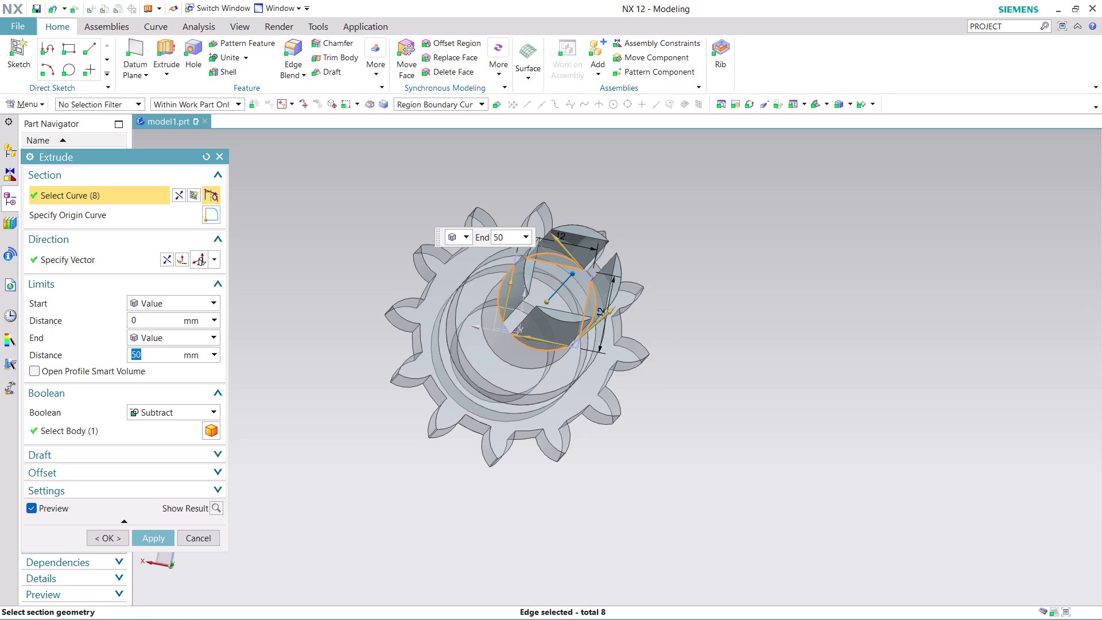
middle_drag(717, 471, 746, 478)
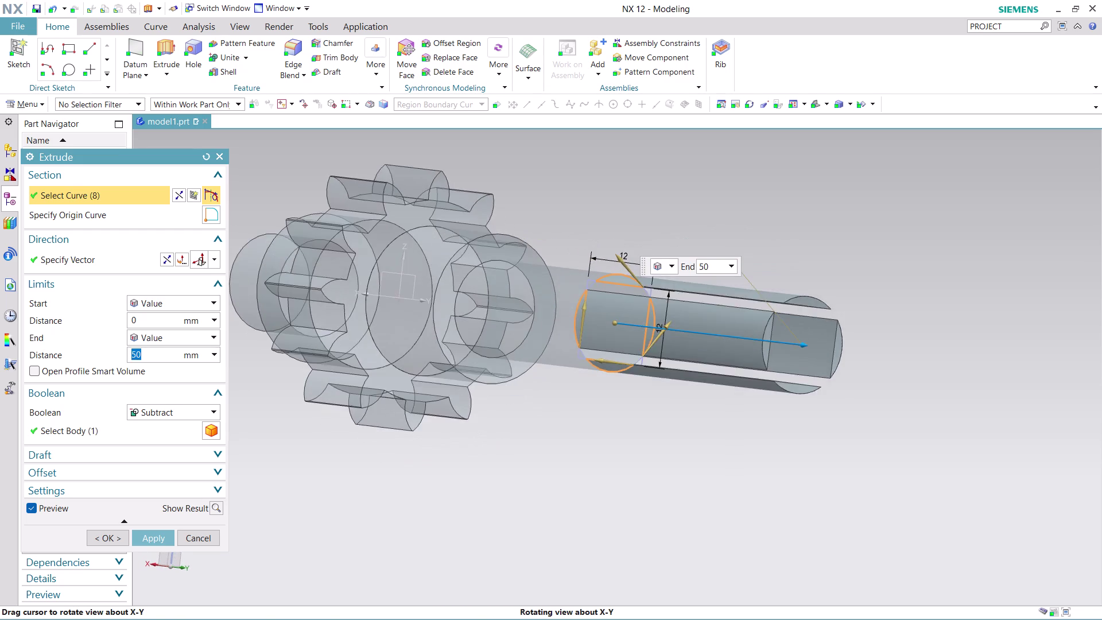
middle_drag(746, 479, 748, 488)
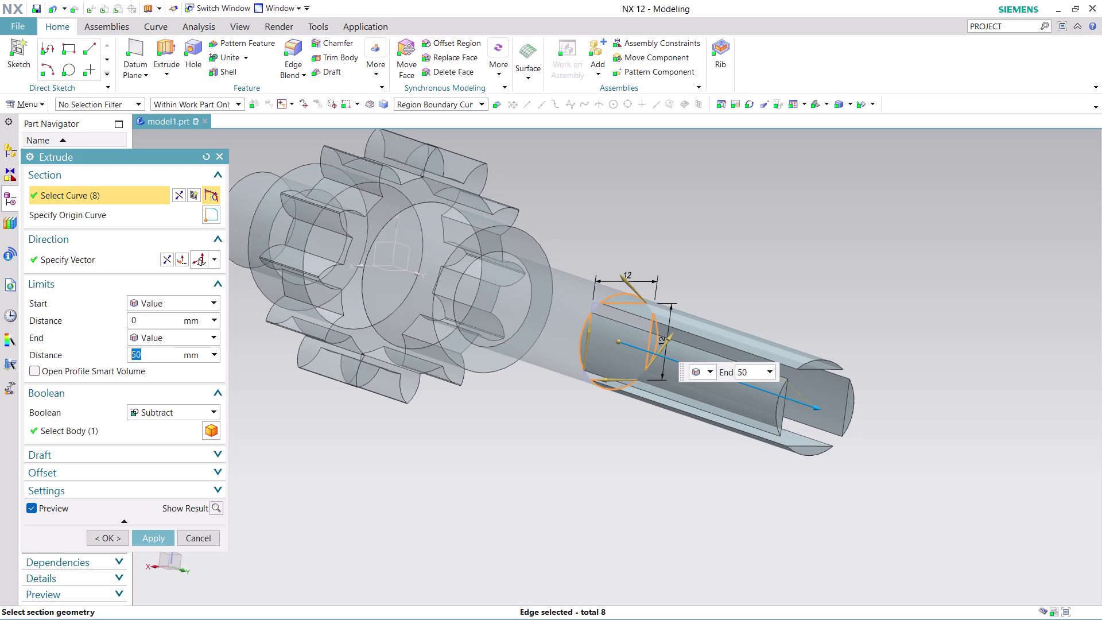
Subtract the corner regions with a 16 mm end distance and close Extrude.
text(16)
click(167, 260)
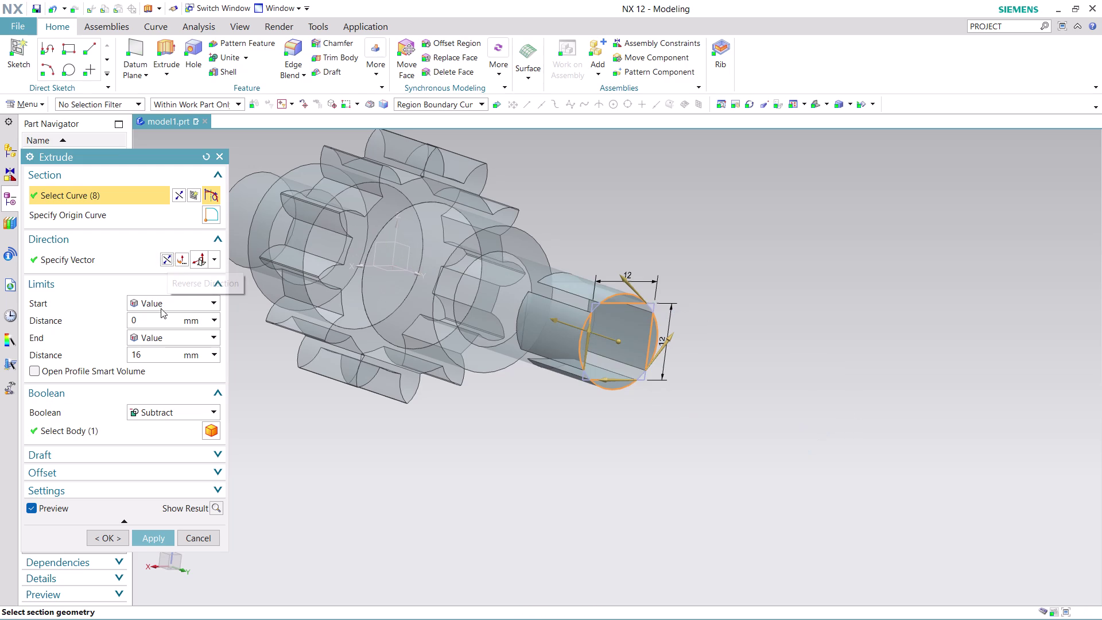
click(152, 538)
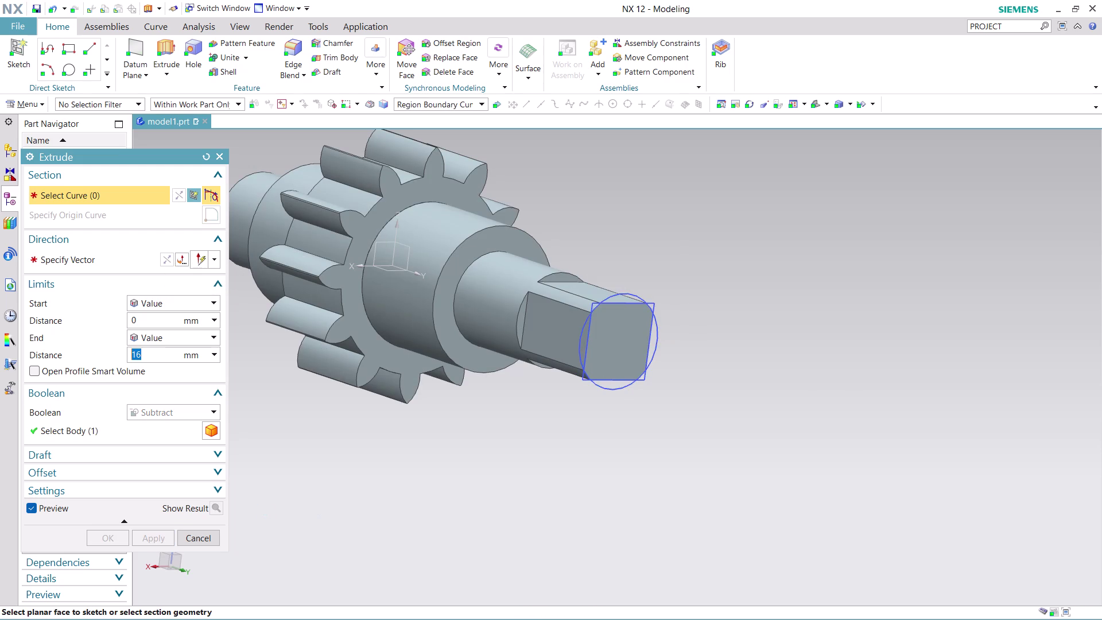
click(659, 443)
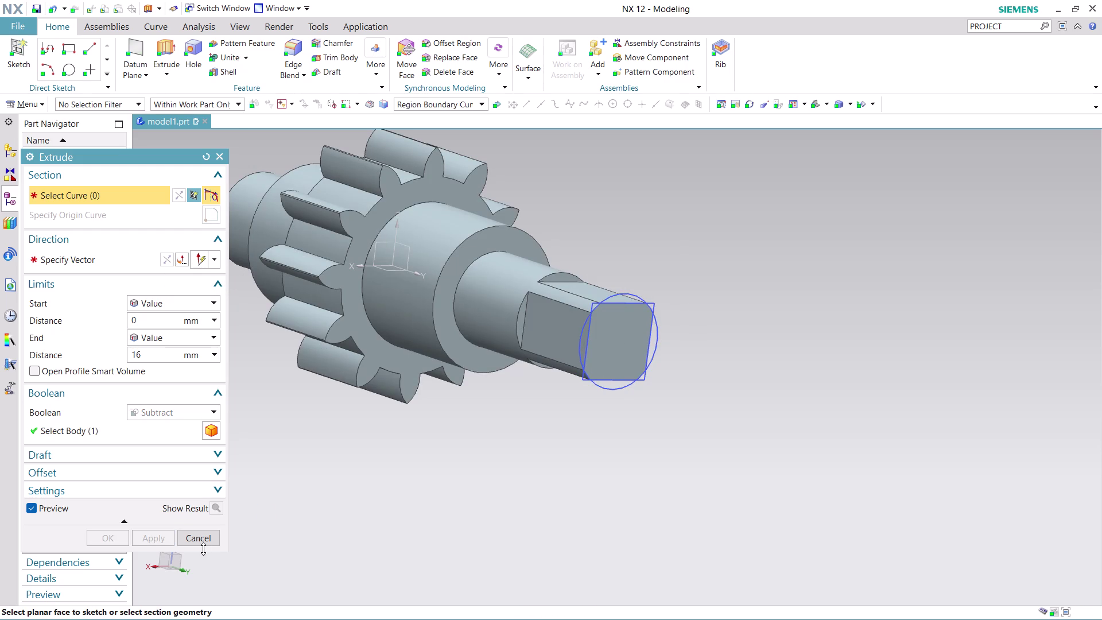
click(197, 538)
Hide Sketch (5) and orbit to inspect the squared shaft end.
right_click(587, 334)
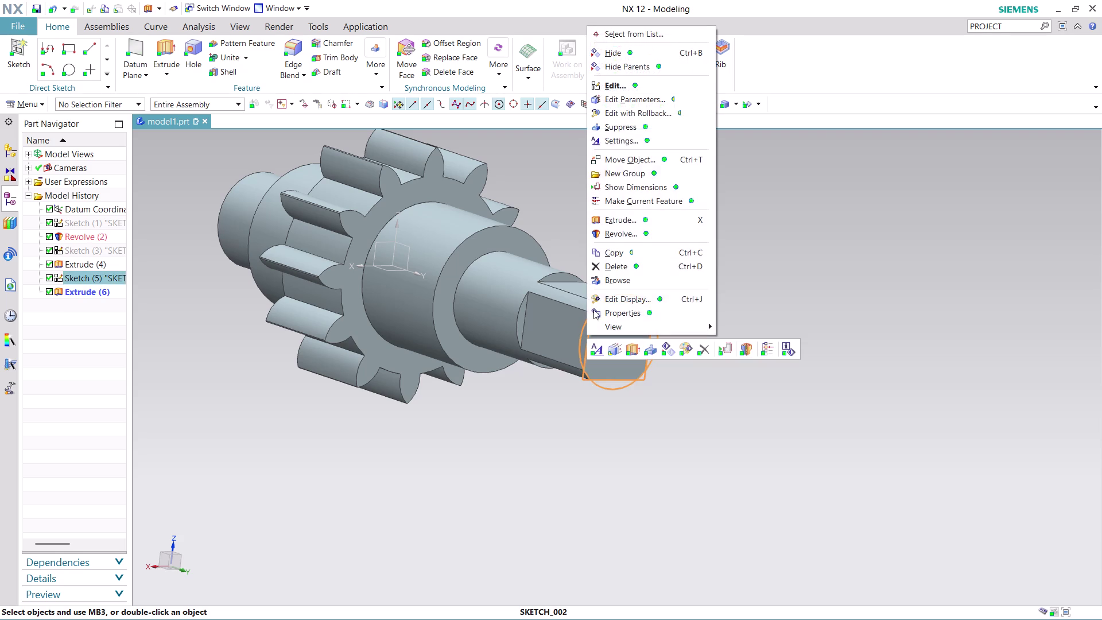
click(645, 52)
middle_drag(792, 423, 614, 443)
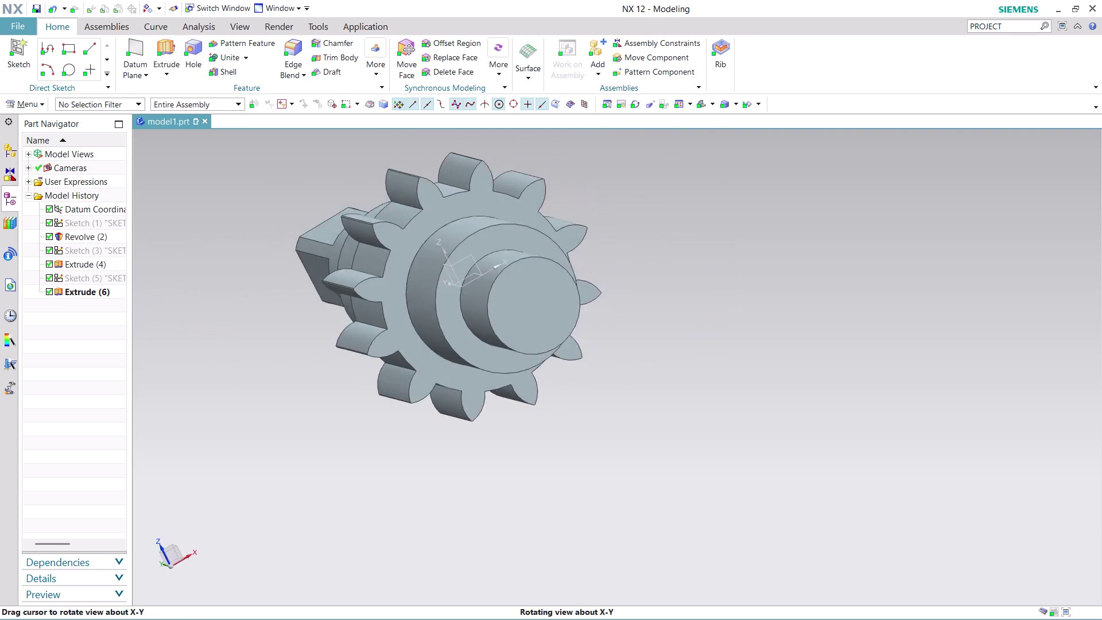
middle_drag(613, 443, 530, 500)
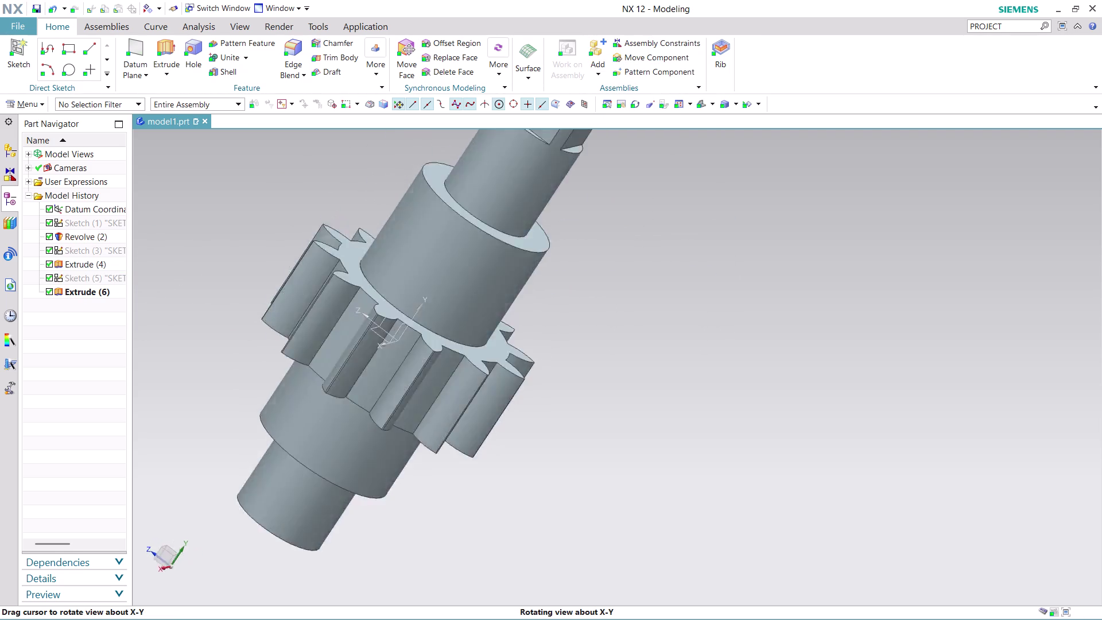
middle_drag(530, 500, 485, 573)
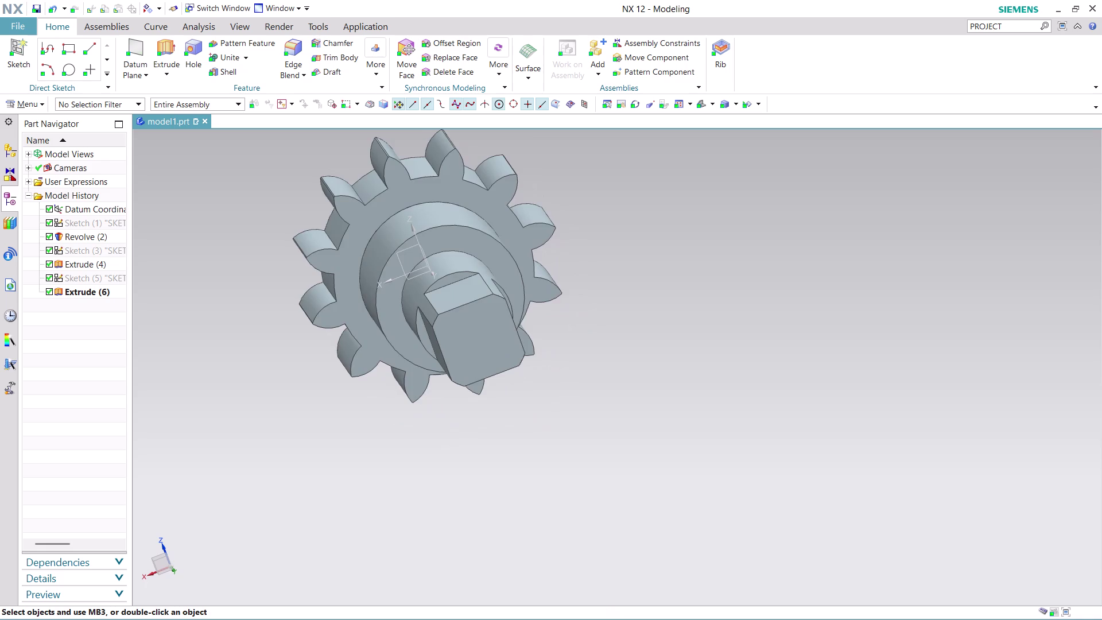
scroll(down, 3)
scroll(up, 3)
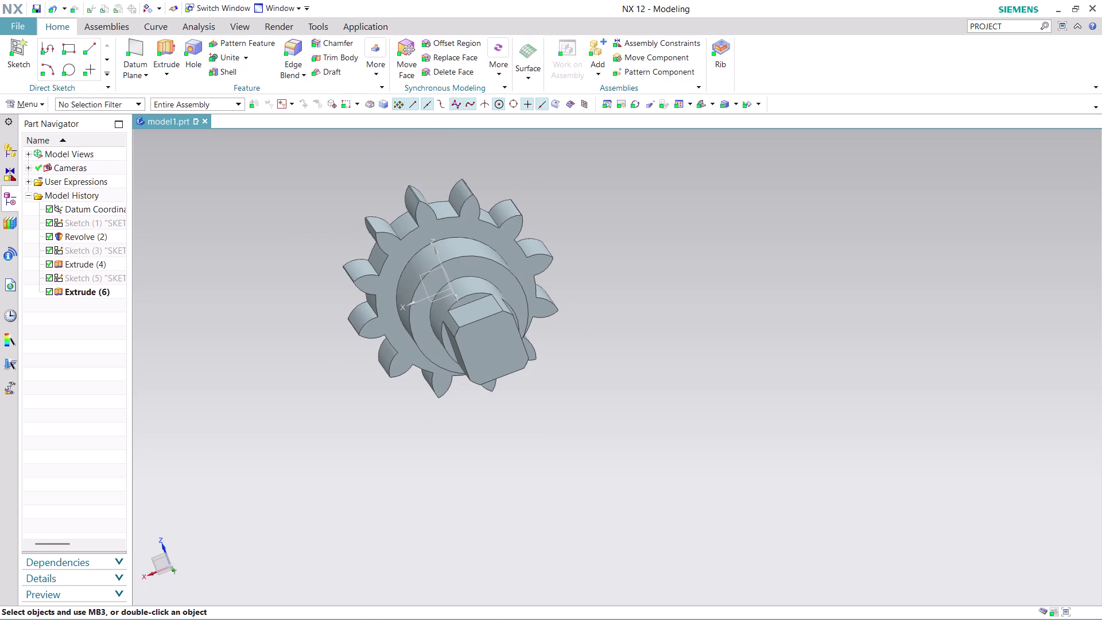
click(189, 56)
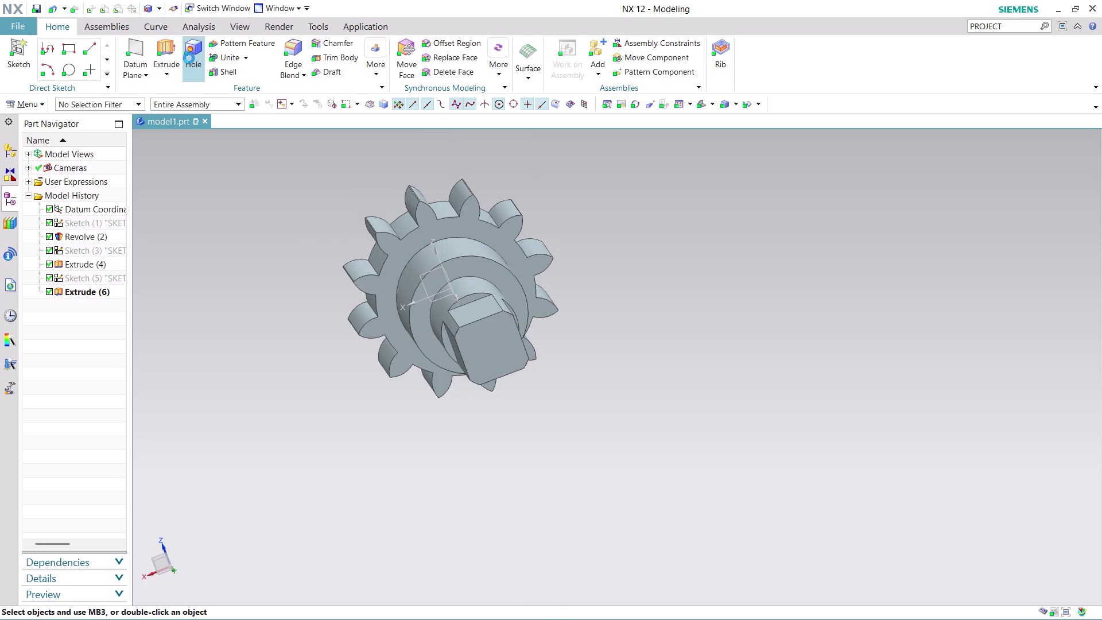
Start a point sketch on the shaft end face and open exact coordinate entry.
click(494, 350)
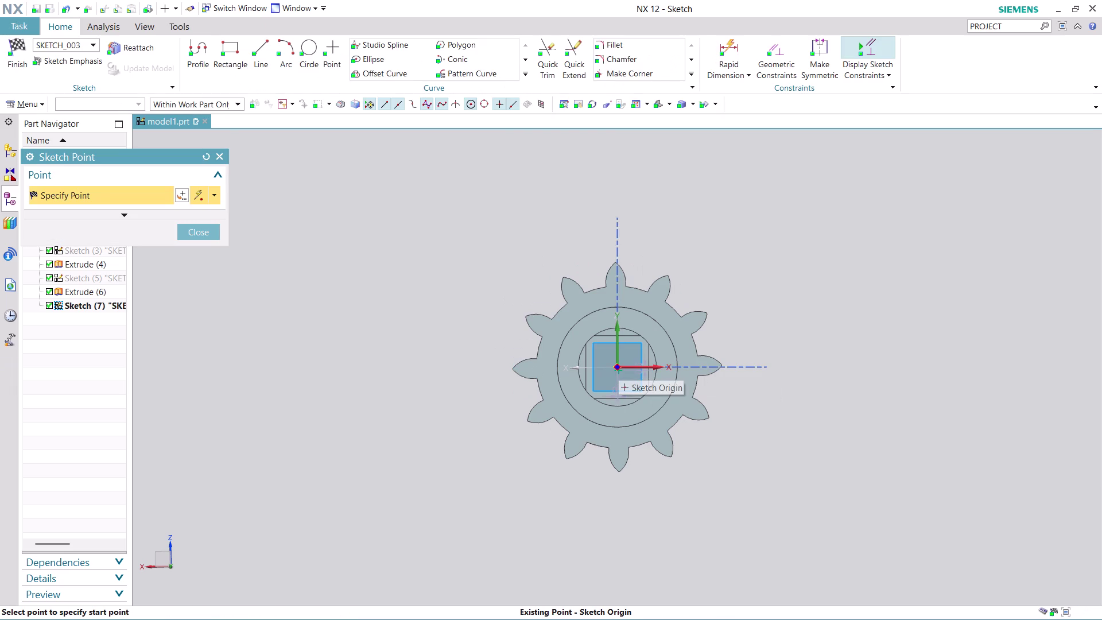
scroll(up, 3)
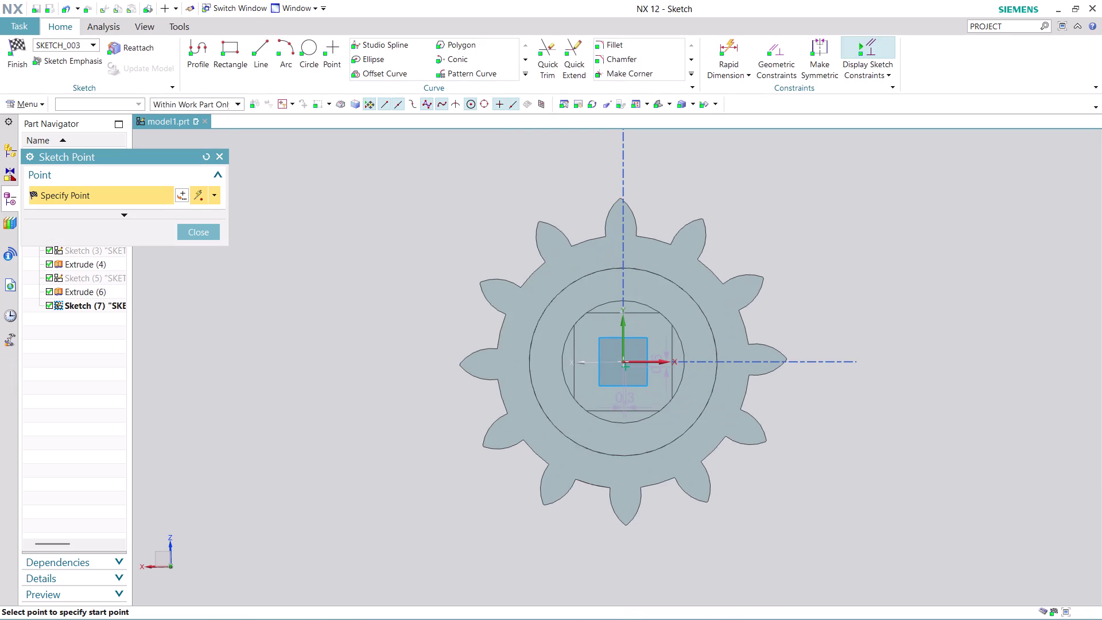
scroll(up, 3)
click(629, 334)
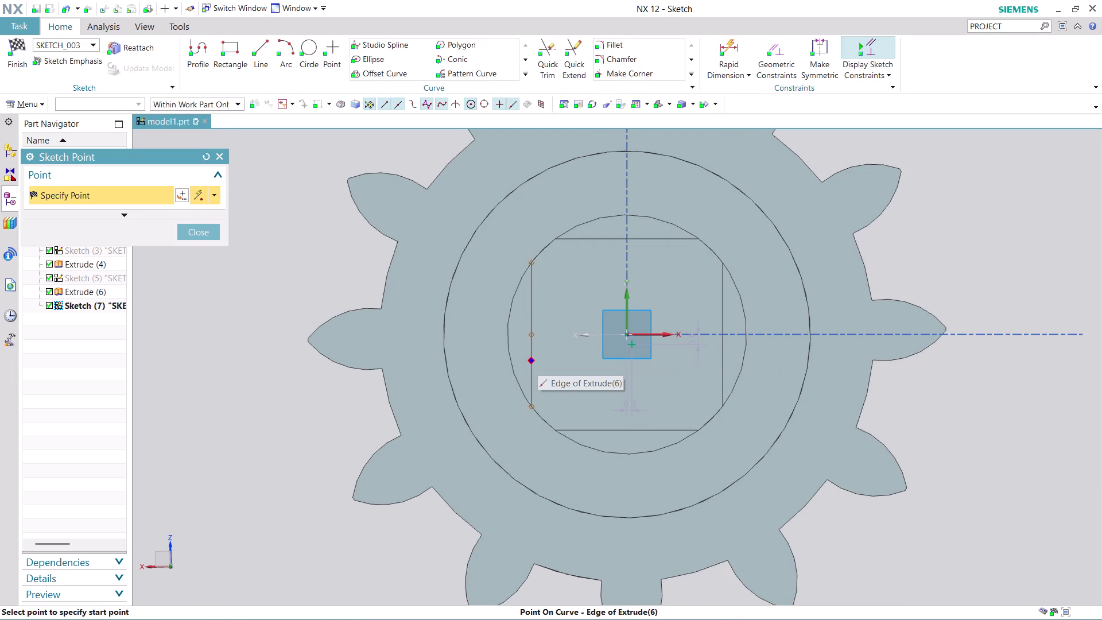
click(628, 333)
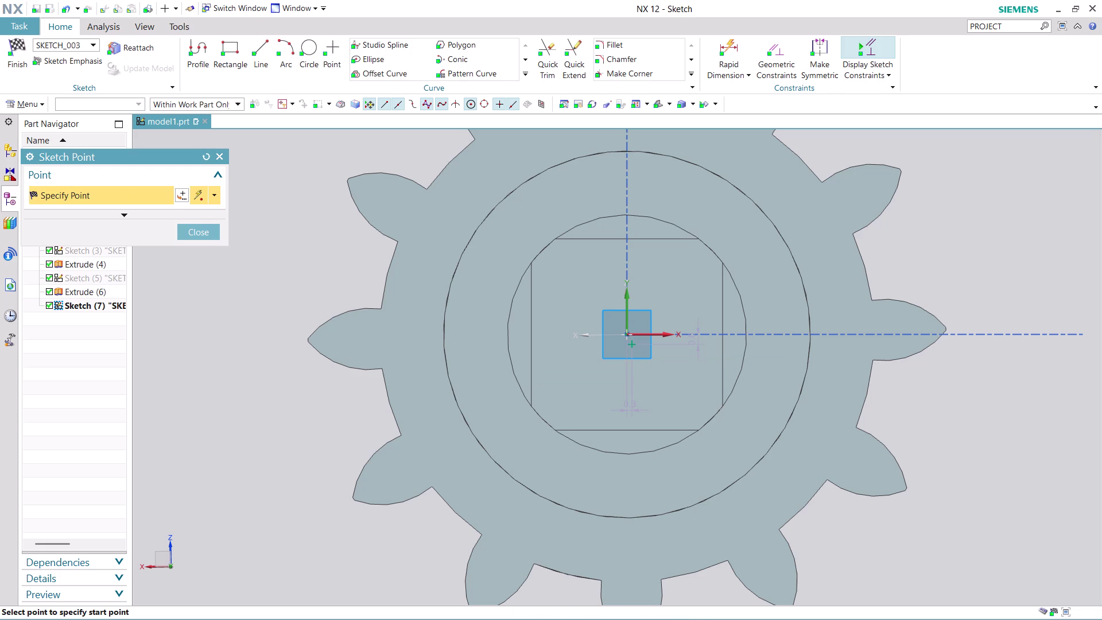
click(627, 333)
click(627, 333)
Place the sketch point at origin 0,0,0 and finish the sketch.
click(177, 195)
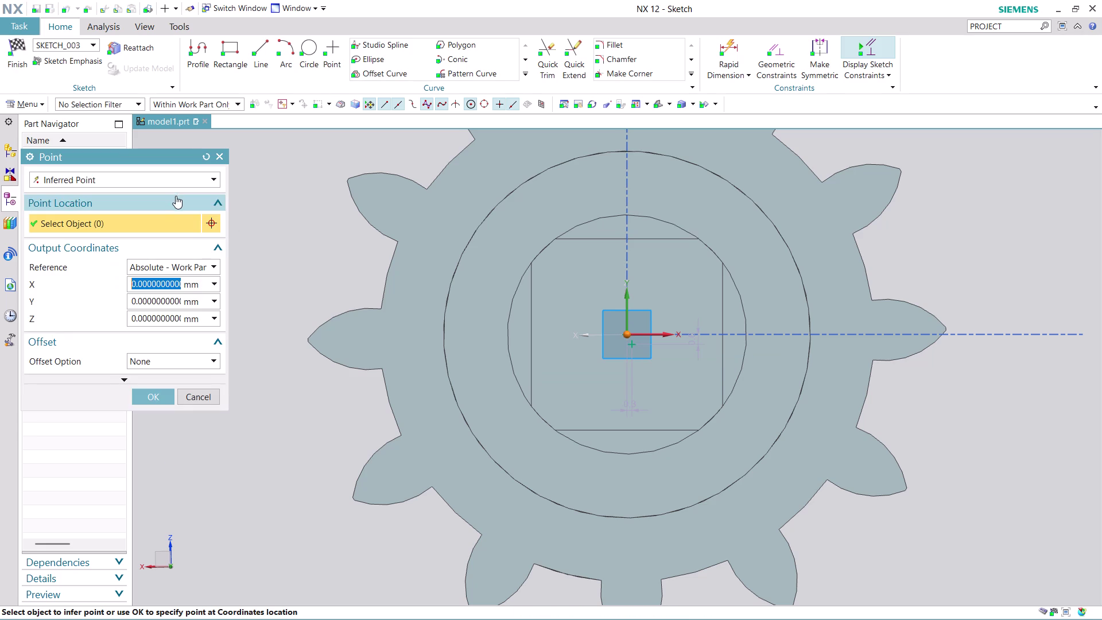
click(159, 395)
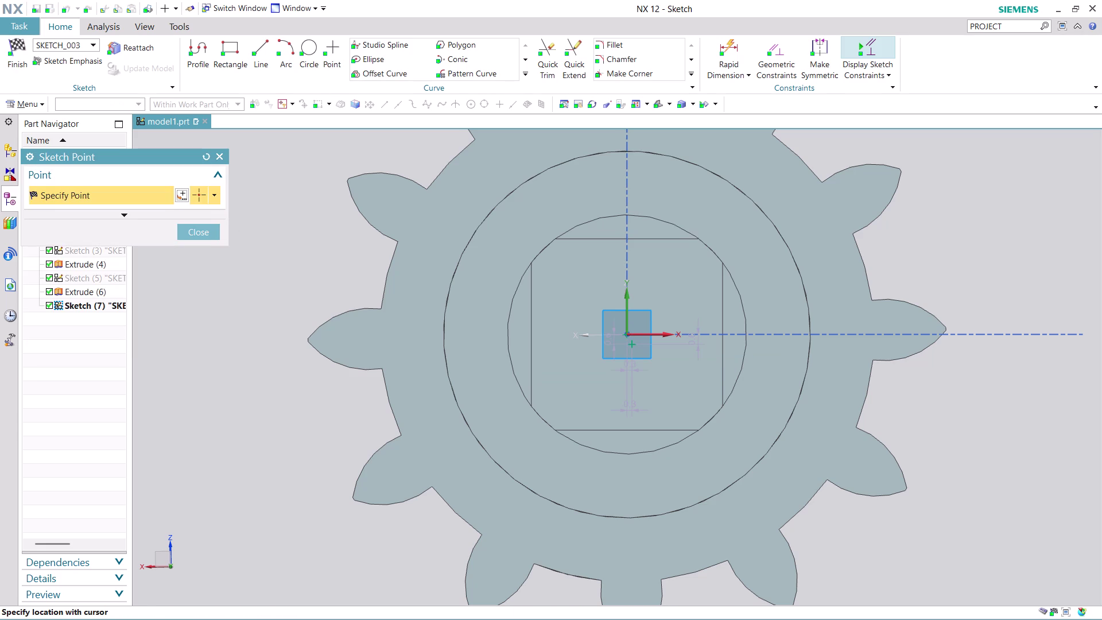
click(203, 233)
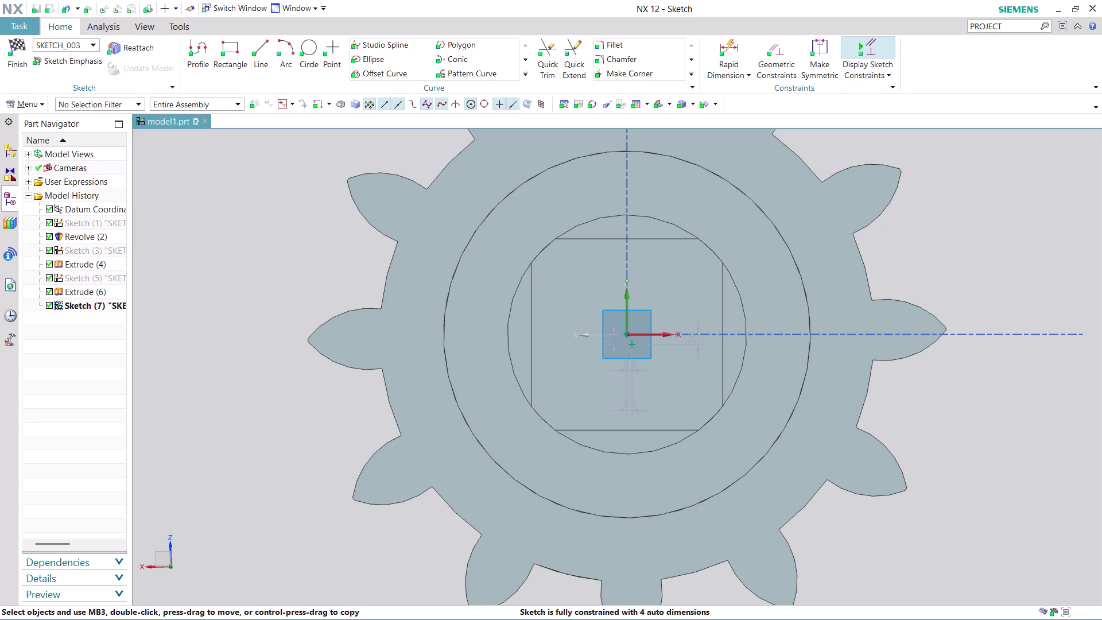
click(13, 72)
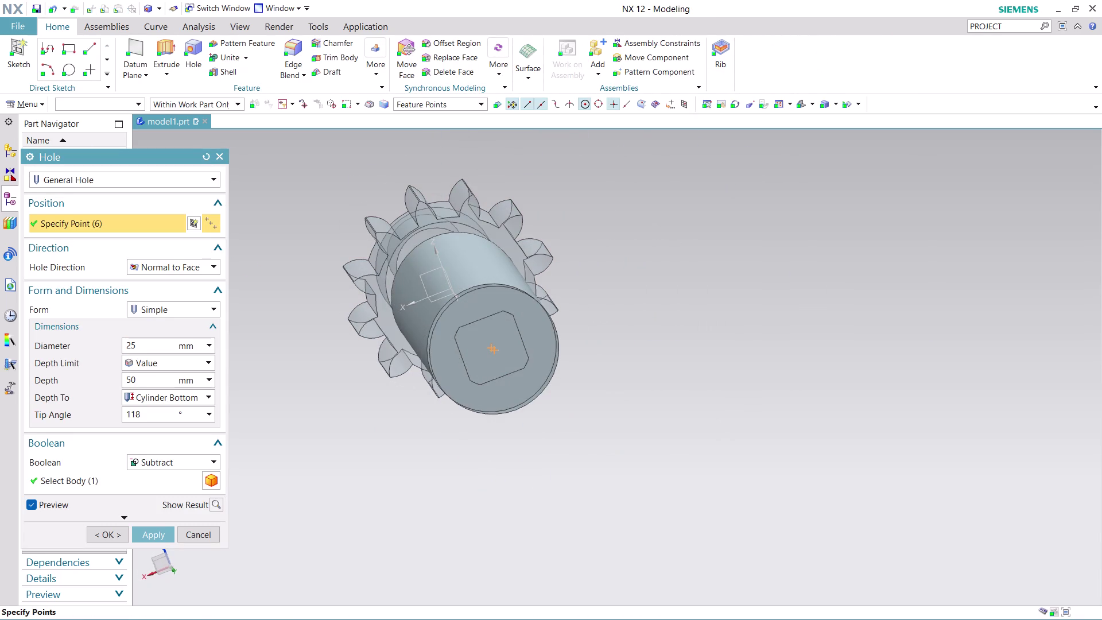
Cancel the Hole command, answering Yes to keep the point sketch.
middle_drag(520, 462, 539, 434)
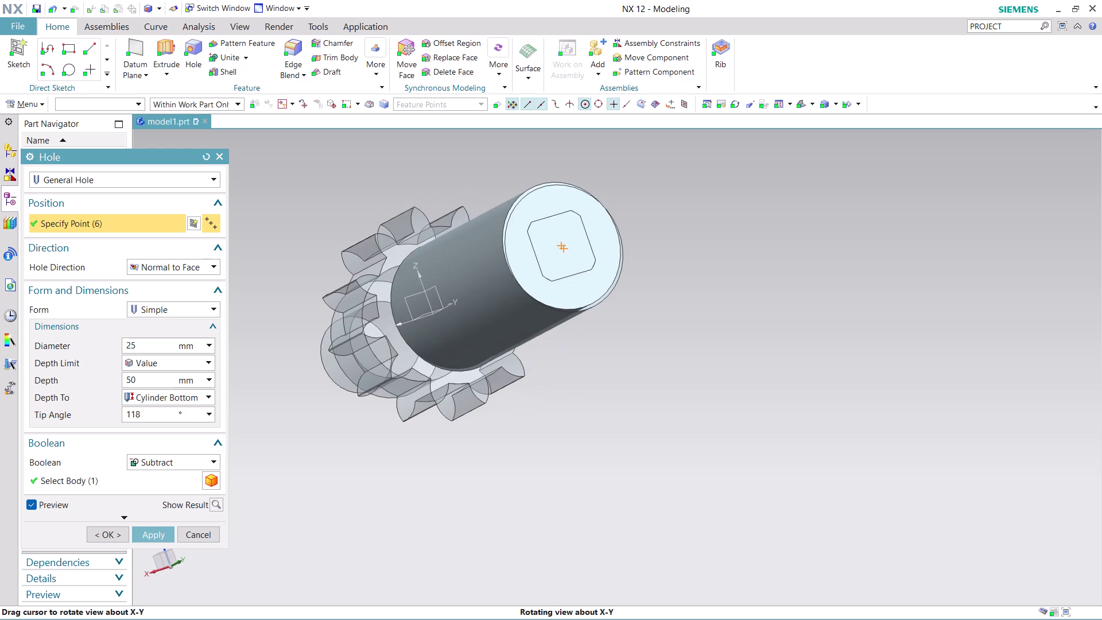
middle_drag(539, 434, 549, 443)
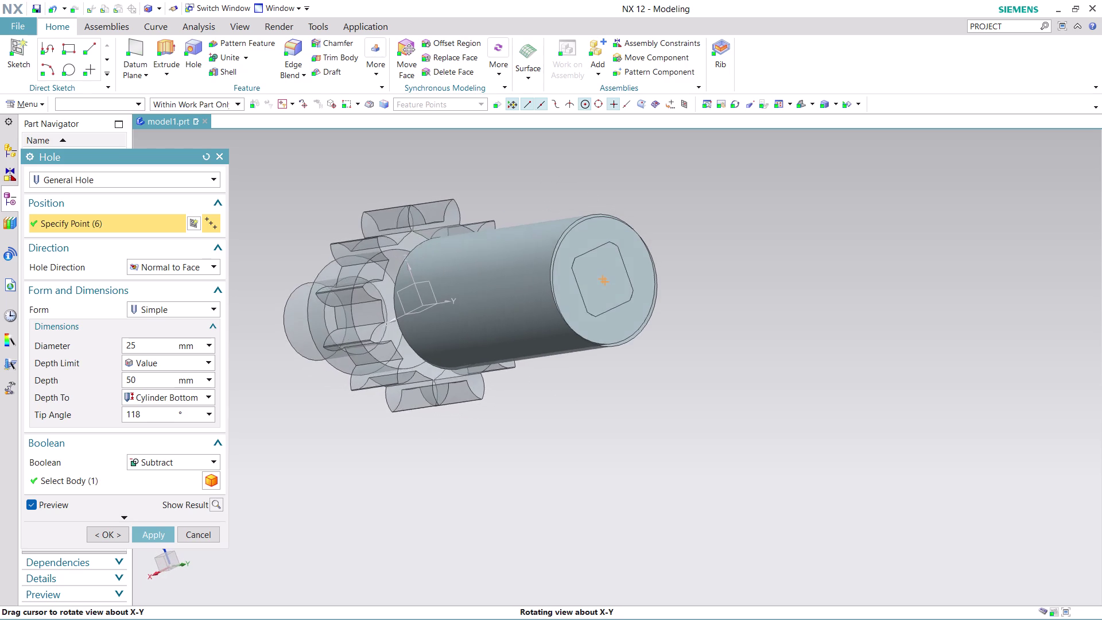
middle_drag(549, 443, 548, 447)
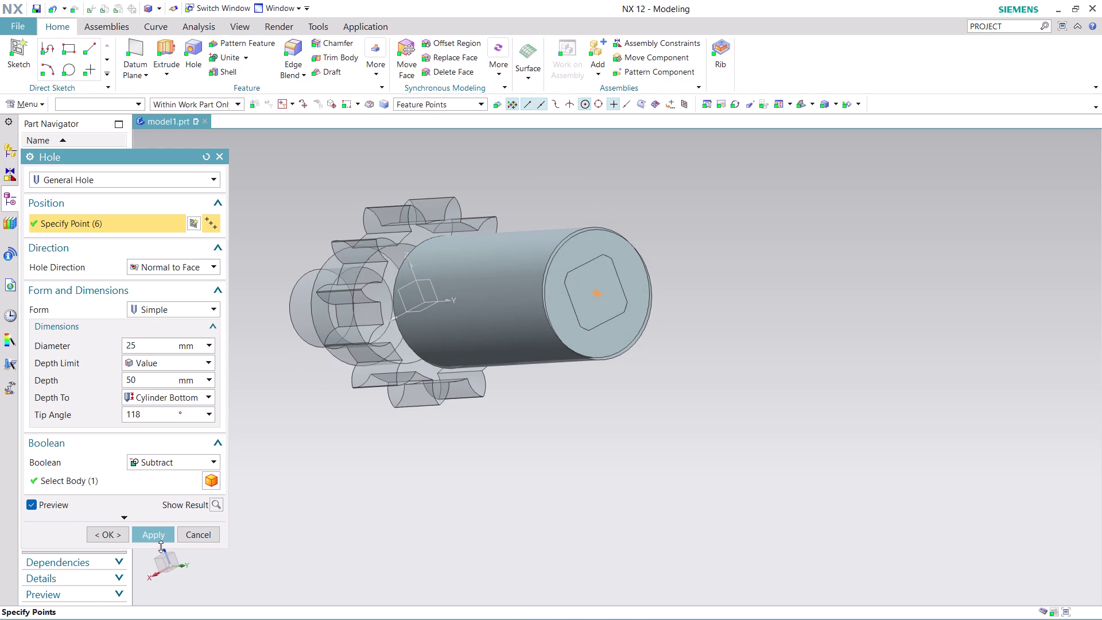
click(206, 532)
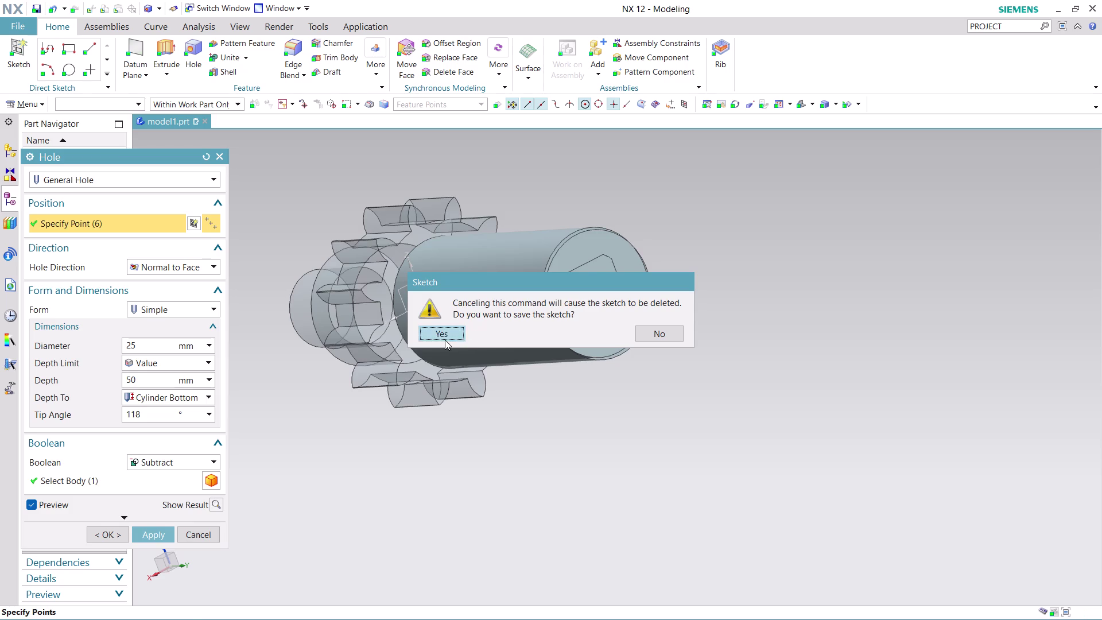
click(445, 340)
middle_drag(670, 288, 642, 306)
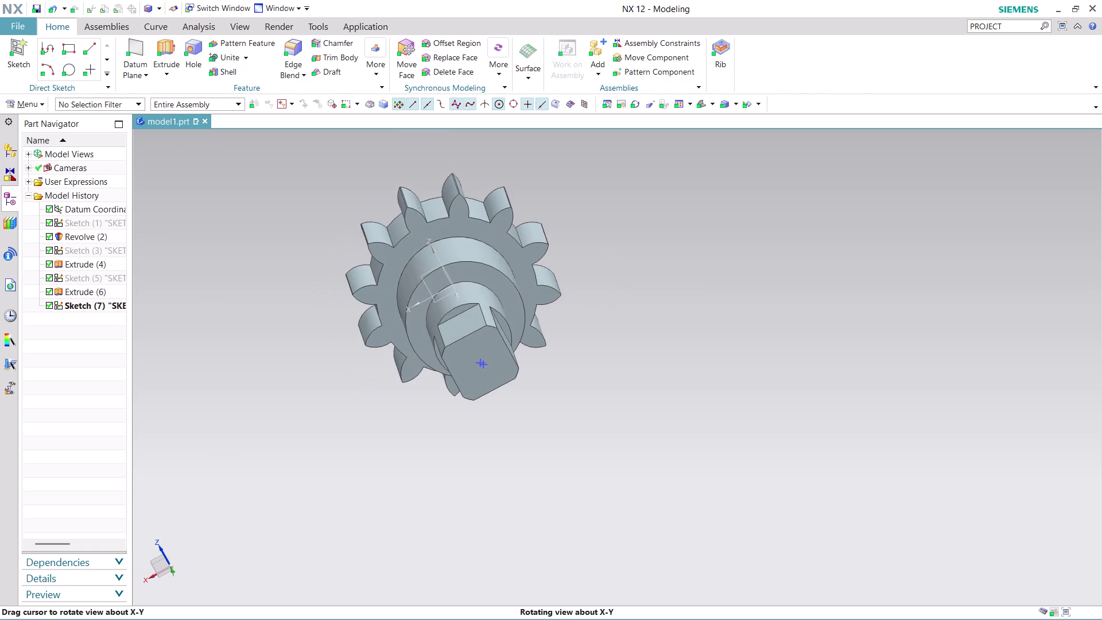
Delete Sketch (7) from the Part Navigator so history ends at Extrude (6).
right_click(484, 366)
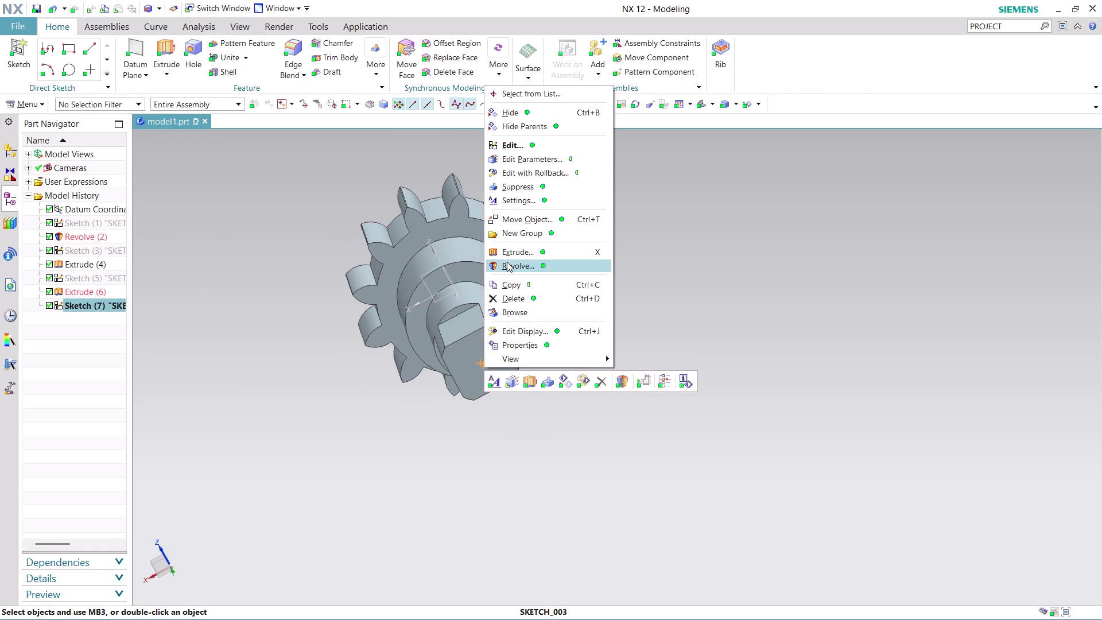
click(520, 298)
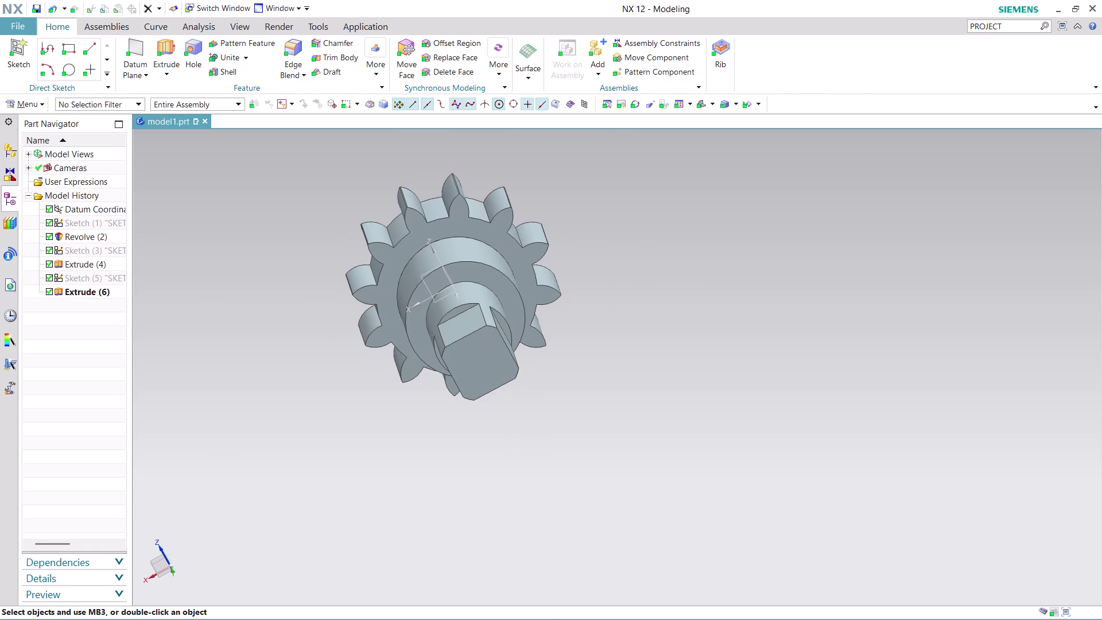
middle_drag(493, 423, 498, 402)
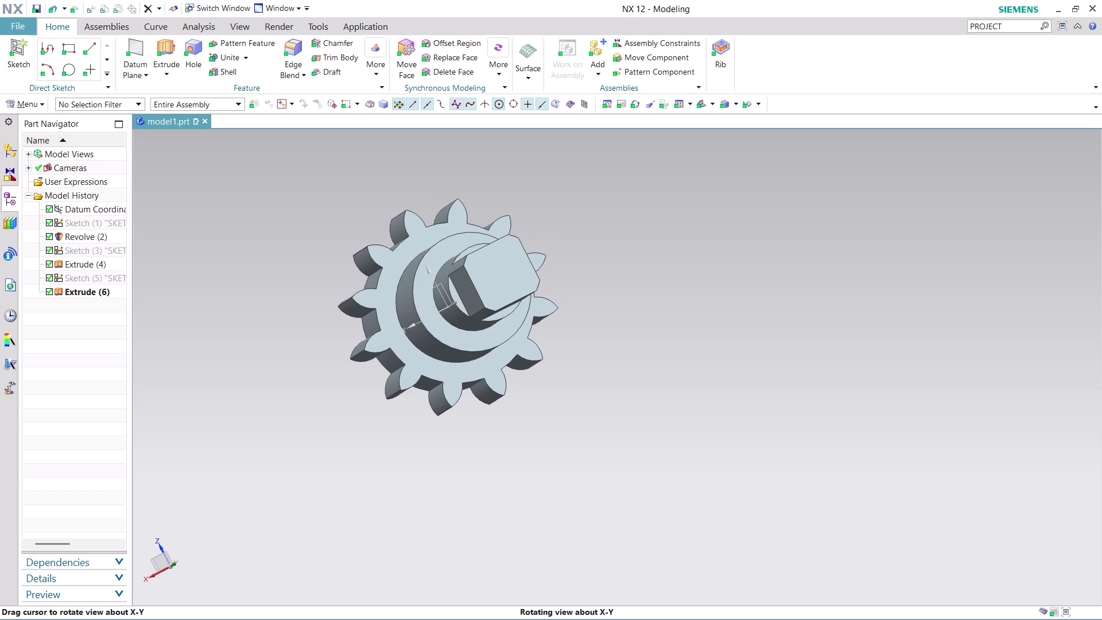
middle_drag(499, 402, 494, 405)
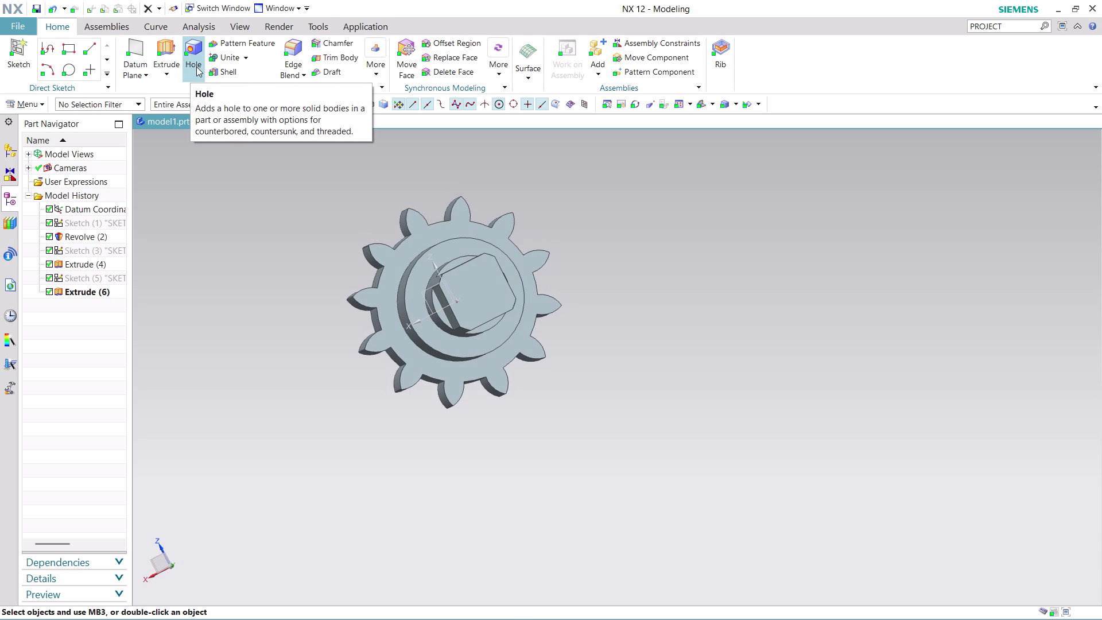
click(196, 67)
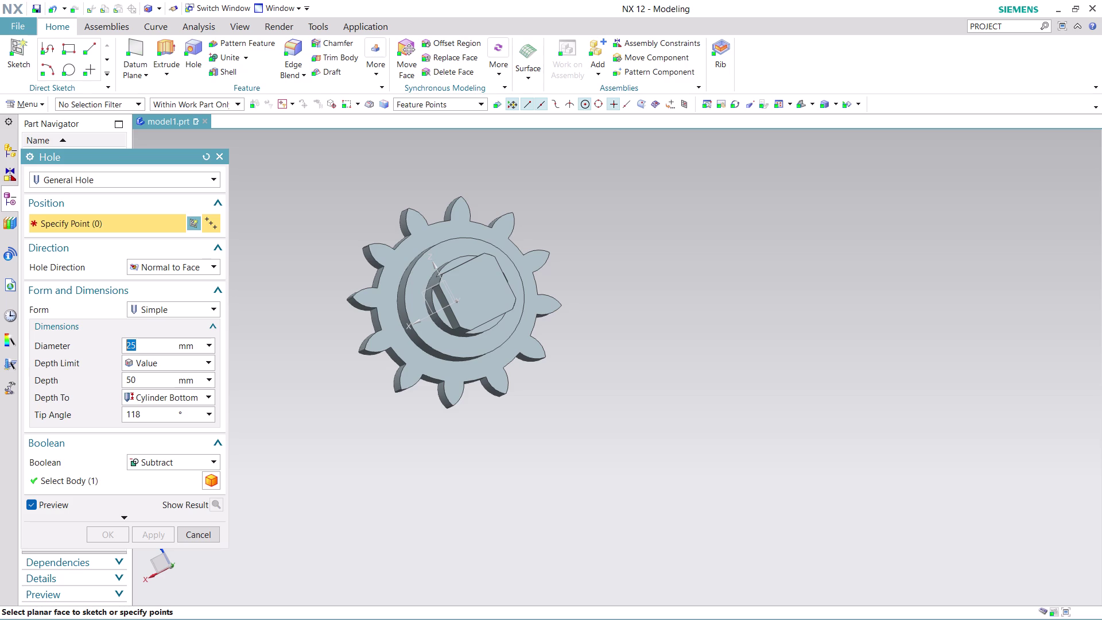
Set the hole form to Countersunk and the hole direction to Along Vector.
text(15)
click(168, 309)
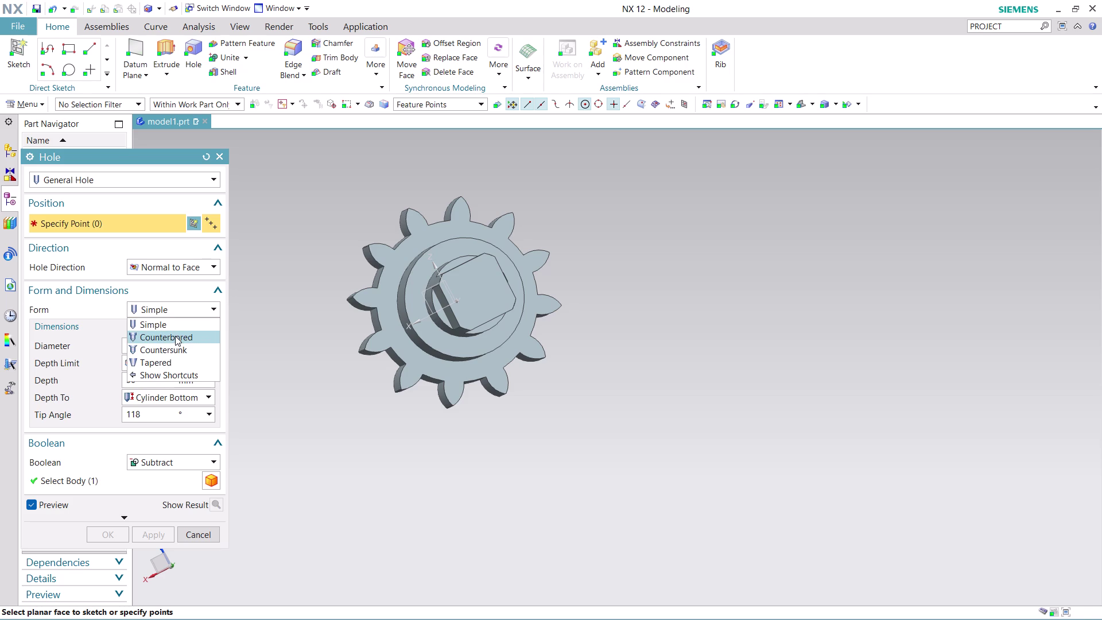
click(175, 337)
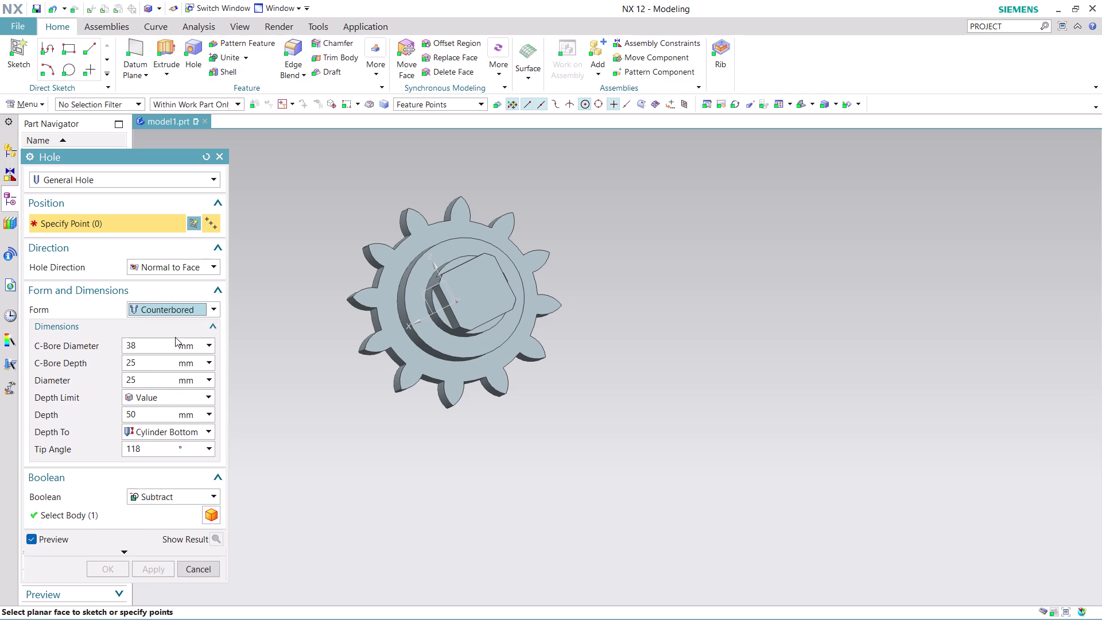
click(180, 307)
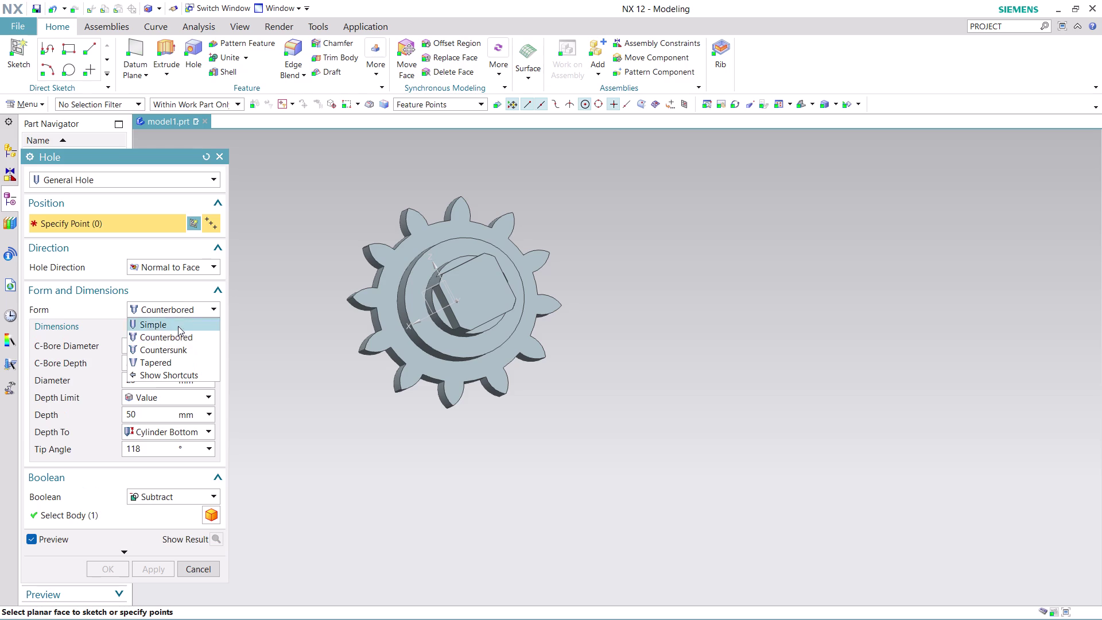
click(177, 346)
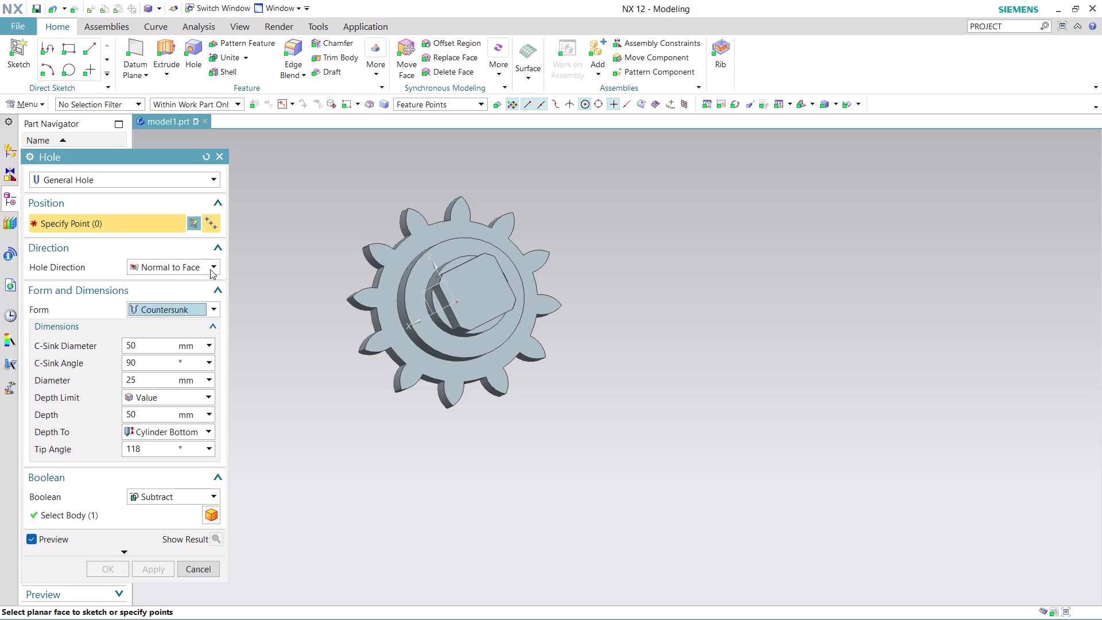
click(196, 265)
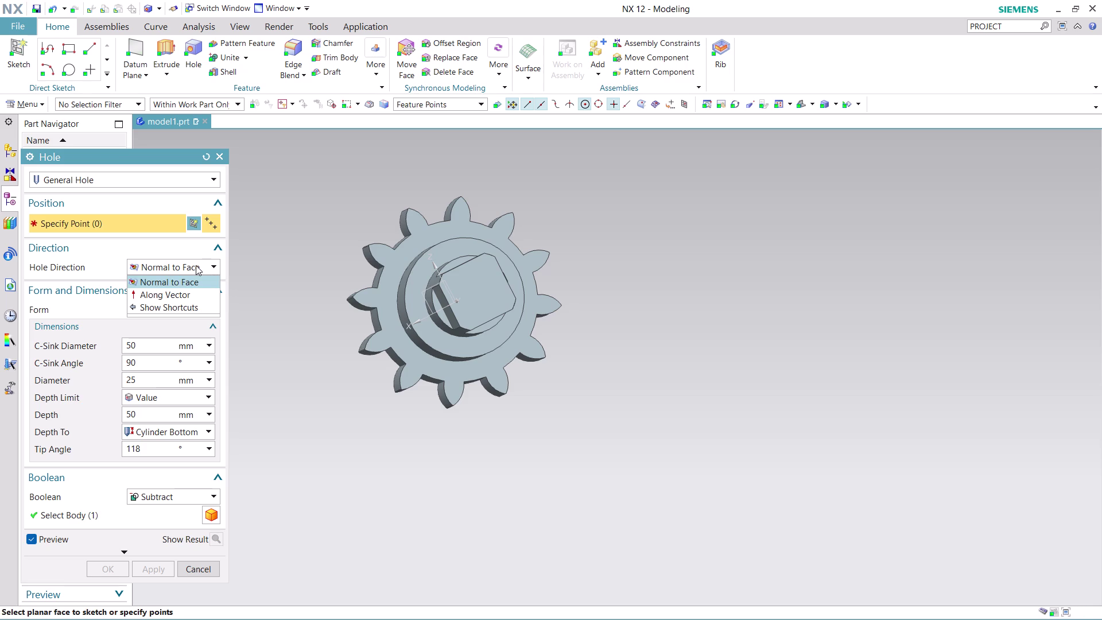
click(182, 299)
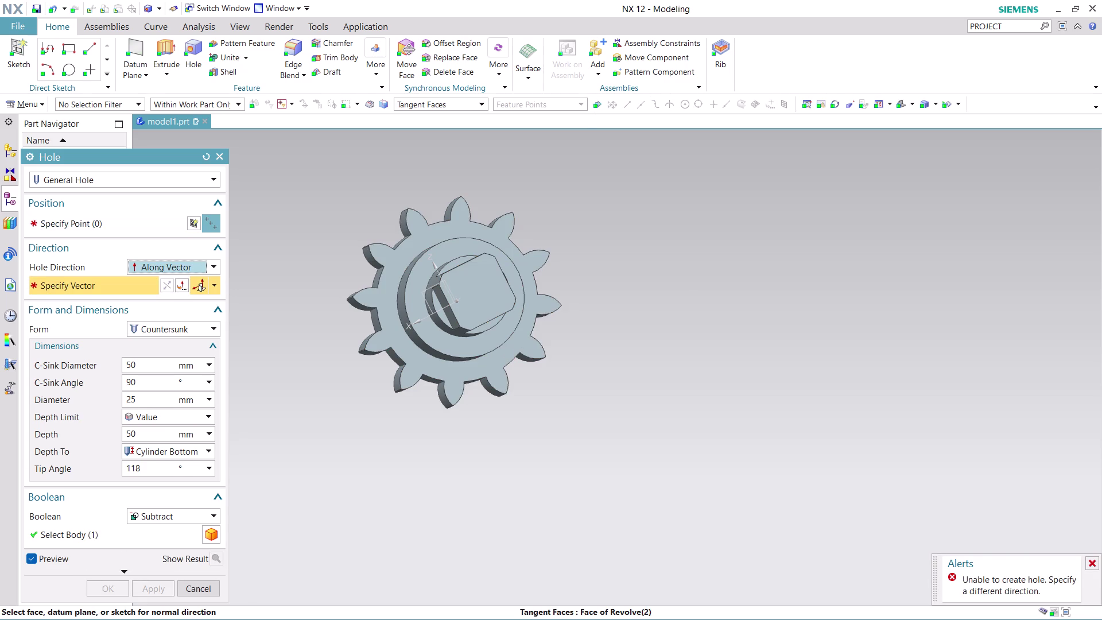
click(151, 226)
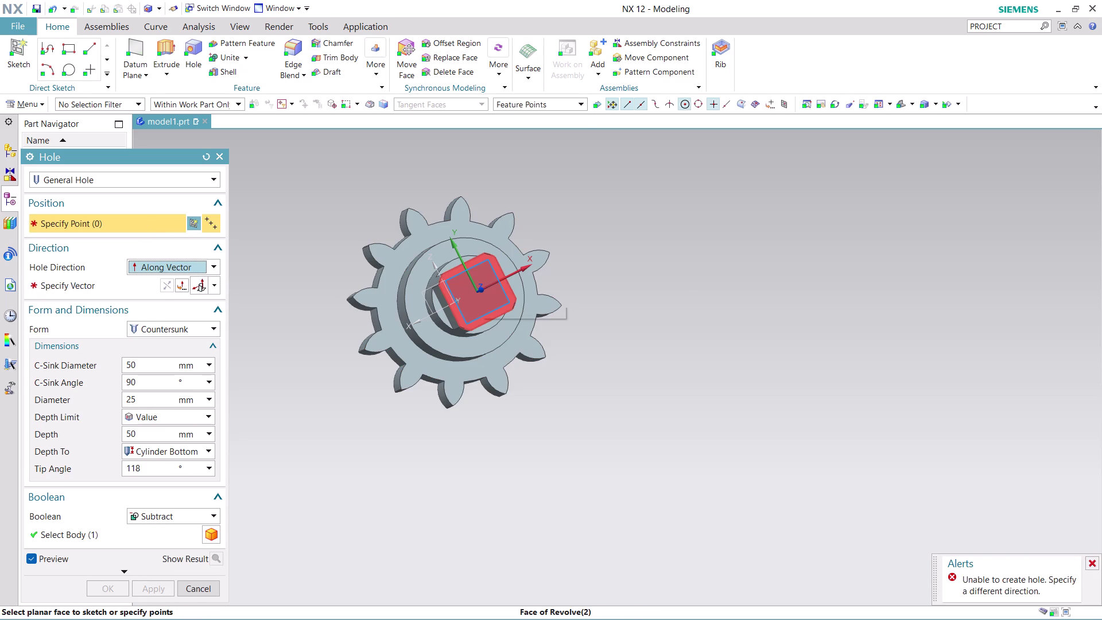
Sketch a placement point at the centre of the square end face.
click(476, 293)
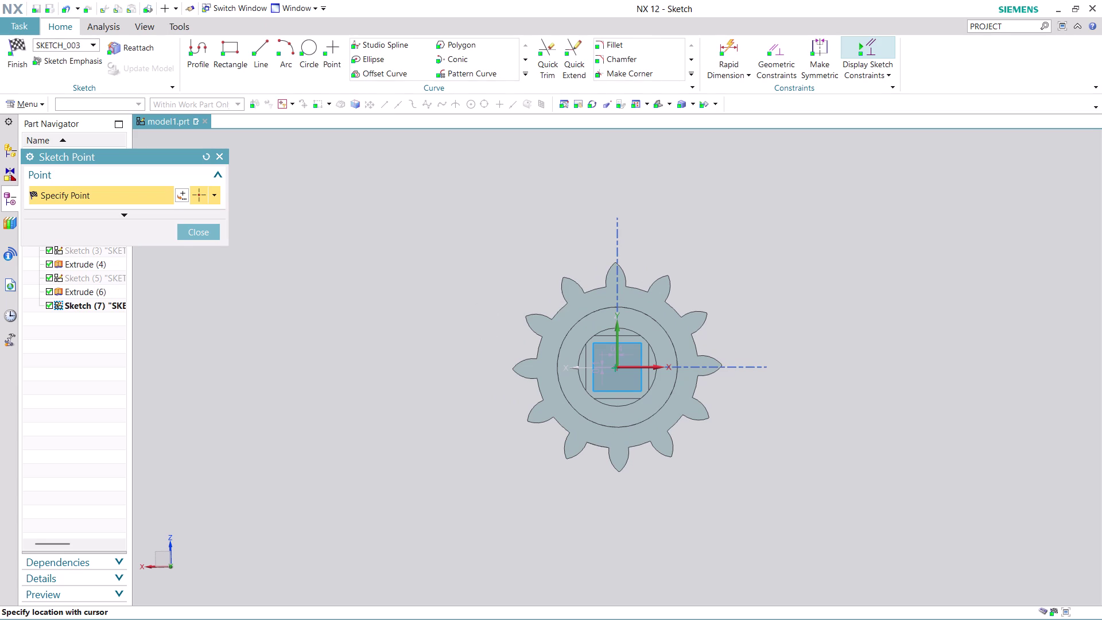
click(211, 233)
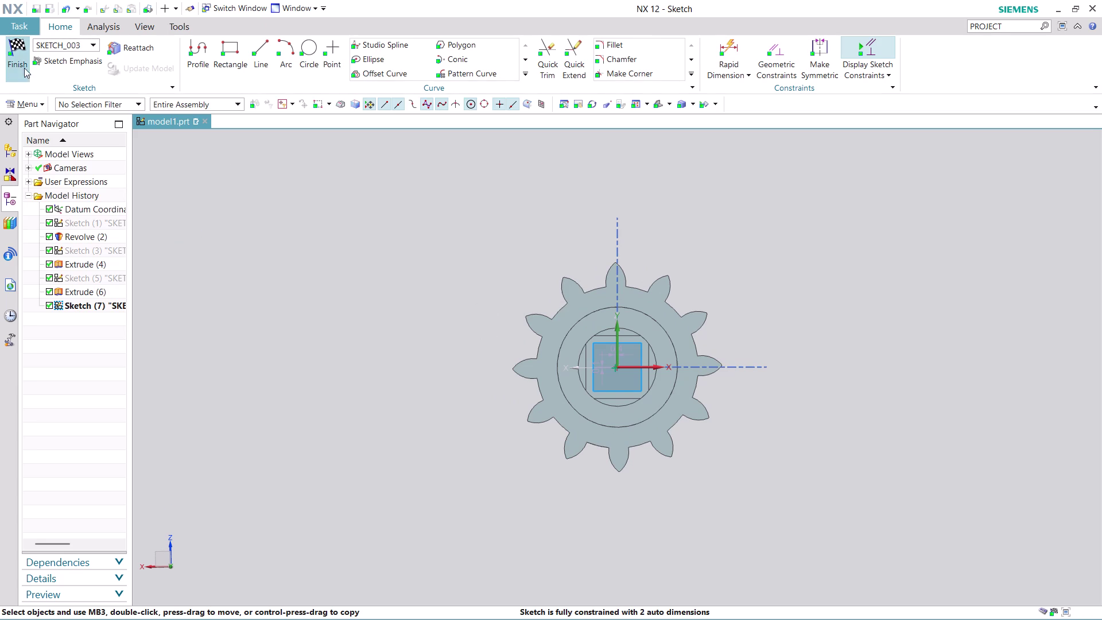
click(24, 59)
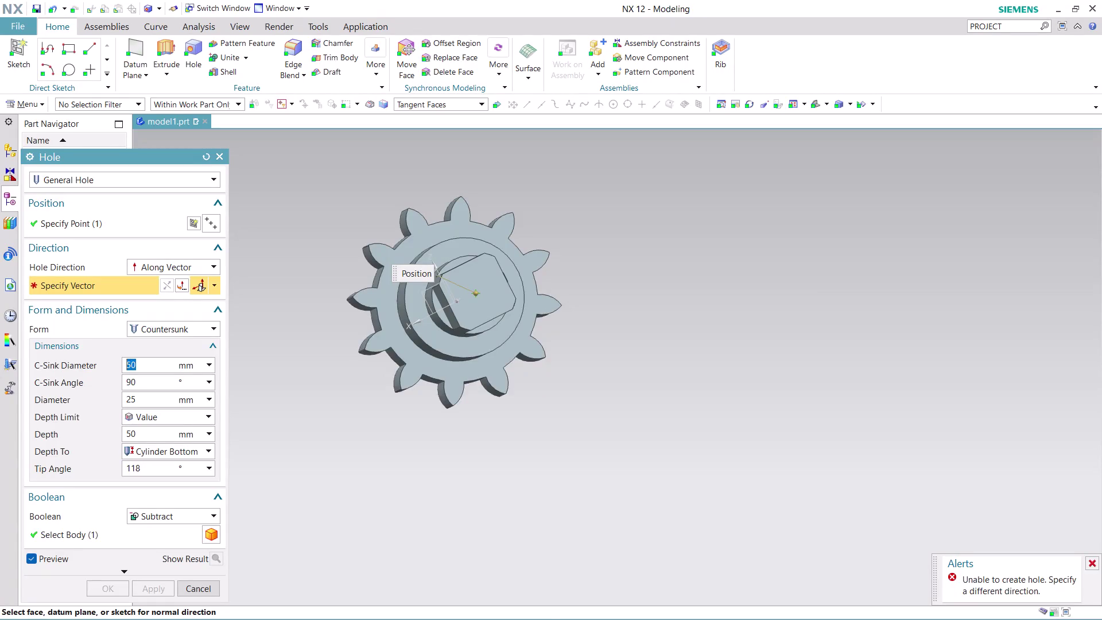
middle_drag(557, 441, 632, 473)
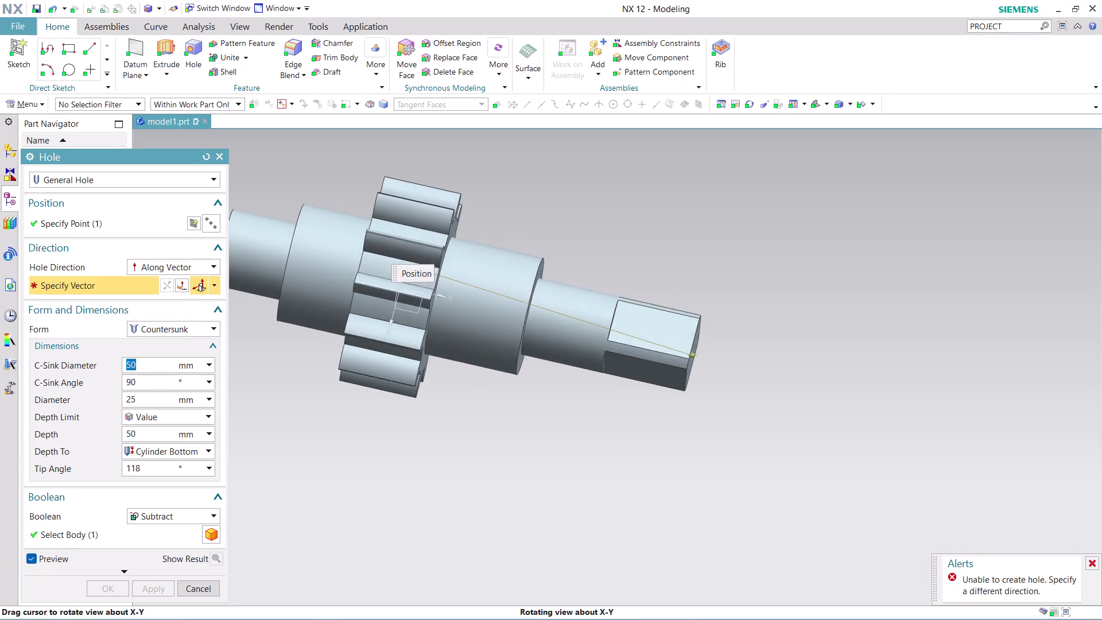
Set the countersink diameter to 15.
middle_drag(633, 473, 600, 518)
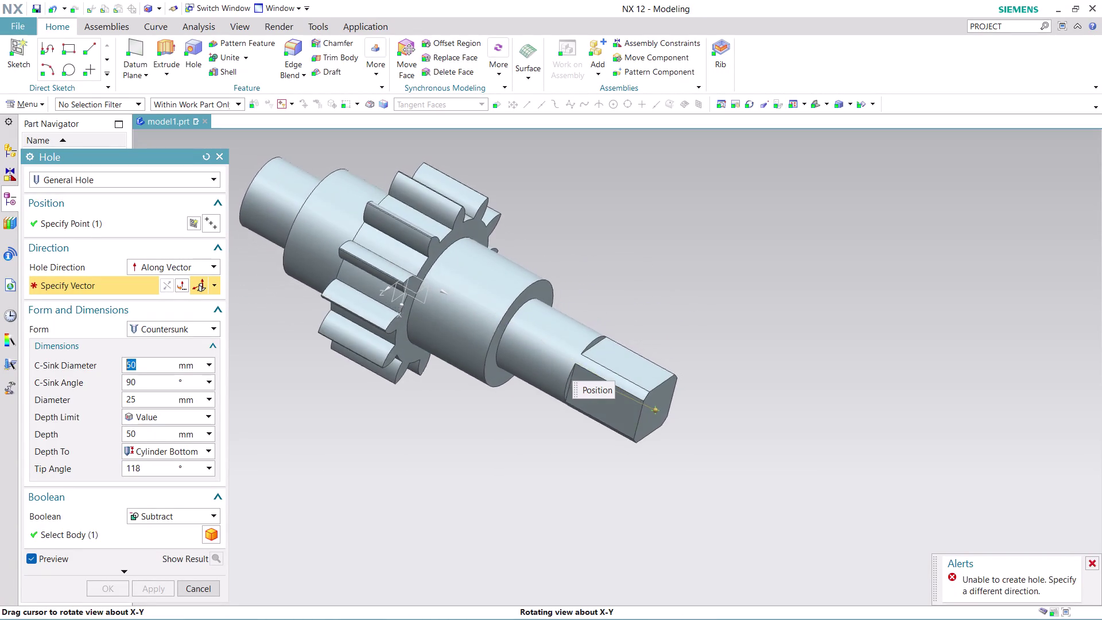
middle_drag(600, 519, 589, 492)
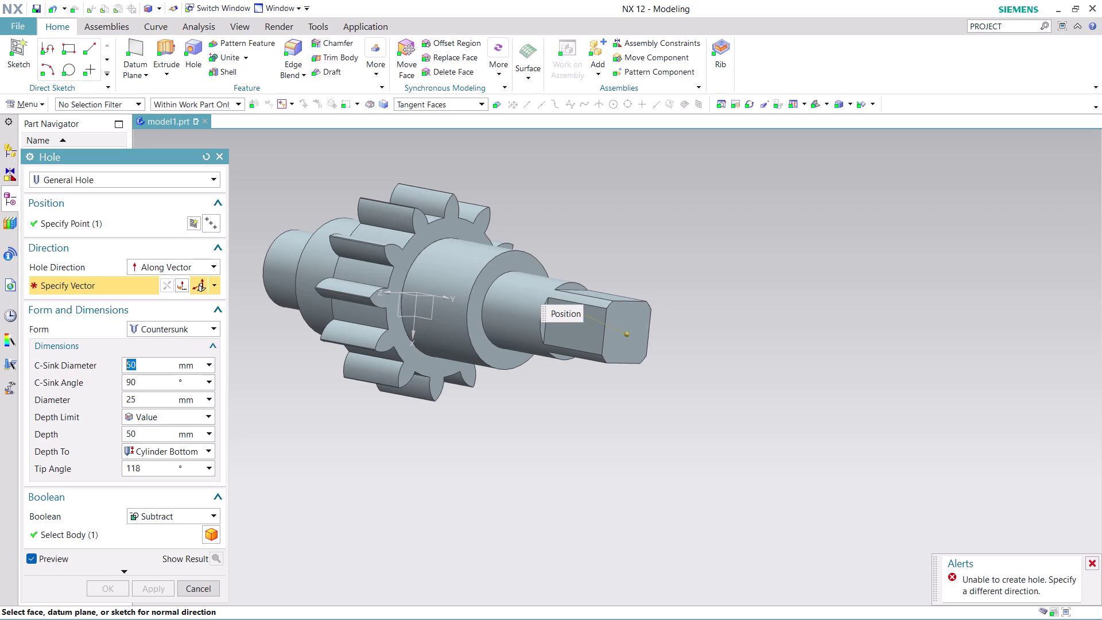
text(1)
text(5)
click(624, 335)
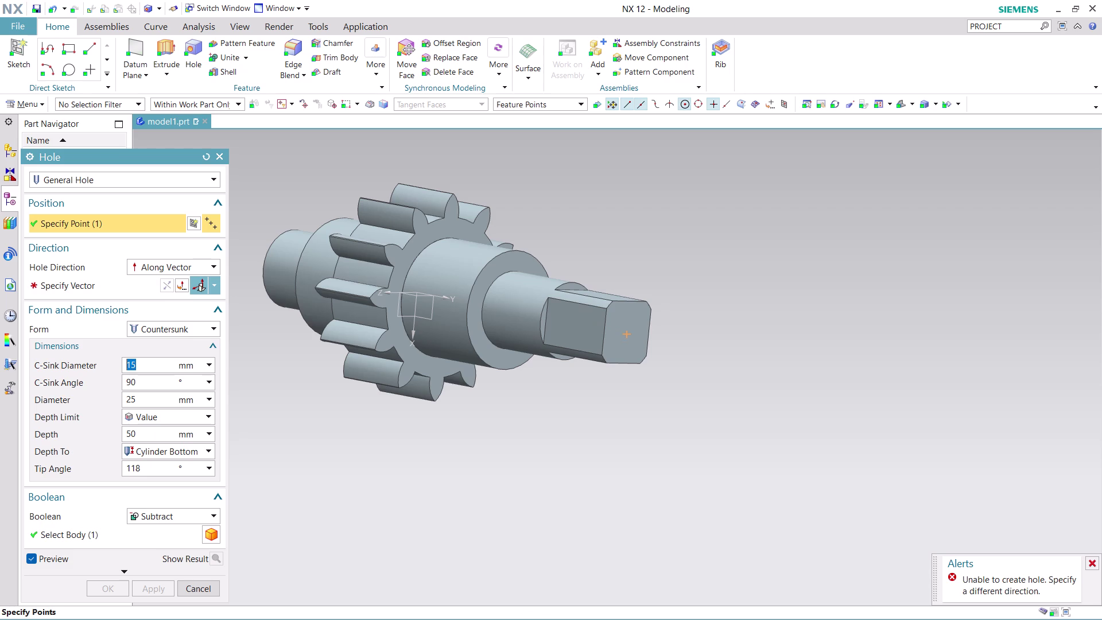
Take the hole direction from the square end face.
click(122, 278)
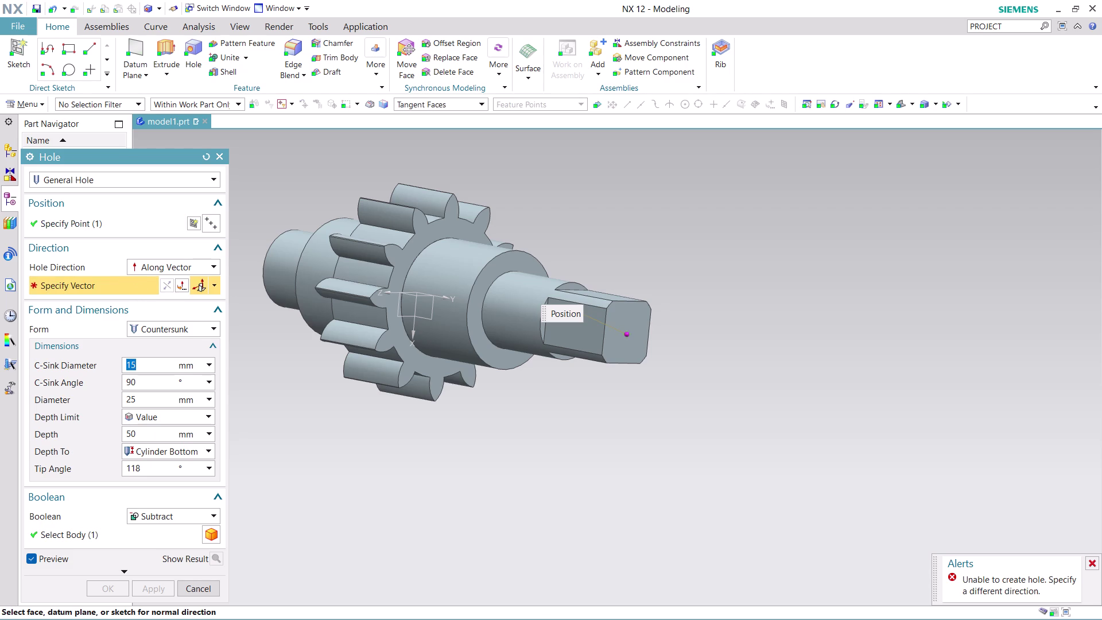
click(620, 327)
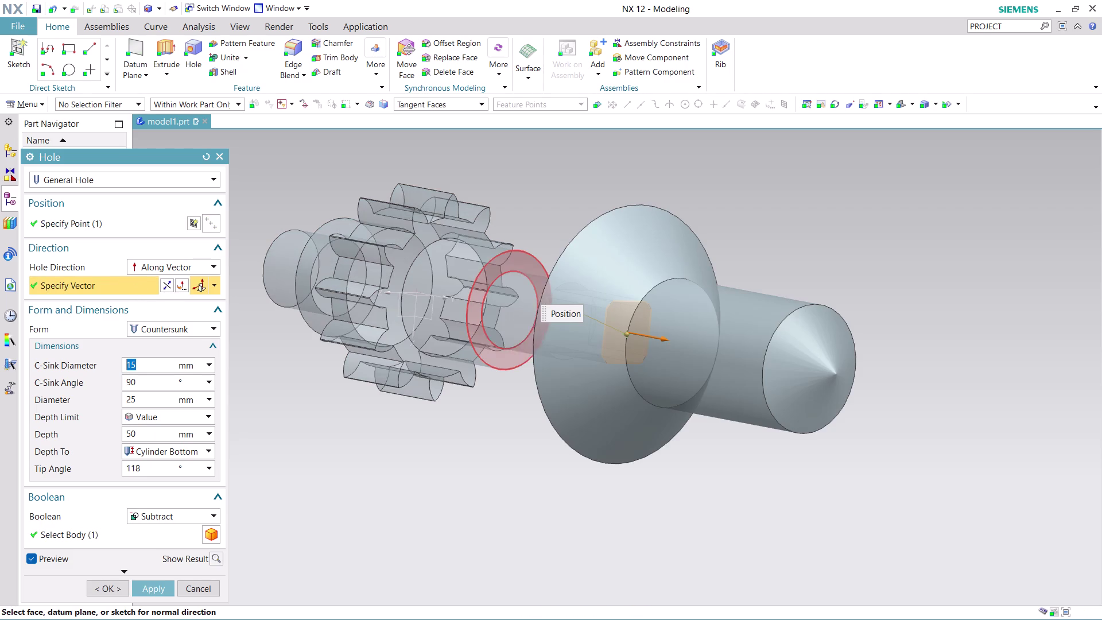
middle_drag(646, 524, 682, 519)
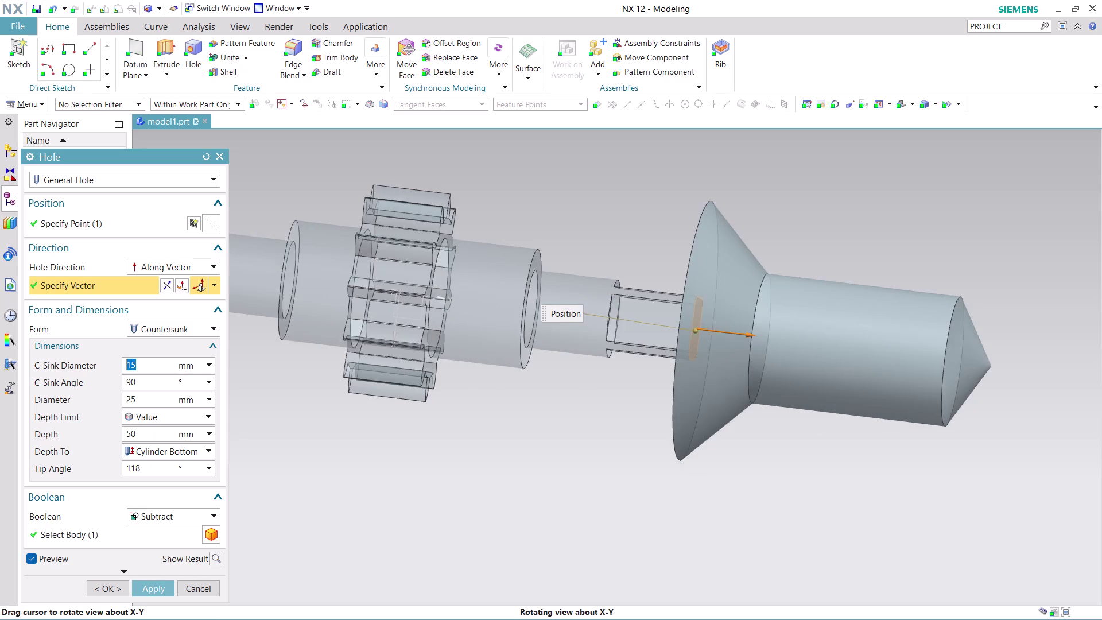
middle_drag(682, 519, 696, 512)
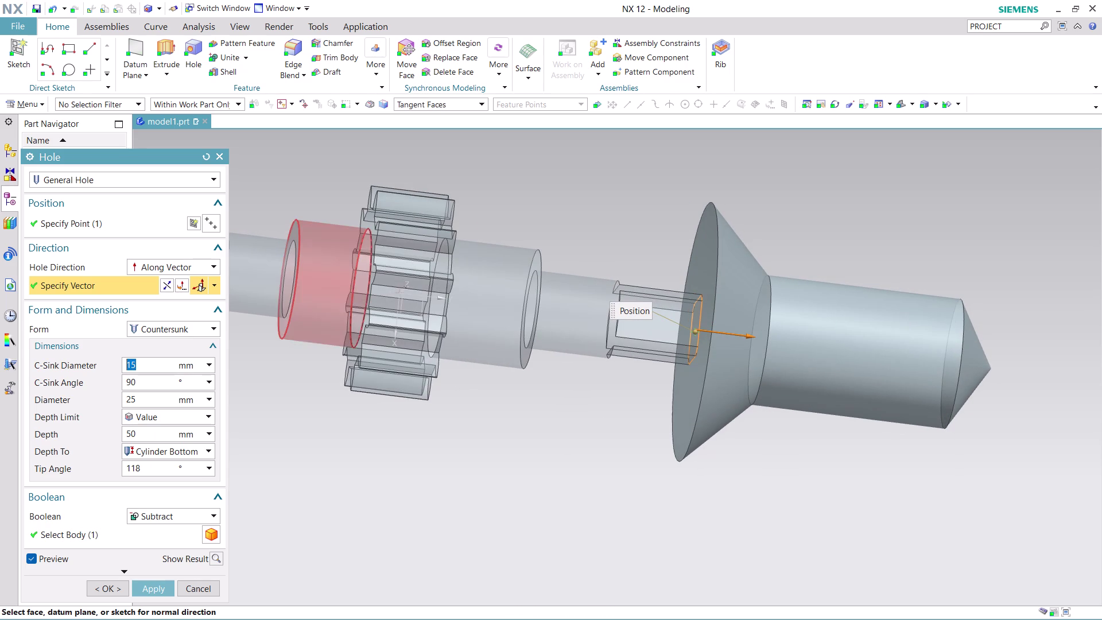
click(167, 285)
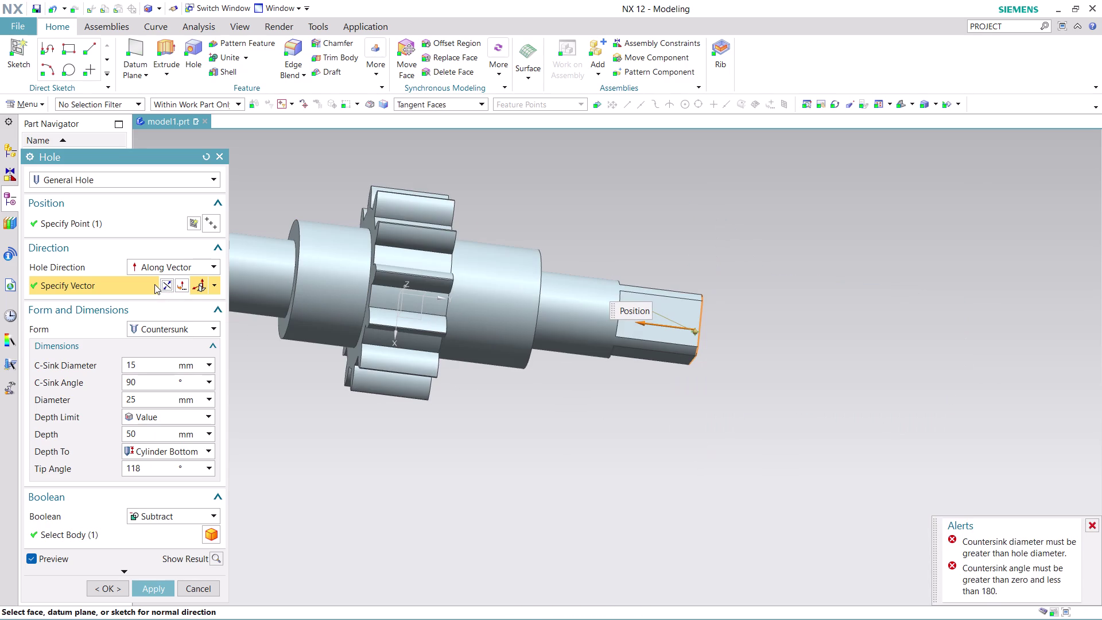
click(167, 284)
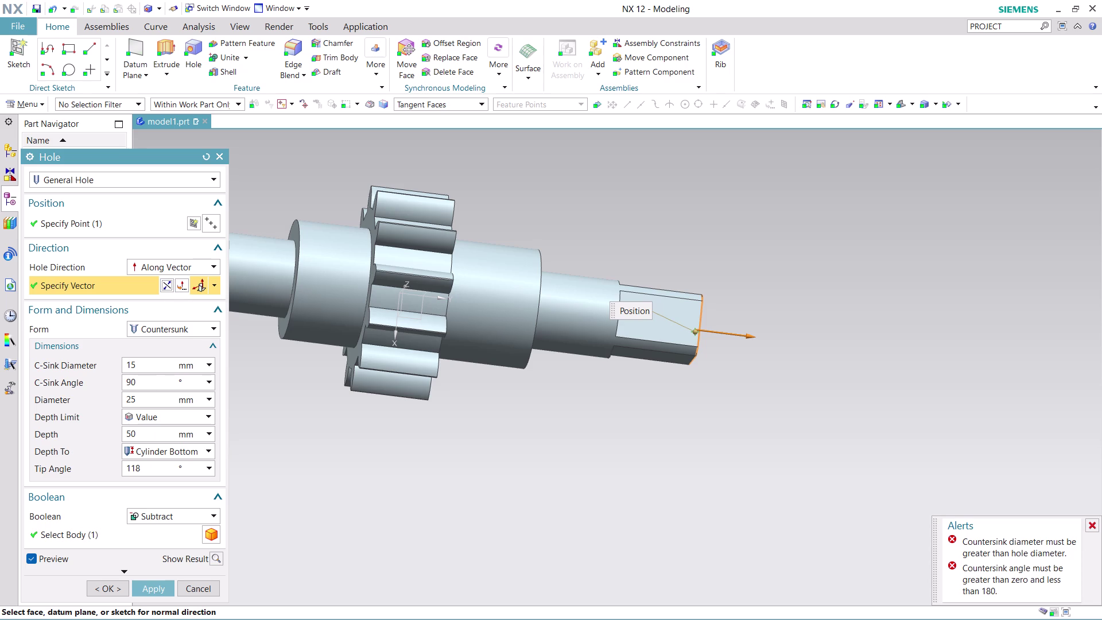
Set Tip Angle to 60, dismiss the countersink-diameter error, and cancel the hole.
click(153, 469)
drag(153, 470, 118, 469)
text(60)
click(158, 587)
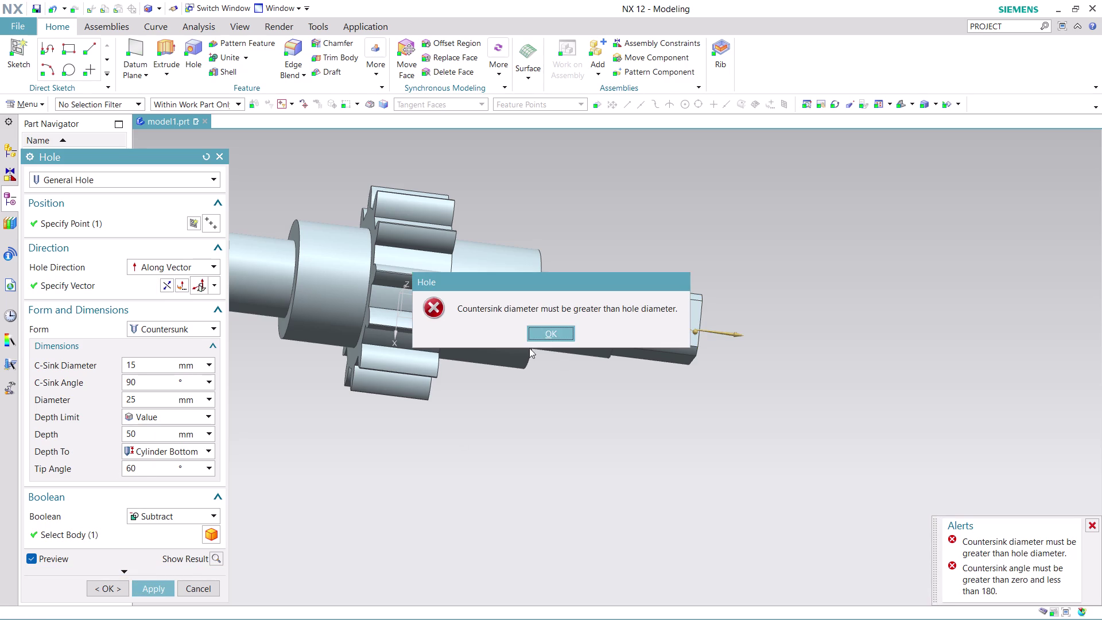
click(543, 326)
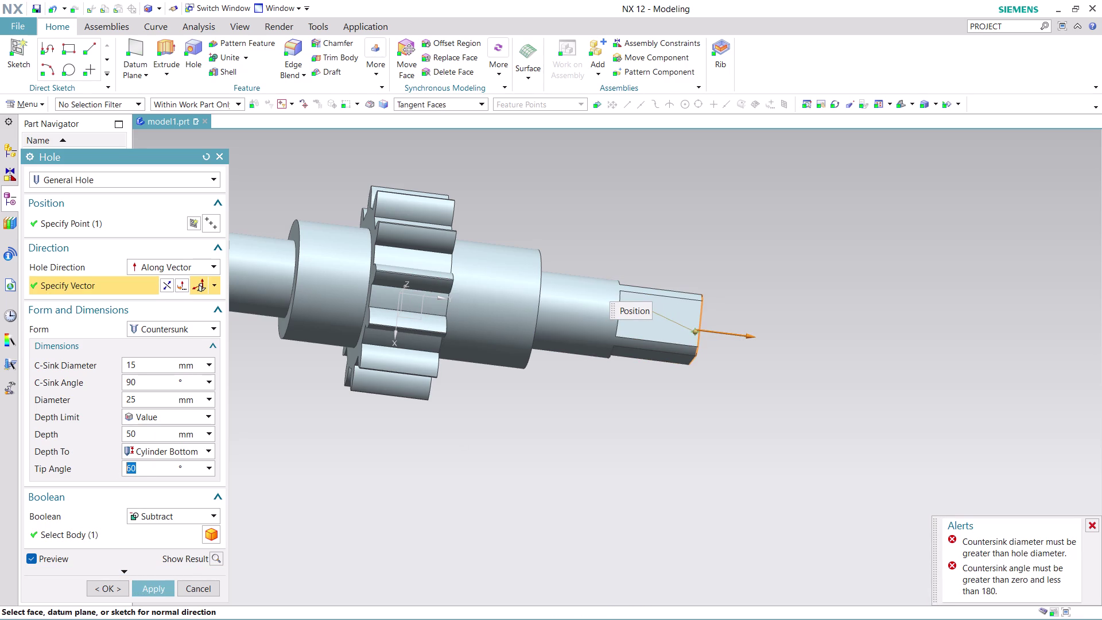
click(207, 586)
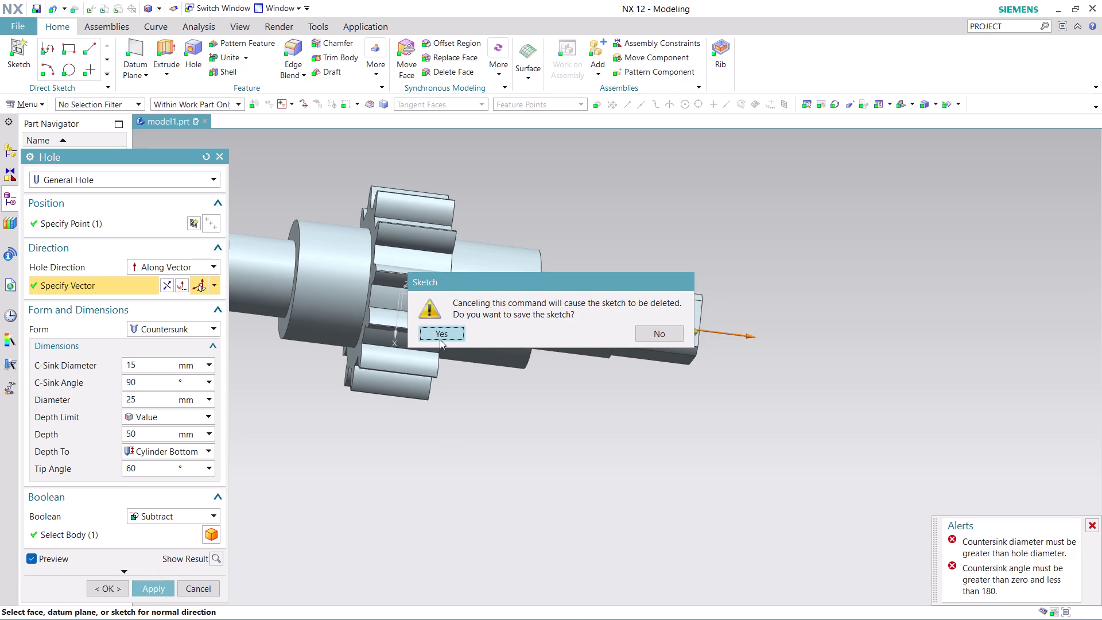
Keep the point sketch when the hole is cancelled.
click(440, 339)
middle_drag(750, 346, 679, 348)
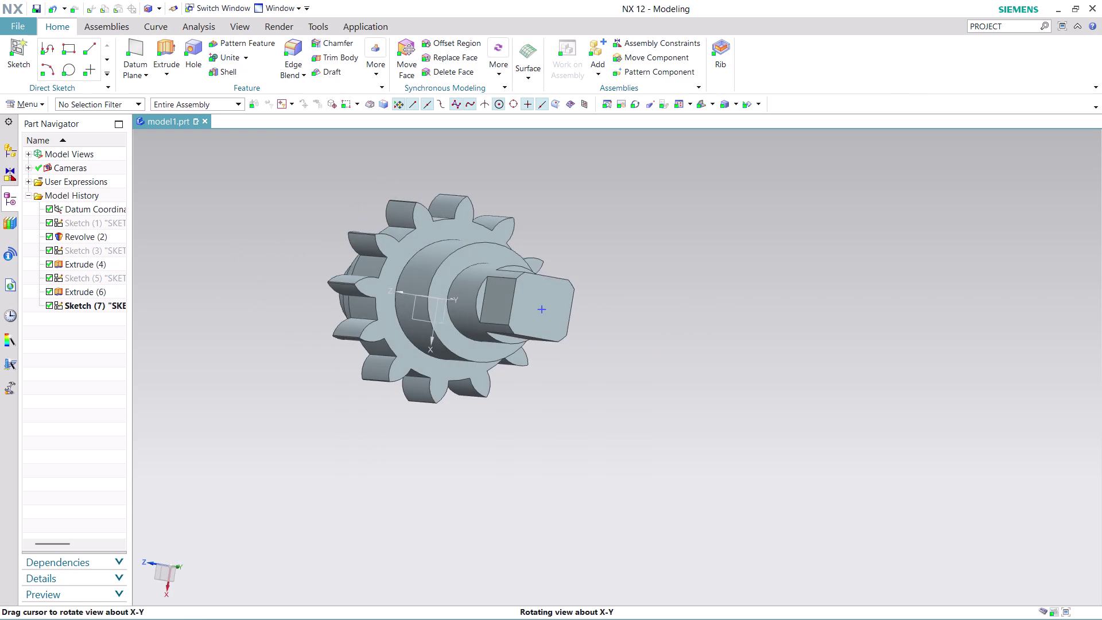
middle_drag(679, 348, 678, 348)
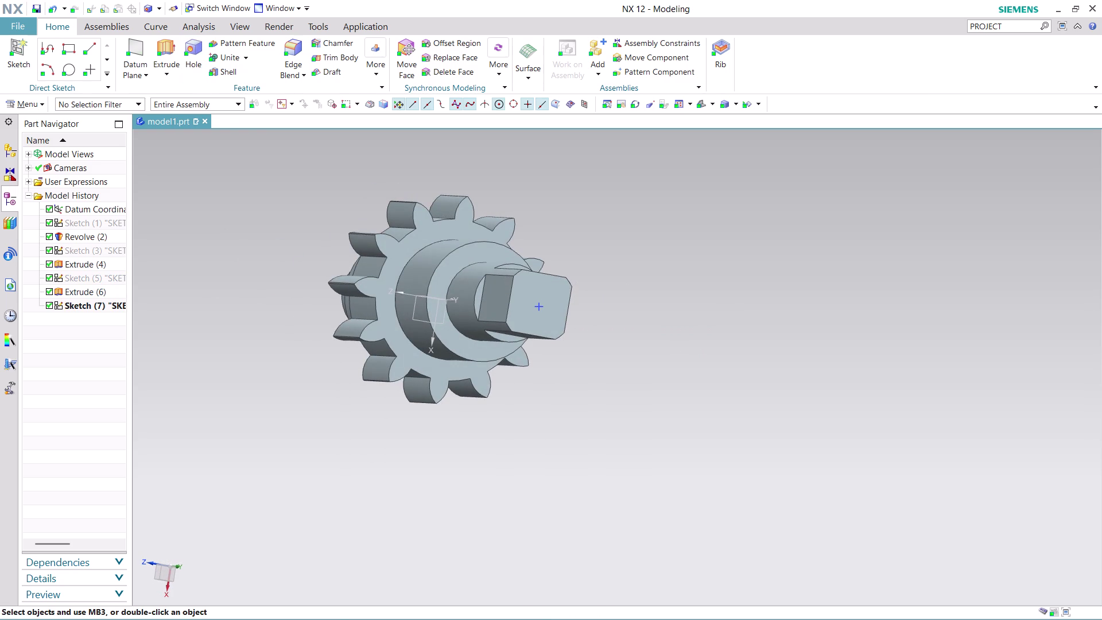
Start a new hole at the Sketch (7) point.
click(541, 303)
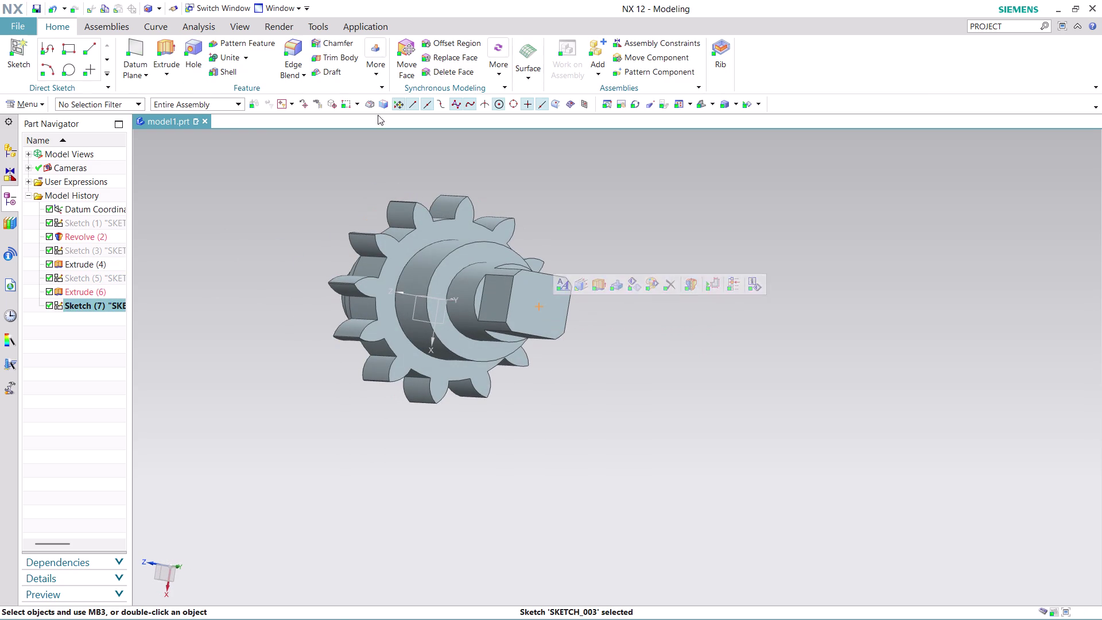
click(186, 56)
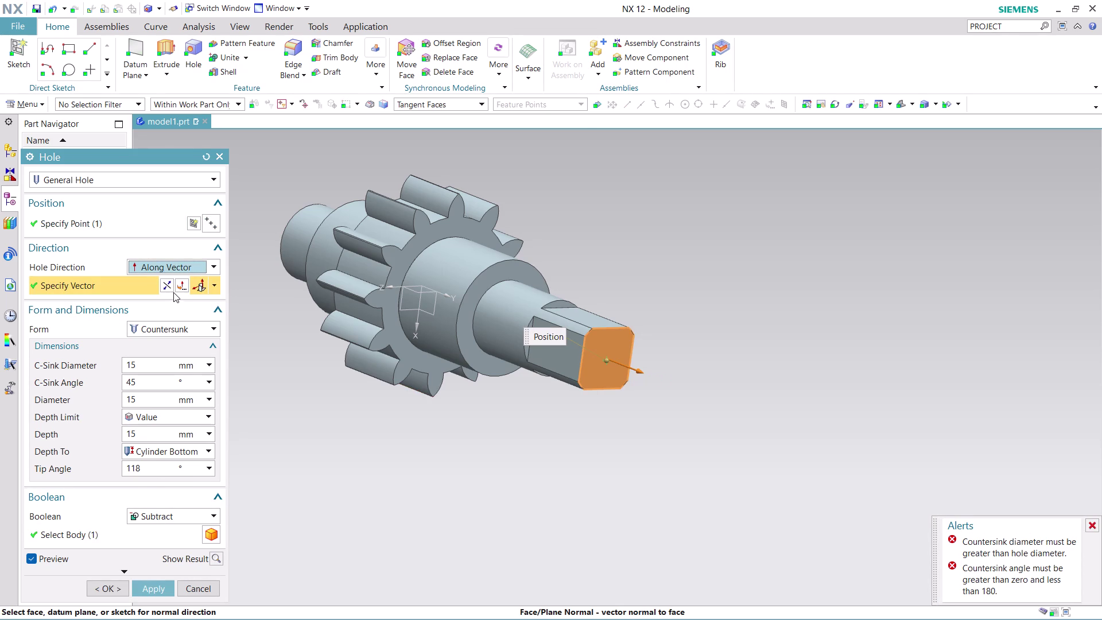
Use the end-face normal as the hole direction and dismiss the countersink-size error.
click(168, 288)
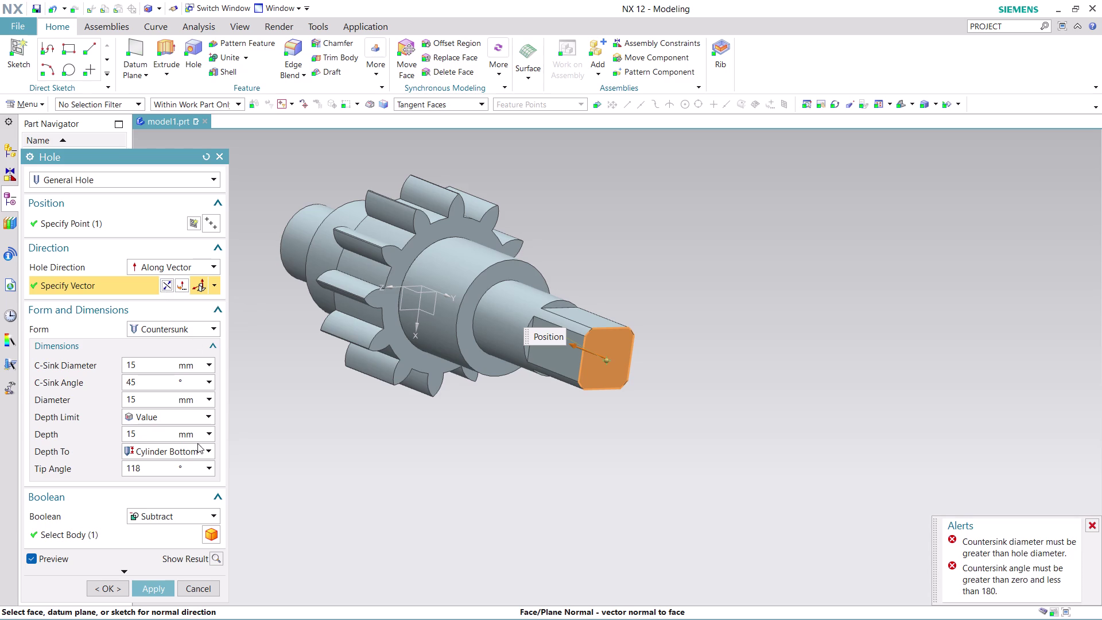
click(157, 587)
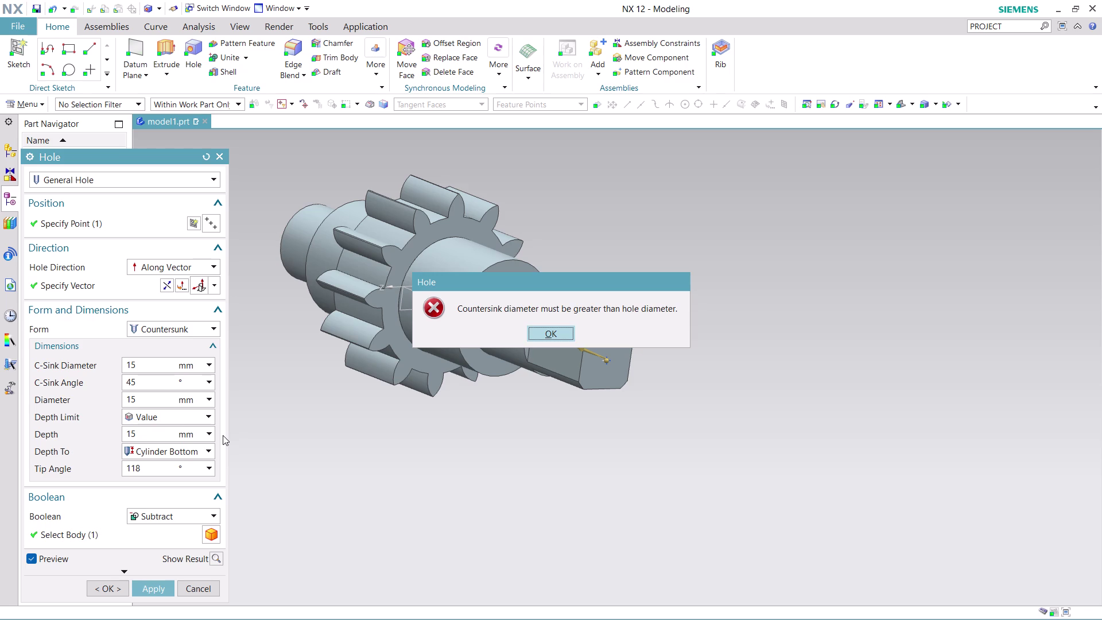
click(141, 361)
Change the countersink diameter to 20 mm and apply it.
click(535, 331)
drag(153, 368, 140, 368)
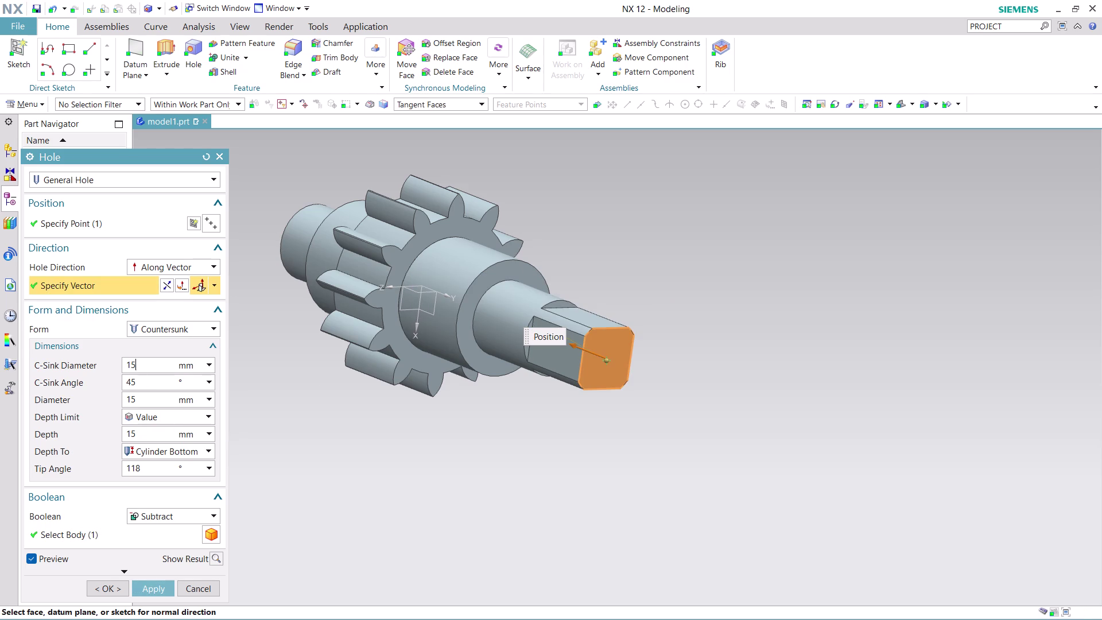
drag(140, 368, 117, 370)
text(20)
click(146, 591)
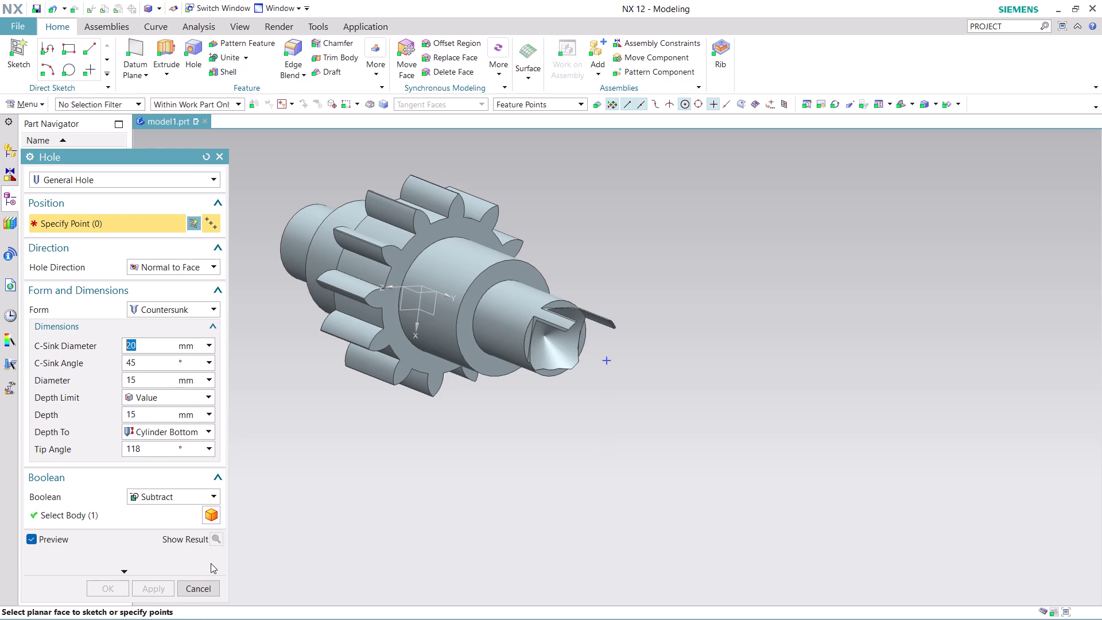
key(ctrl+z)
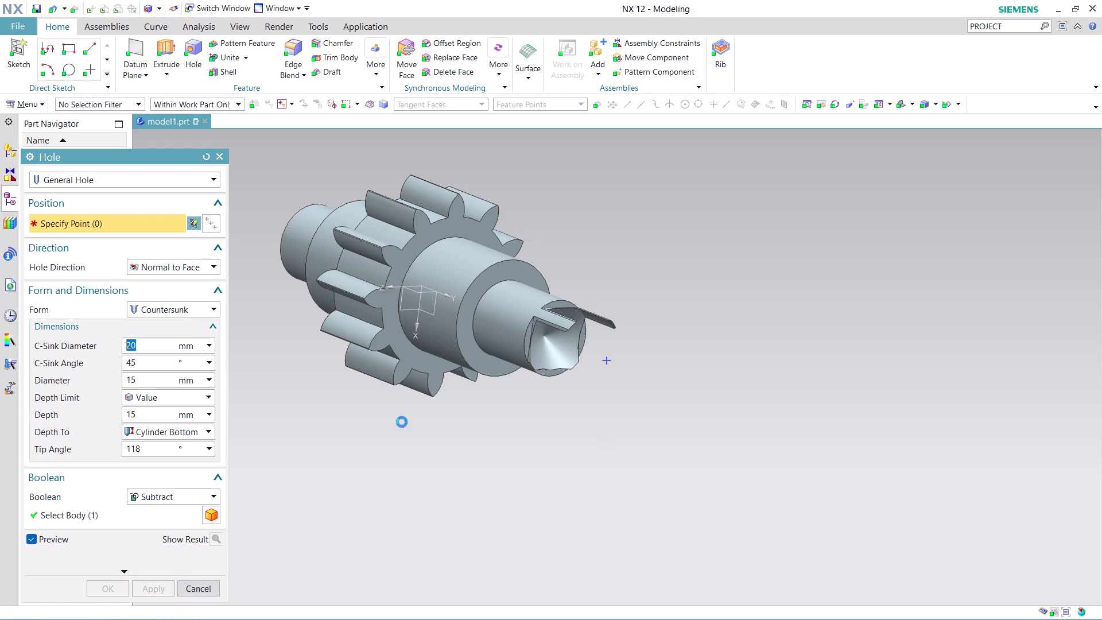
Undo out of the previous hole and start a fresh hole on the shaft end.
key(ctrl+z)
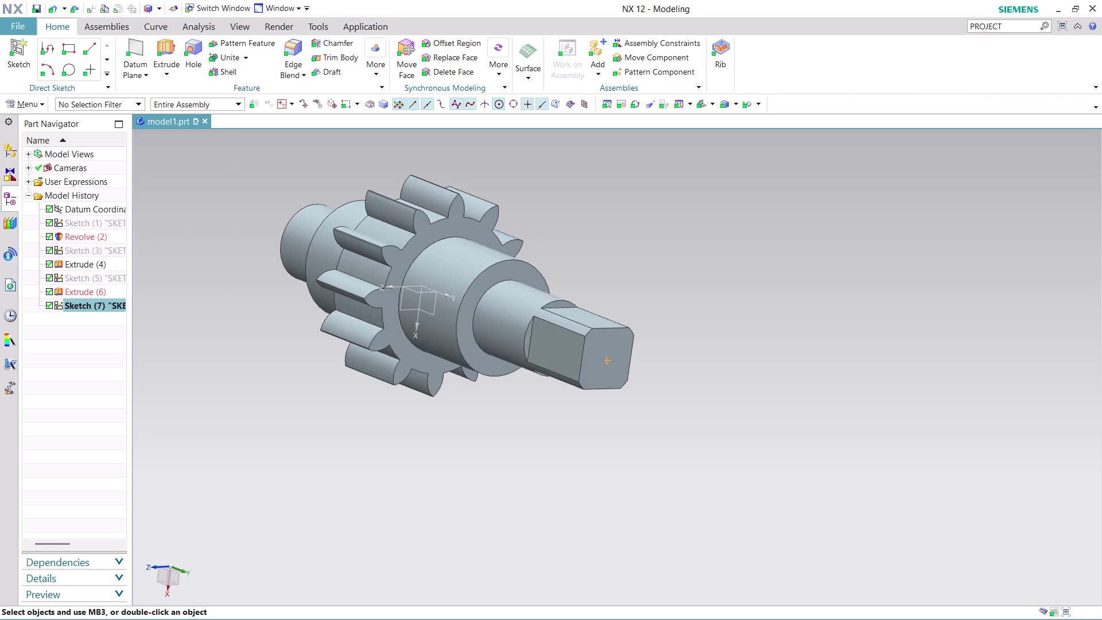
middle_drag(715, 343, 703, 333)
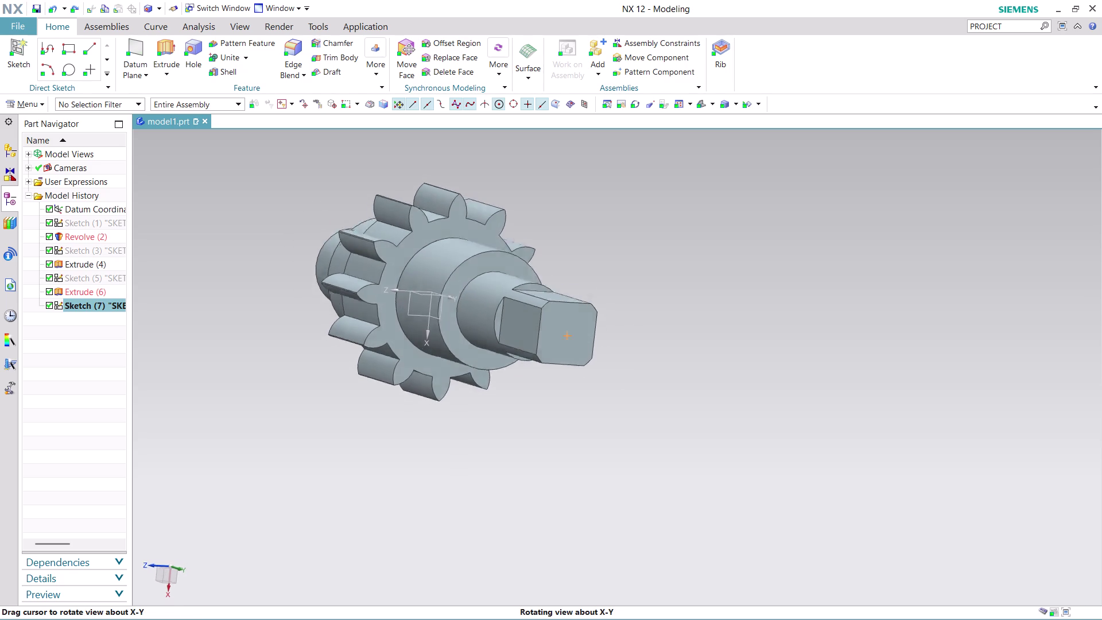
middle_drag(703, 334, 701, 337)
scroll(up, 3)
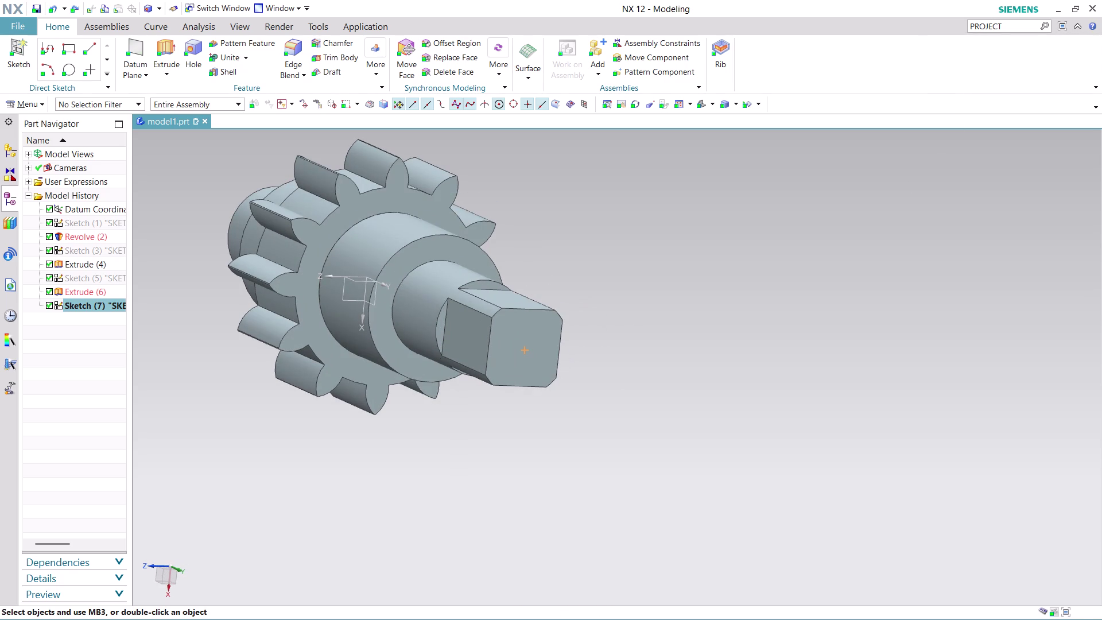
click(193, 63)
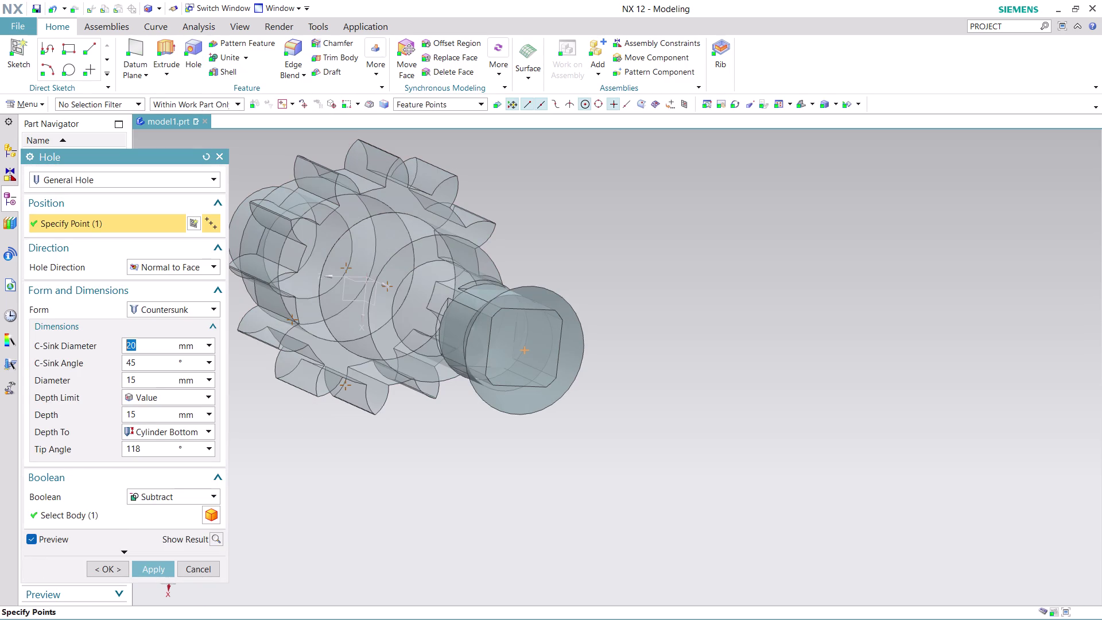
Apply a countersunk hole with 10 mm countersink and 5 mm diameter.
middle_drag(702, 367, 712, 366)
middle_drag(712, 367, 733, 363)
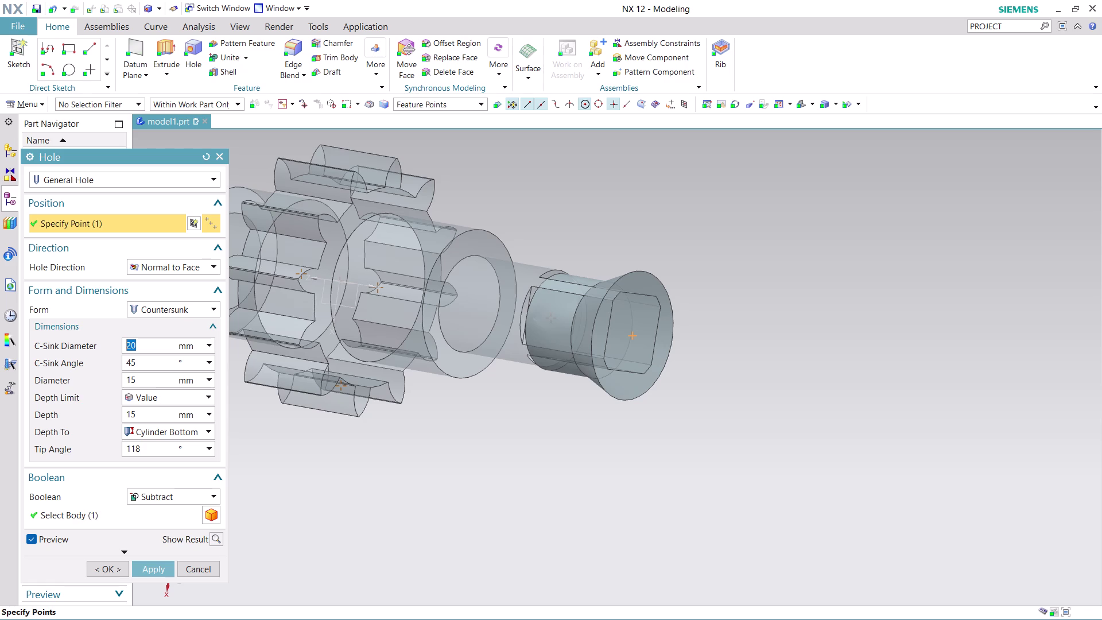
text(10)
drag(149, 378, 120, 384)
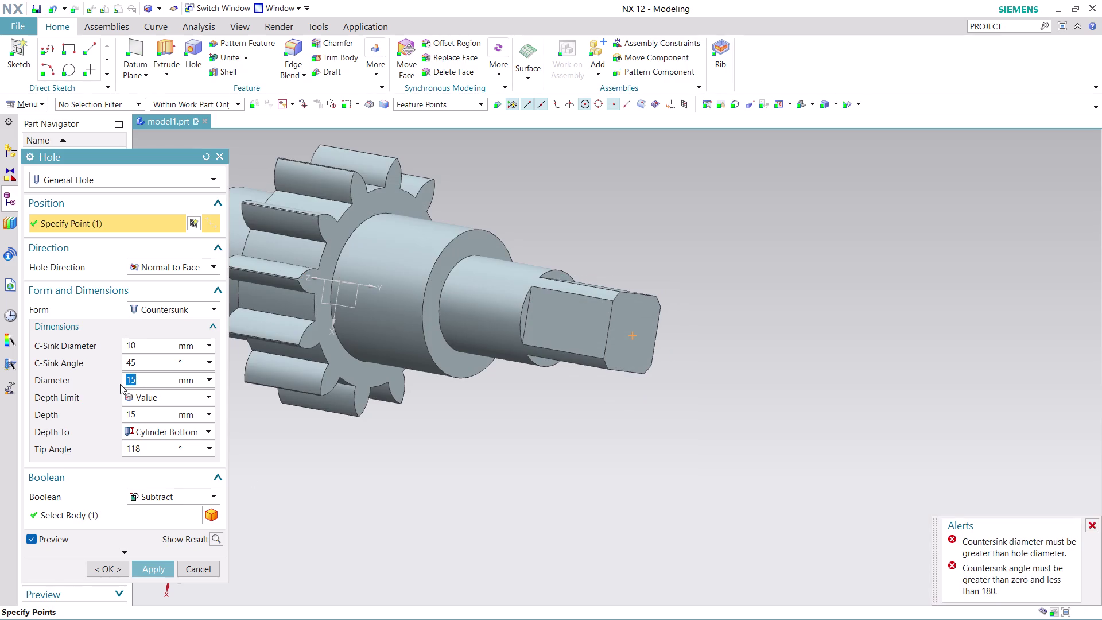
key(5)
click(161, 572)
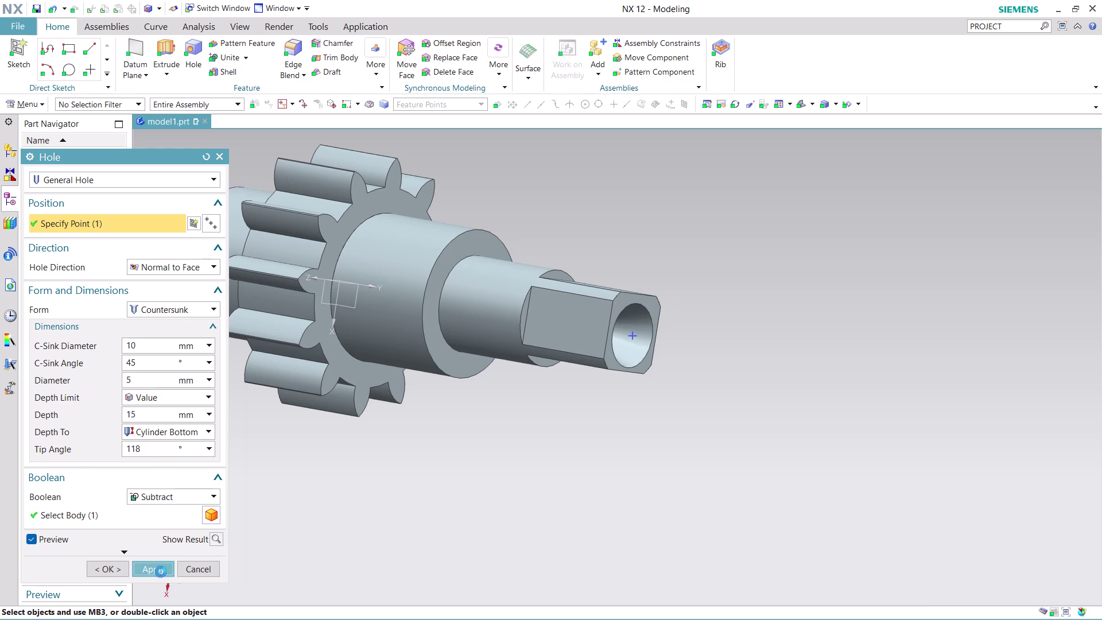
middle_drag(758, 341, 725, 330)
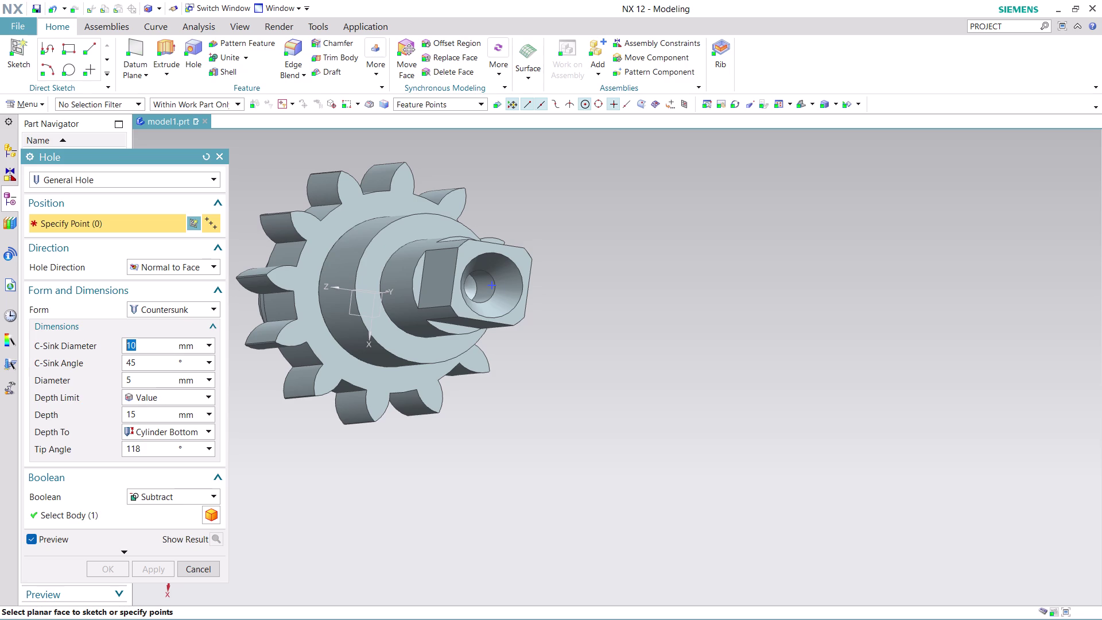
Set the tip angle to 45°, close the Hole dialog, and undo the hole.
click(151, 447)
drag(151, 447, 120, 452)
text(45)
click(122, 511)
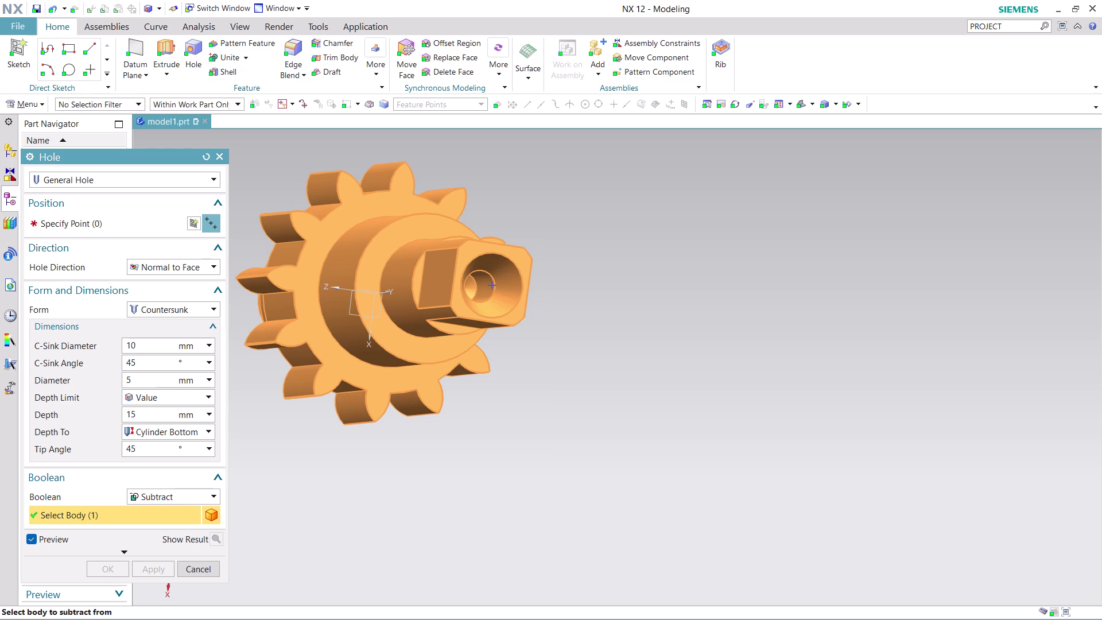
click(187, 567)
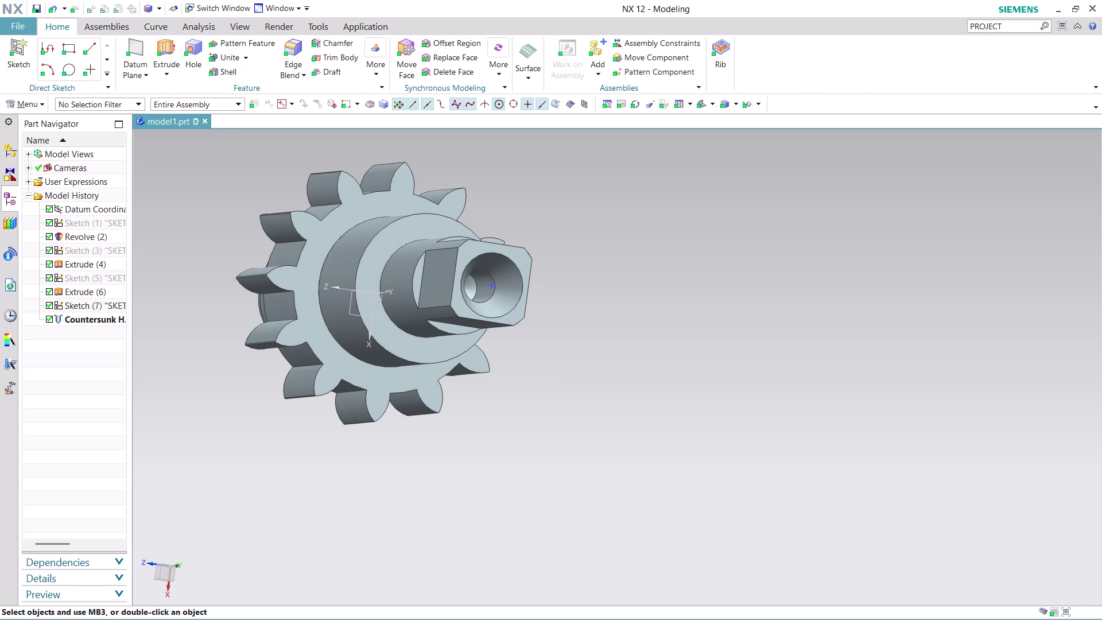
key(ctrl+z)
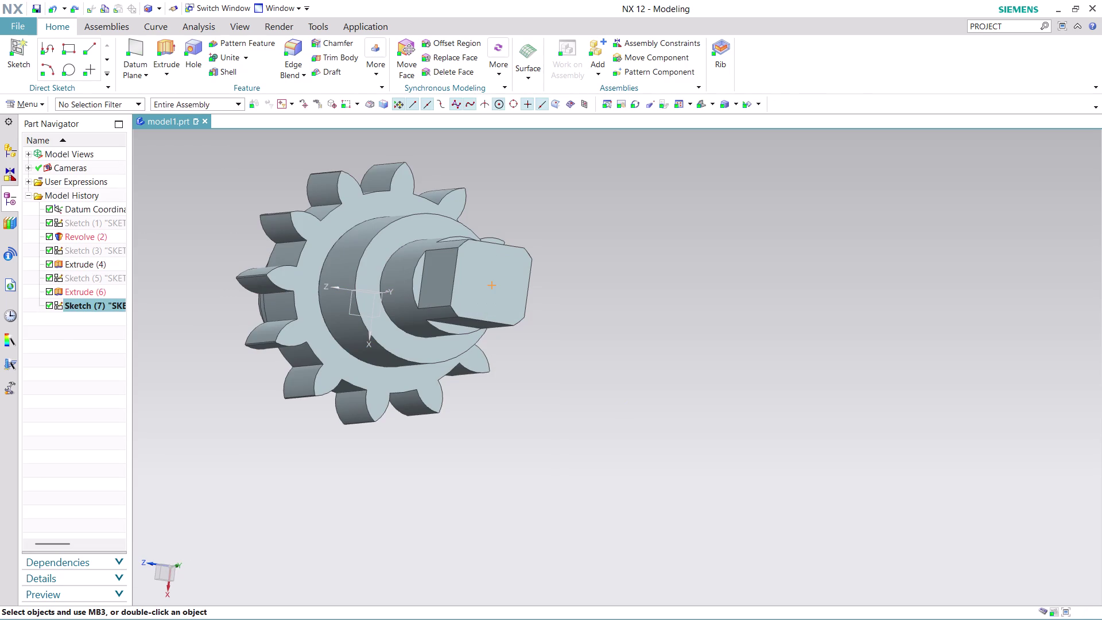
Start a new hole on the square shaft end with a 45° tip angle.
click(195, 58)
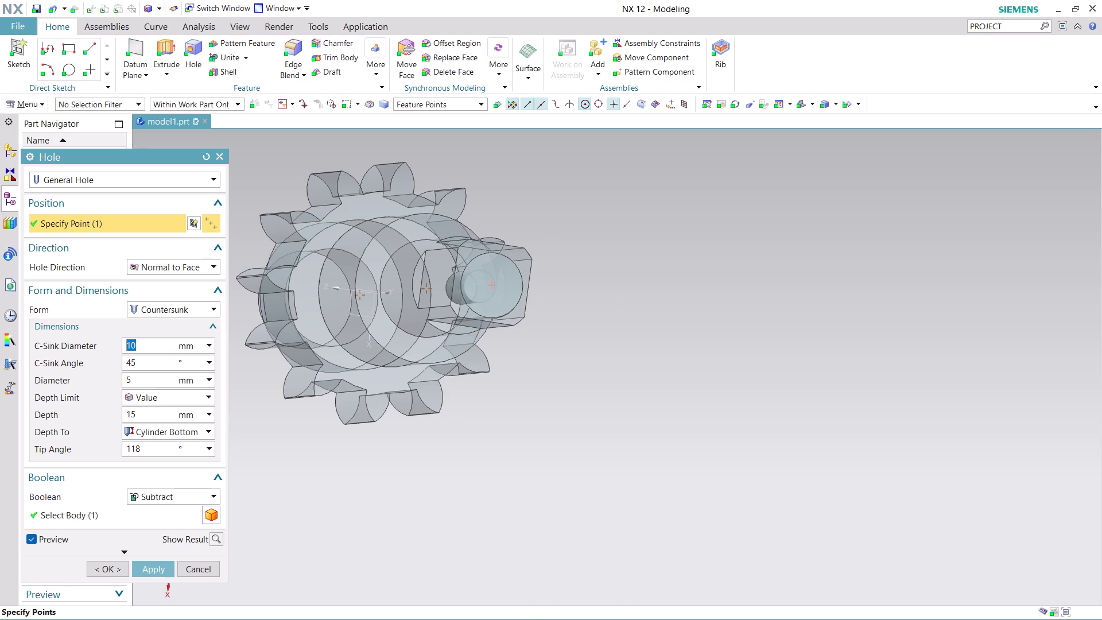
middle_drag(594, 400, 615, 418)
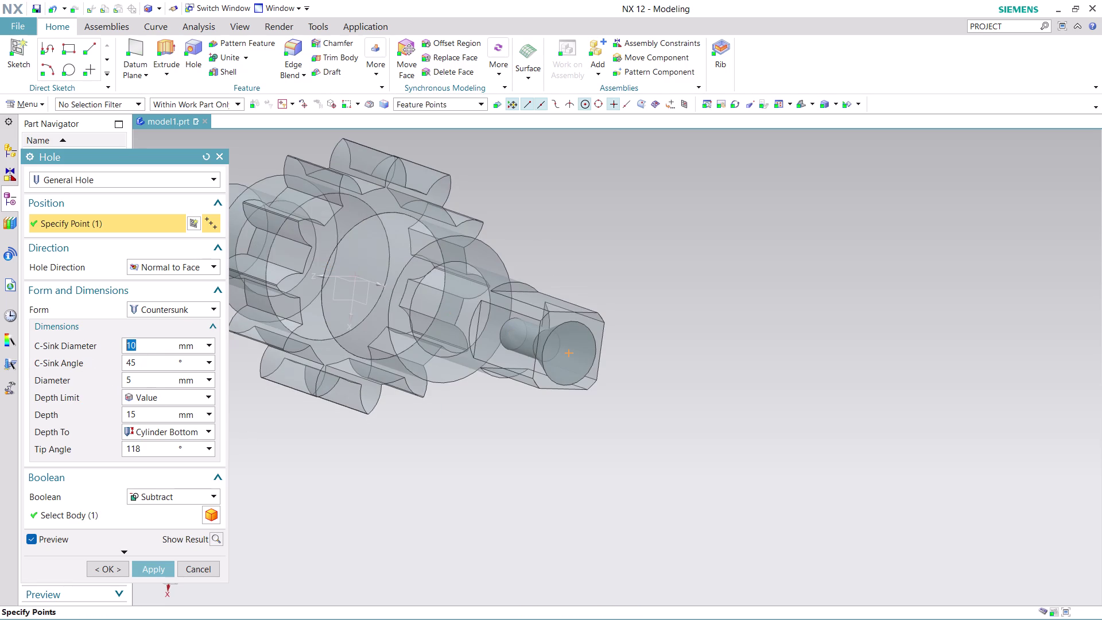
click(145, 445)
drag(145, 446, 132, 449)
text(45)
click(163, 569)
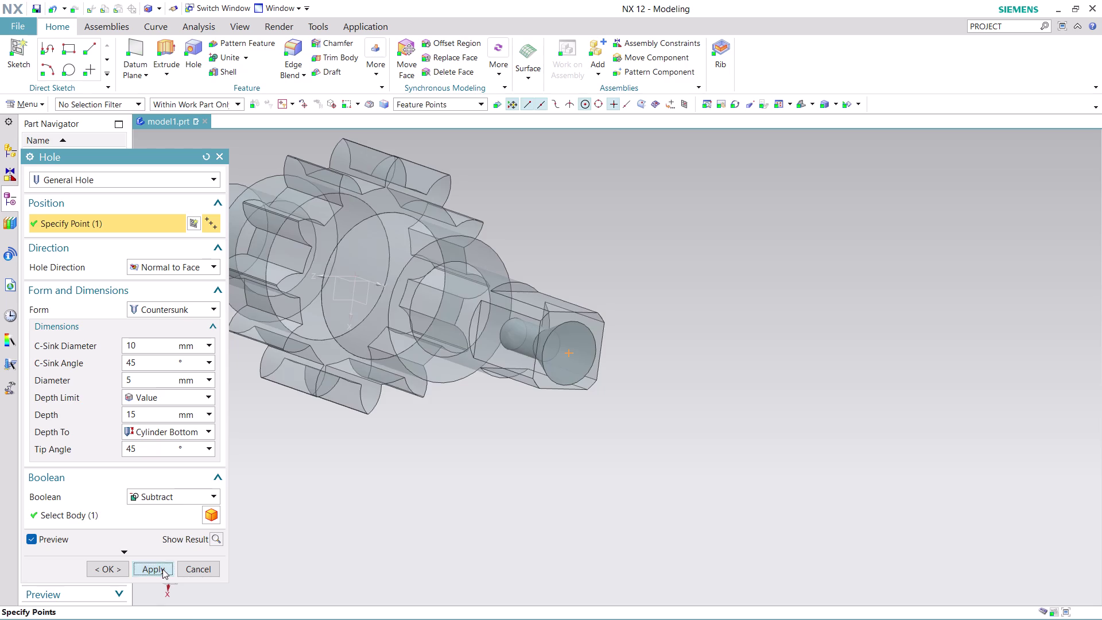
Inspect the countersink, then cancel the hole and undo it.
middle_drag(513, 451, 509, 448)
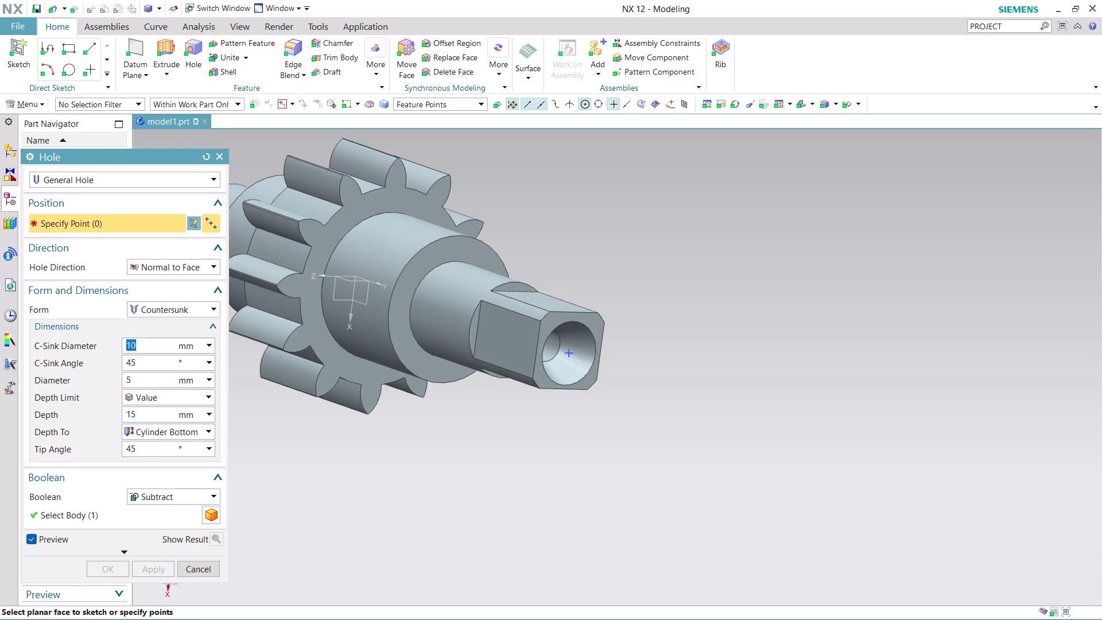
middle_drag(509, 447, 477, 427)
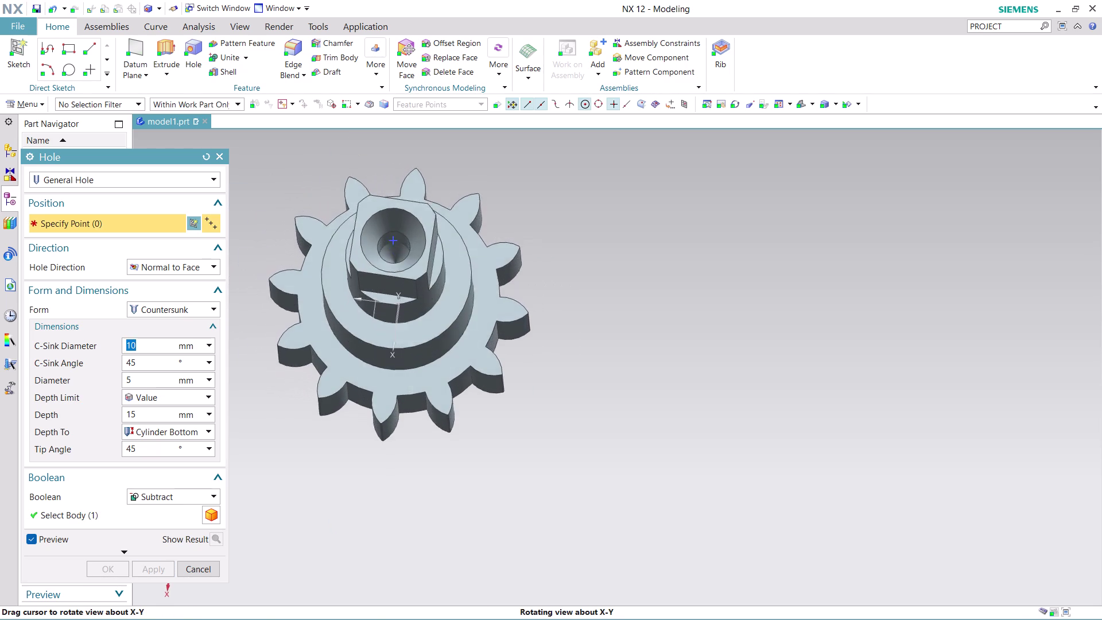
middle_drag(477, 427, 493, 438)
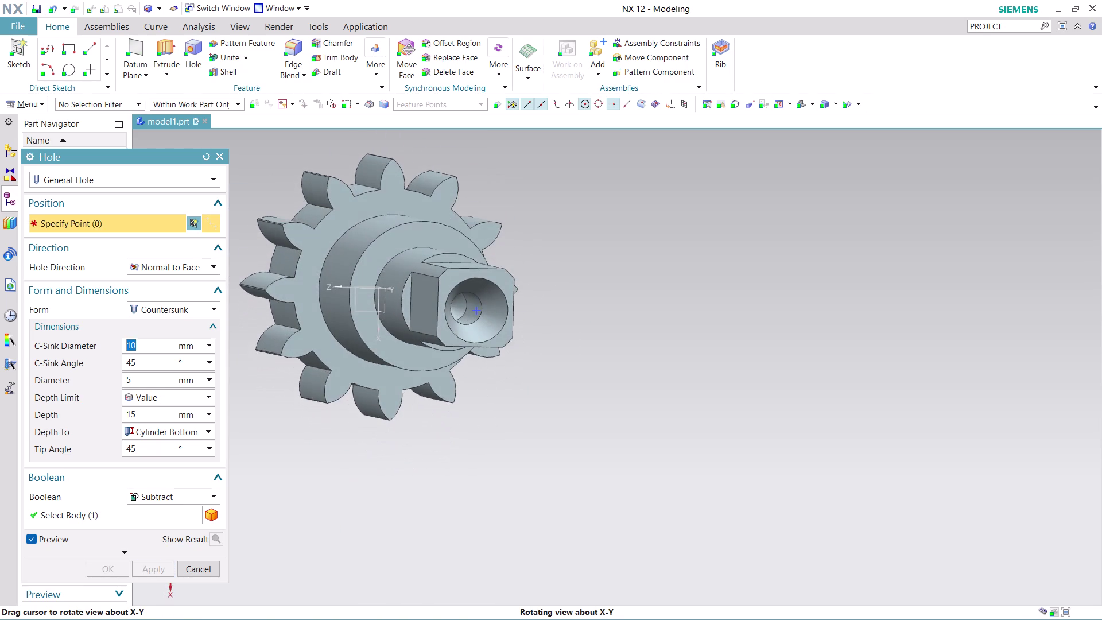
middle_drag(492, 438, 486, 436)
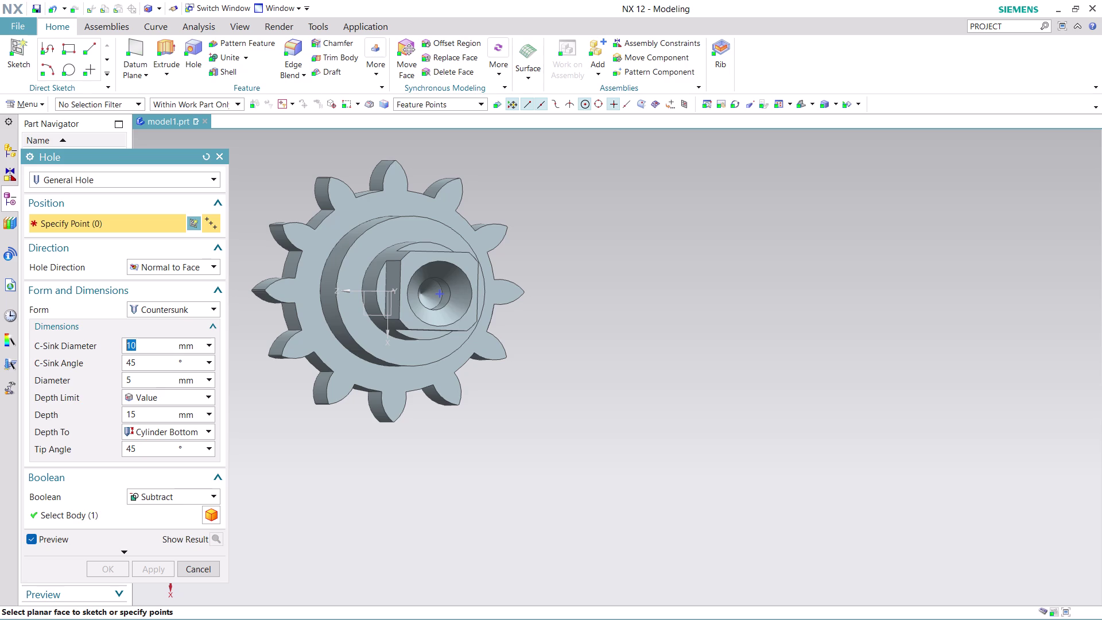
click(196, 569)
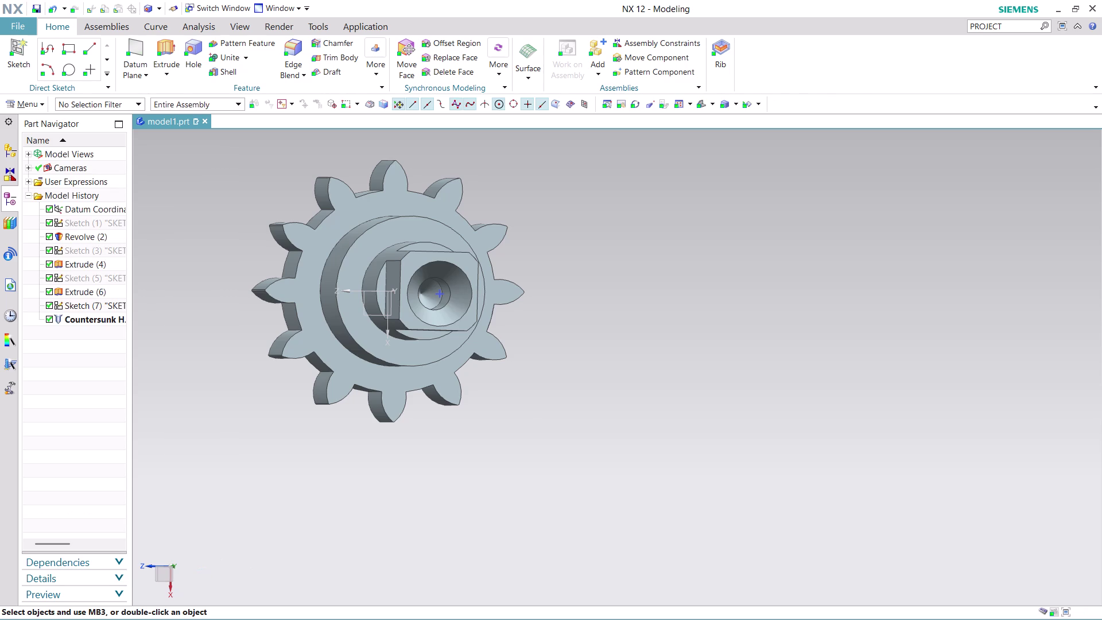
key(ctrl+z)
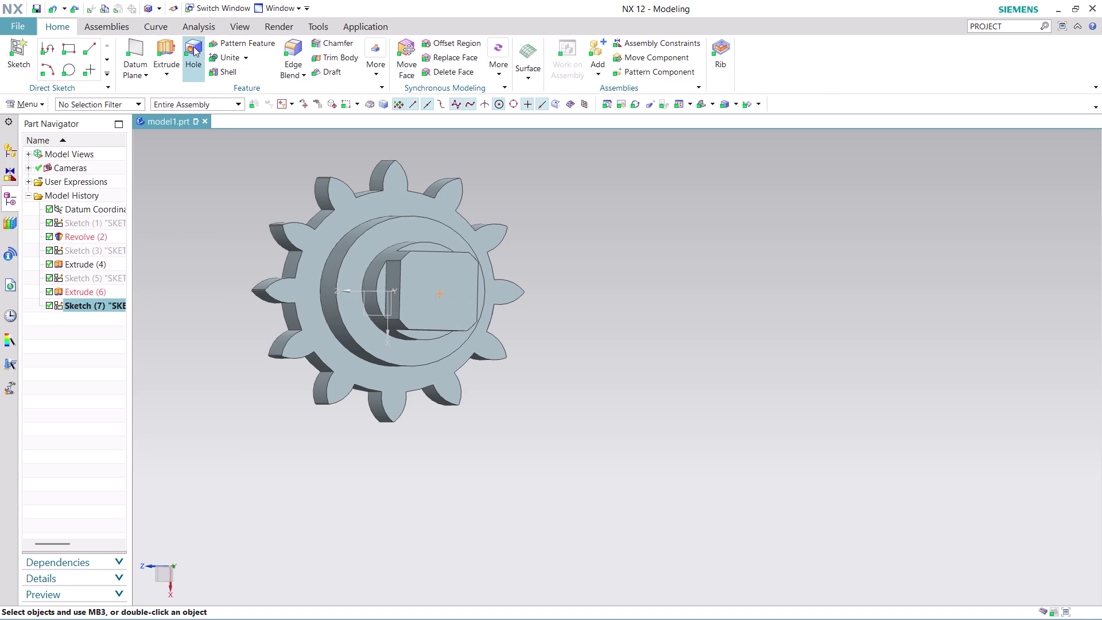
click(193, 47)
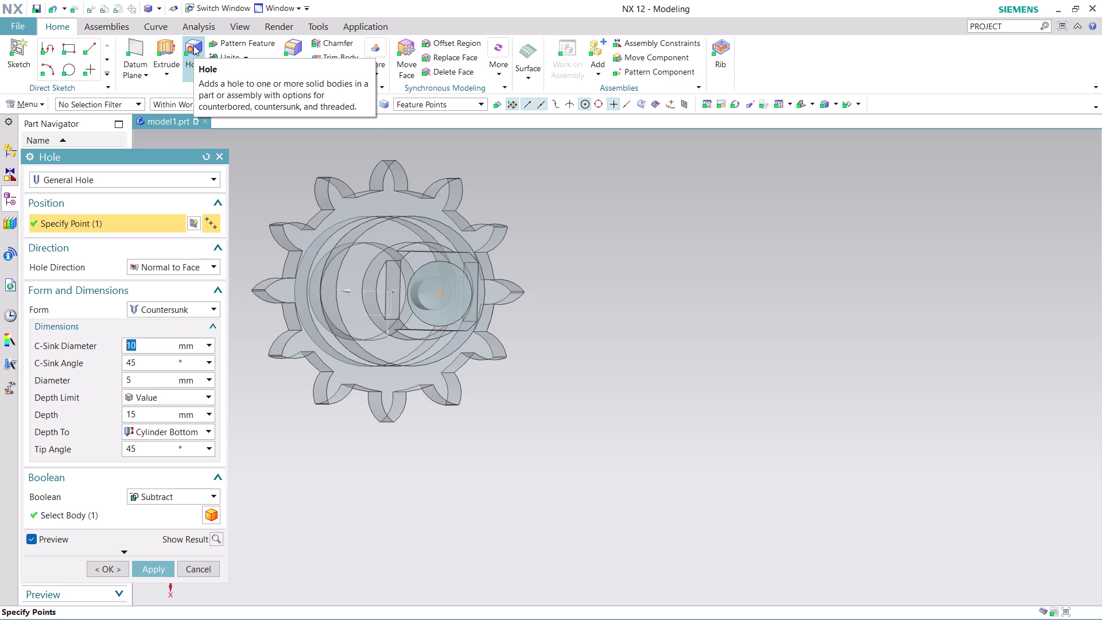
Set the countersink diameter to 3 mm and the hole diameter to 2 mm.
key(3)
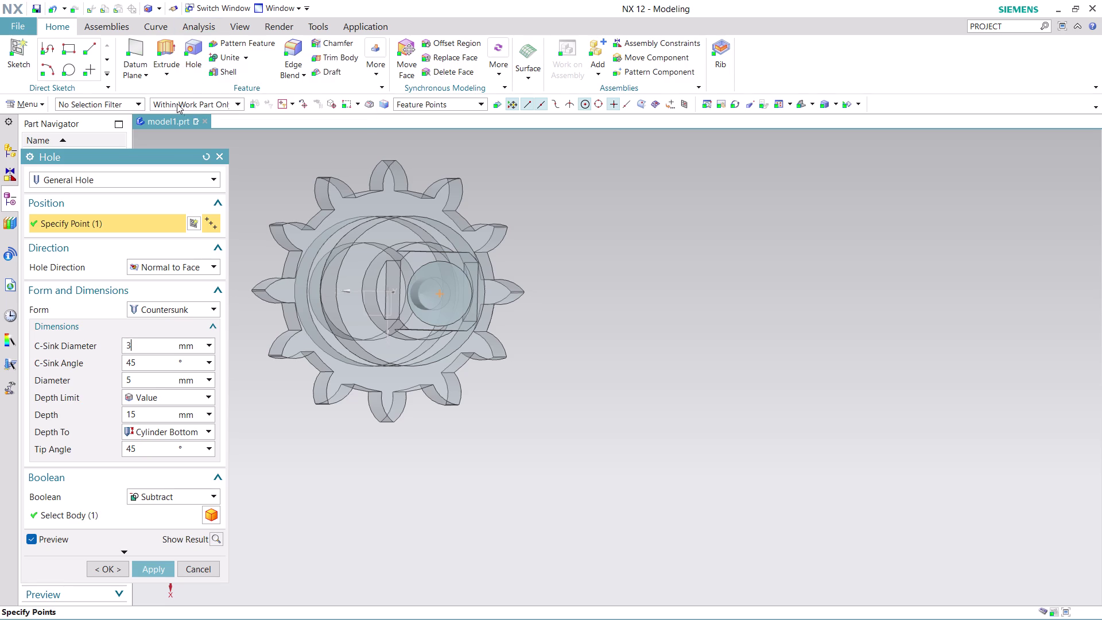
click(153, 379)
drag(153, 379, 134, 379)
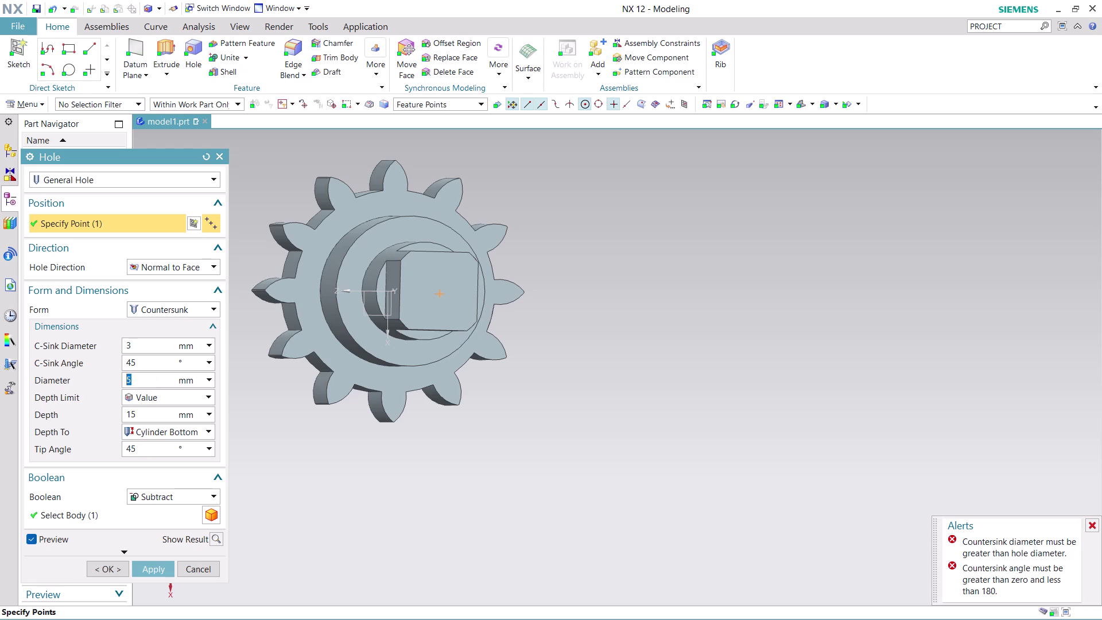
key(2)
click(439, 294)
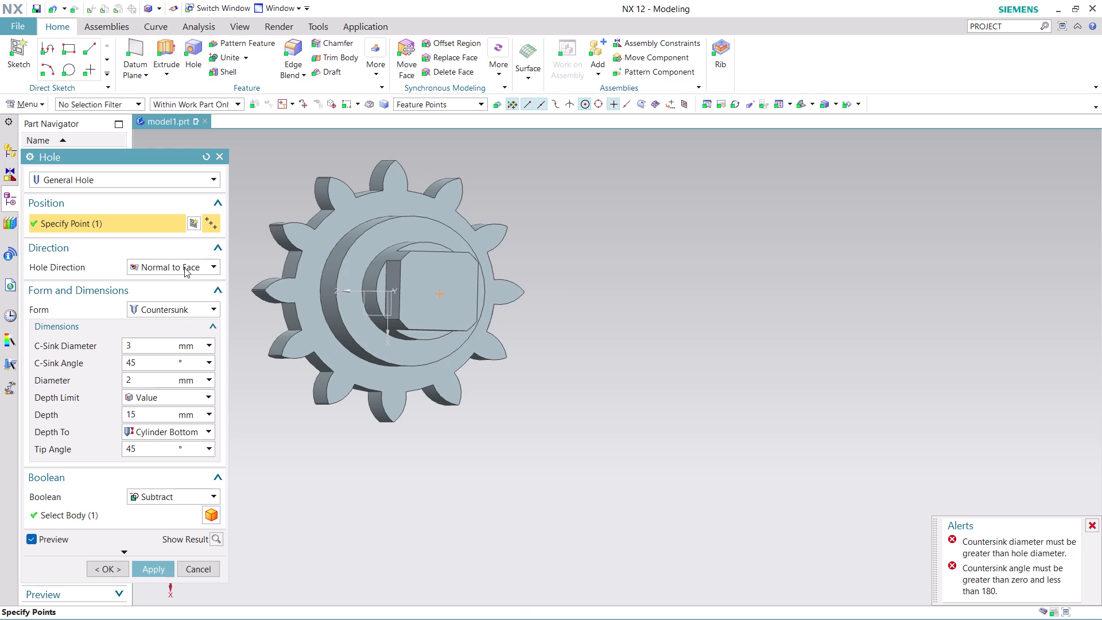
Direct the hole along the end-face vector, reverse it into the shaft, and apply.
click(184, 268)
click(174, 294)
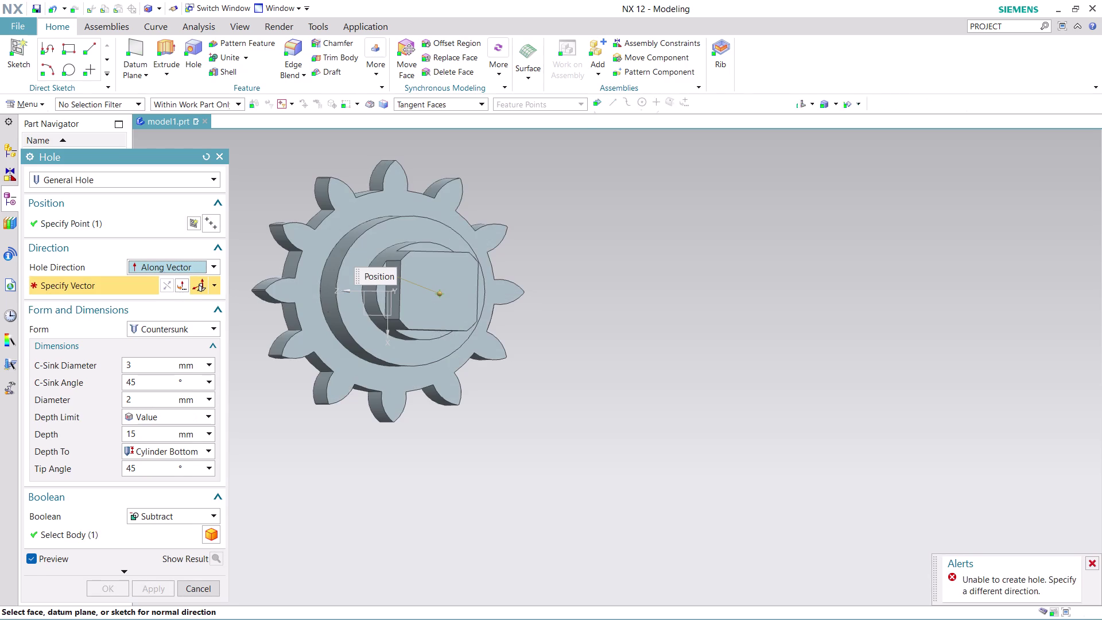
click(432, 272)
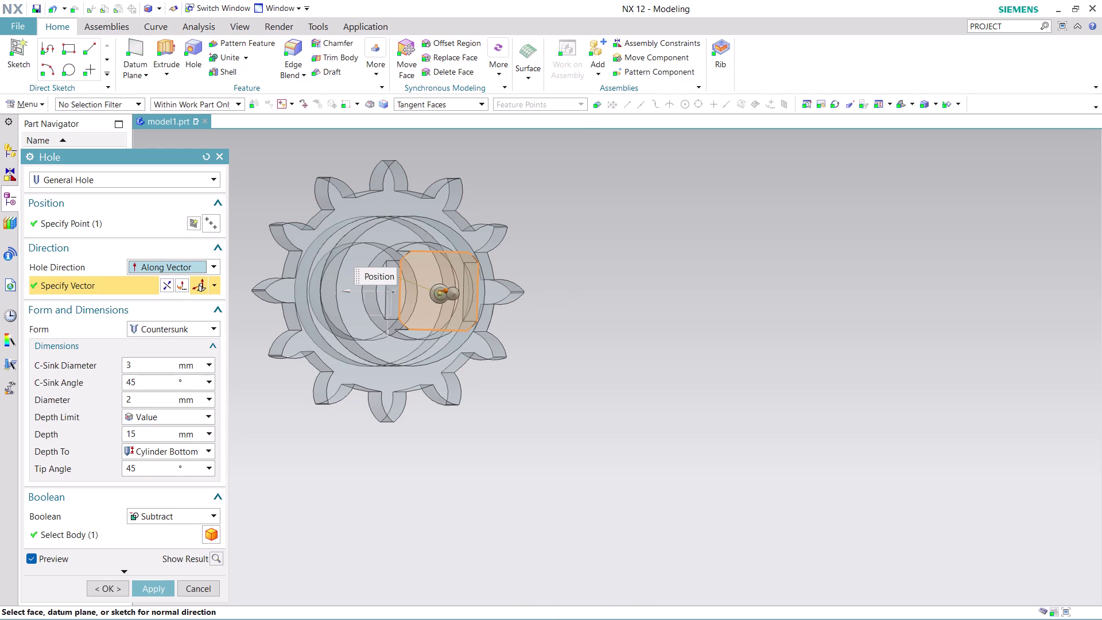
middle_drag(534, 484, 582, 485)
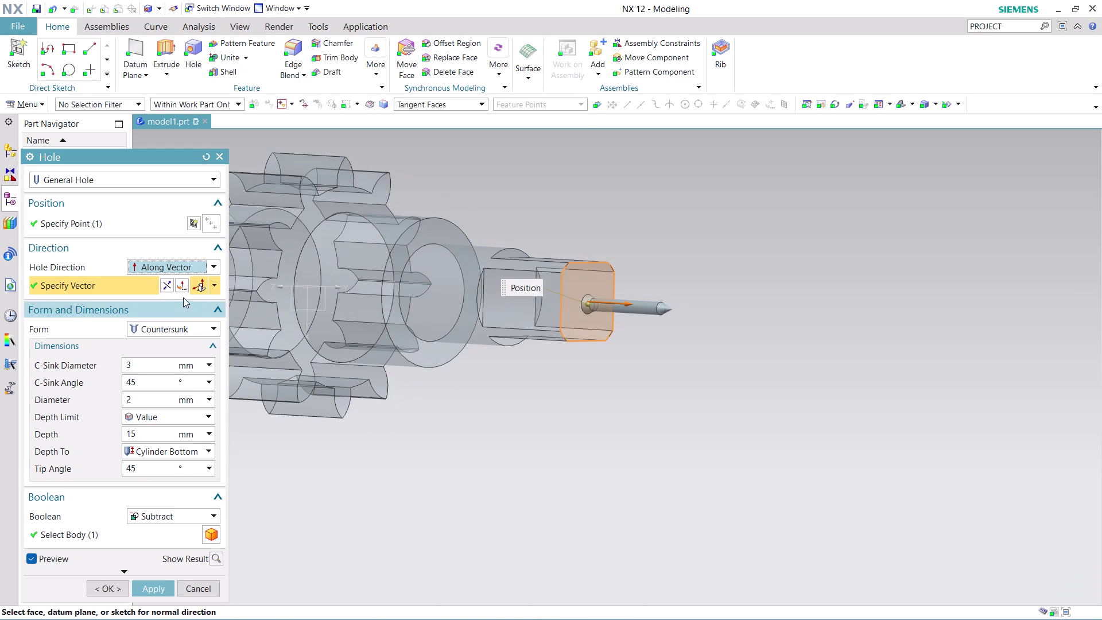
click(166, 289)
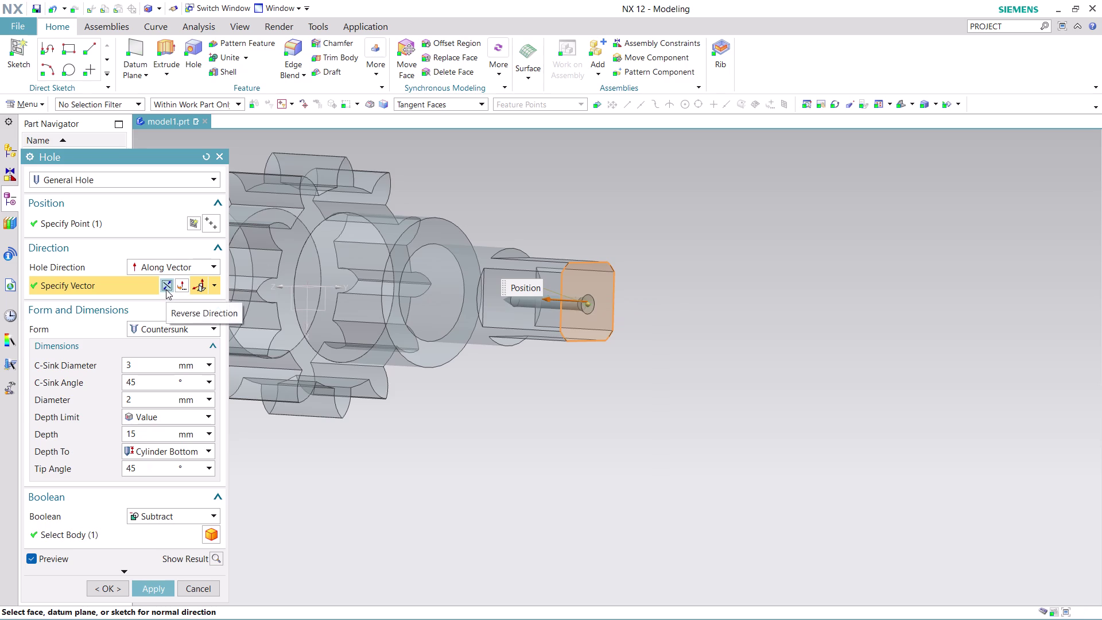
click(157, 584)
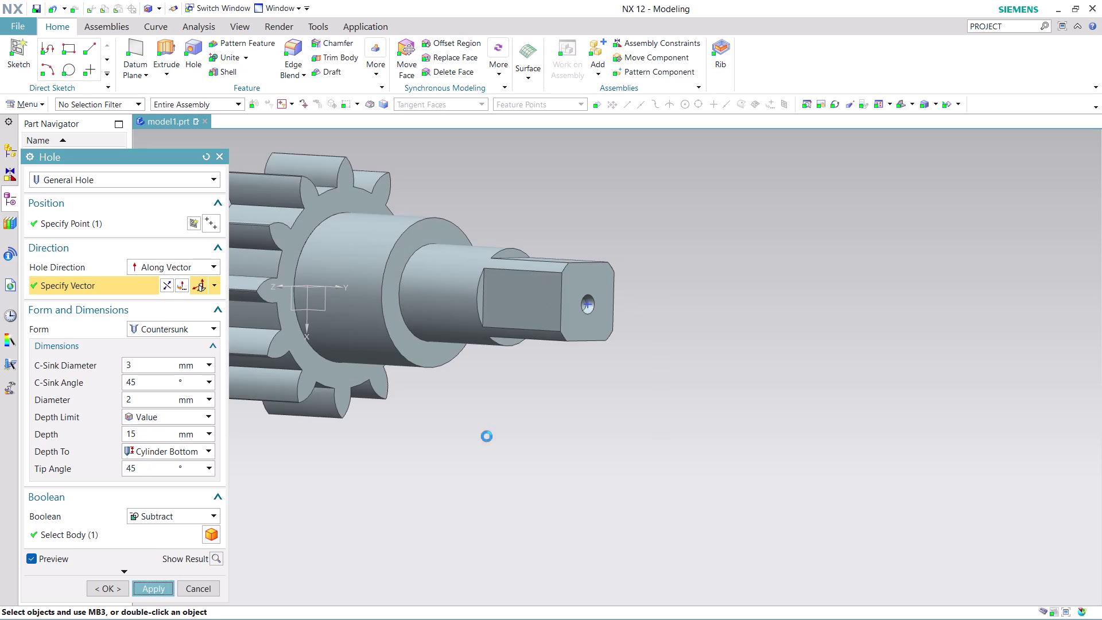
click(638, 399)
Add a countersunk hole at the centre of the opposite, round shaft end.
middle_drag(681, 358, 637, 357)
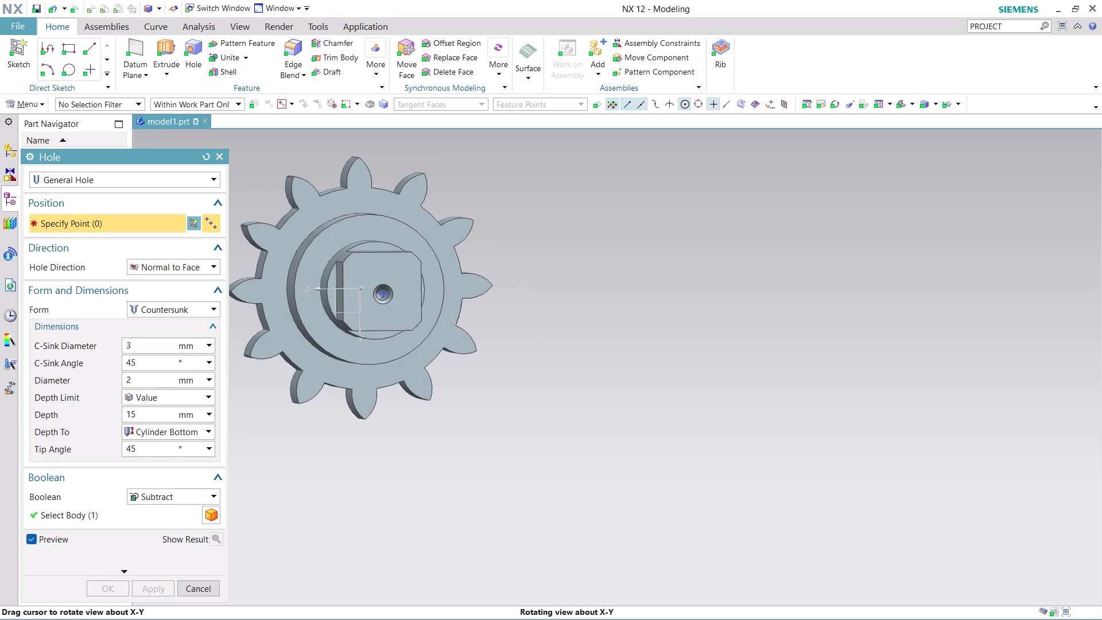
middle_drag(637, 357, 482, 353)
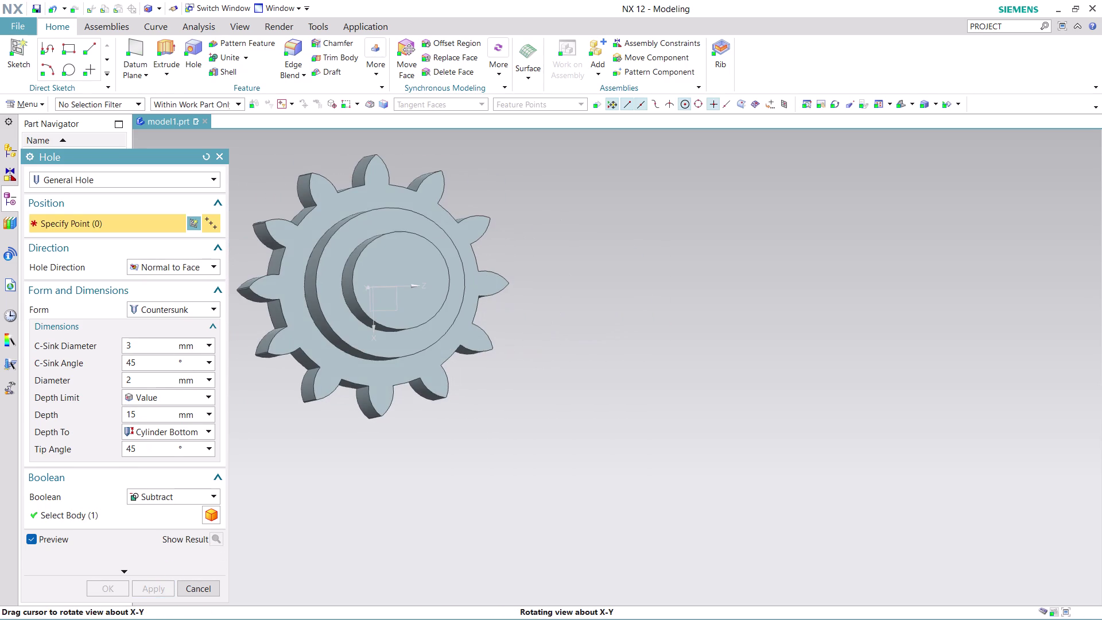
middle_drag(481, 353, 481, 356)
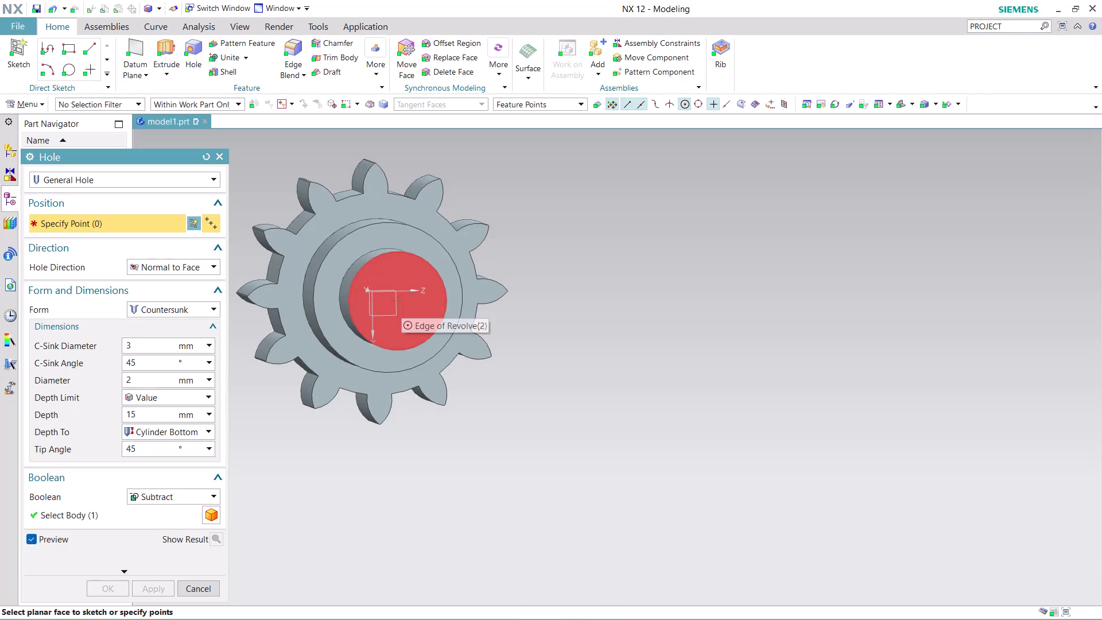
click(403, 306)
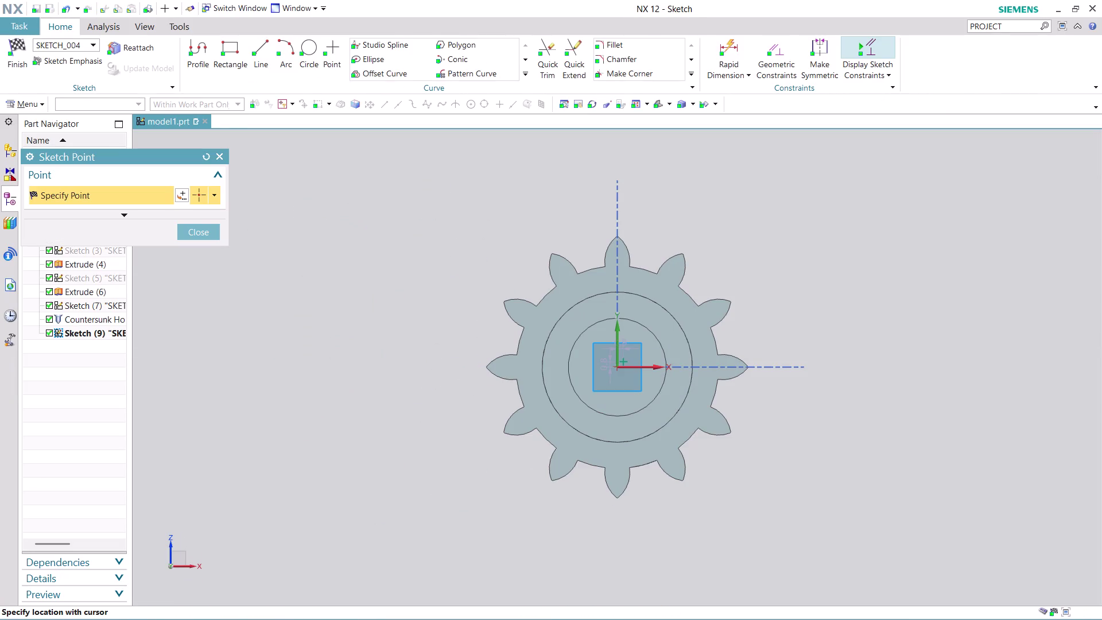
click(200, 234)
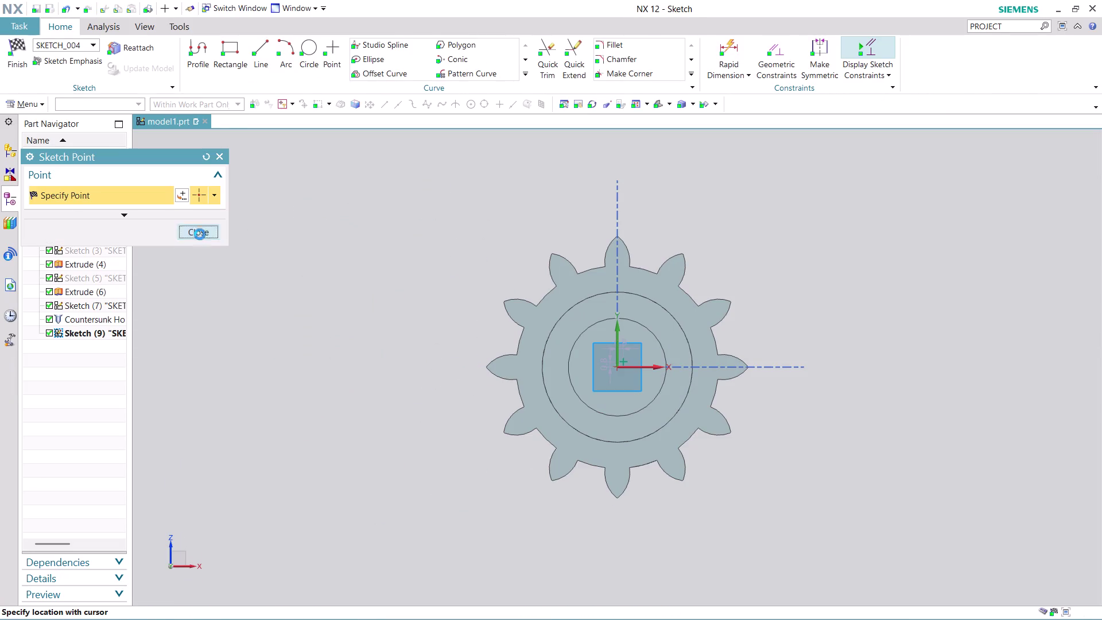
click(15, 65)
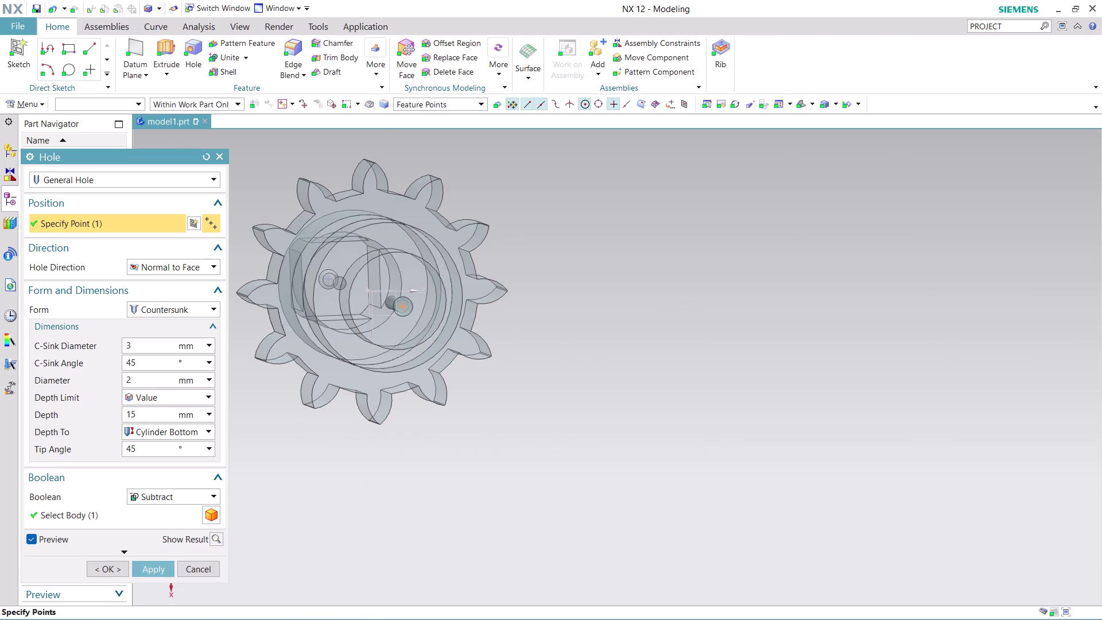
click(147, 573)
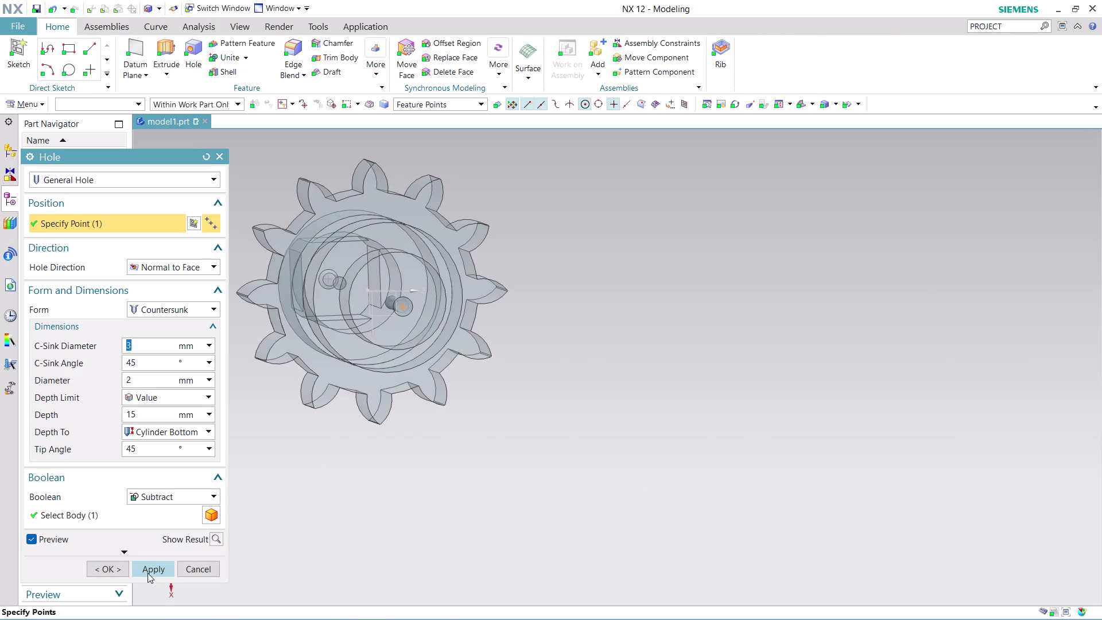
click(198, 568)
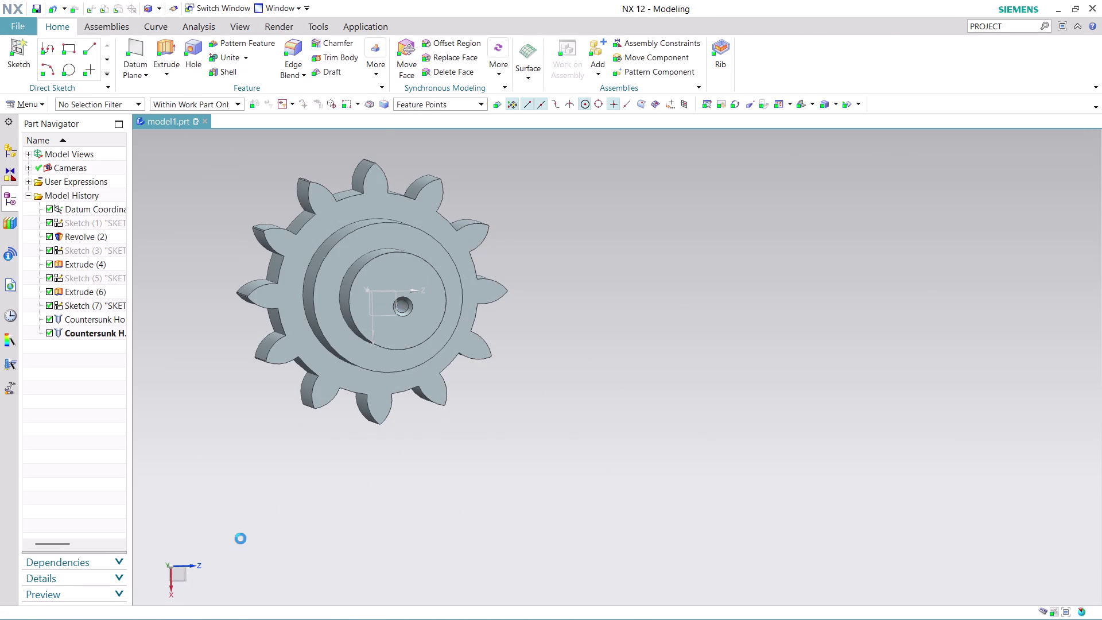
Inspect the round-end hole, then undo it with Ctrl+Z.
middle_drag(700, 376, 687, 367)
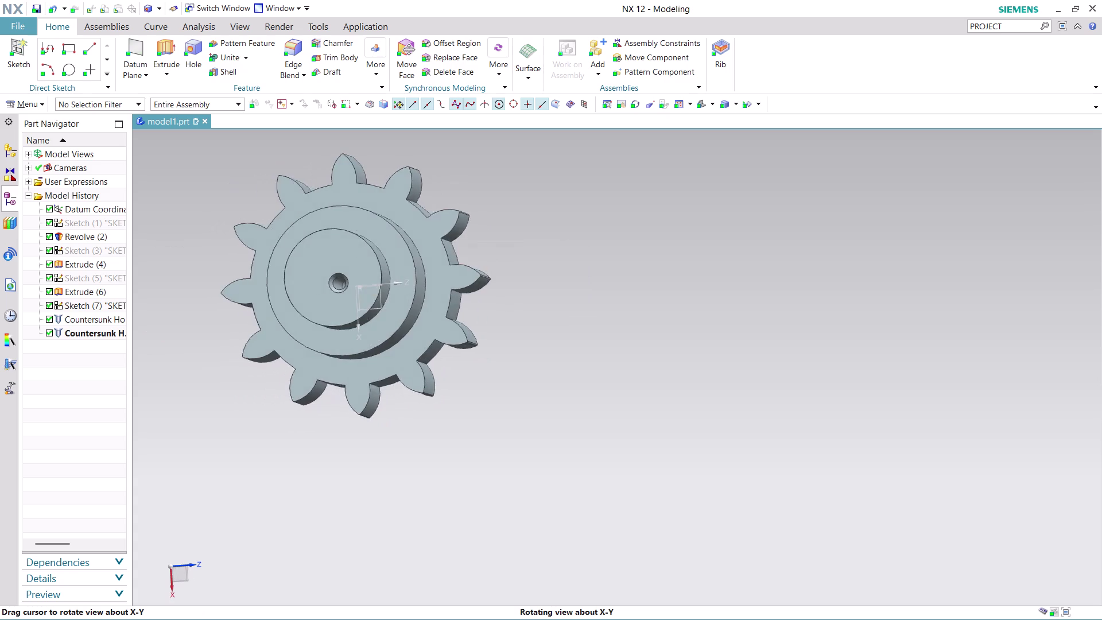
middle_drag(686, 368, 718, 373)
scroll(up, 3)
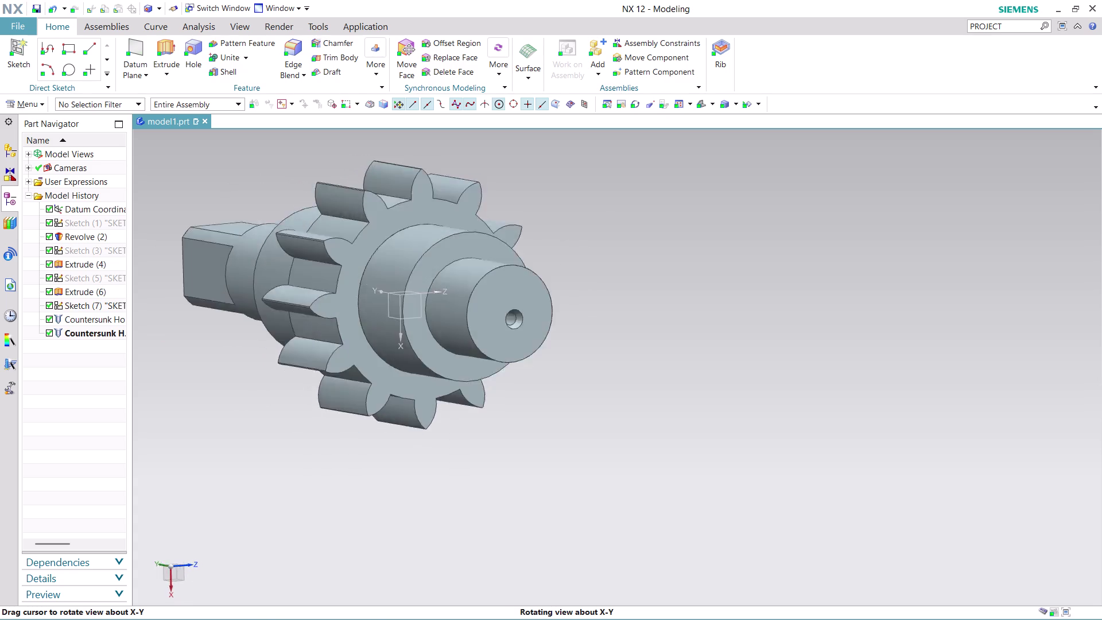
middle_drag(718, 373, 716, 358)
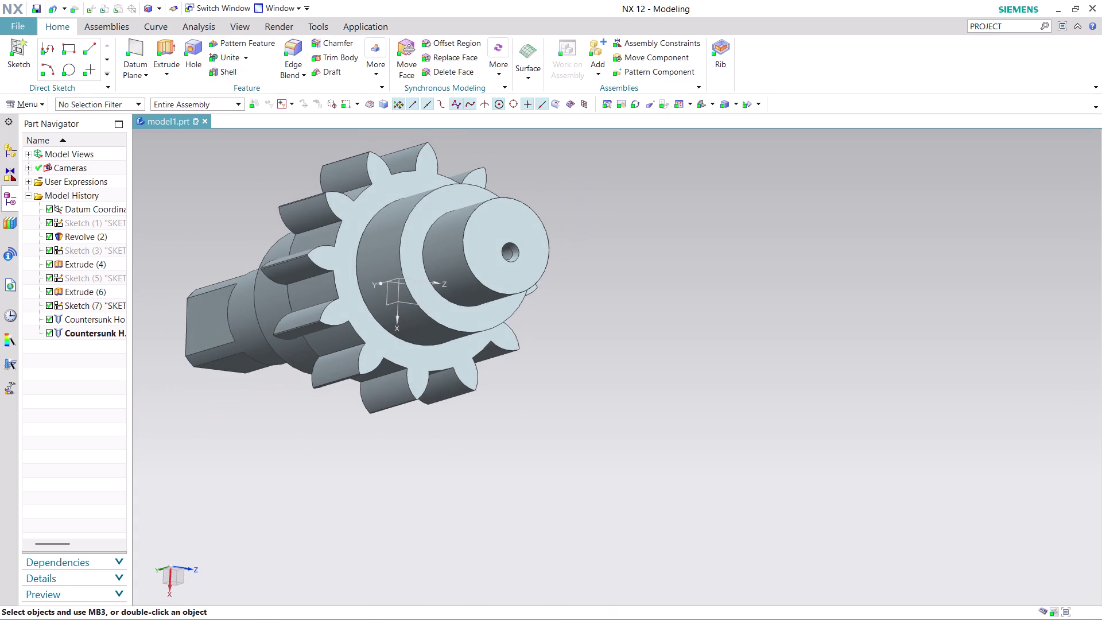
key(ctrl+z)
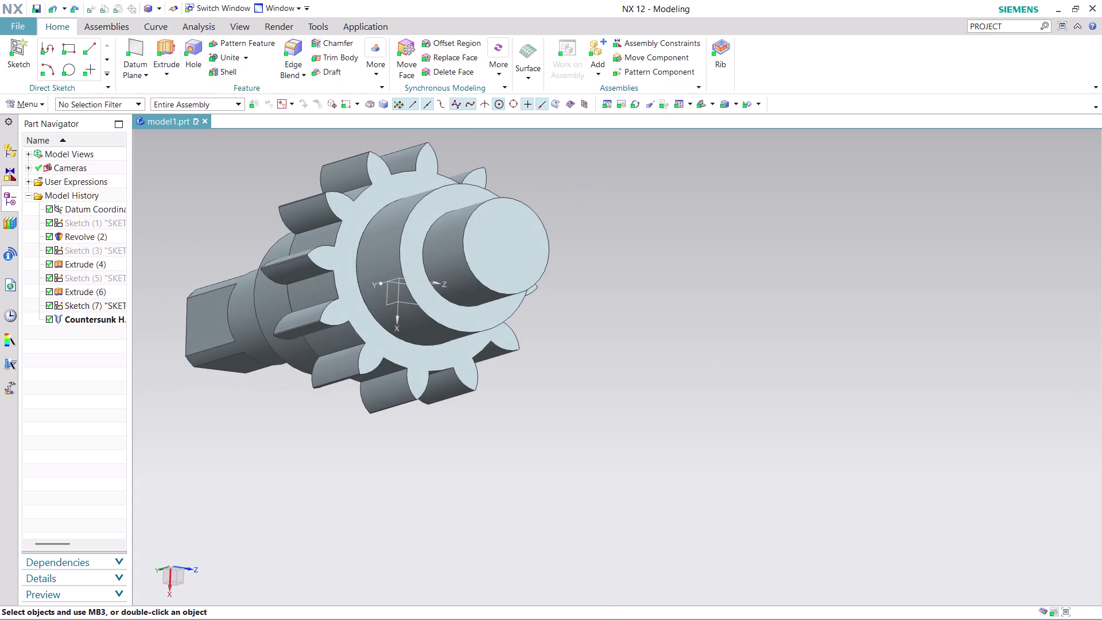
click(195, 42)
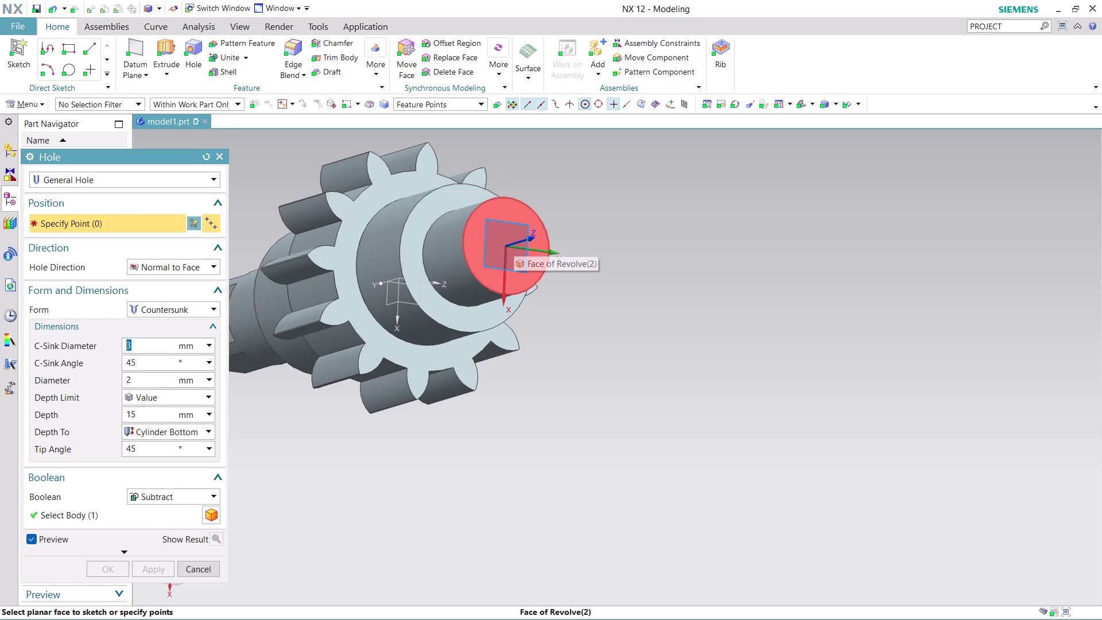
Place a 3 mm/2 mm countersunk hole at the round shaft end's centre and close Hole.
click(511, 245)
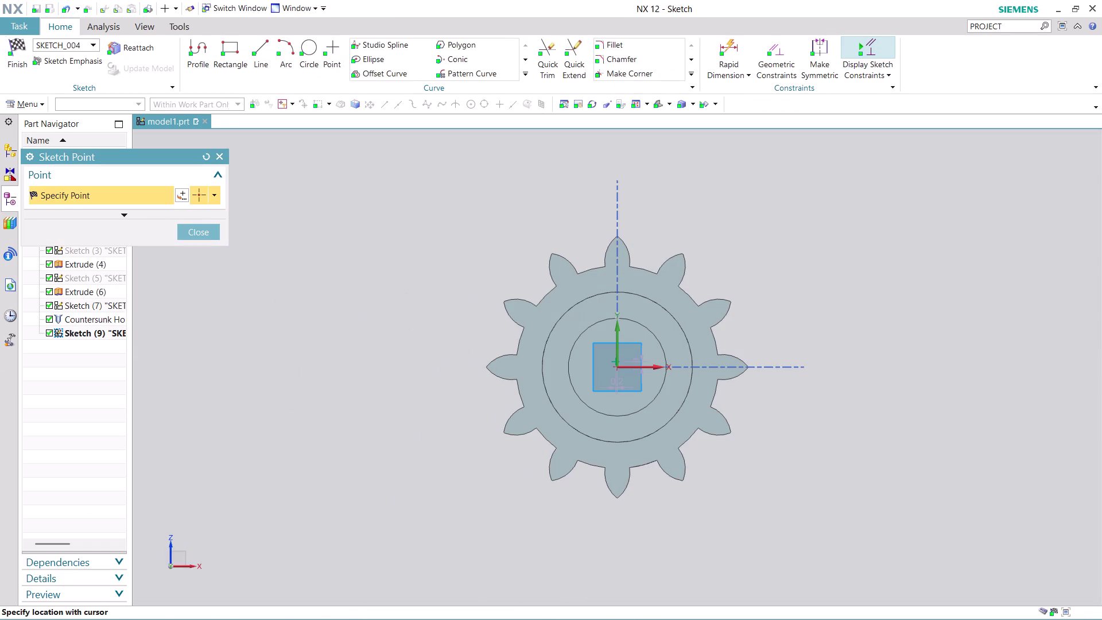
click(204, 231)
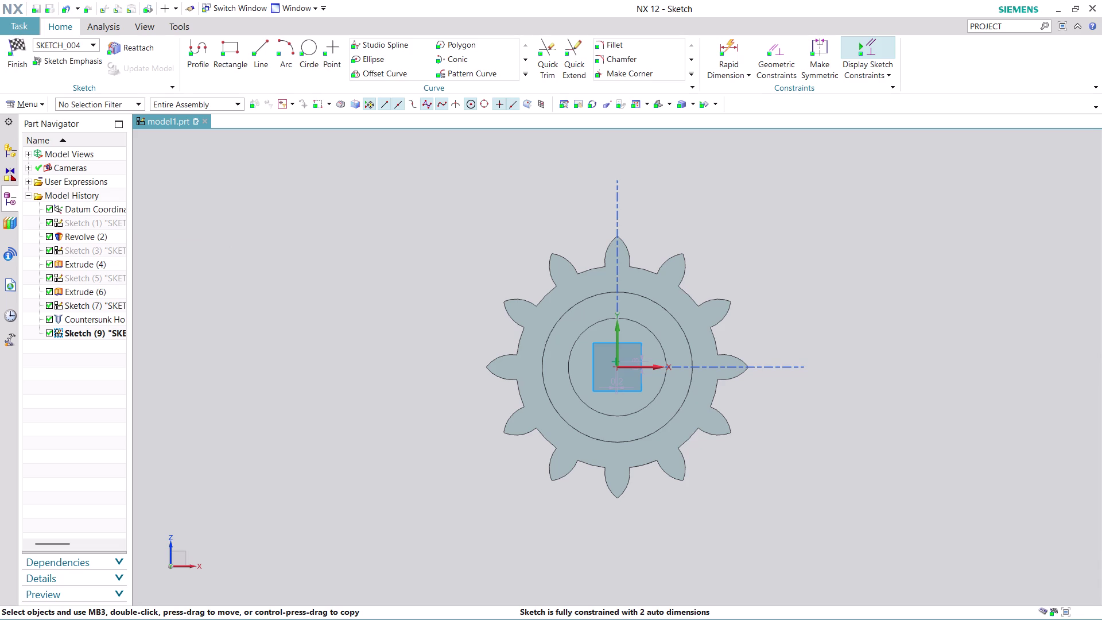
click(14, 53)
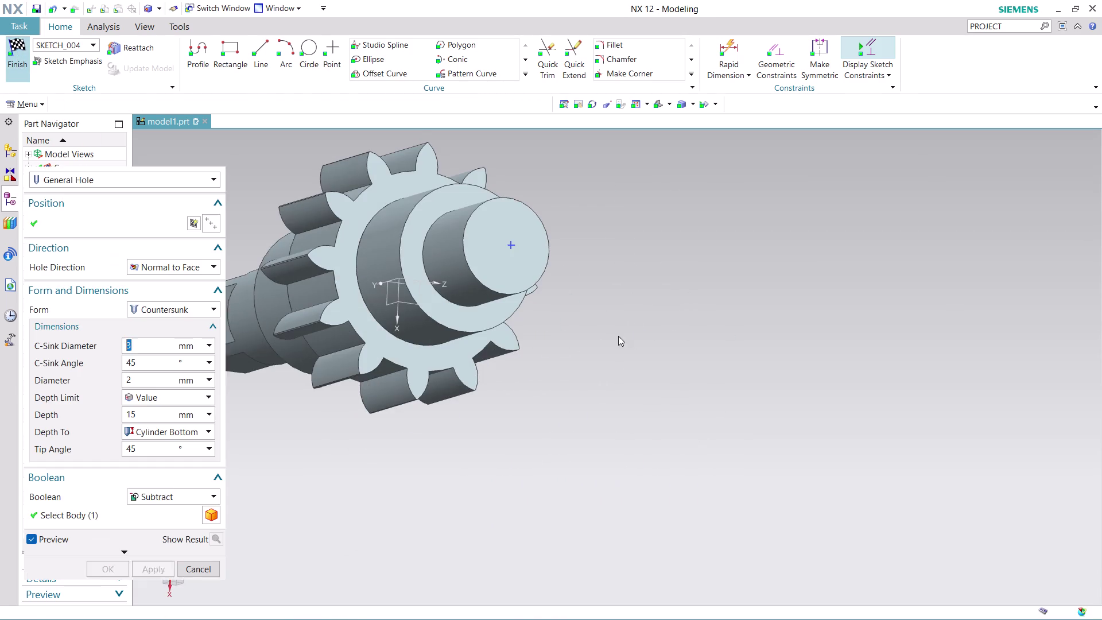
click(154, 567)
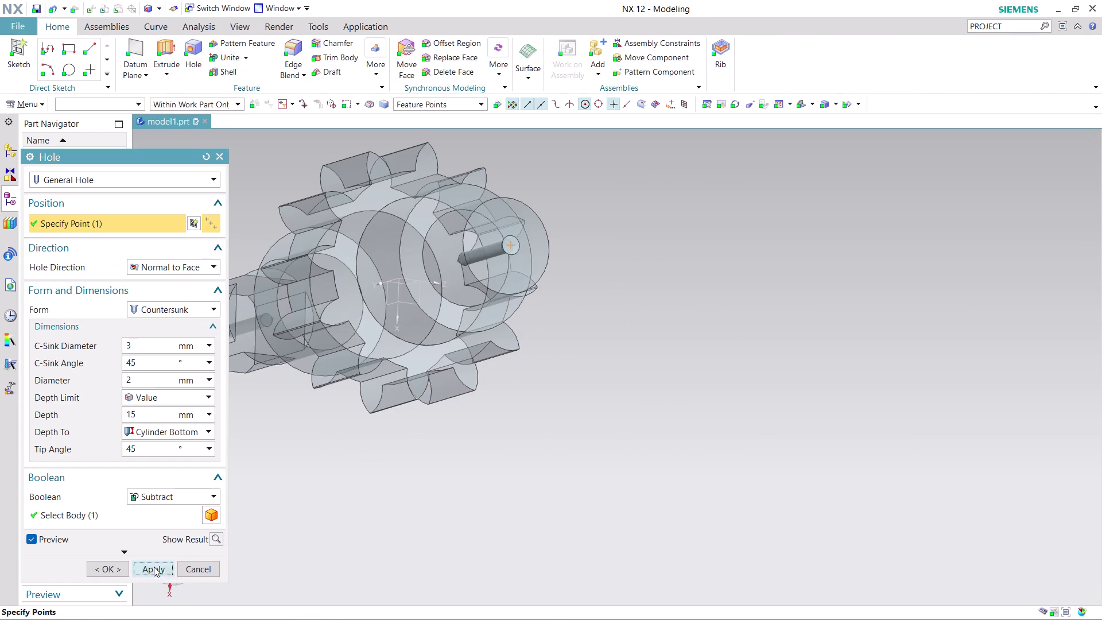
middle_drag(667, 379, 637, 398)
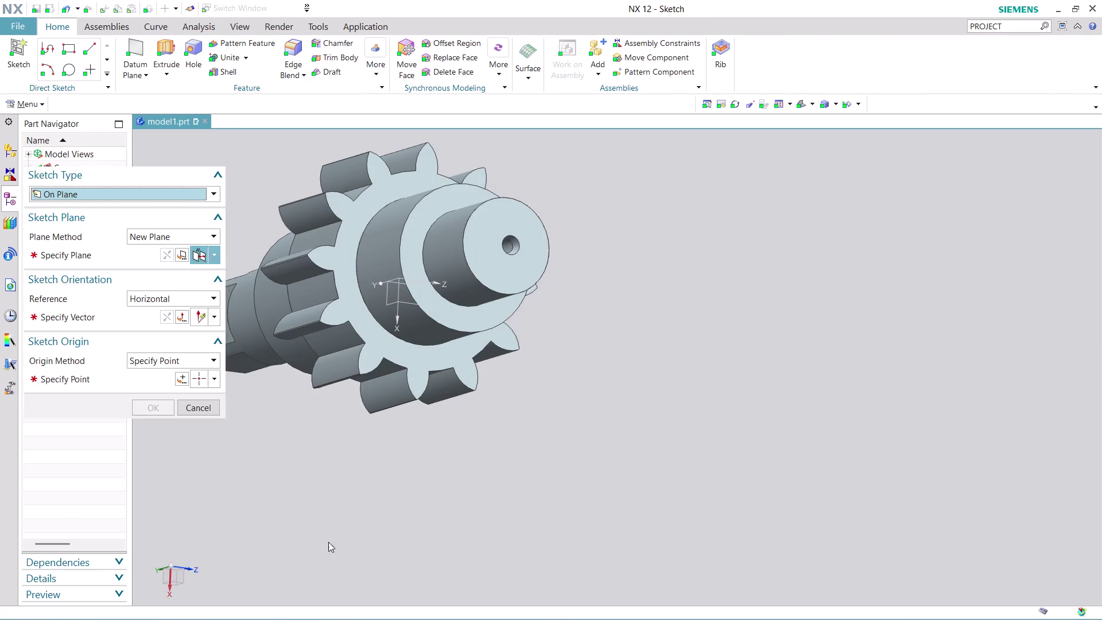
click(203, 407)
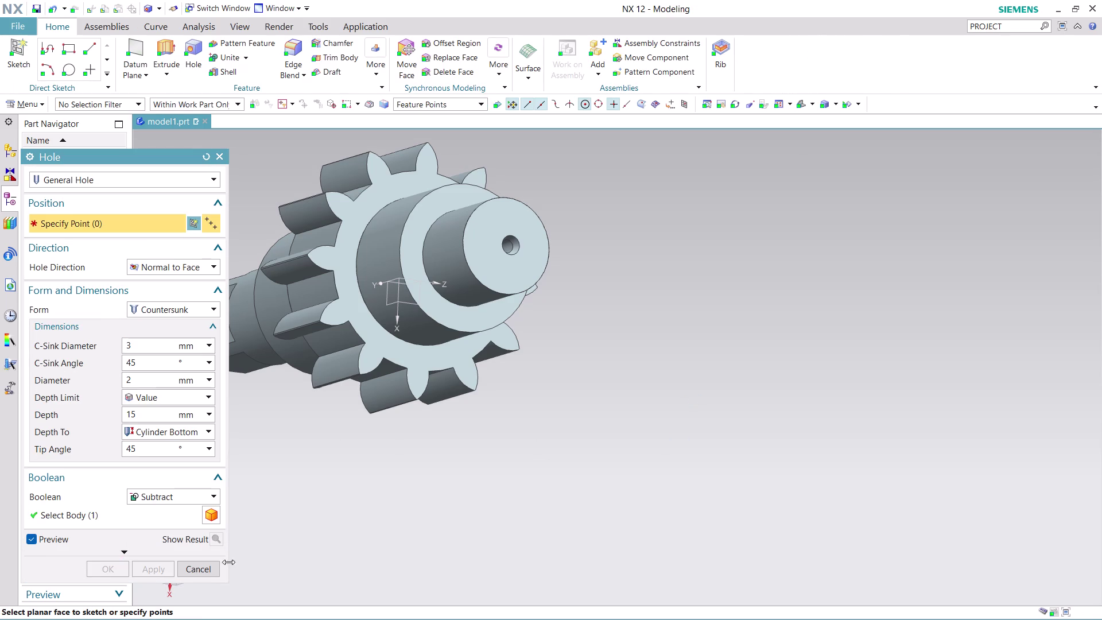
click(198, 571)
middle_drag(652, 323, 631, 330)
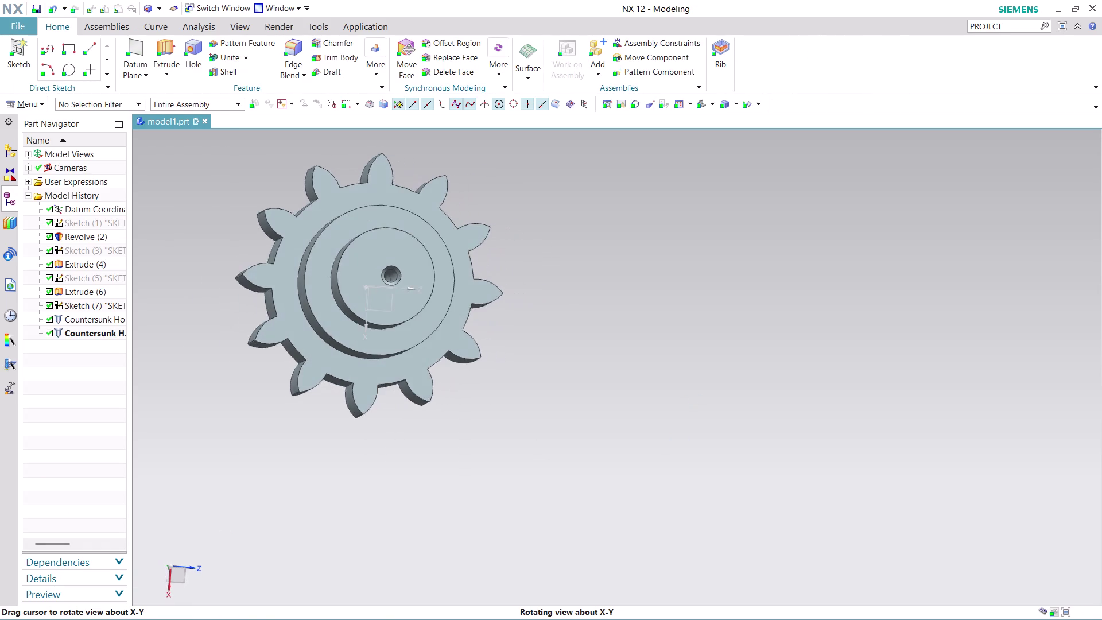
middle_drag(630, 330, 624, 334)
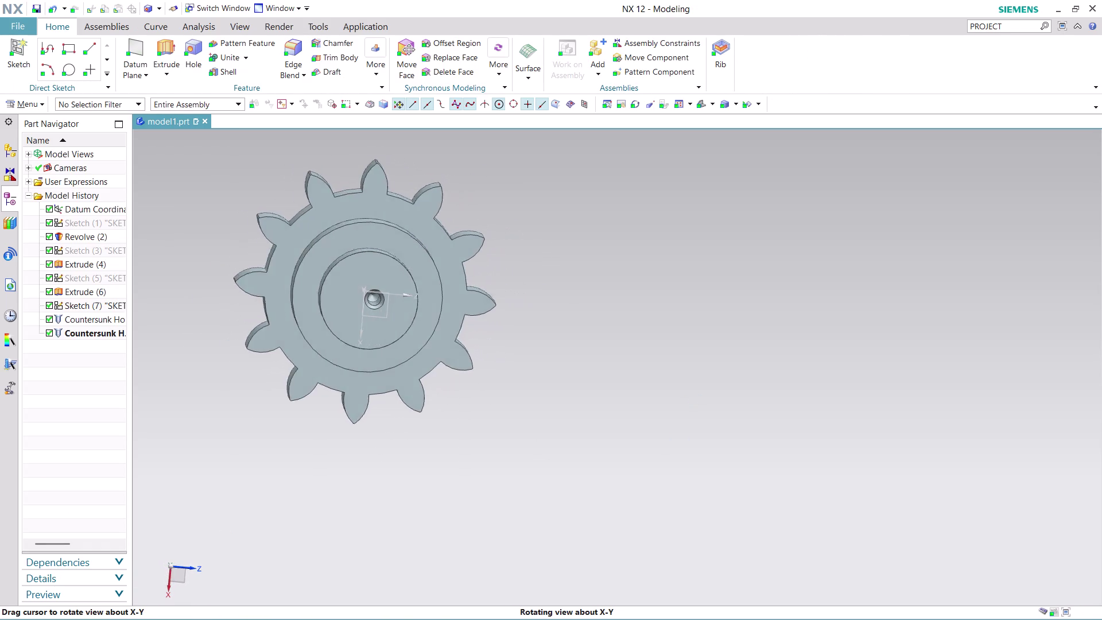
Inspect the round-end countersunk hole, then undo it with Ctrl+Z.
middle_drag(625, 334, 624, 327)
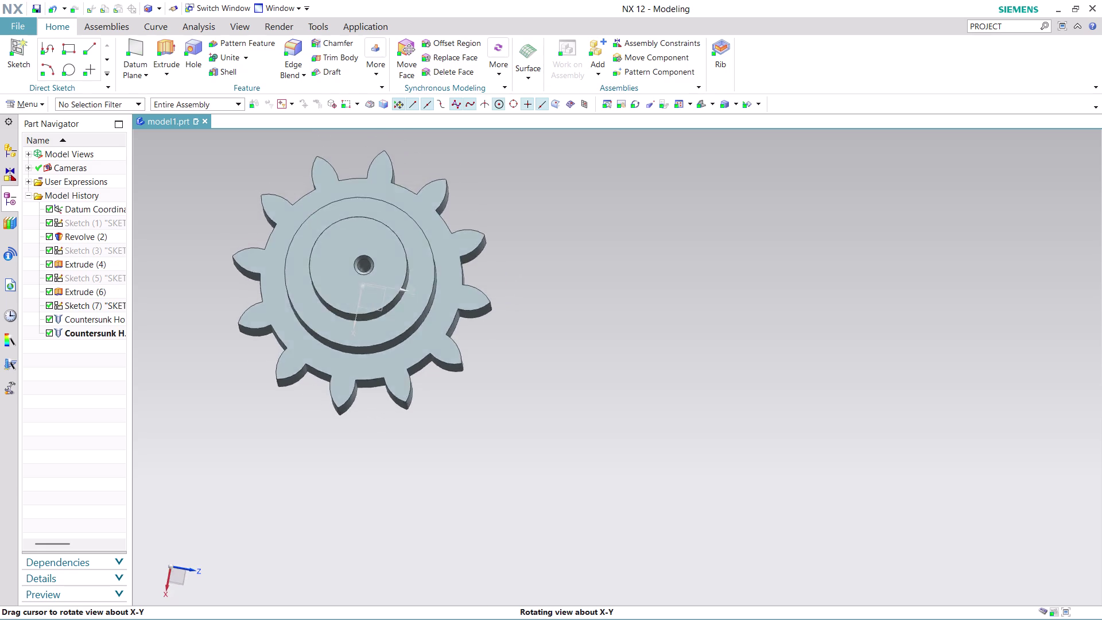
middle_drag(624, 328, 627, 339)
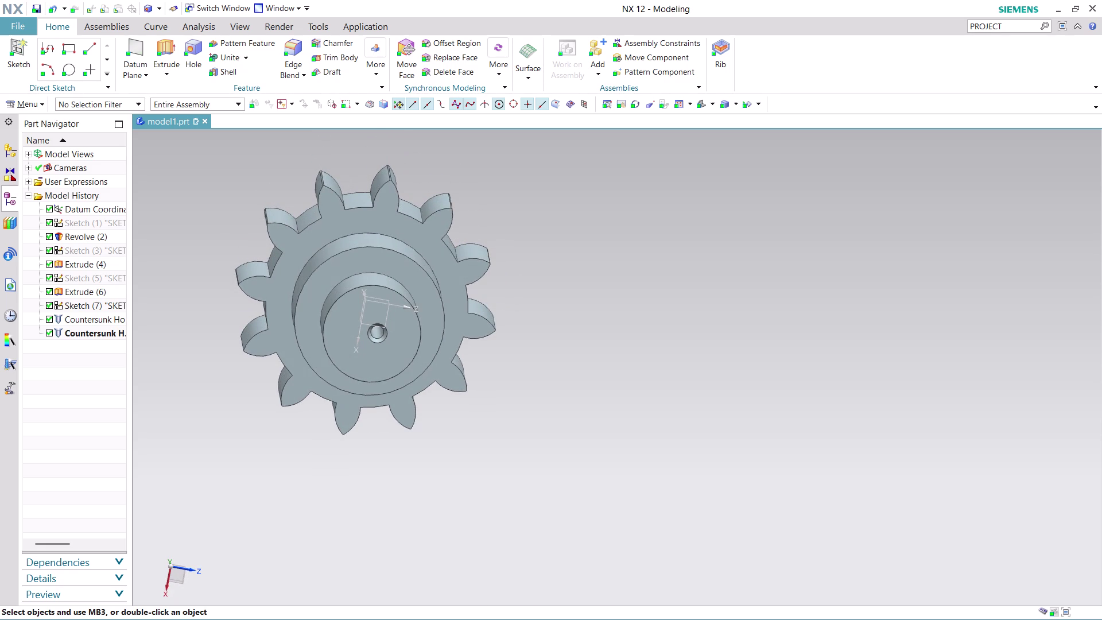
key(shift+z)
key(shift+z)
text(zz)
key(Escape)
key(ctrl+z)
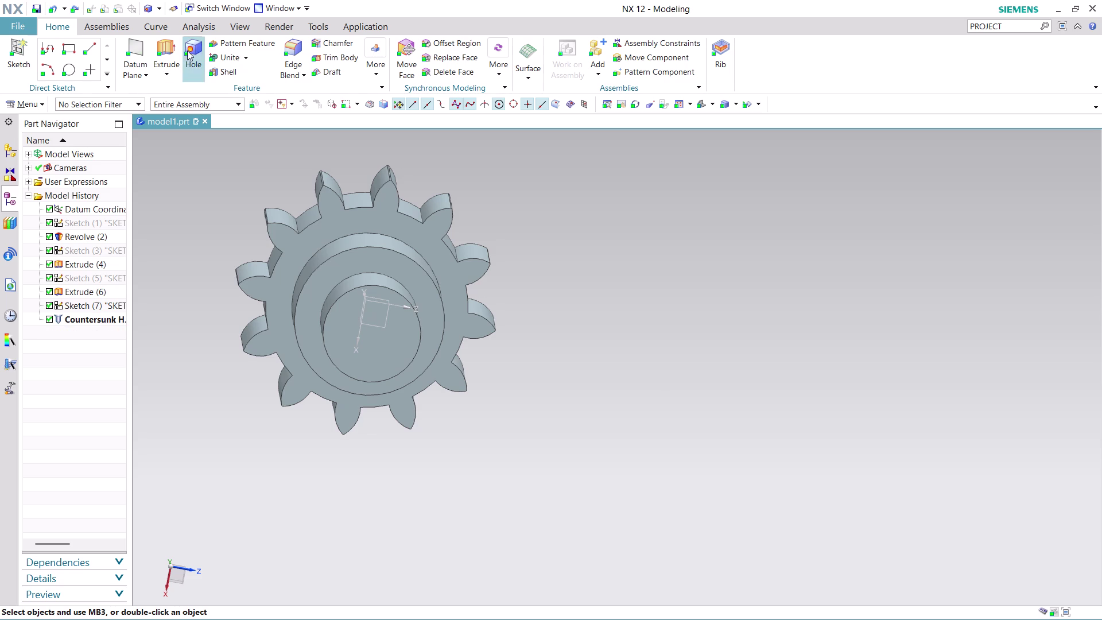
Sketch two hole points on the Face of Revolve(2) shaft end face.
click(195, 43)
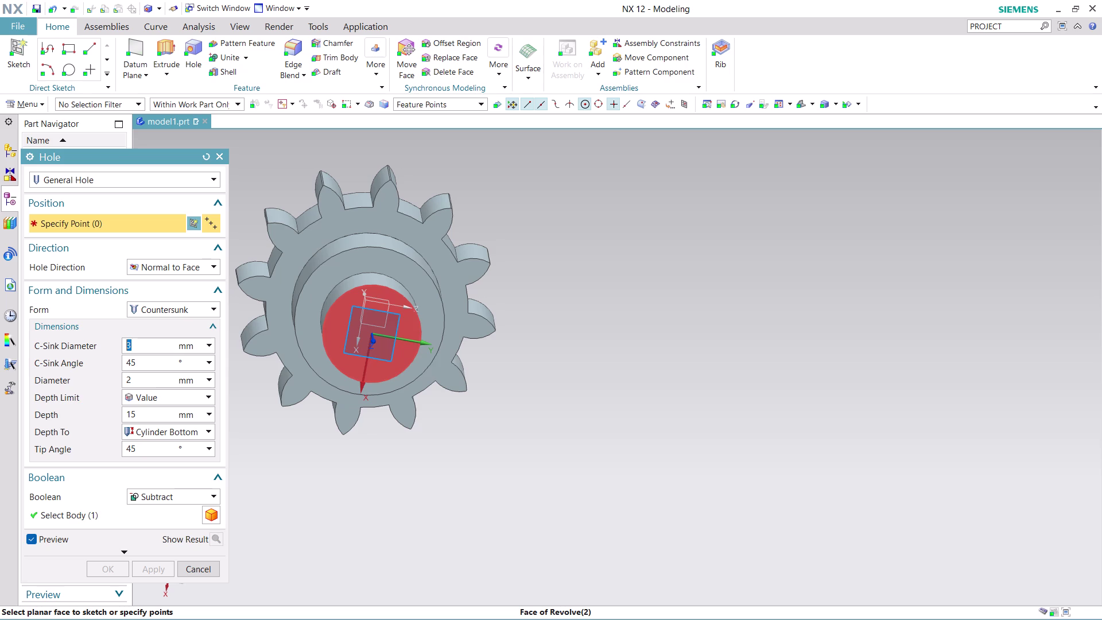
middle_drag(440, 409, 438, 388)
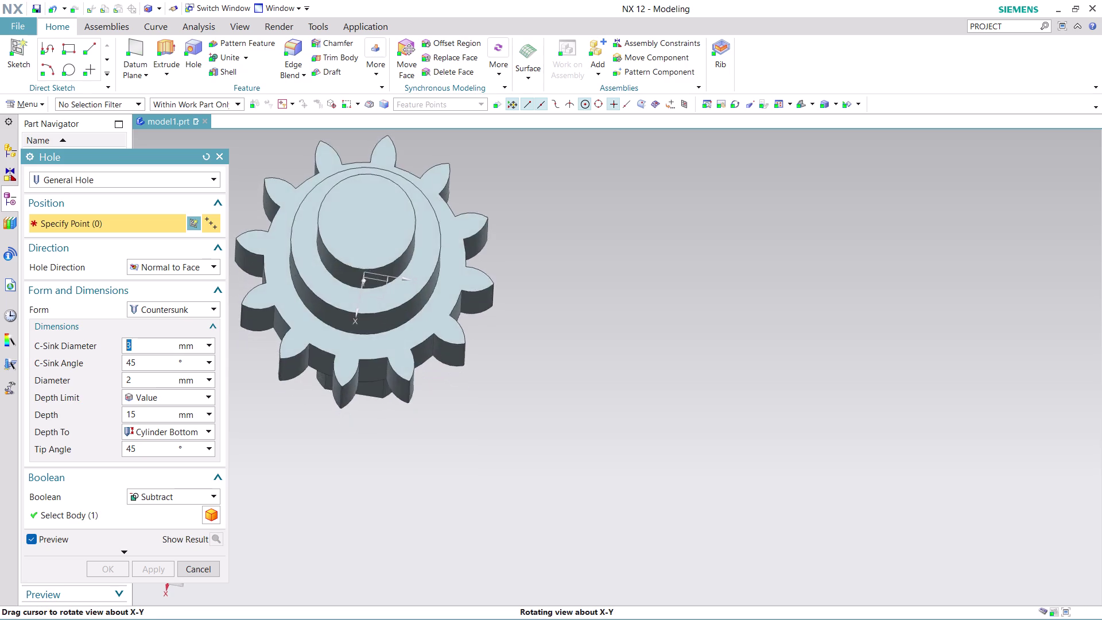
middle_drag(438, 388, 440, 395)
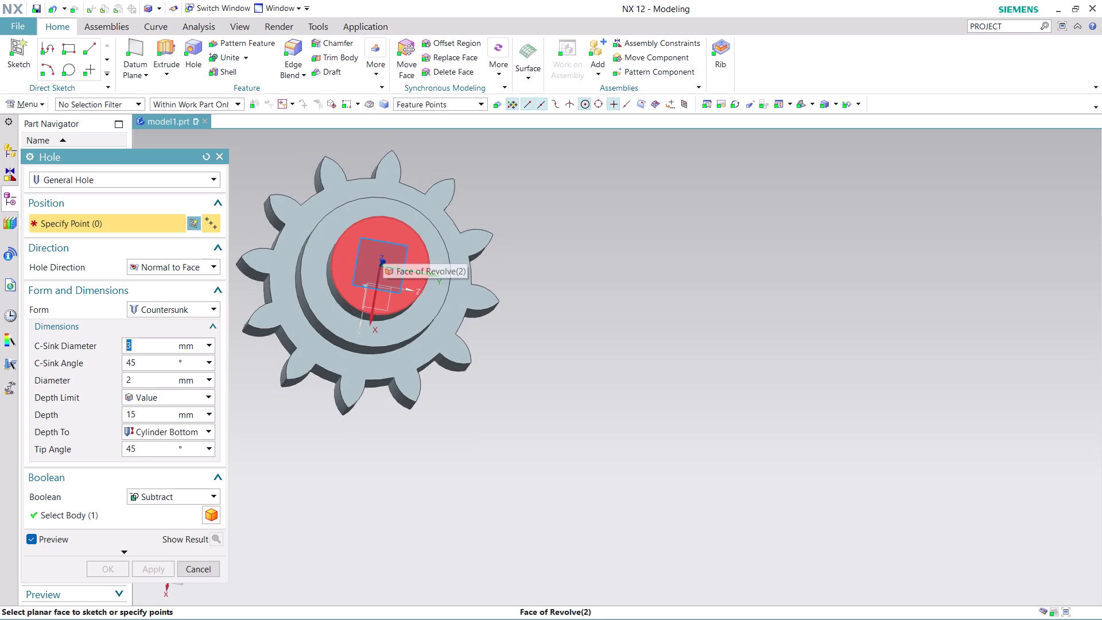
click(383, 248)
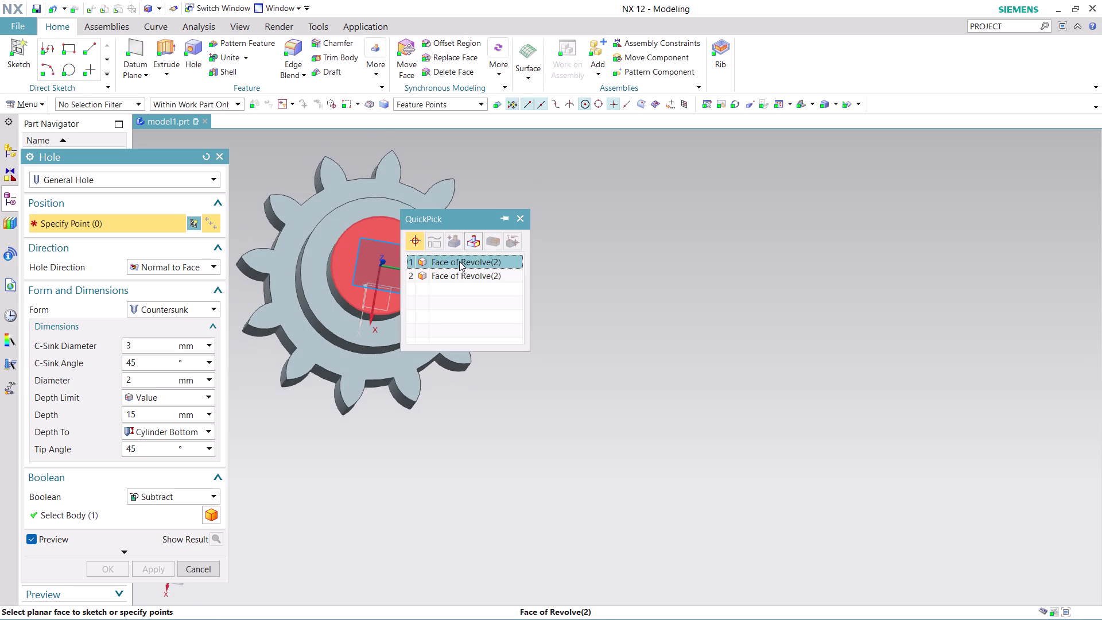
click(459, 261)
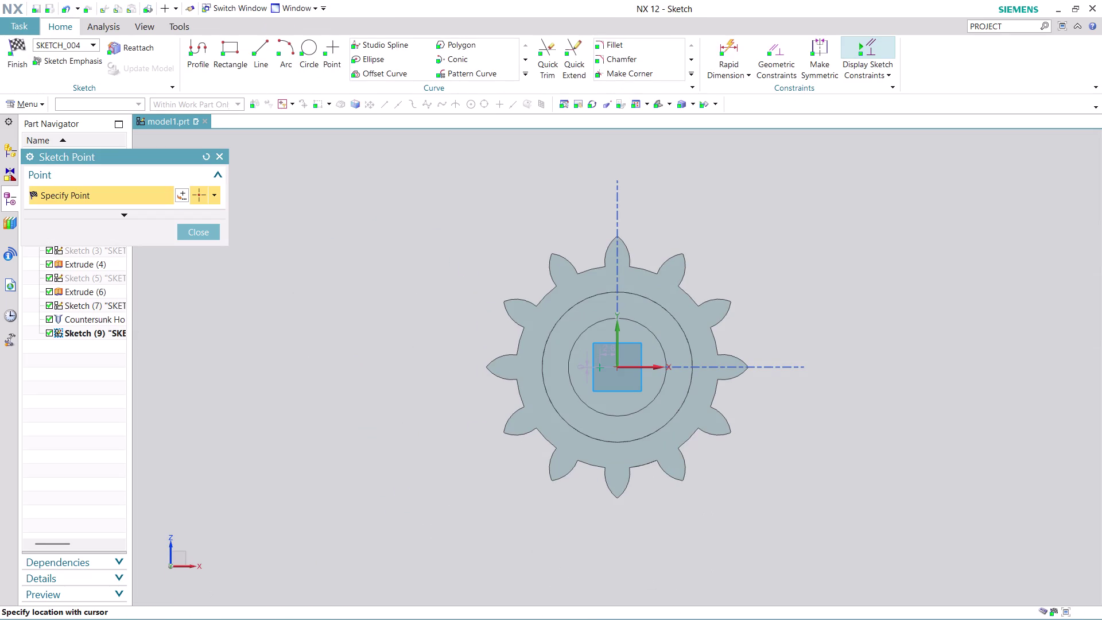
click(617, 365)
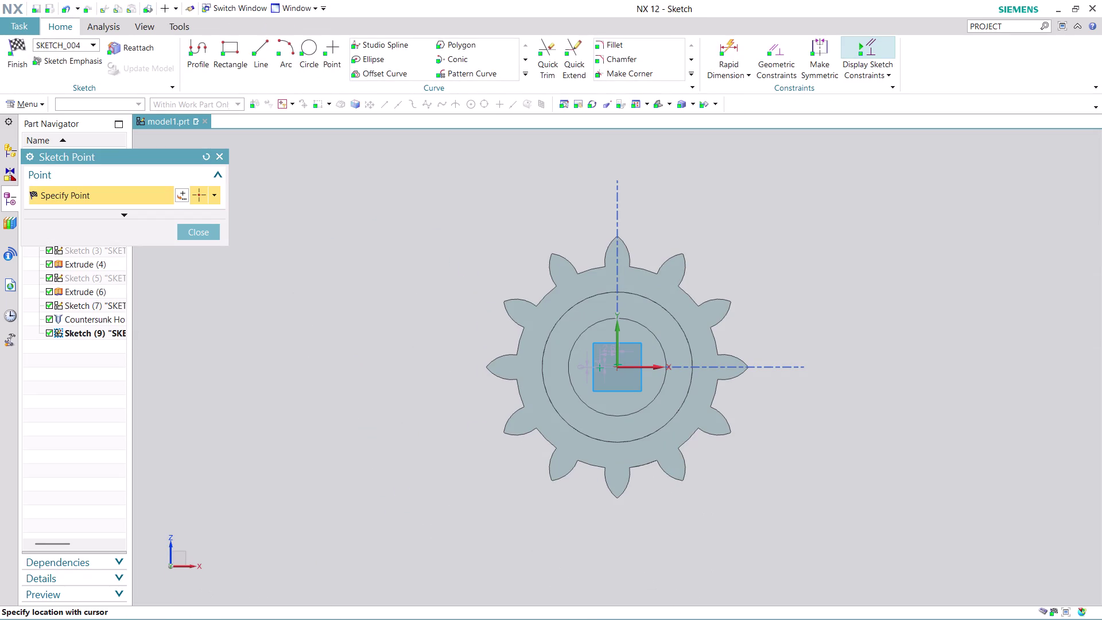
click(201, 230)
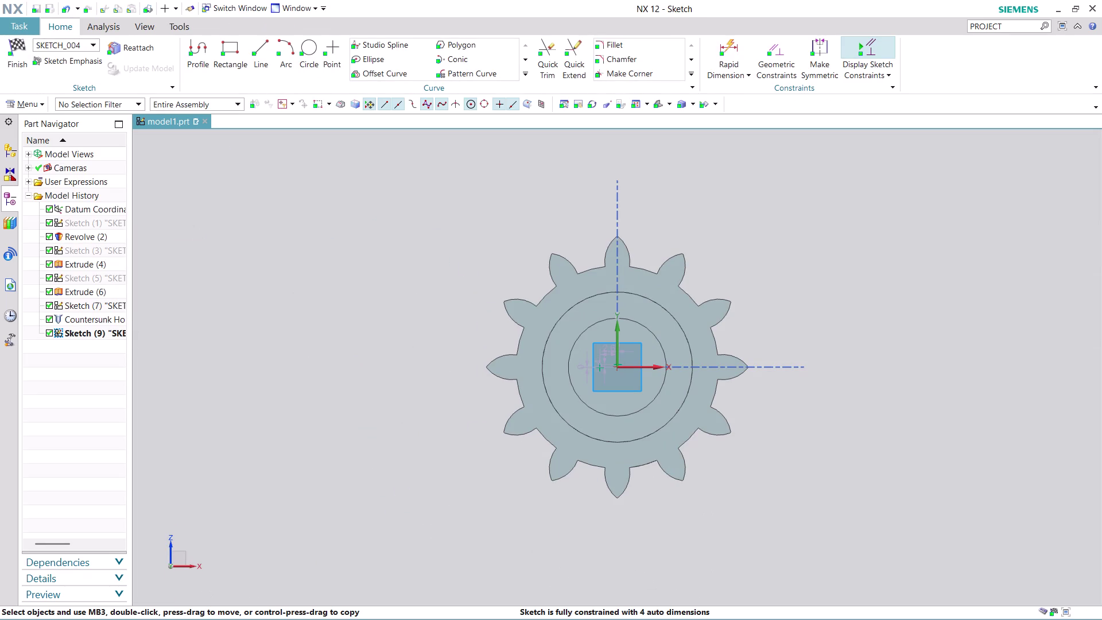
click(24, 58)
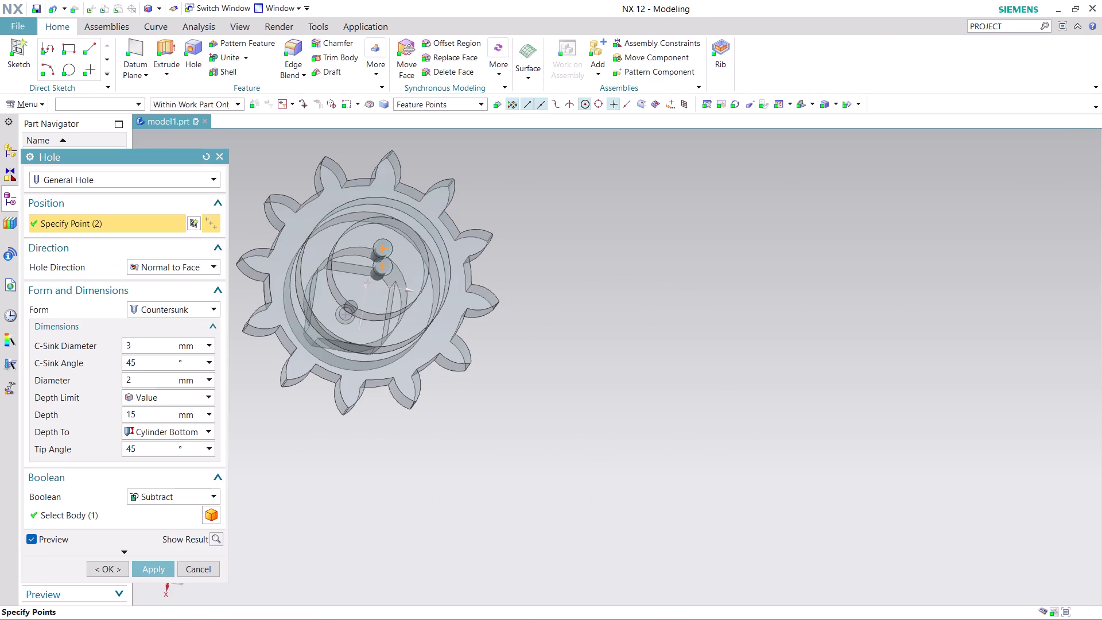
Cancel the hole command, choosing Yes to keep the point sketch as Sketch (9).
right_click(383, 249)
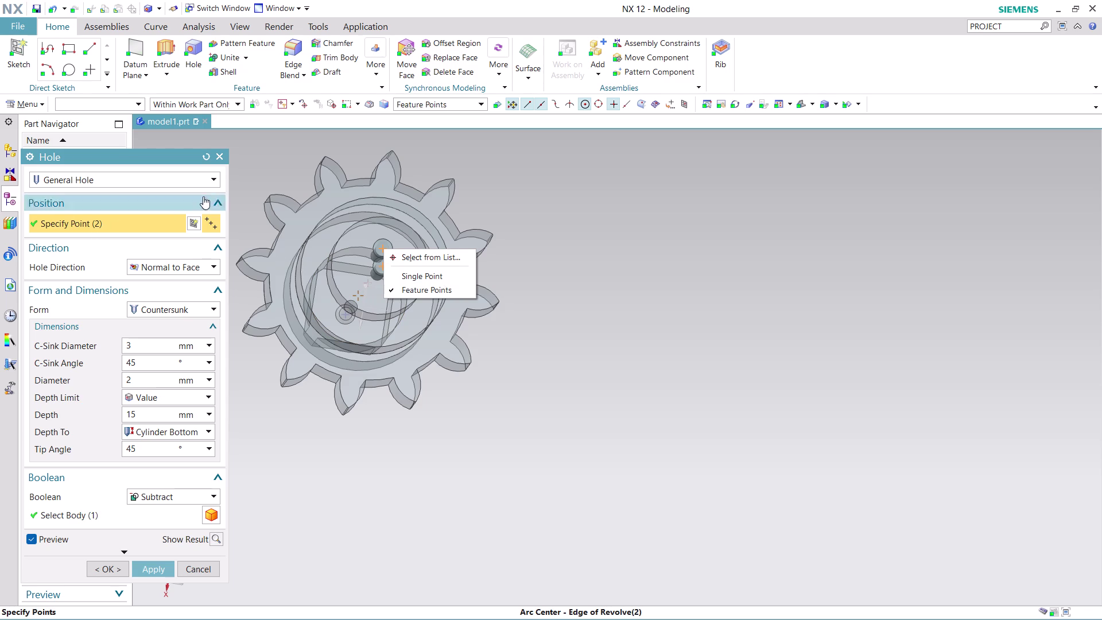
click(217, 160)
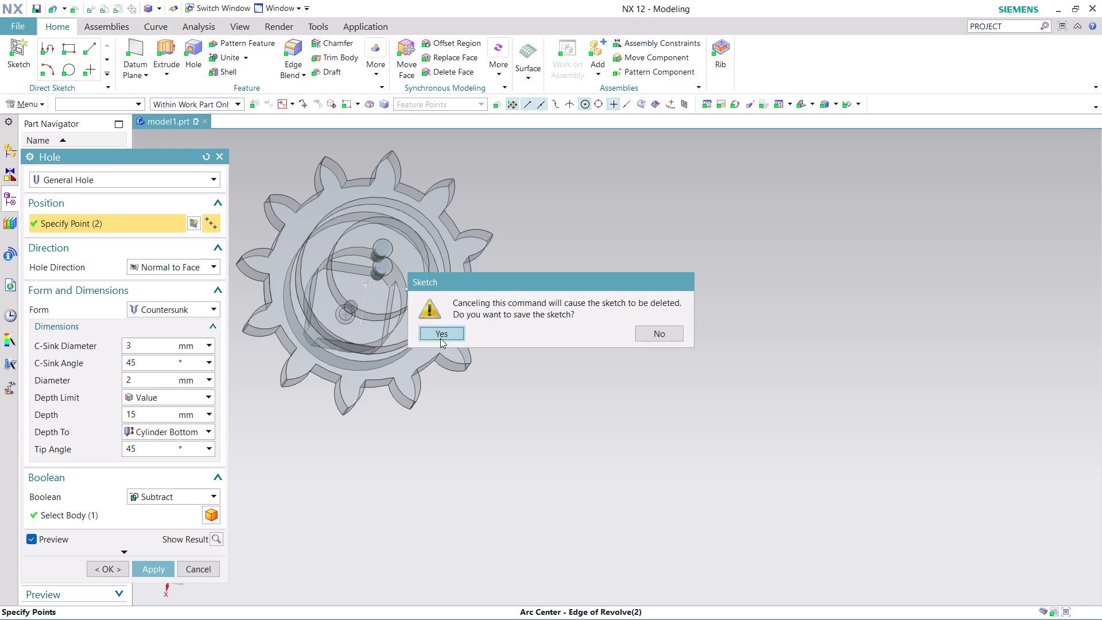
click(442, 334)
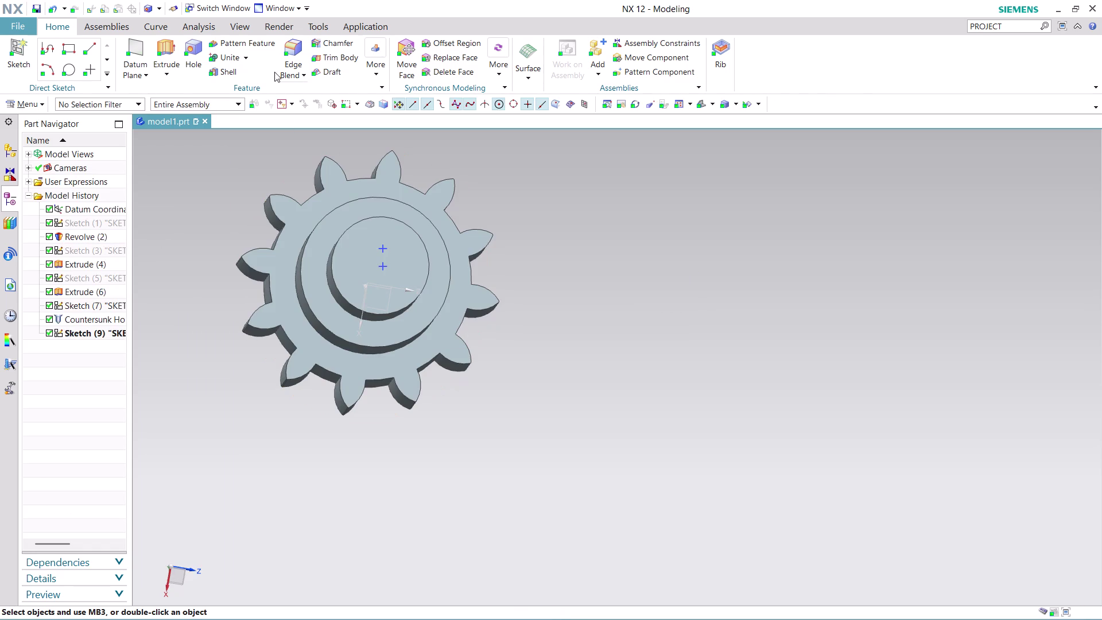
click(190, 44)
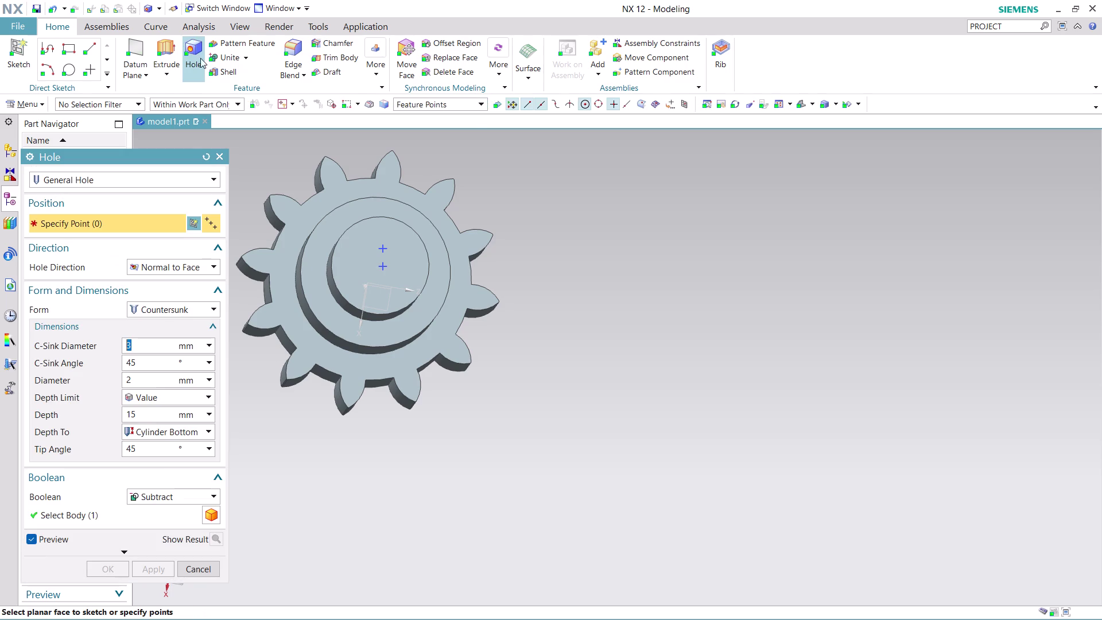
Create a countersunk hole at Sketch (9)'s existing point, then close the Hole dialog.
click(382, 267)
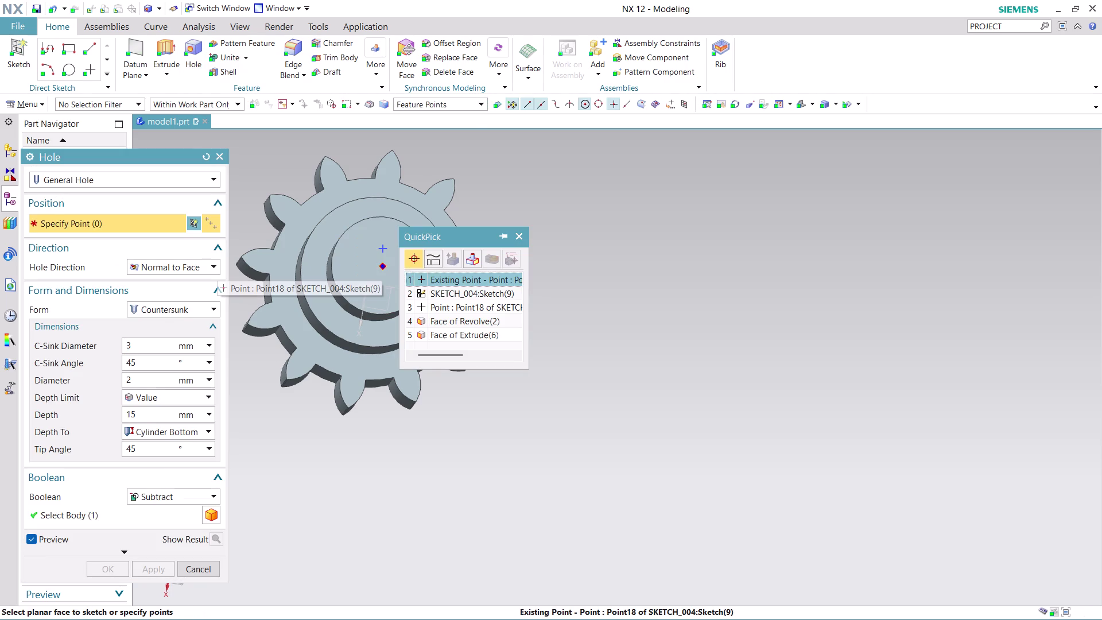
click(505, 280)
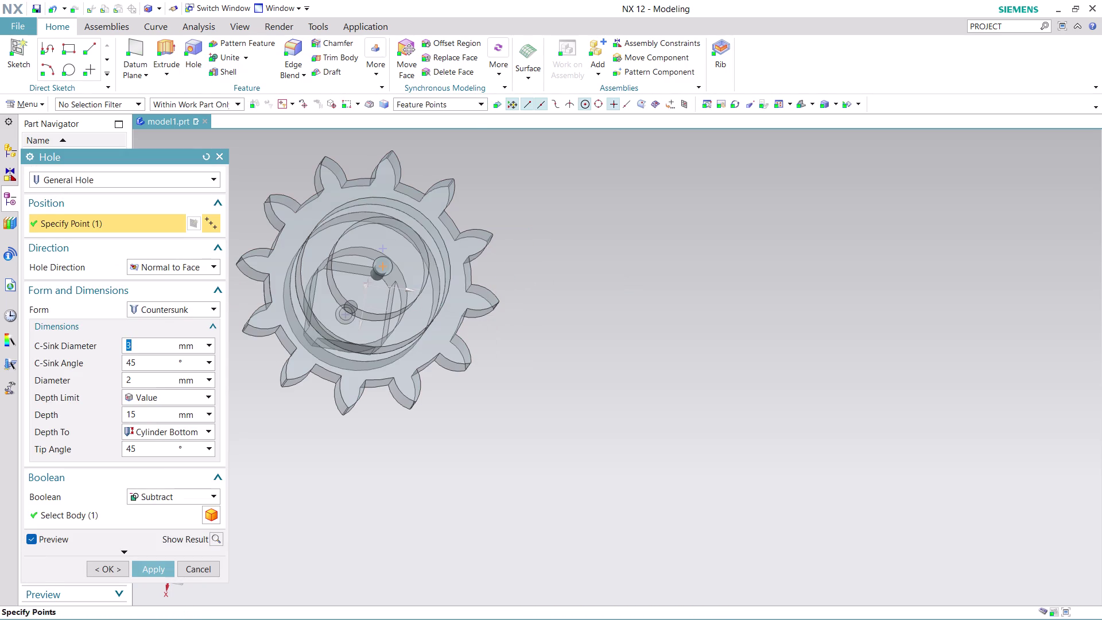
click(158, 571)
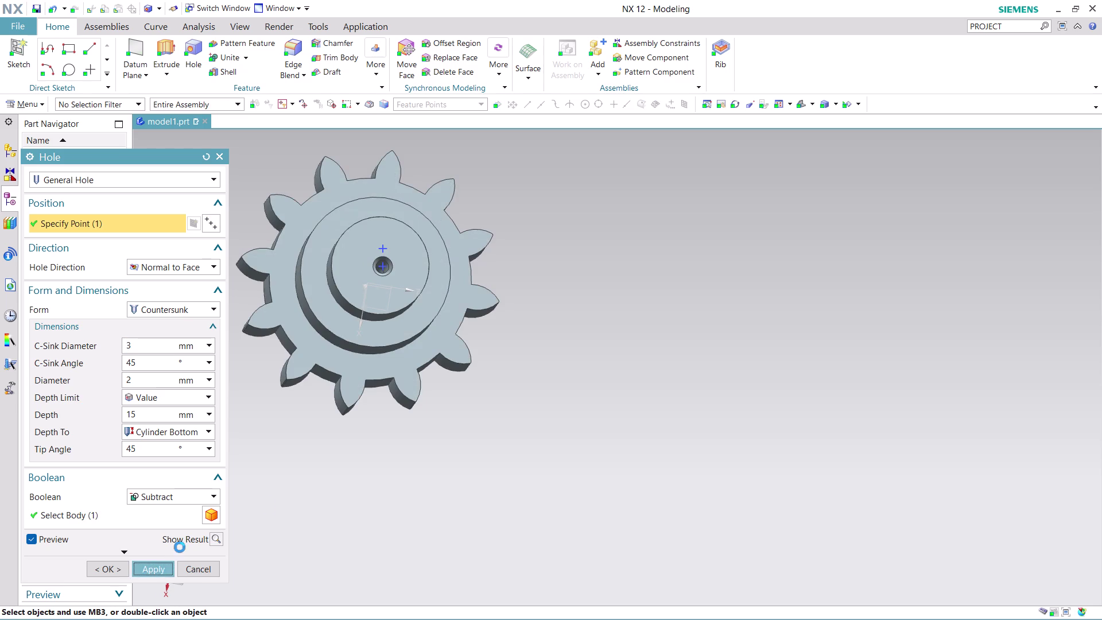
middle_click(606, 367)
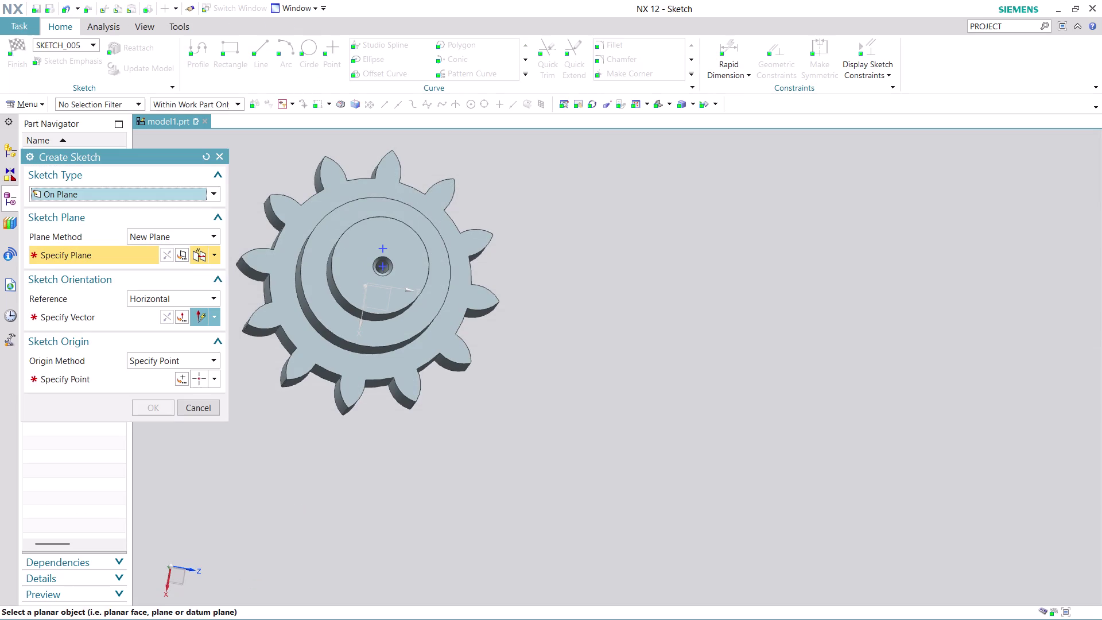
click(204, 410)
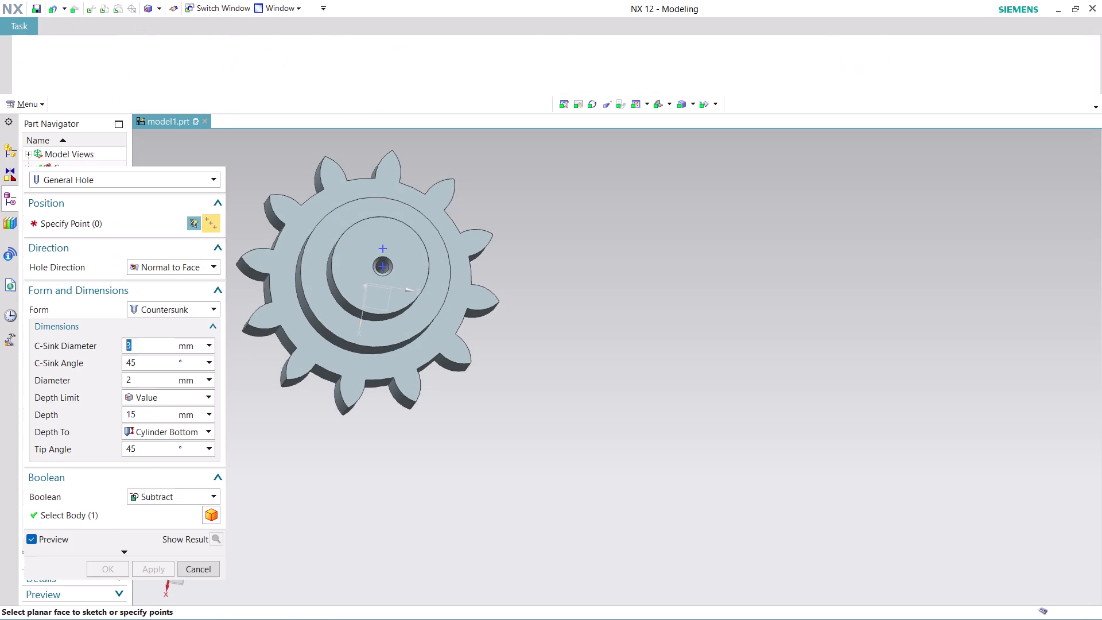
click(196, 565)
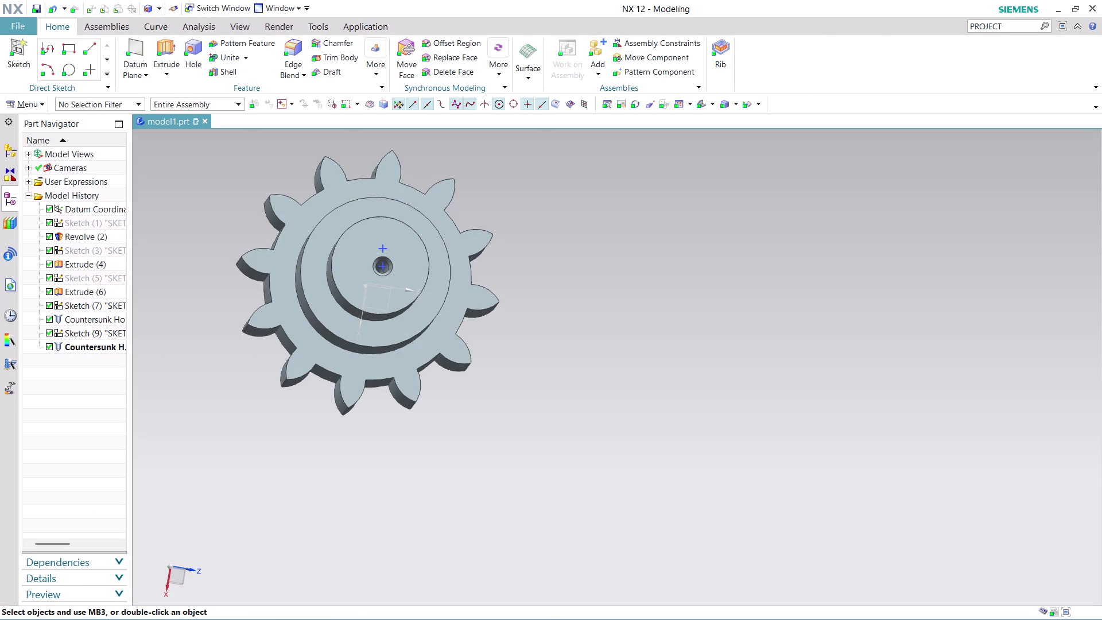
right_click(385, 251)
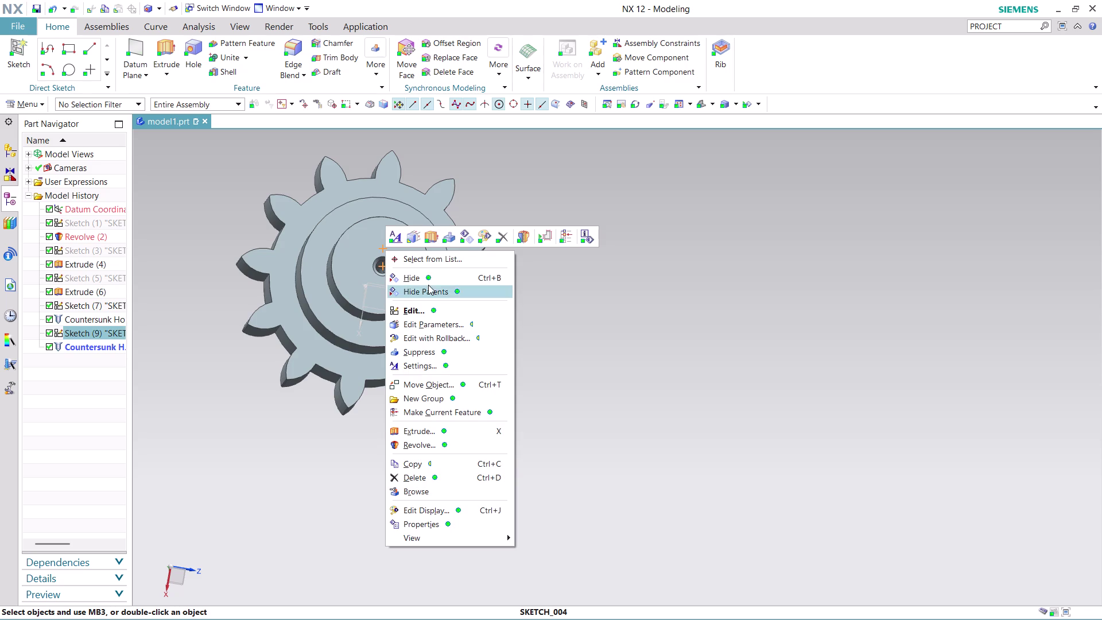
Hide the placement sketches of both countersunk holes with Hide Parents.
click(432, 275)
middle_drag(565, 301, 551, 308)
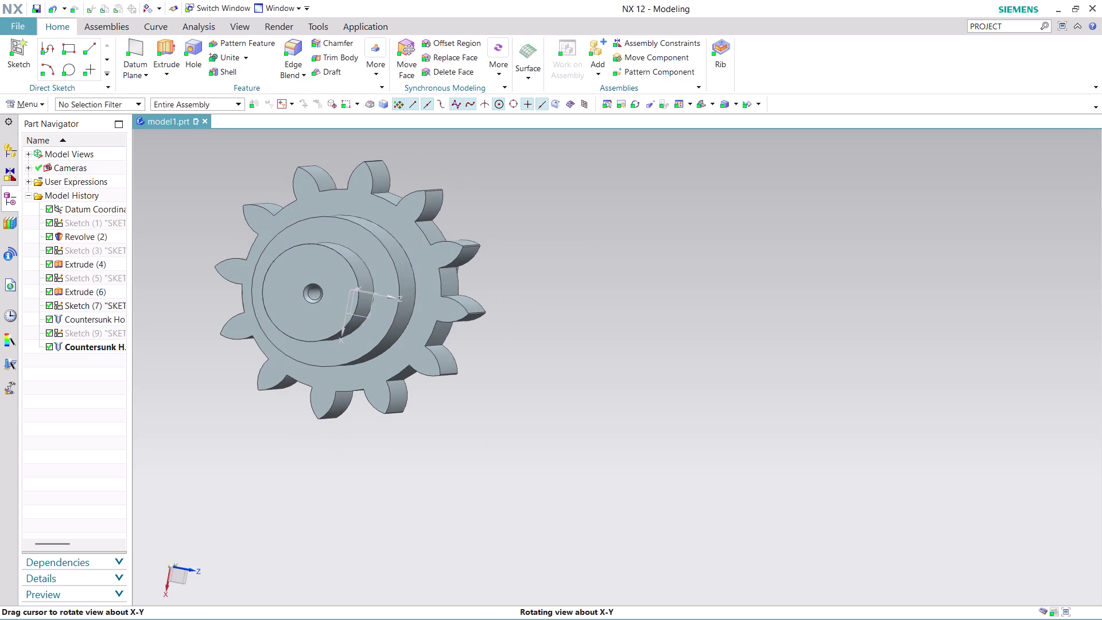
middle_drag(551, 307, 522, 312)
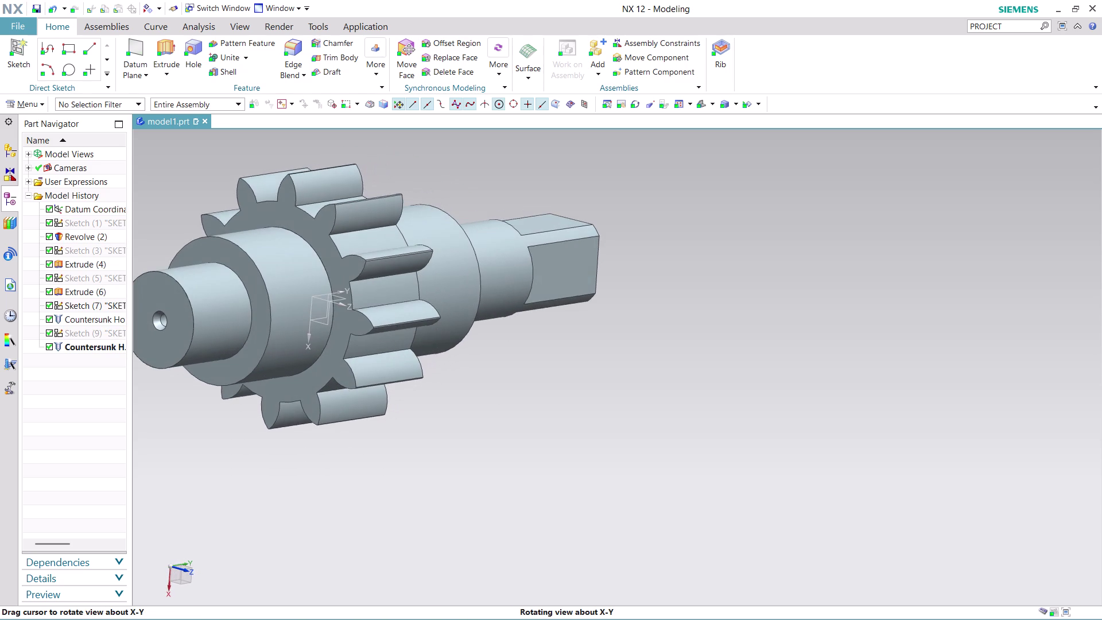
middle_drag(521, 312, 419, 300)
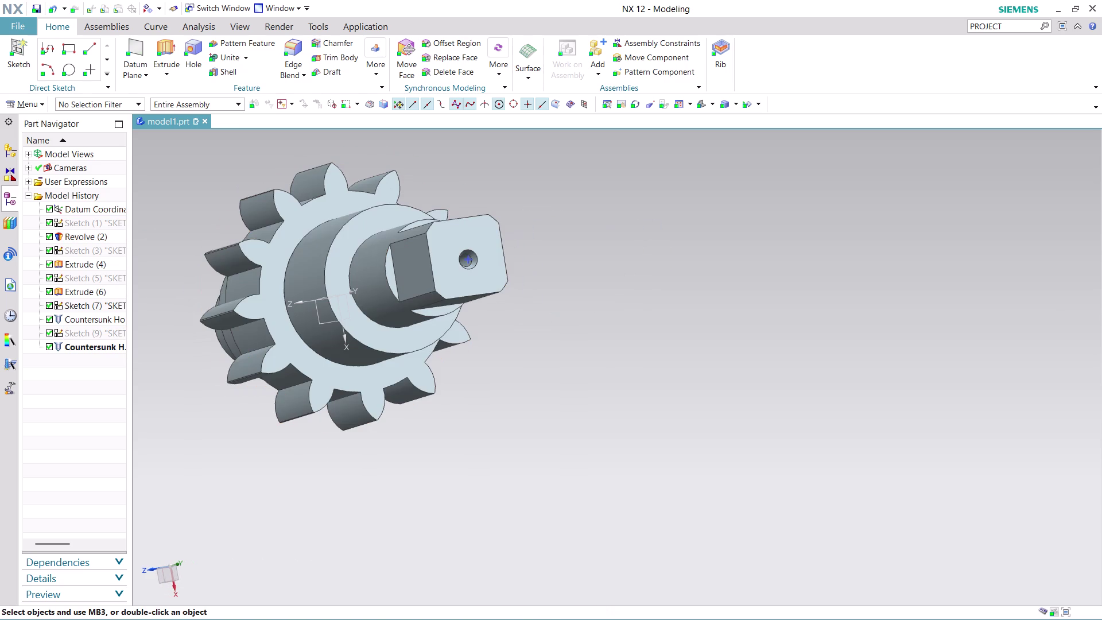
right_click(471, 259)
click(516, 289)
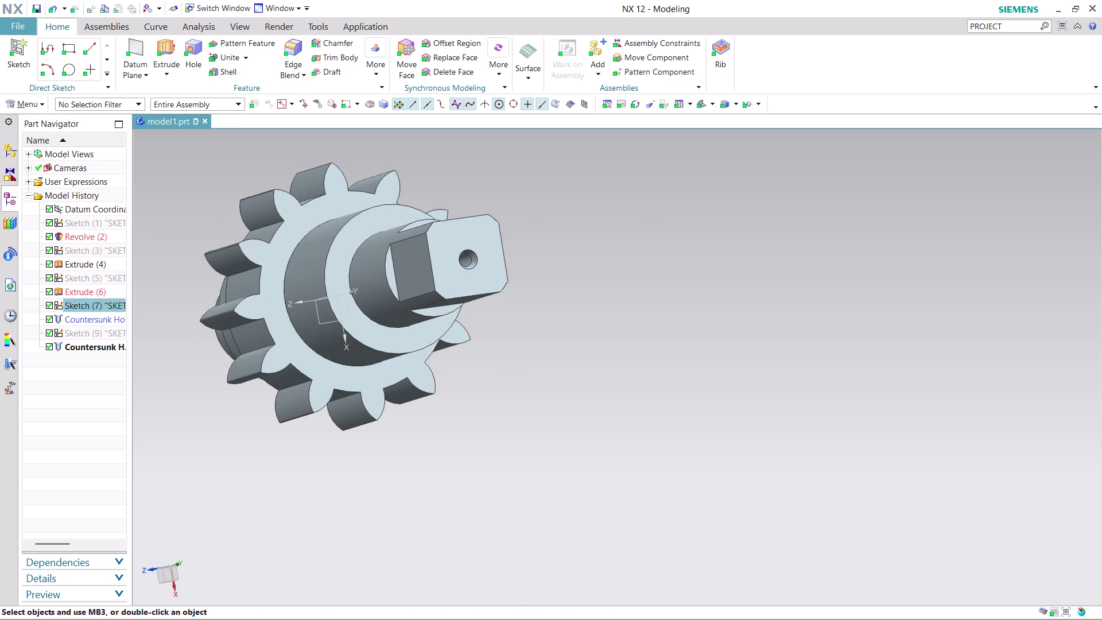
Orbit and zoom to inspect the holes in both shaft ends.
middle_drag(487, 344, 558, 351)
scroll(down, 3)
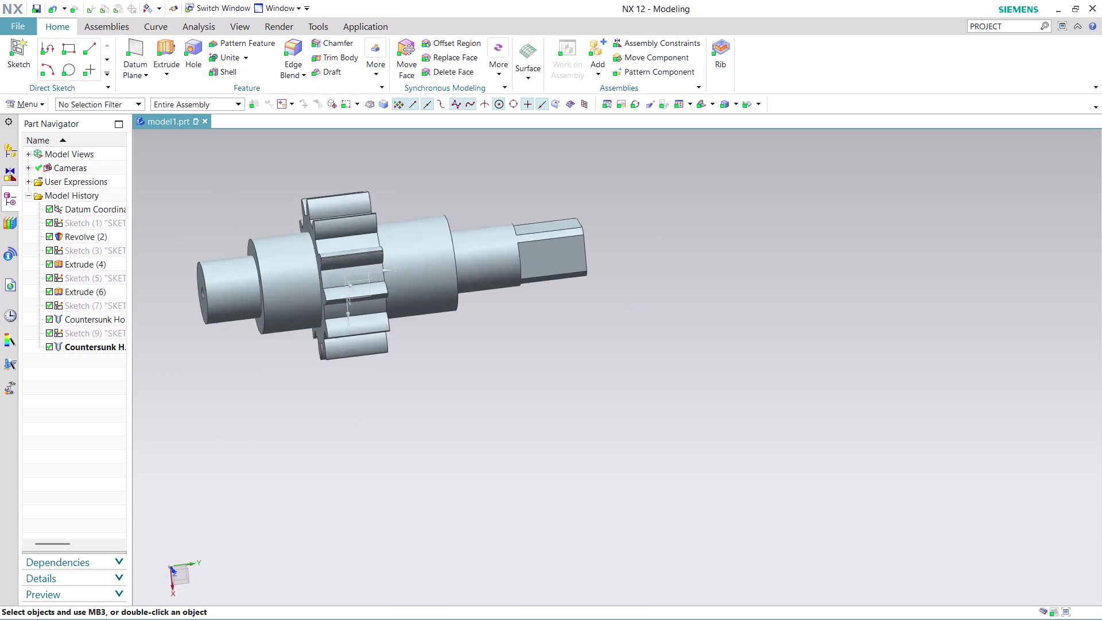
scroll(down, 3)
scroll(up, 3)
middle_drag(423, 202, 494, 203)
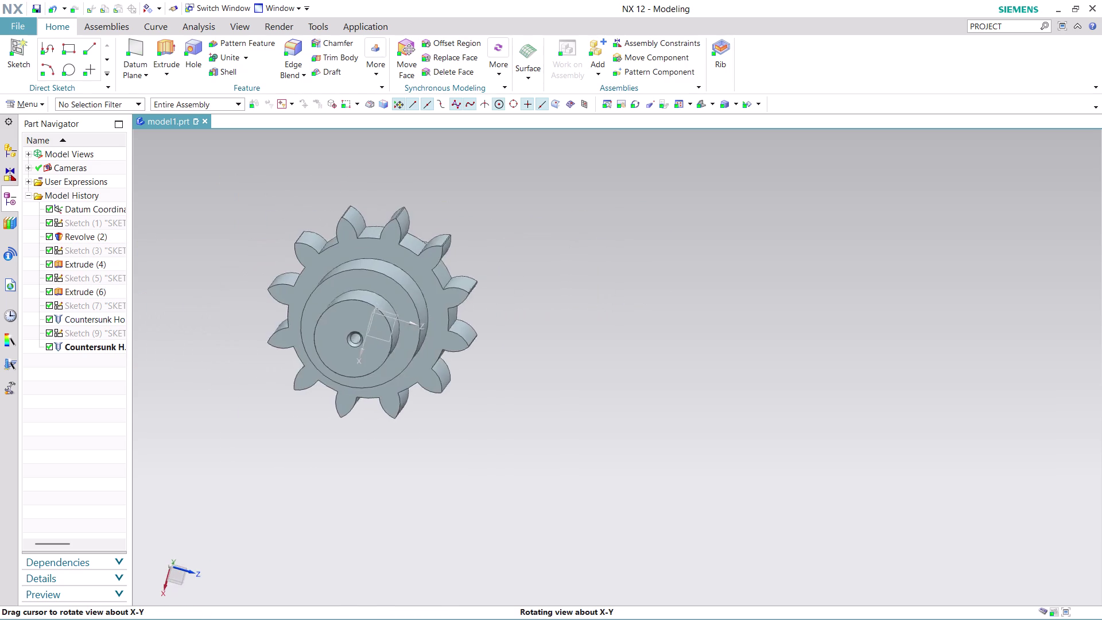
middle_drag(494, 203, 508, 181)
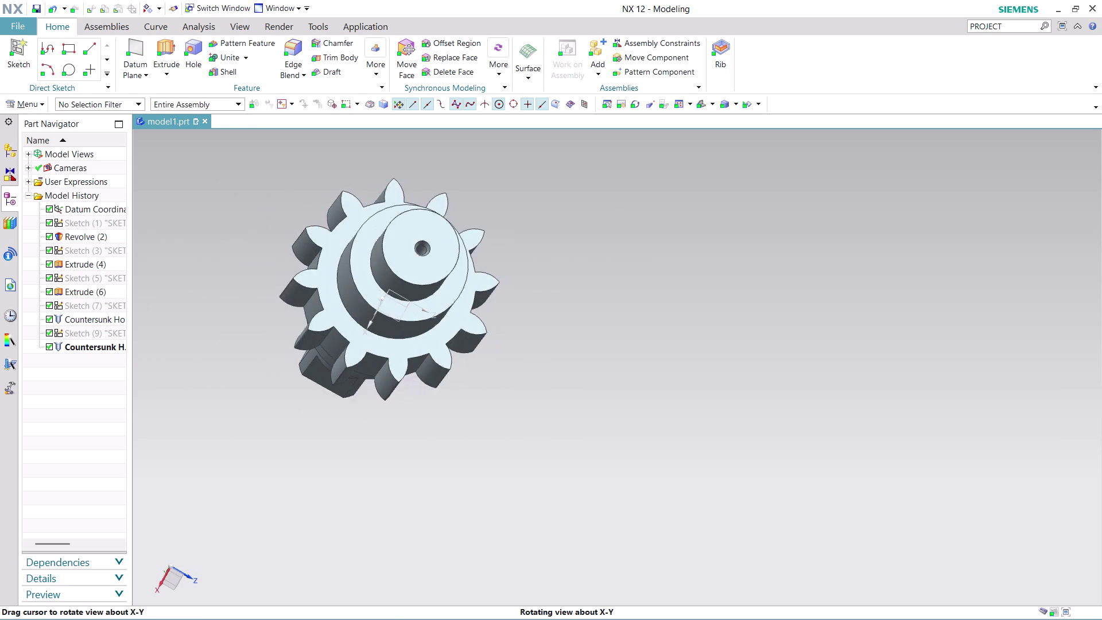
middle_drag(508, 180, 501, 192)
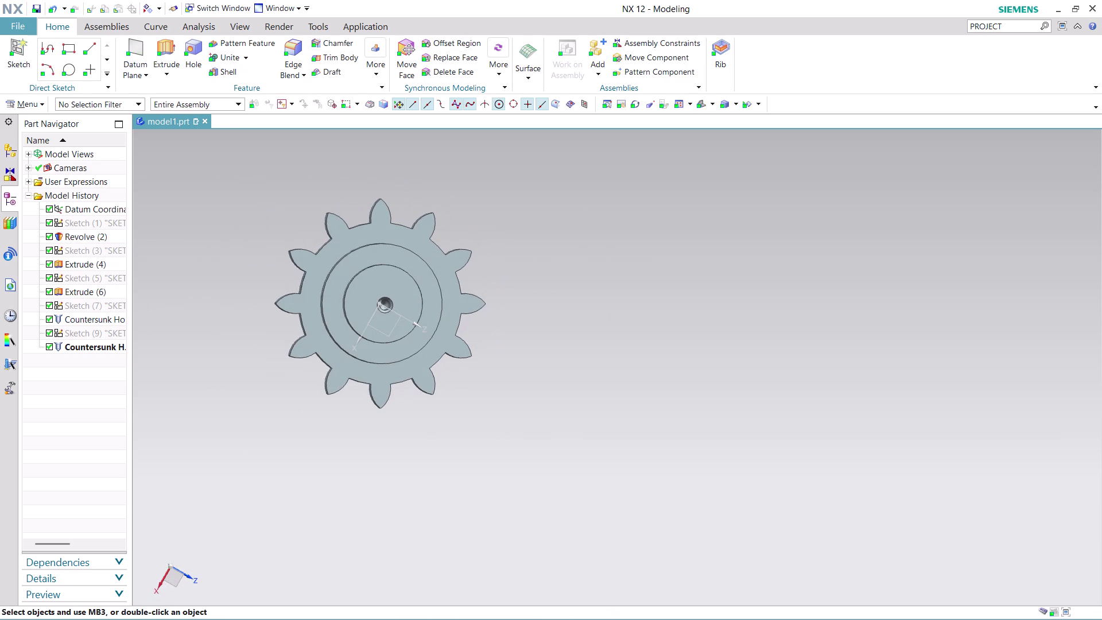
middle_drag(380, 454, 449, 444)
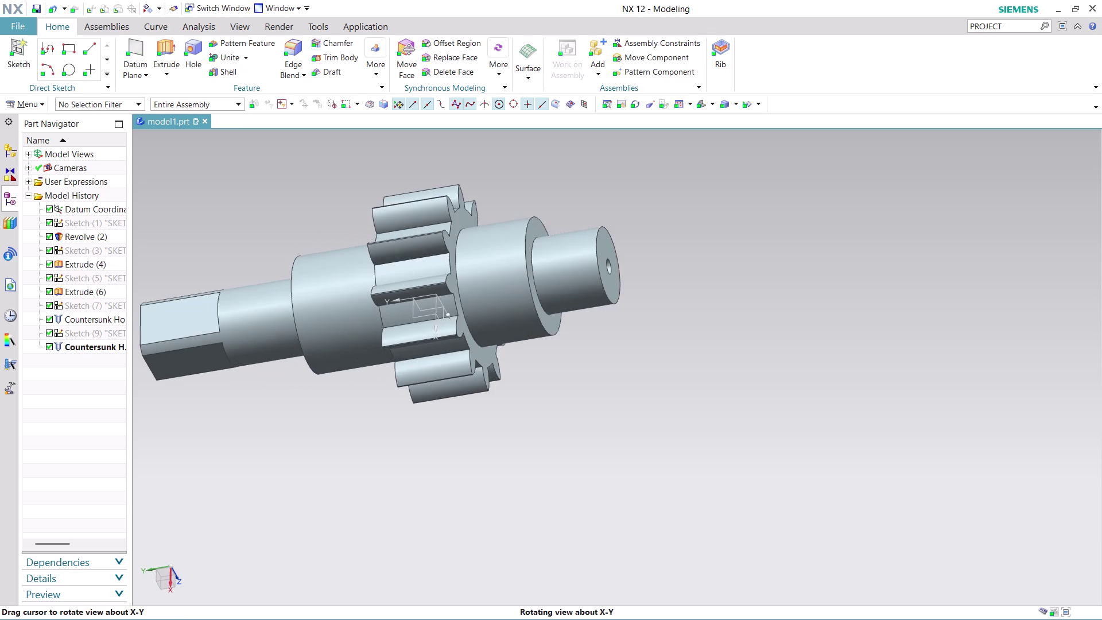
middle_drag(449, 443, 612, 451)
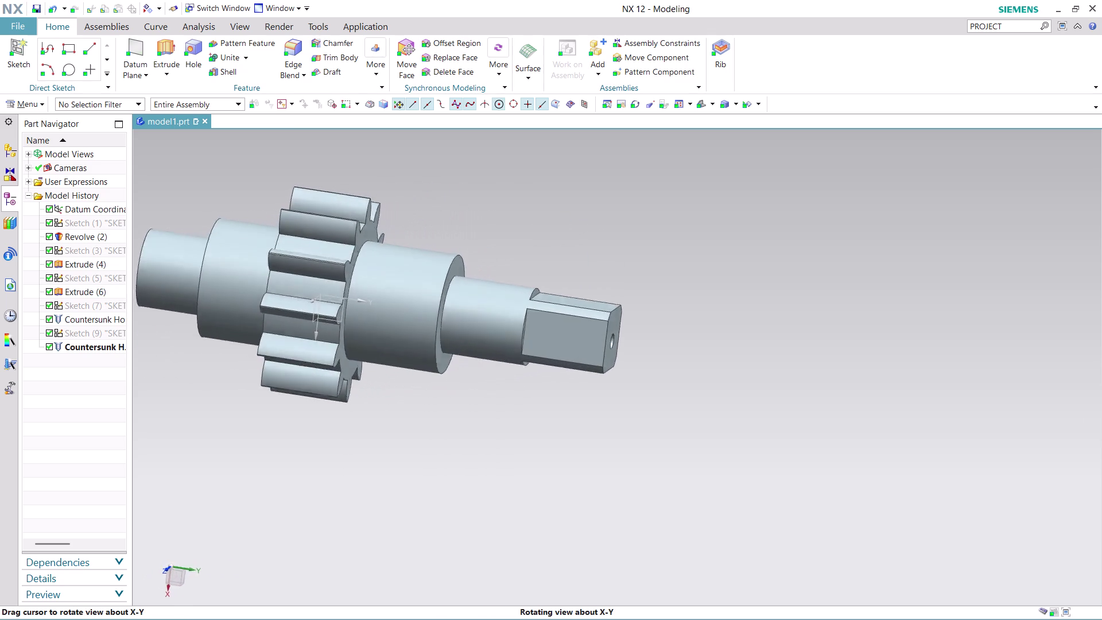
middle_drag(612, 451, 769, 469)
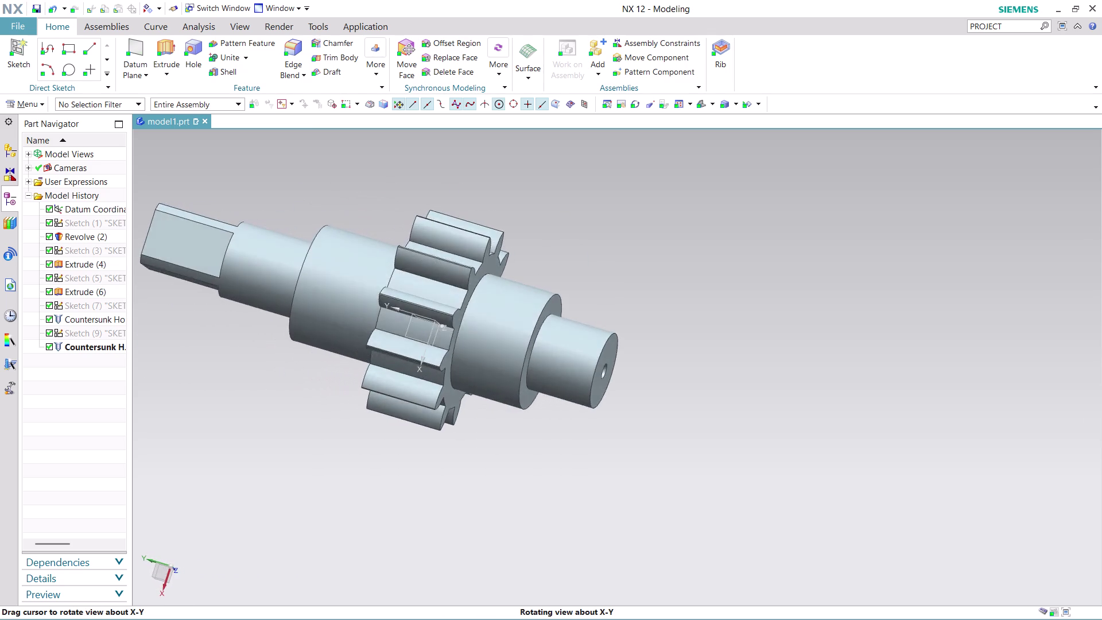
middle_drag(769, 469, 970, 460)
middle_drag(409, 435, 471, 444)
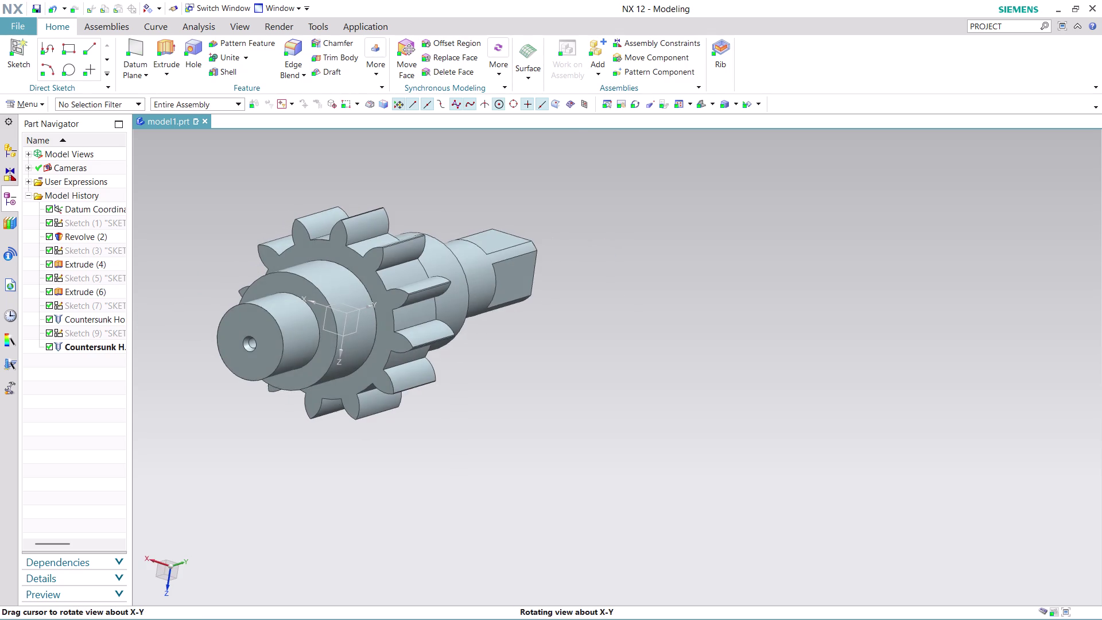
middle_drag(472, 444, 433, 442)
middle_drag(424, 427, 633, 466)
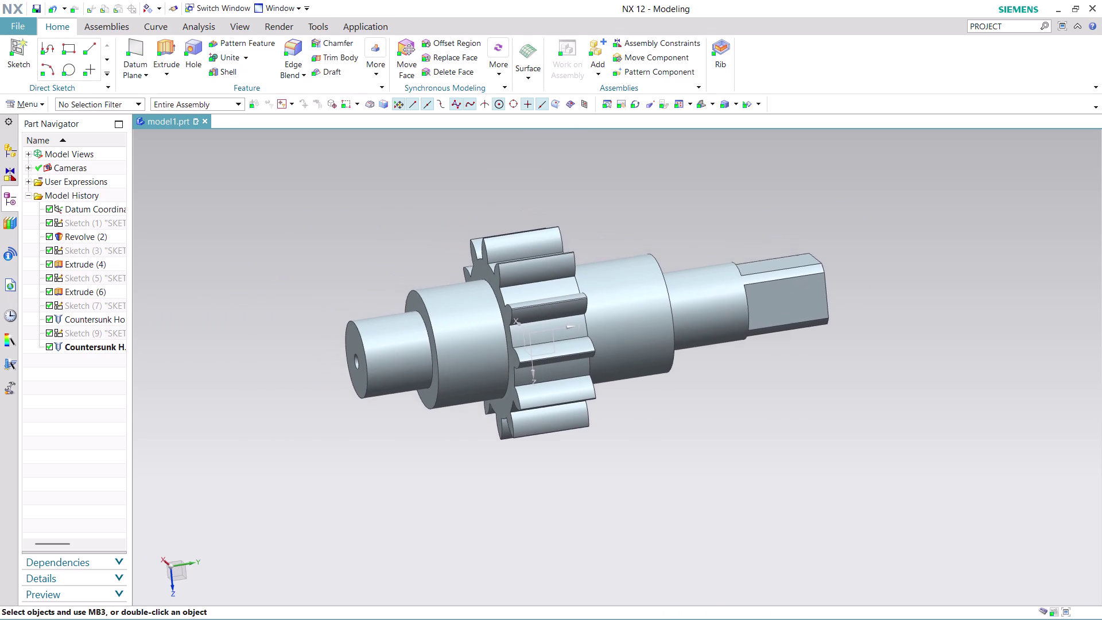
scroll(up, 3)
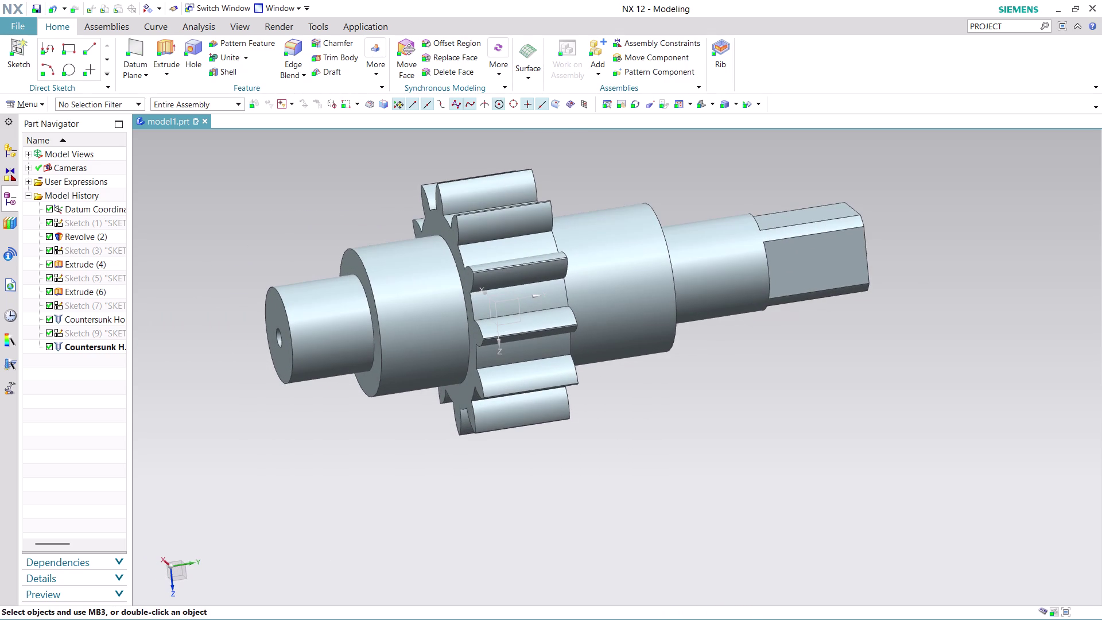
scroll(up, 3)
scroll(up, 3)
scroll(down, 3)
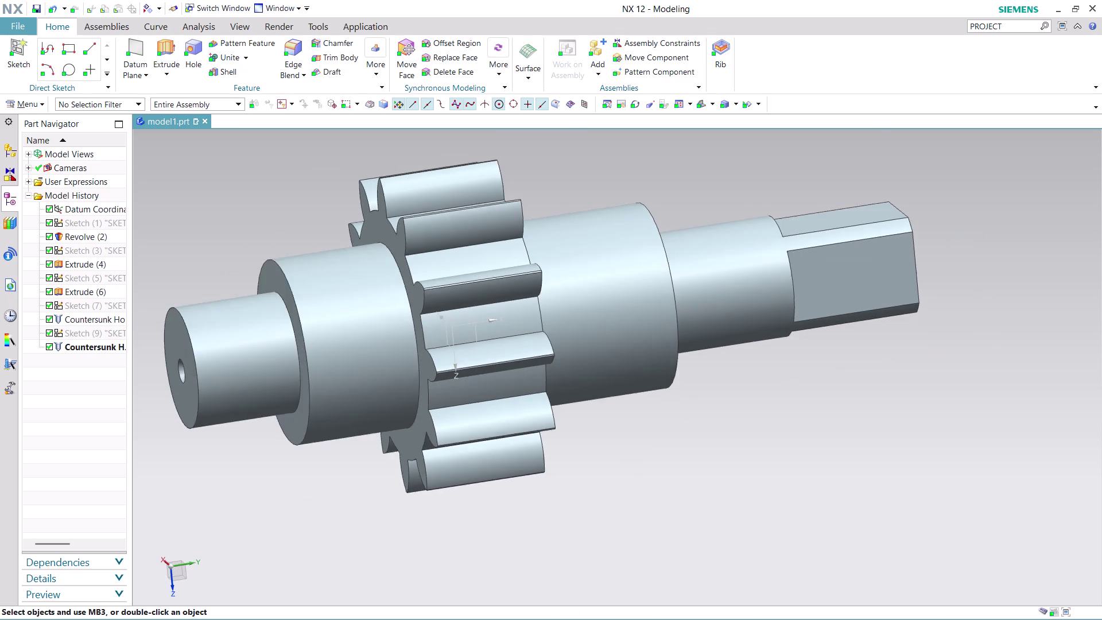
scroll(down, 3)
scroll(up, 3)
scroll(up, 3)
scroll(down, 3)
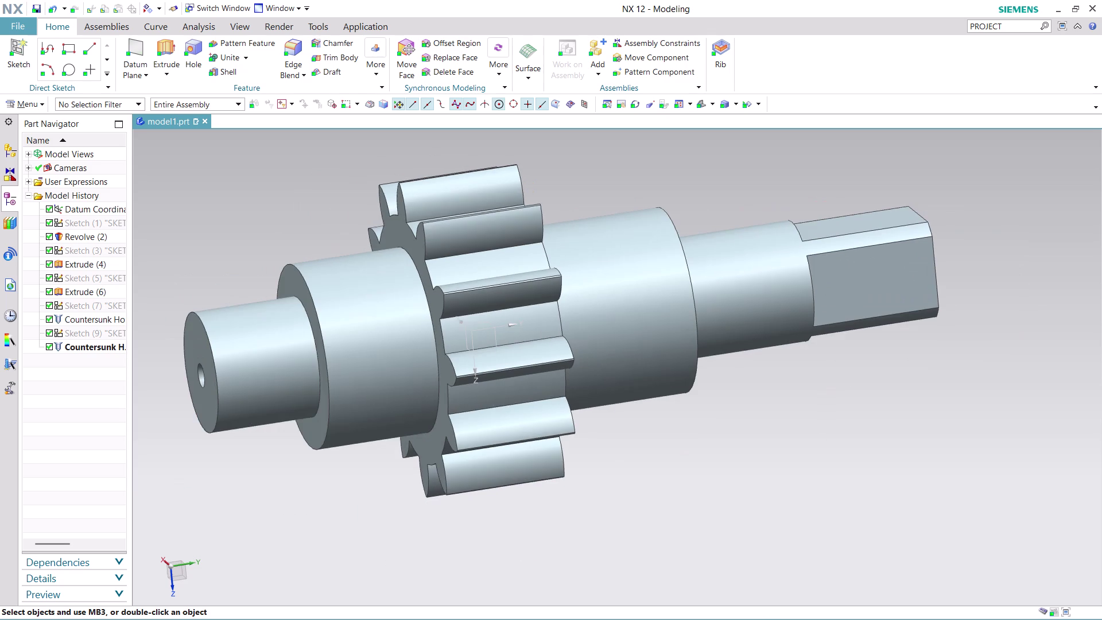
middle_drag(589, 210, 610, 209)
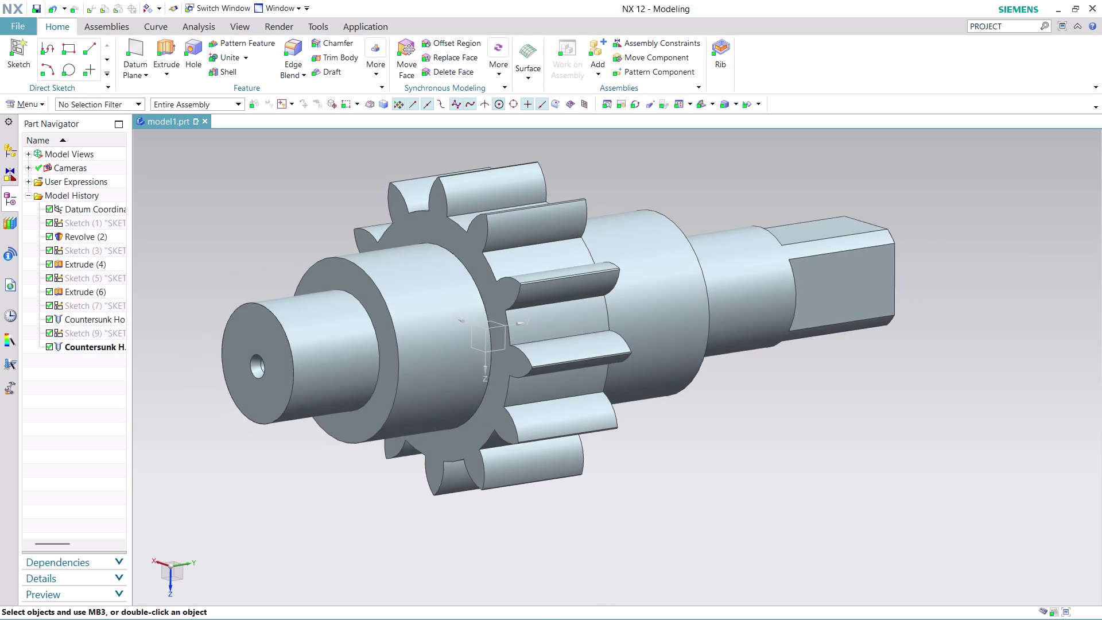